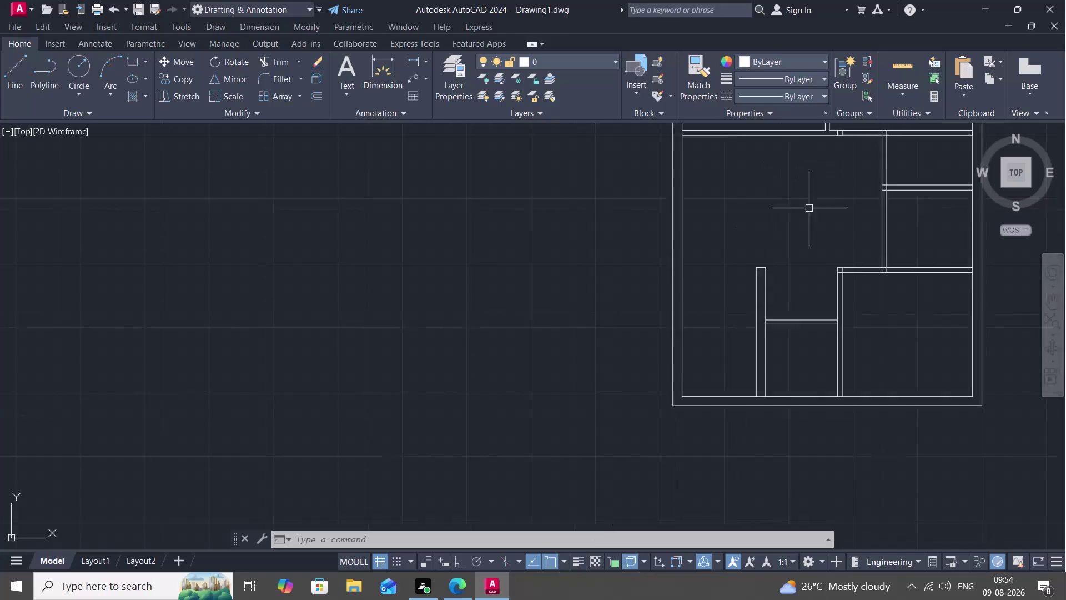
Frame the floor plan in the working view and cancel a started LINE command.
scroll(down, 3)
scroll(down, 3)
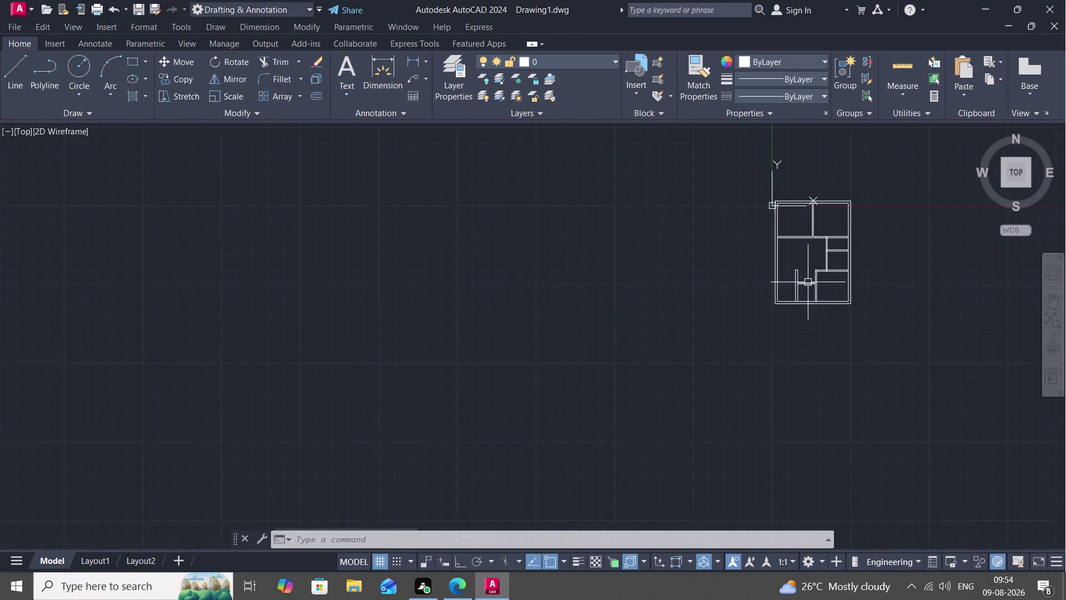
scroll(down, 3)
middle_drag(810, 279, 830, 261)
scroll(up, 3)
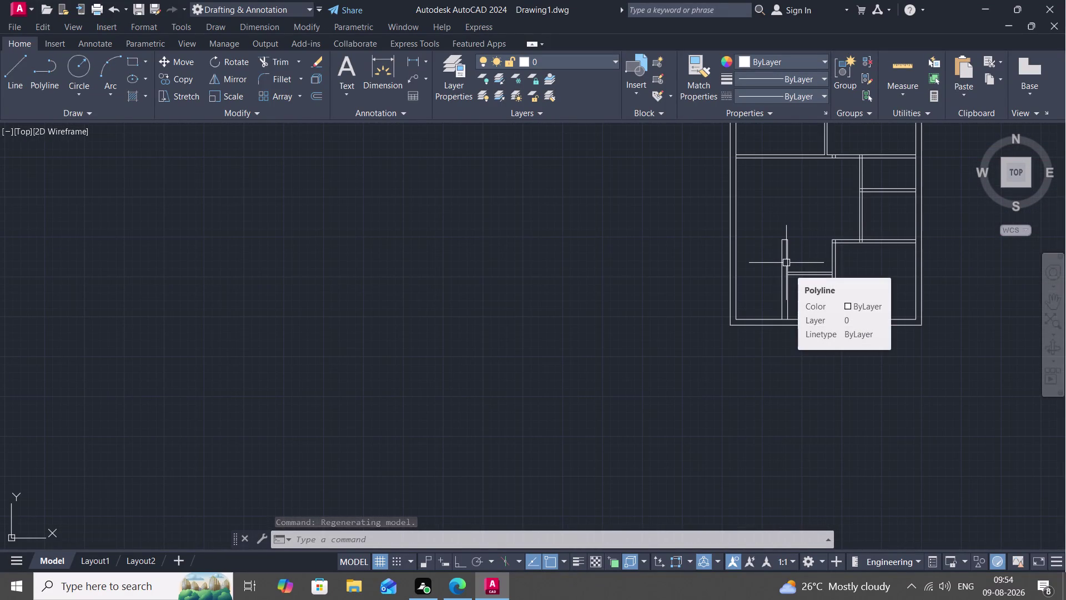
middle_drag(774, 282, 814, 304)
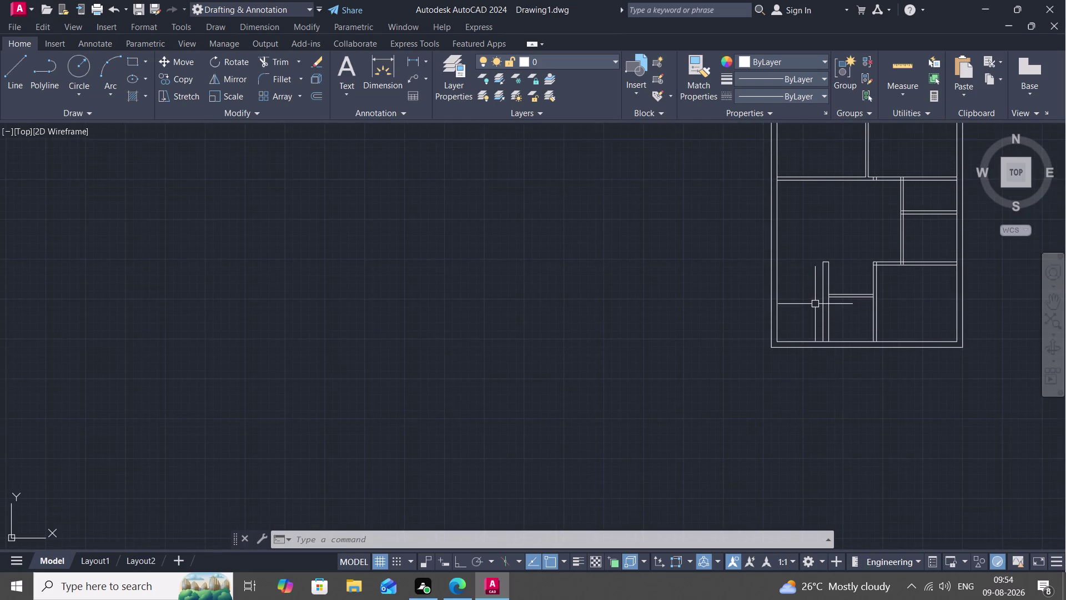
text(L)
key(space)
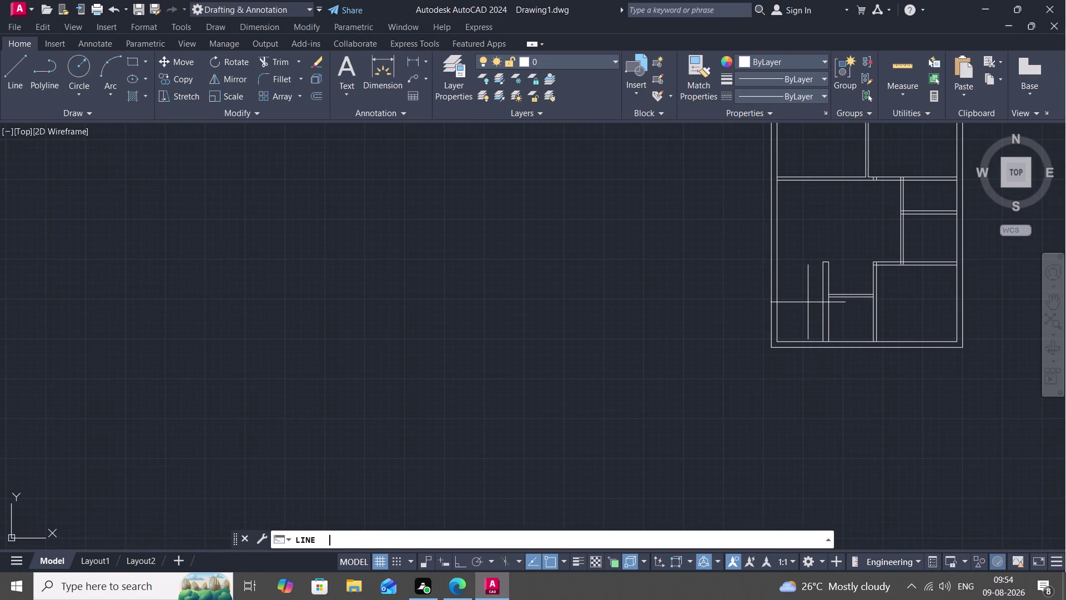
key(Escape)
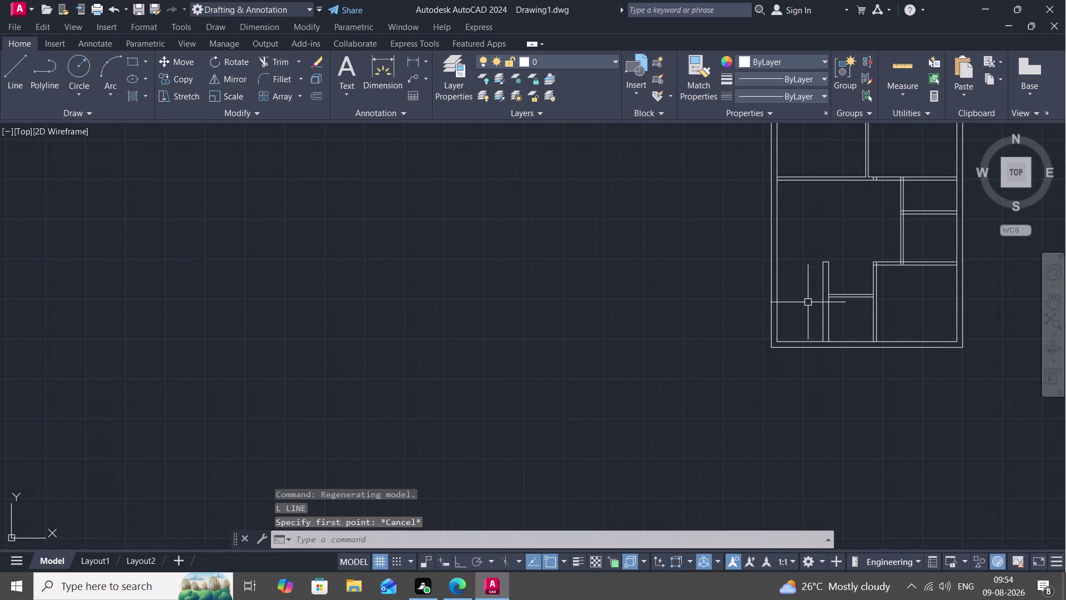
Clear a false BR start, then choose BREAKATPOINT from the BR command suggestions.
text(BR)
key(space)
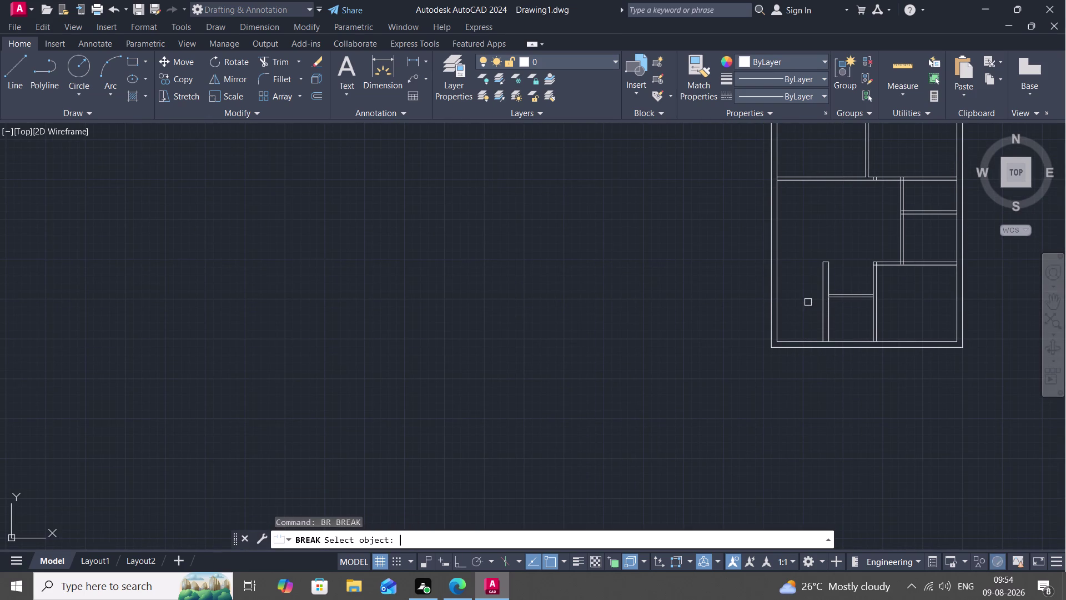
key(BackSpace)
key(BackSpace)
key(BackSpace)
key(BackSpace)
key(BackSpace)
key(BackSpace)
key(Escape)
text(BR)
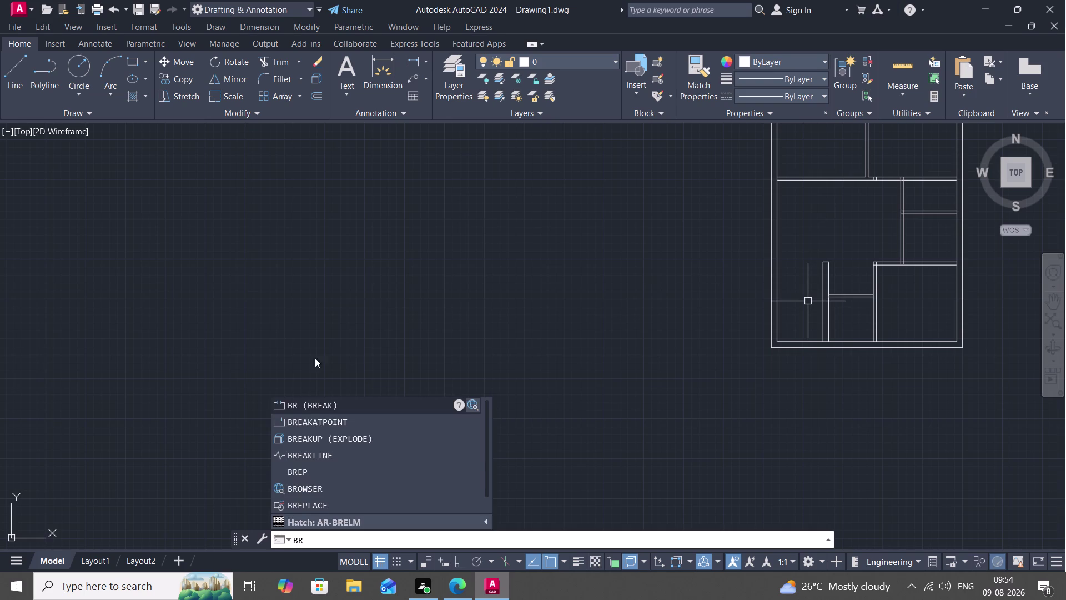
click(341, 423)
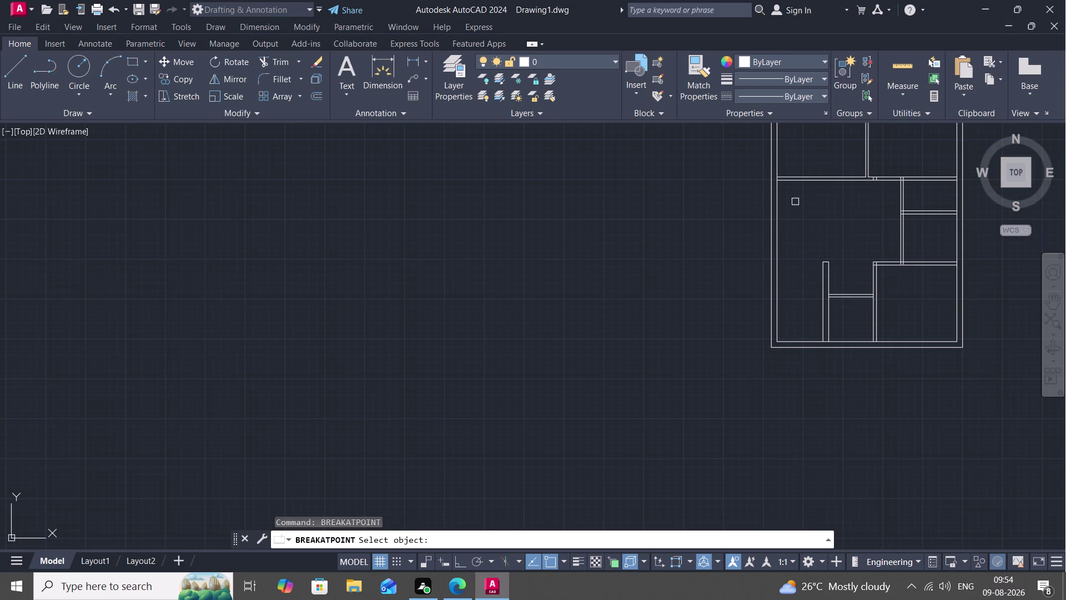
Split the inner bottom wall line at a point just left of the interior wall.
middle_drag(800, 315, 776, 308)
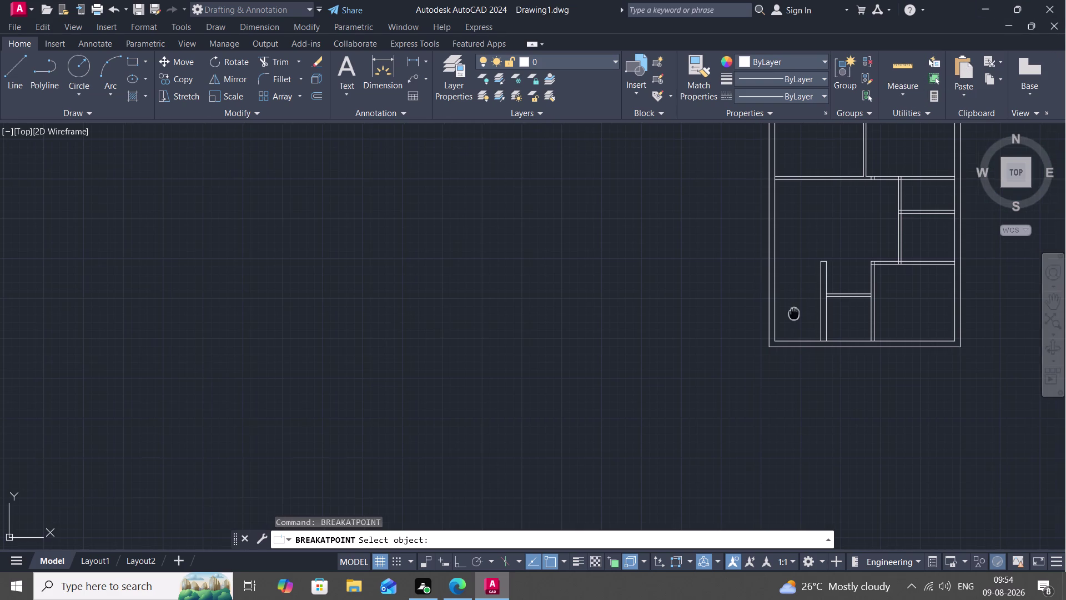
middle_drag(776, 308, 745, 292)
scroll(up, 3)
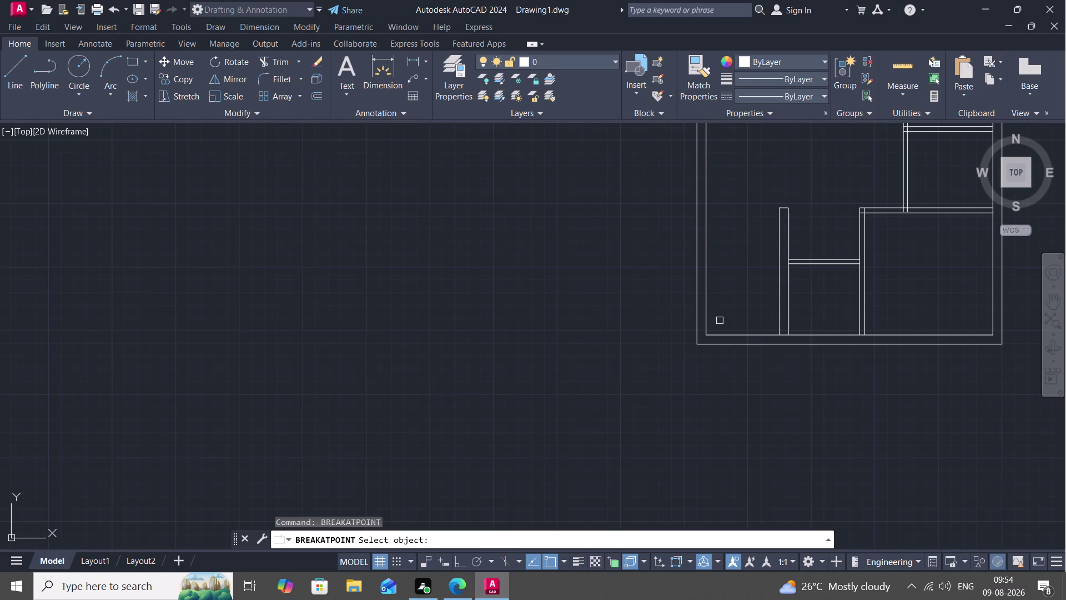
click(725, 334)
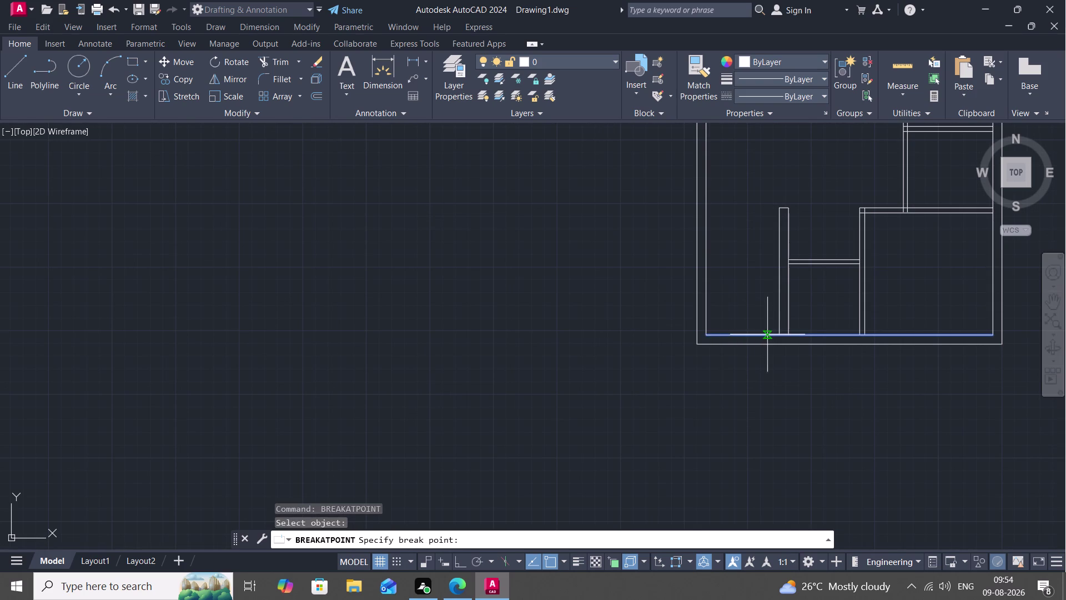
click(777, 335)
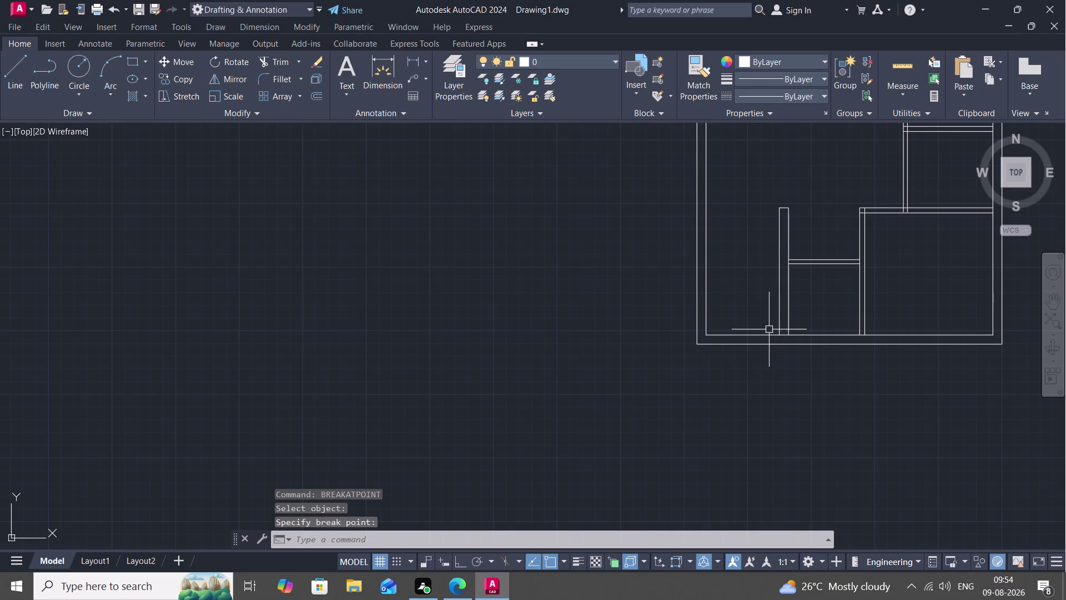
key(Escape)
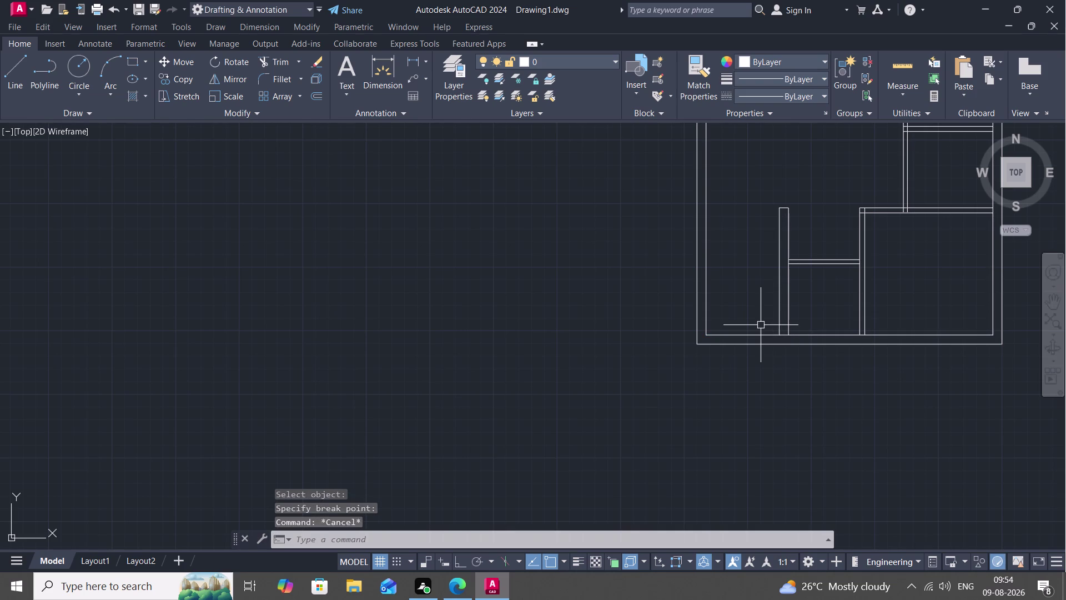
text(O)
key(space)
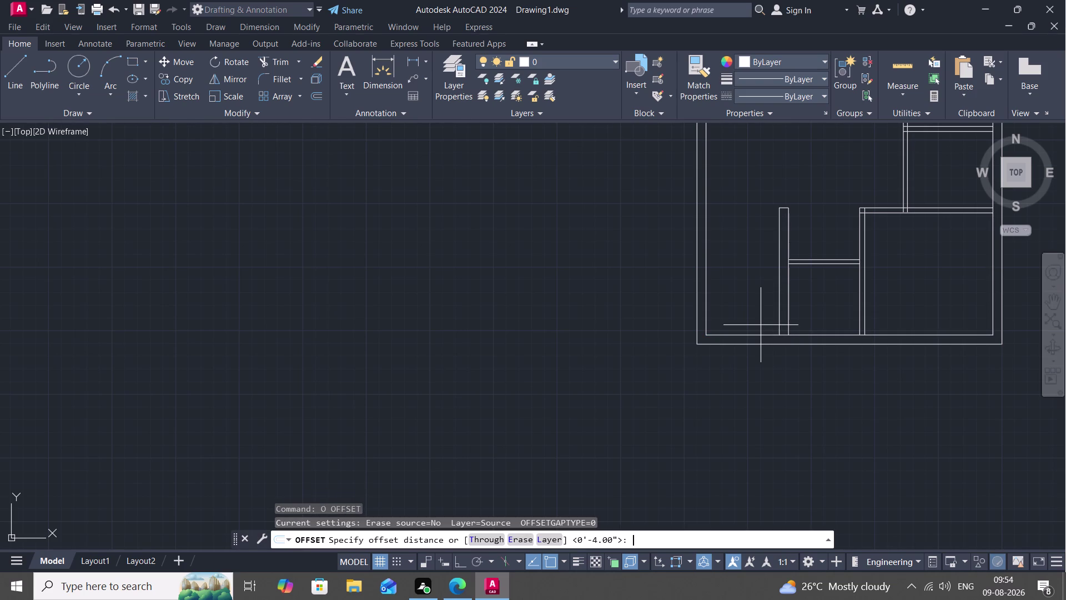
Offset the left bottom wall piece 3' upward as the first tread line.
text(3)
text(')
key(space)
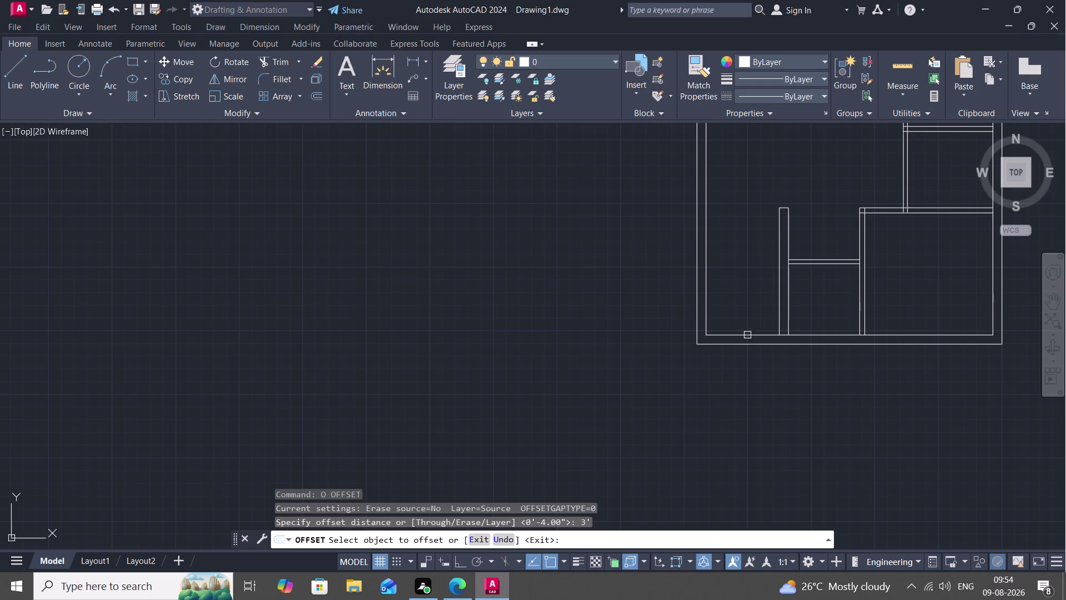
click(746, 334)
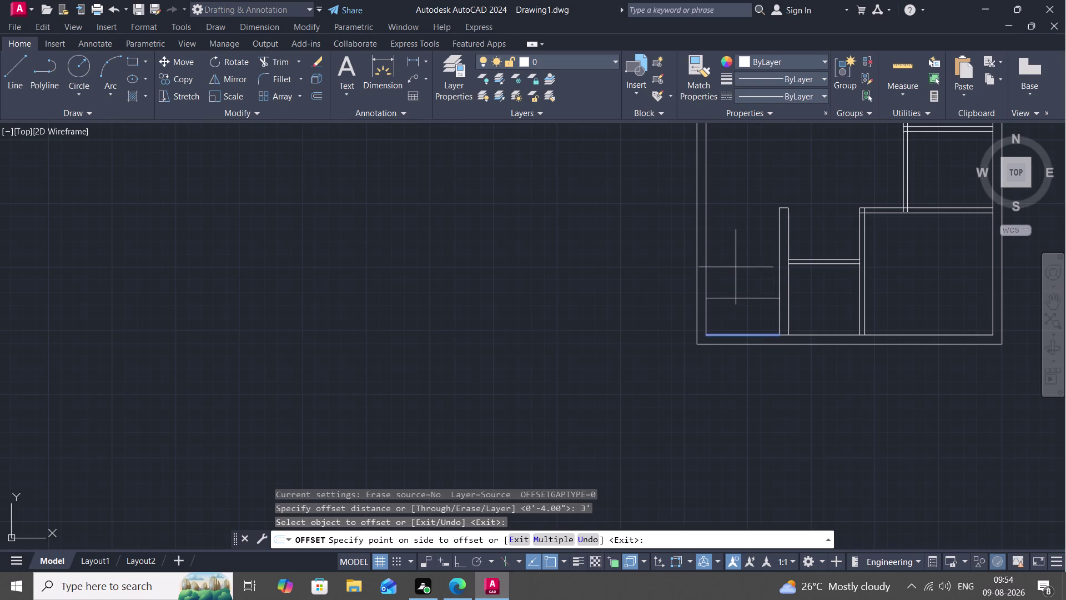
click(736, 267)
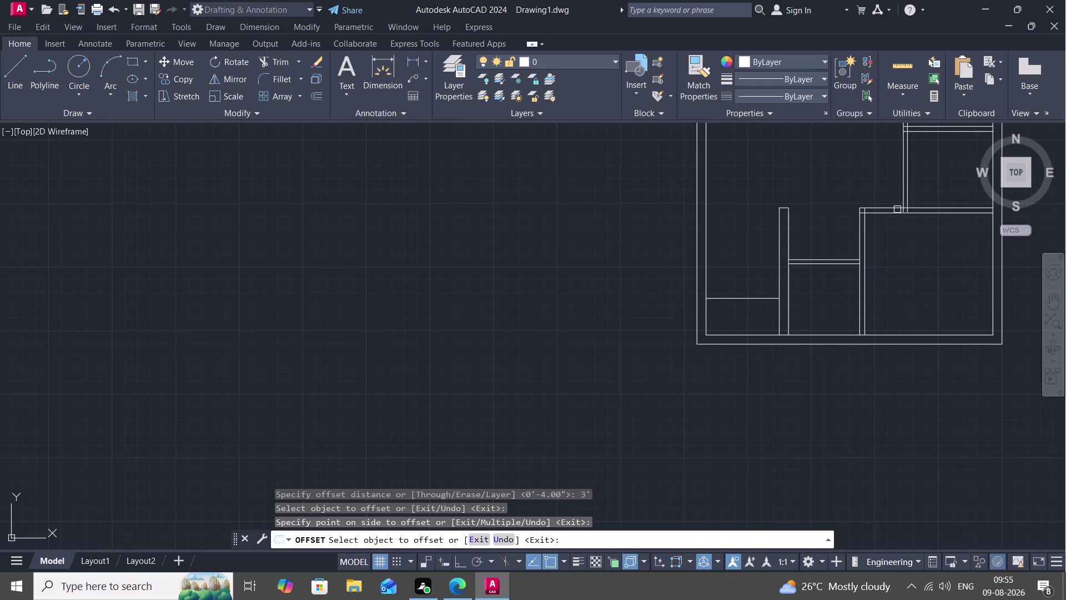
Switch the offset distance to 9" and add the first three treads upward.
text(O)
key(space)
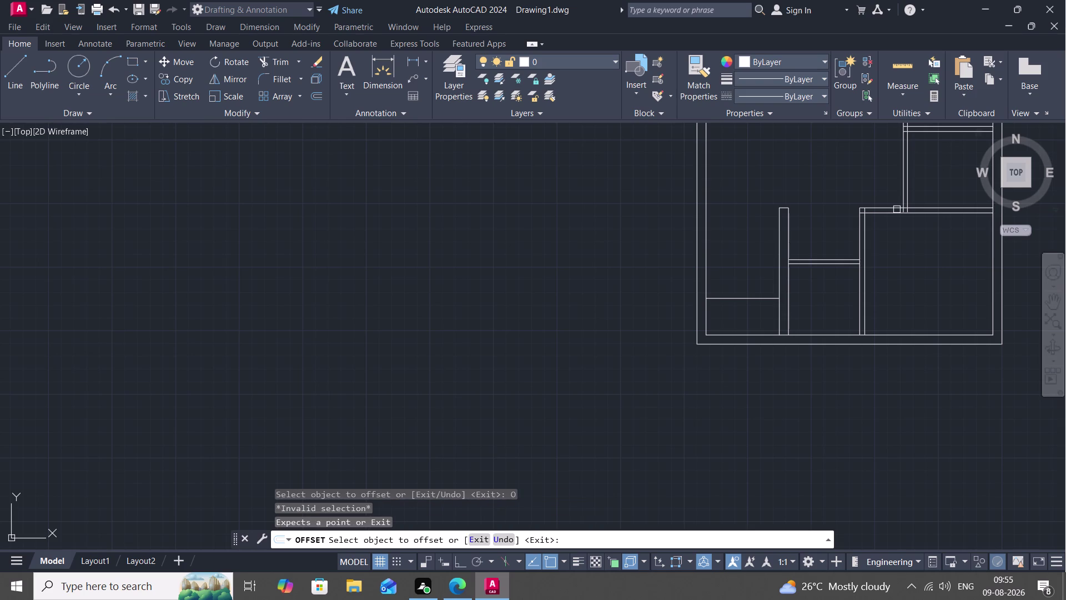
key(space)
key(space)
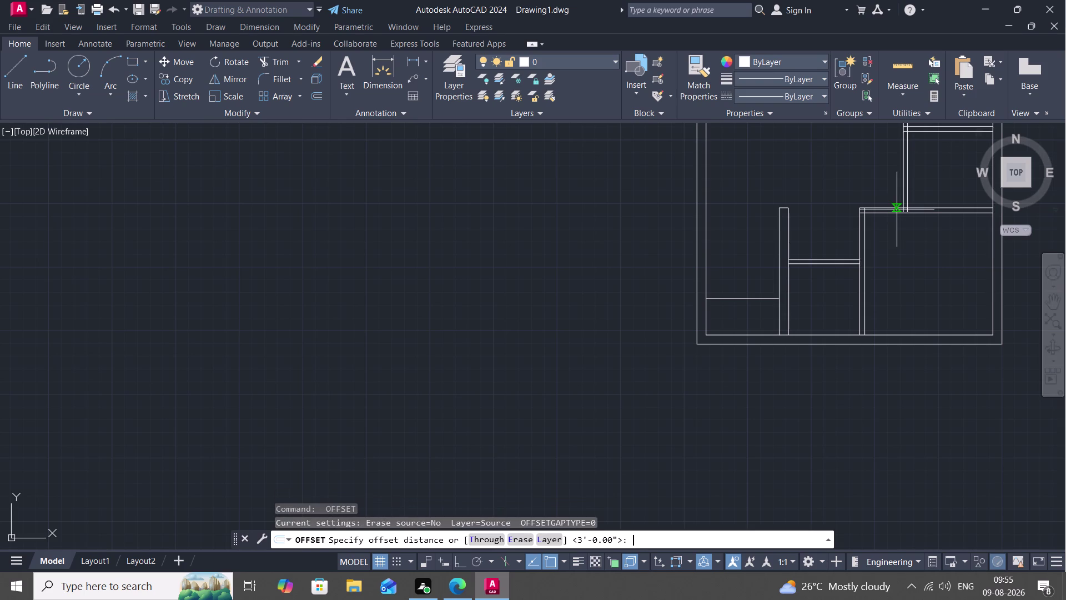
key(9)
text(")
key(space)
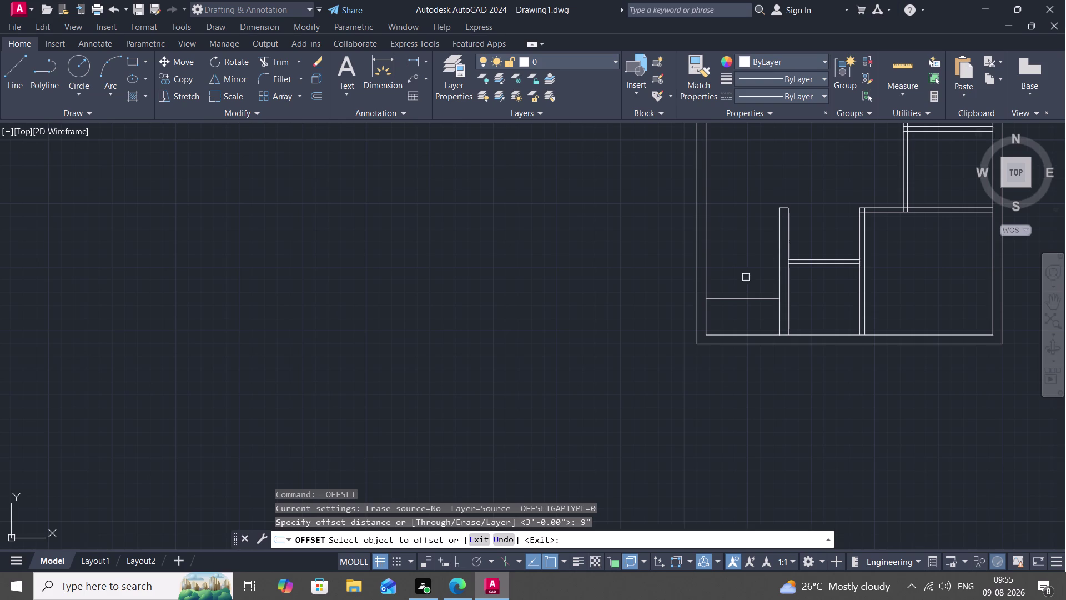
click(752, 297)
click(744, 273)
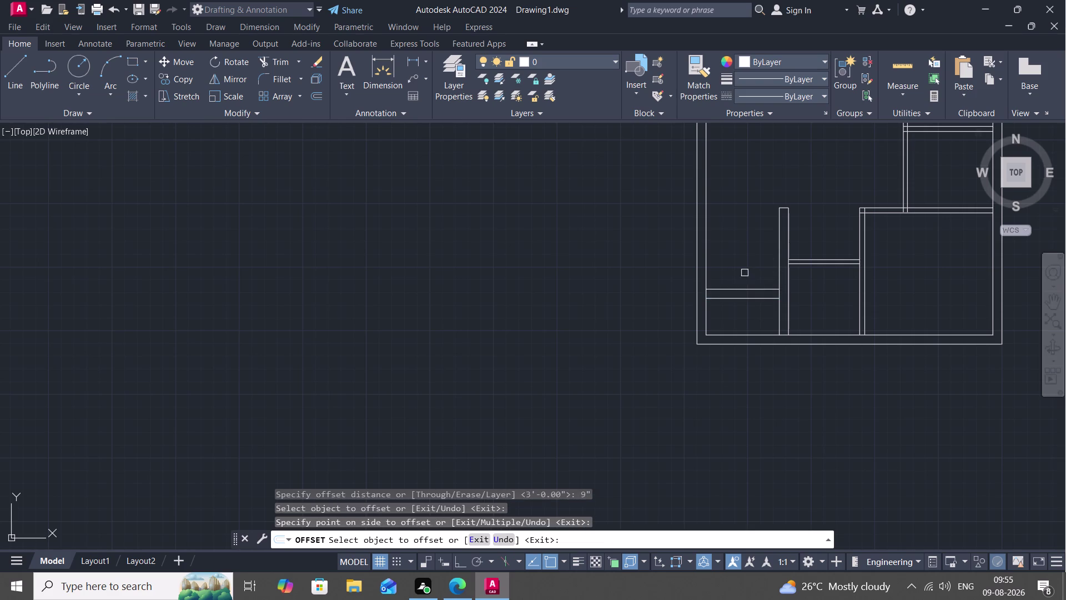
click(743, 286)
click(740, 259)
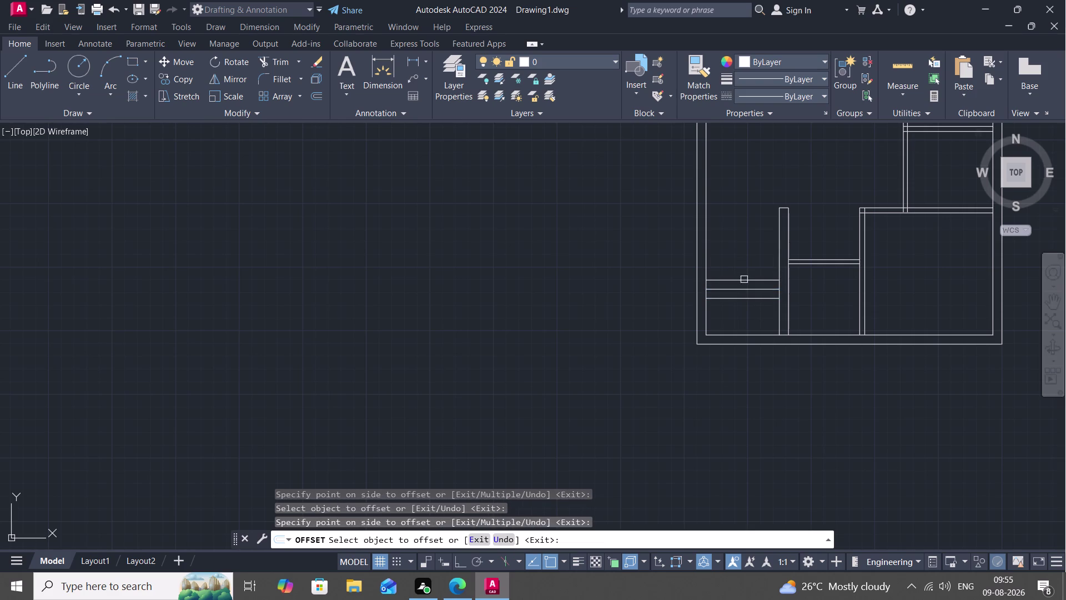
click(745, 278)
click(743, 270)
Keep offsetting 9" tread lines upward up to the topmost tread.
click(745, 271)
click(746, 252)
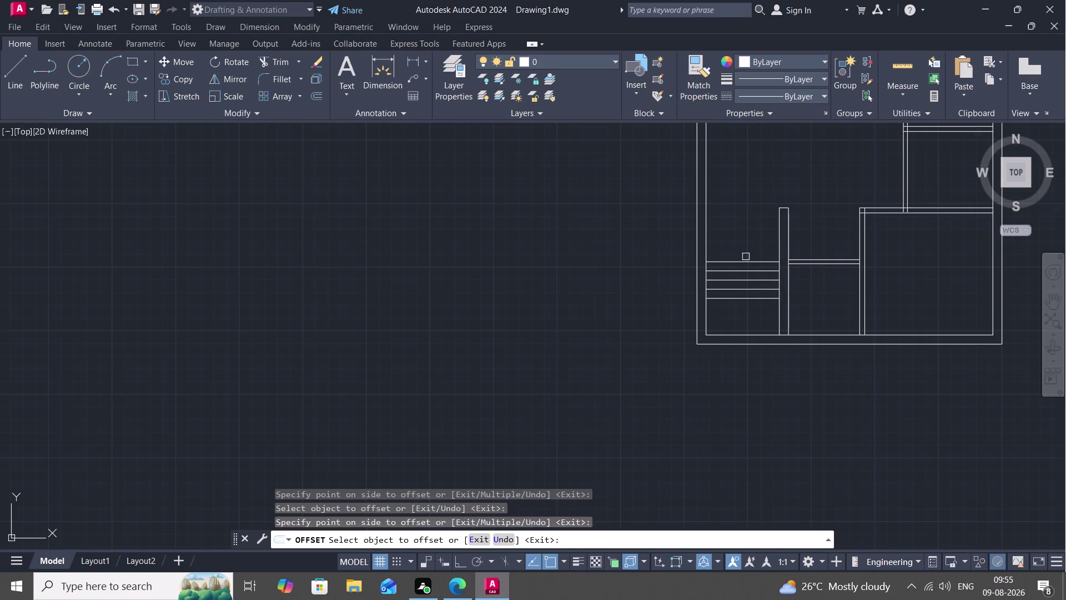
click(751, 259)
click(751, 243)
click(752, 251)
click(751, 226)
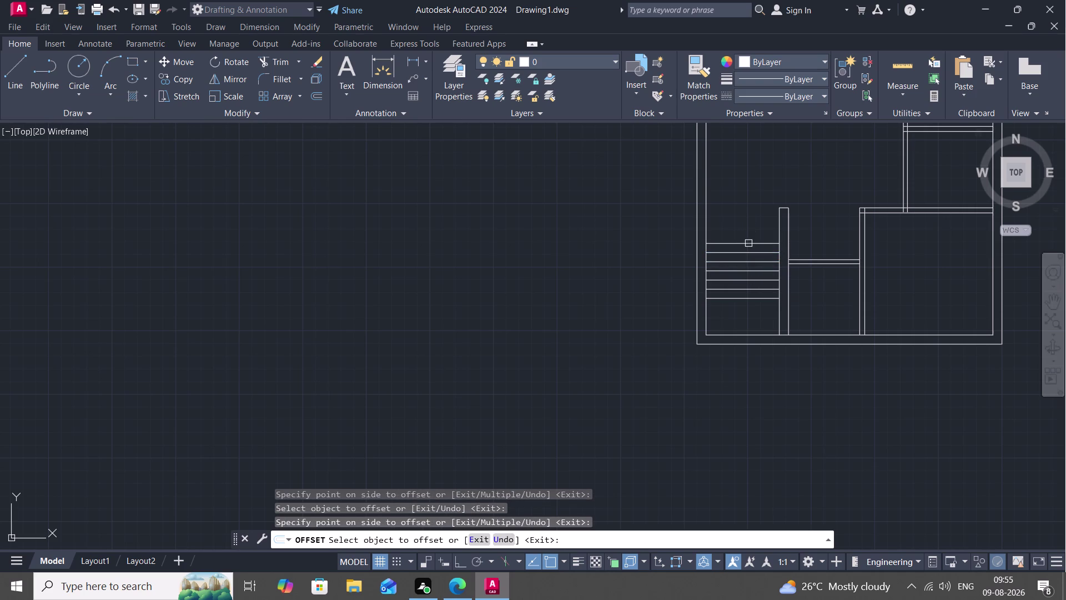
click(748, 242)
click(746, 225)
click(749, 236)
click(748, 216)
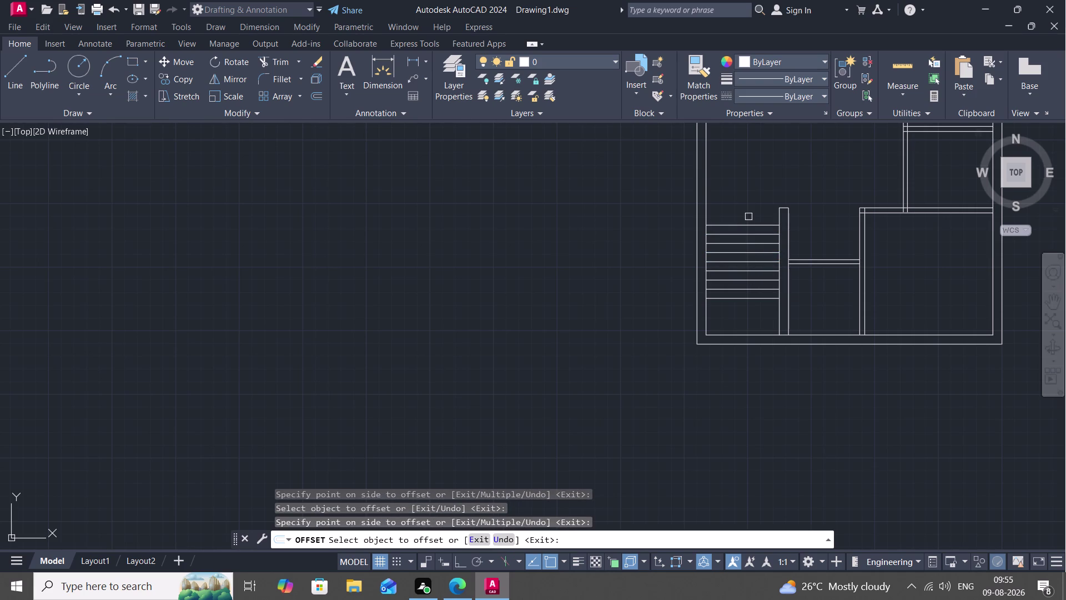
click(755, 227)
click(750, 212)
click(15, 74)
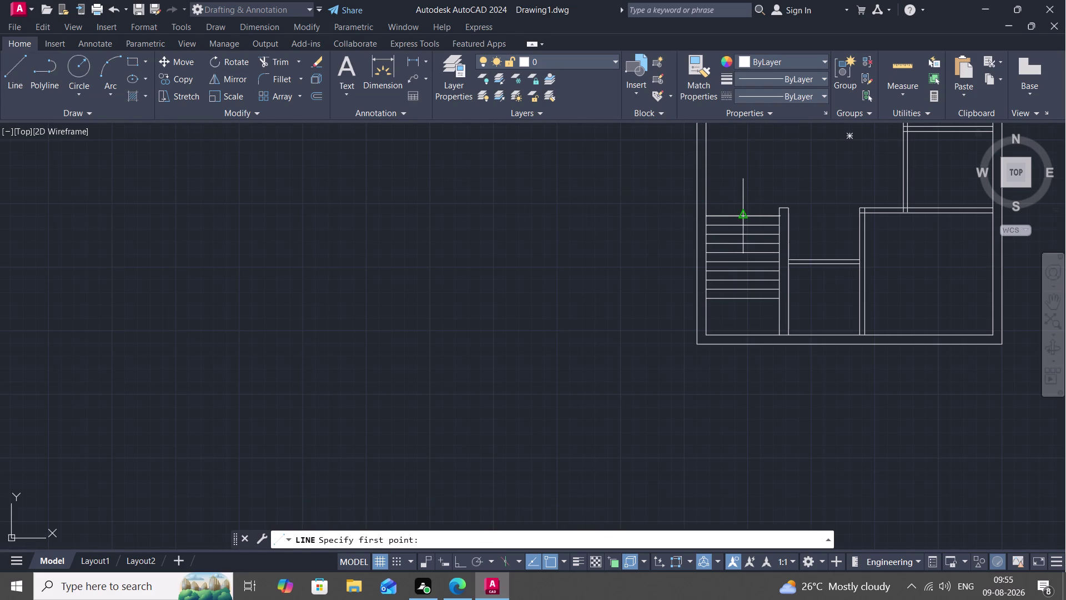
Draw a vertical line from the top tread's midpoint down to the bottom inner wall.
click(740, 211)
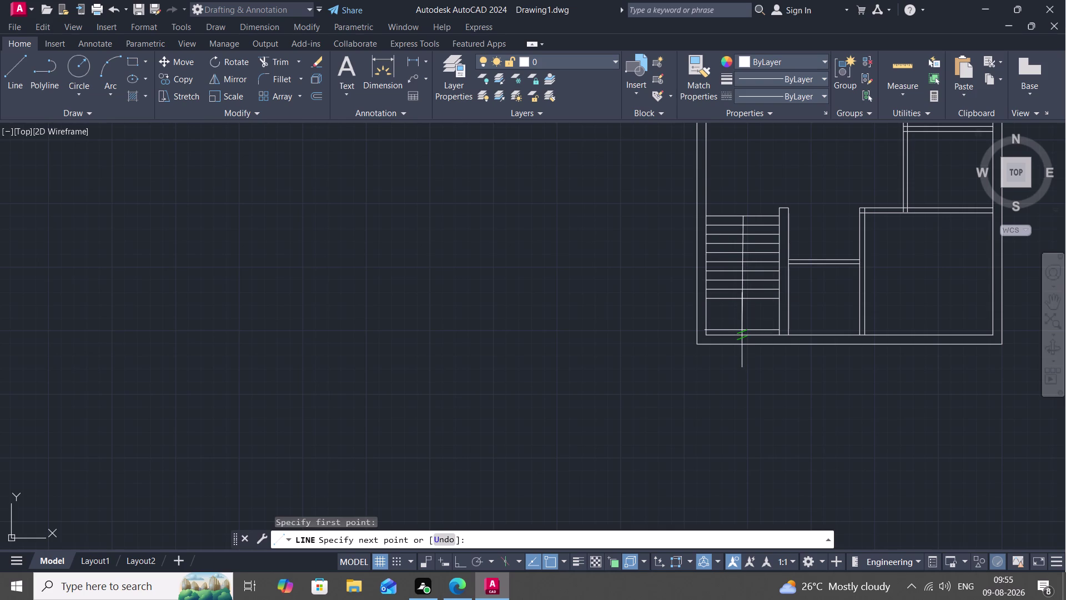
middle_drag(739, 329, 676, 248)
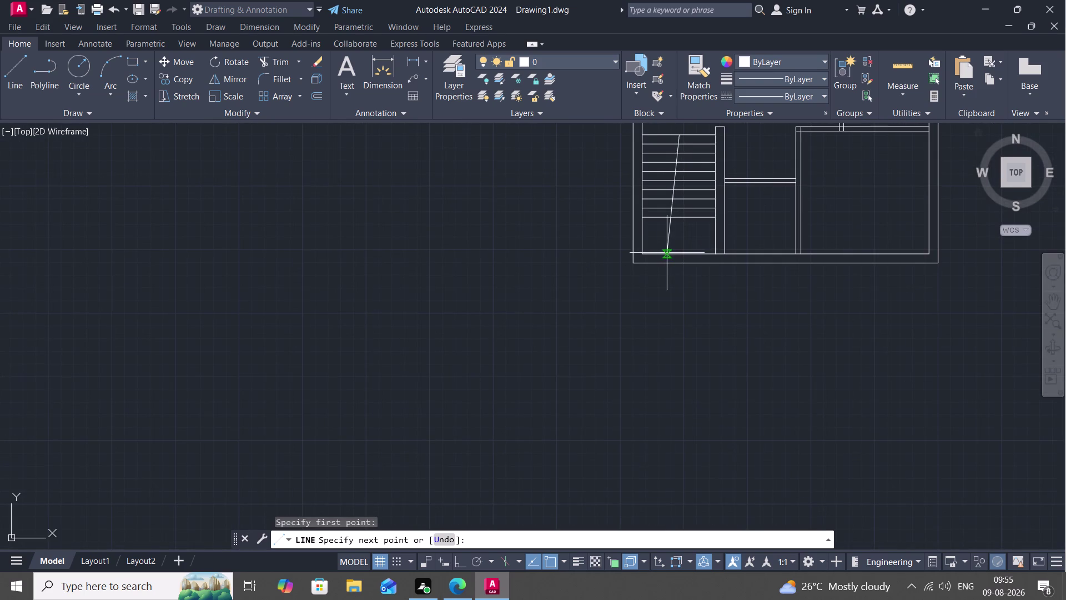
click(678, 255)
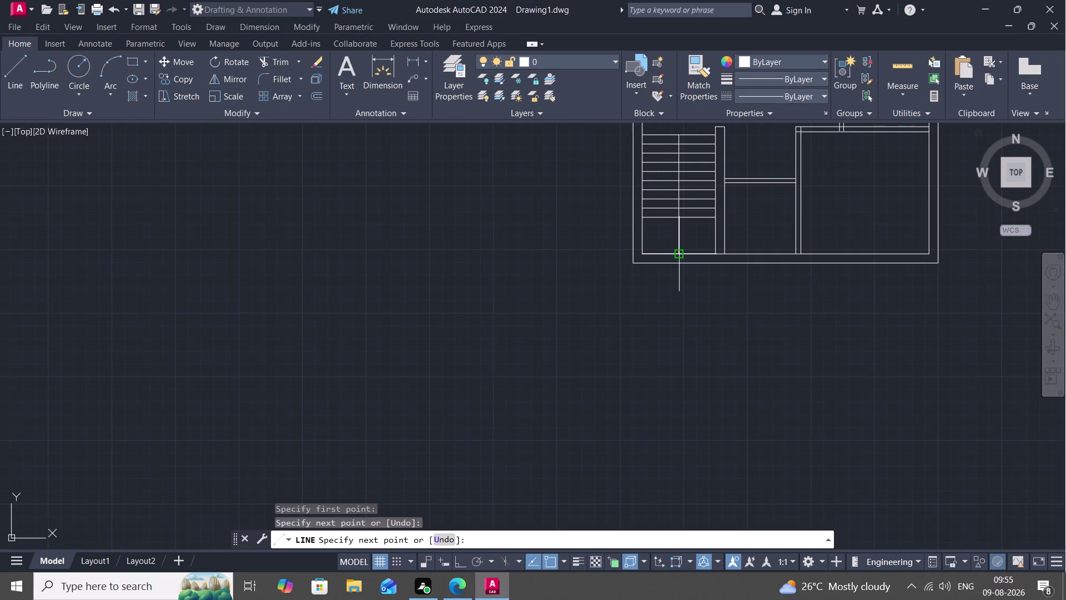
key(Escape)
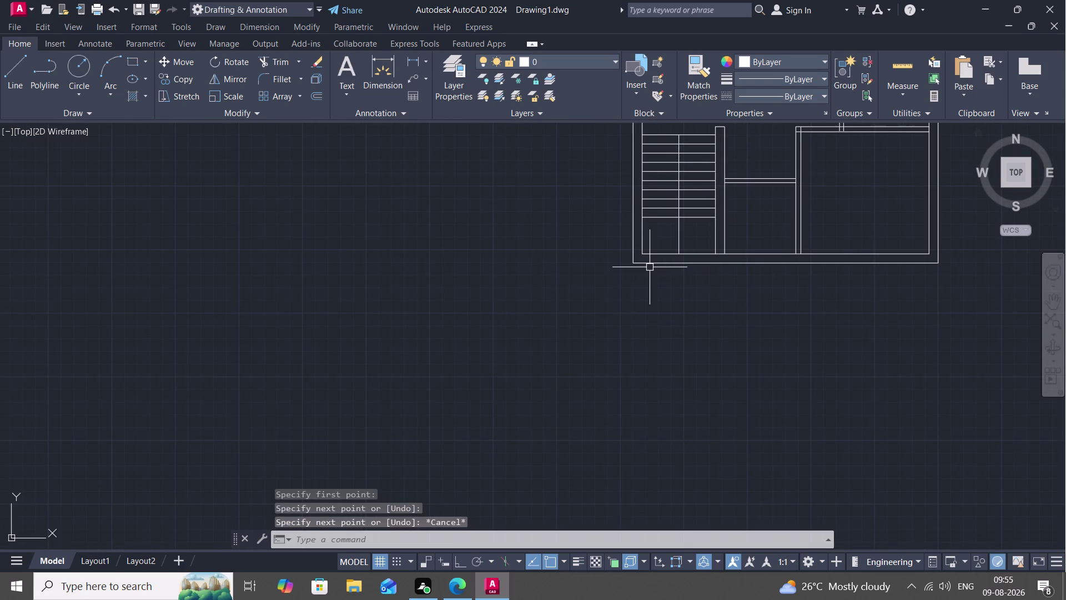
Draw the second diagonal from the landing peak to the landing's lower right corner.
text(L)
key(space)
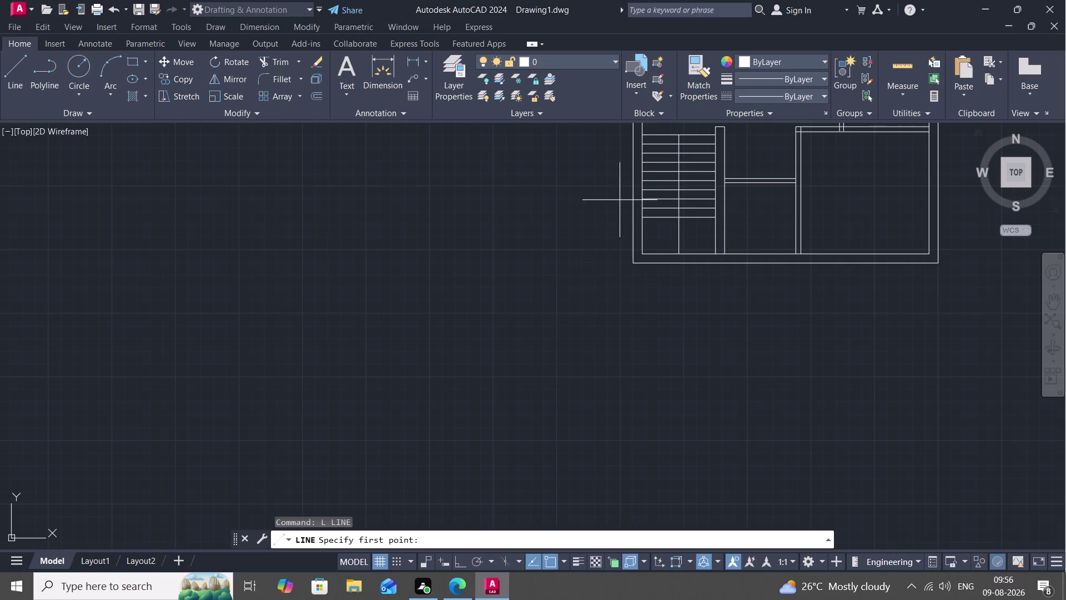
click(644, 252)
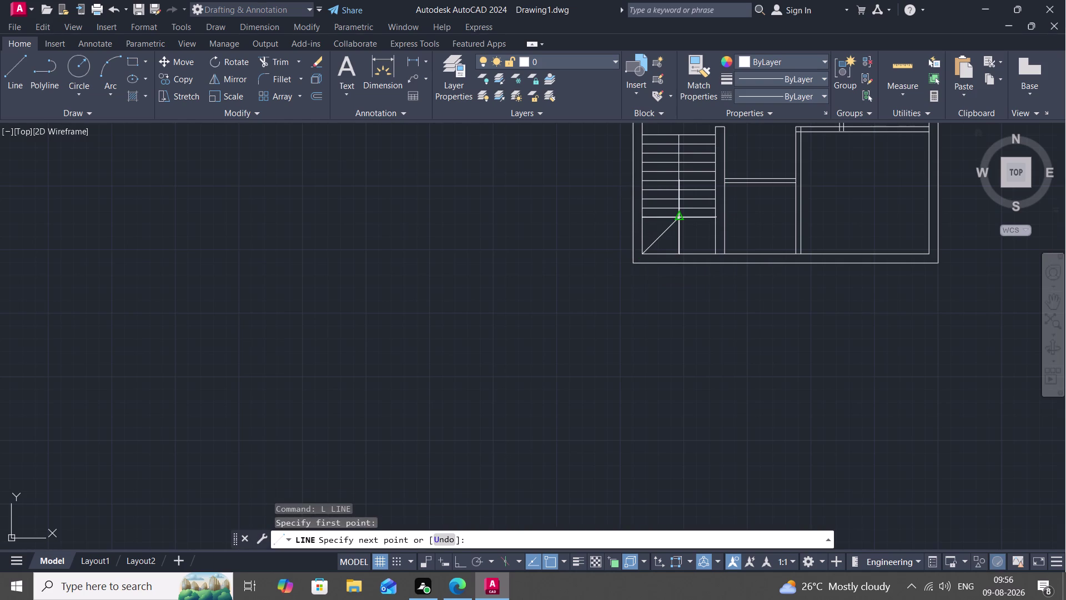
click(678, 217)
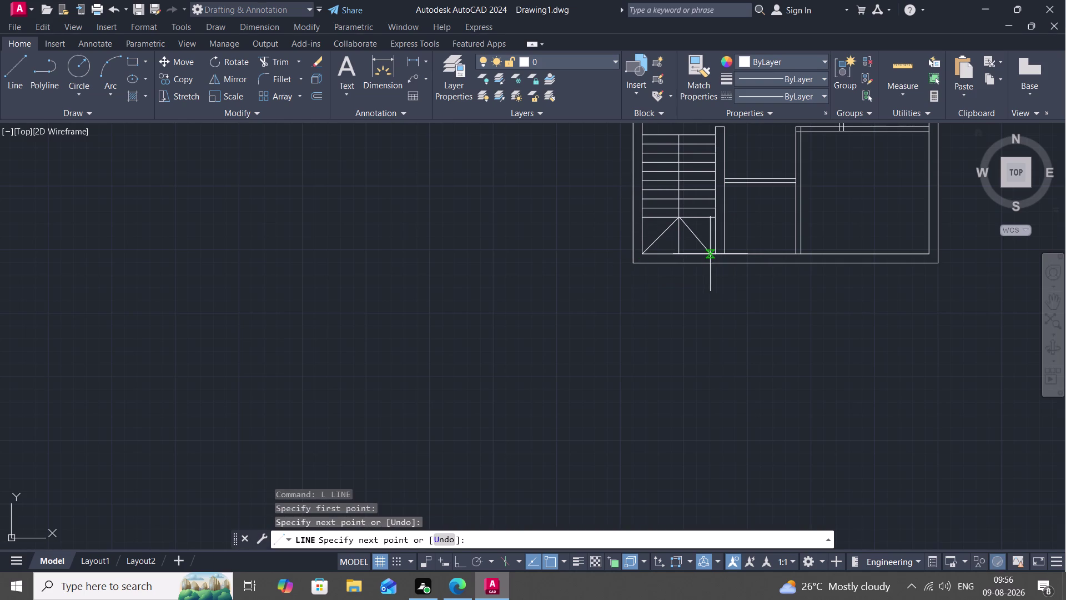
click(713, 255)
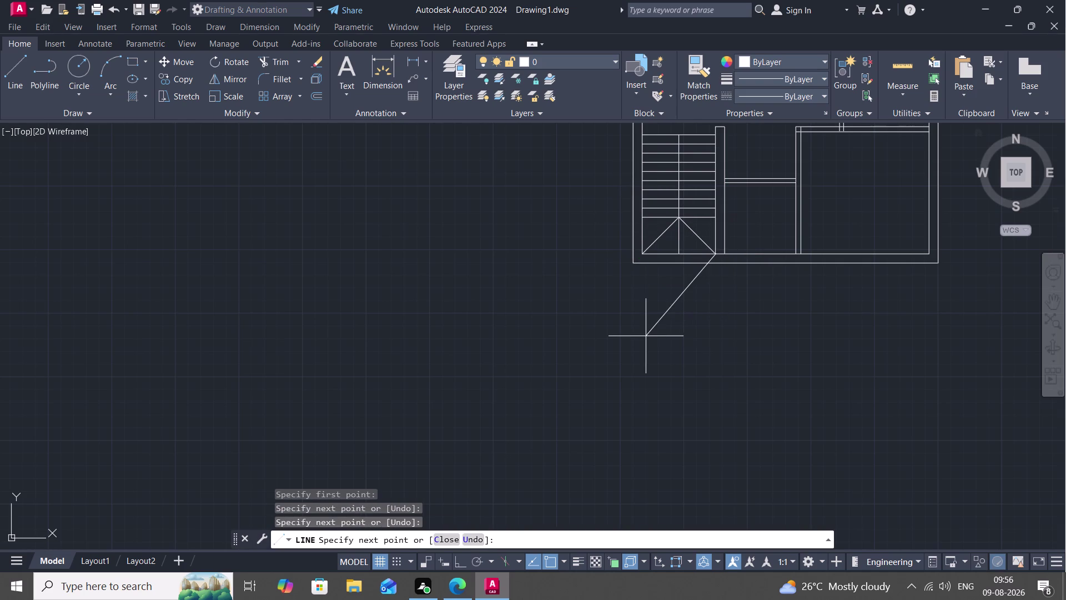
key(Escape)
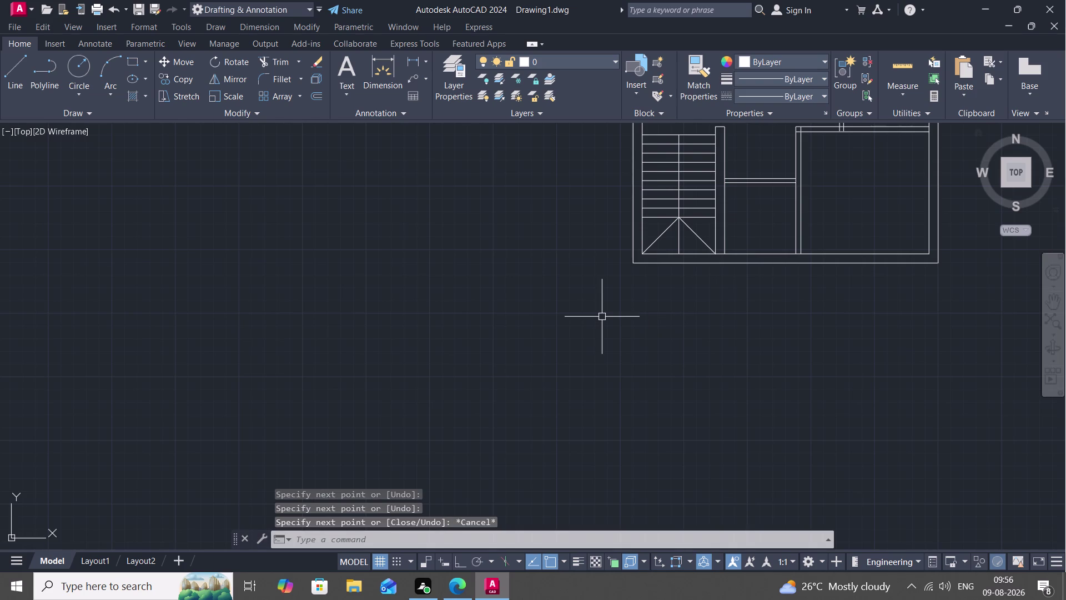
scroll(down, 3)
middle_drag(670, 167, 708, 277)
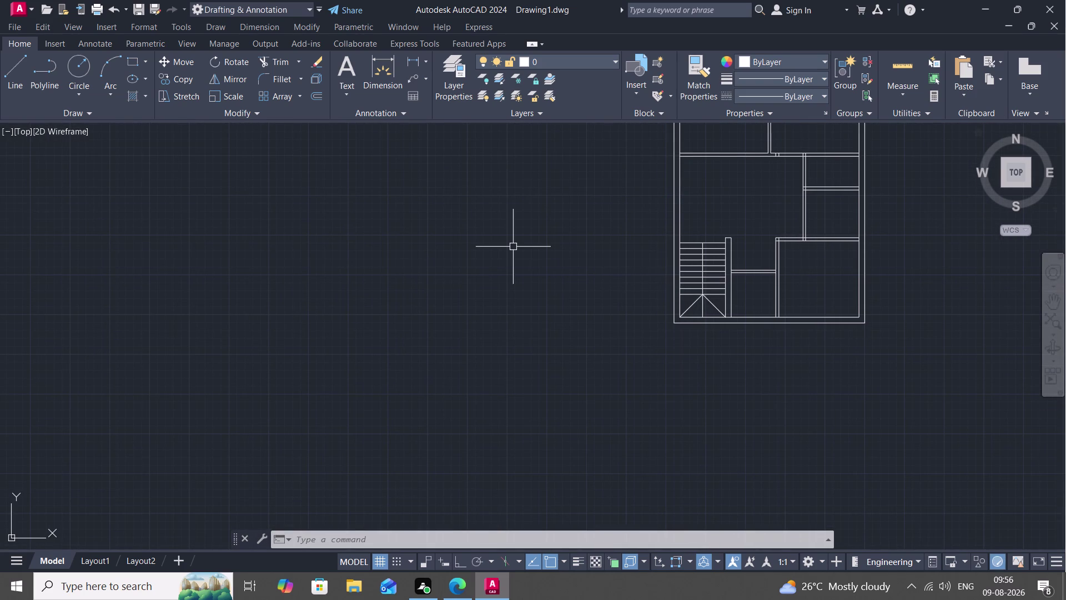
Draw an Ortho-locked vertical line from above the stair down to near the landing.
text(L)
key(space)
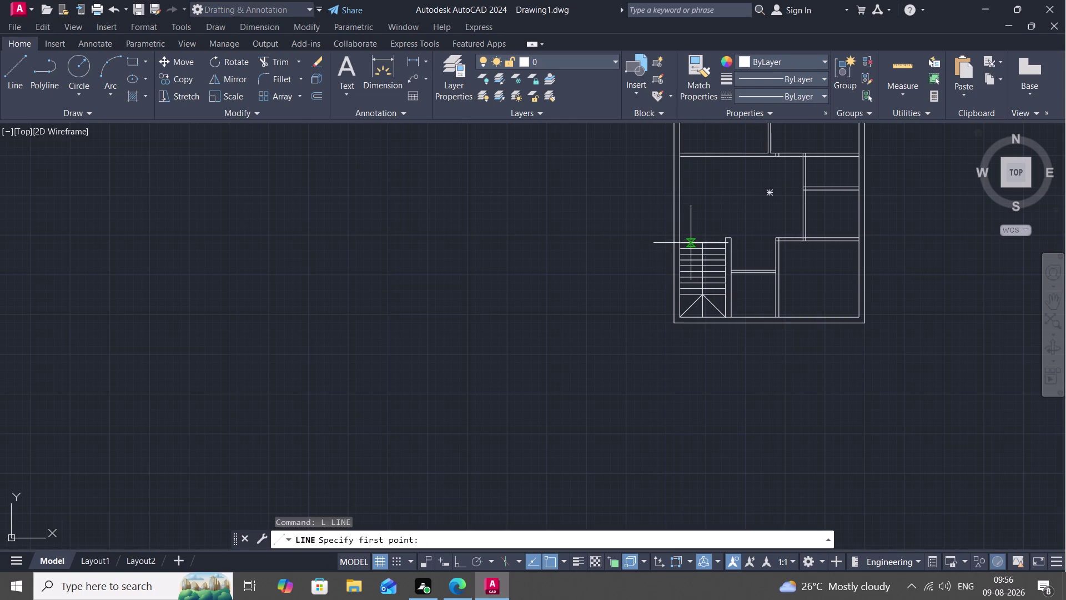
scroll(up, 3)
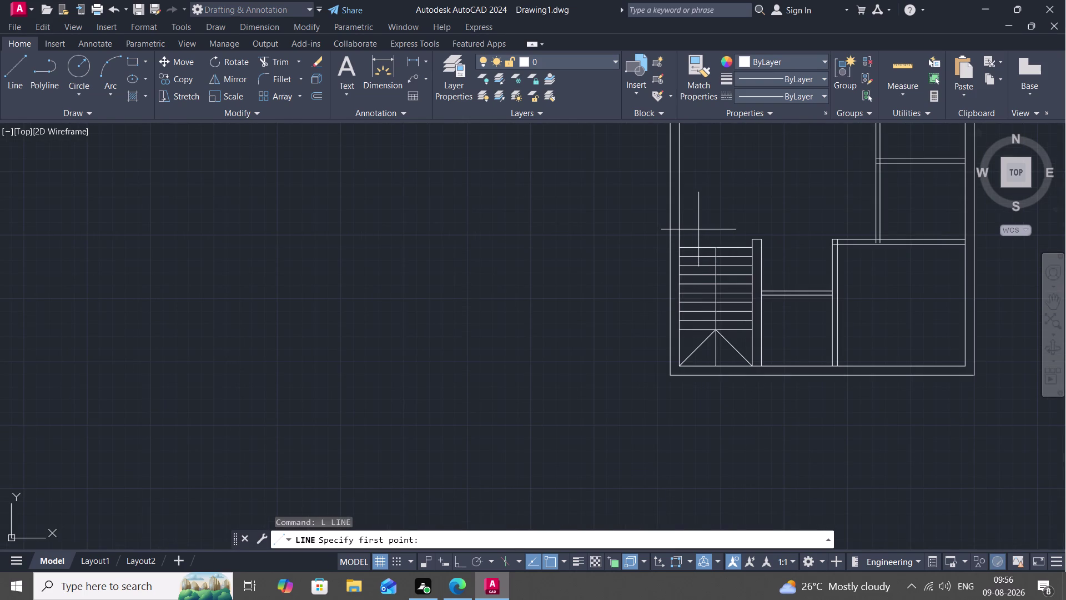
click(695, 234)
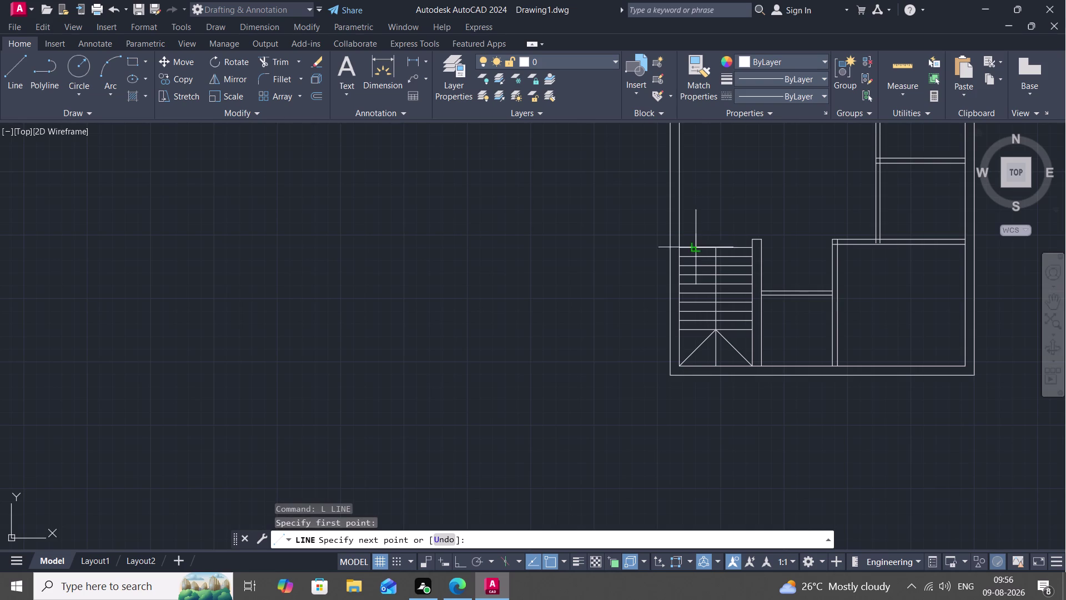
scroll(up, 3)
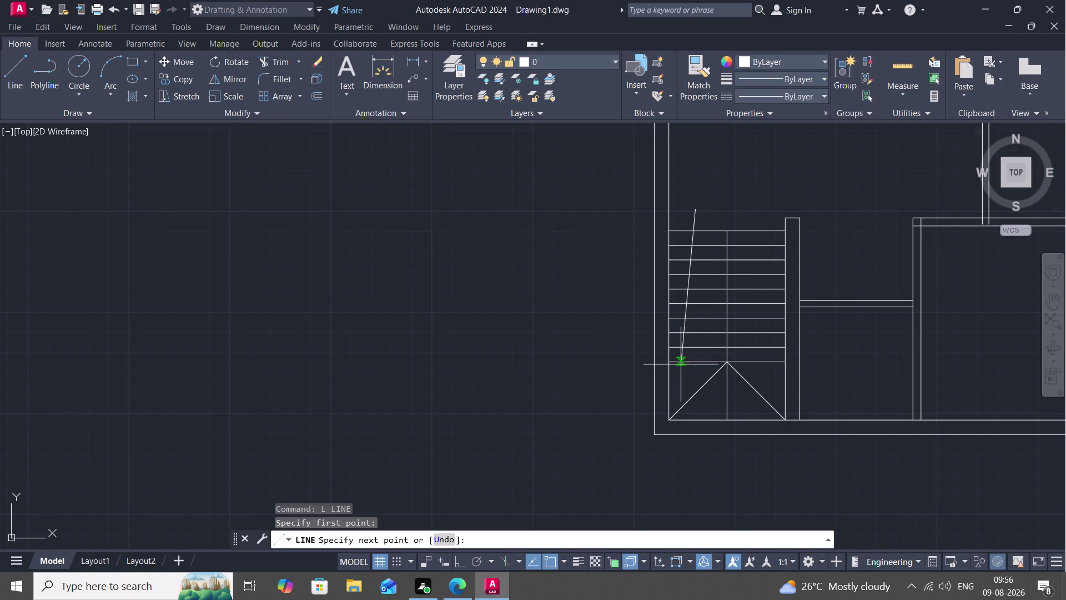
key(F8)
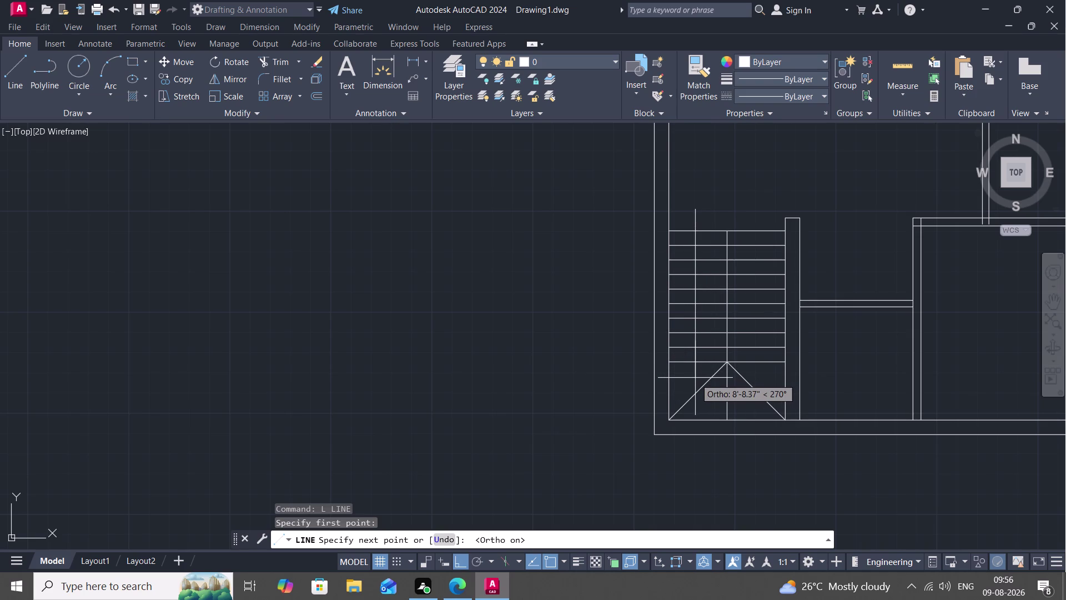
click(695, 372)
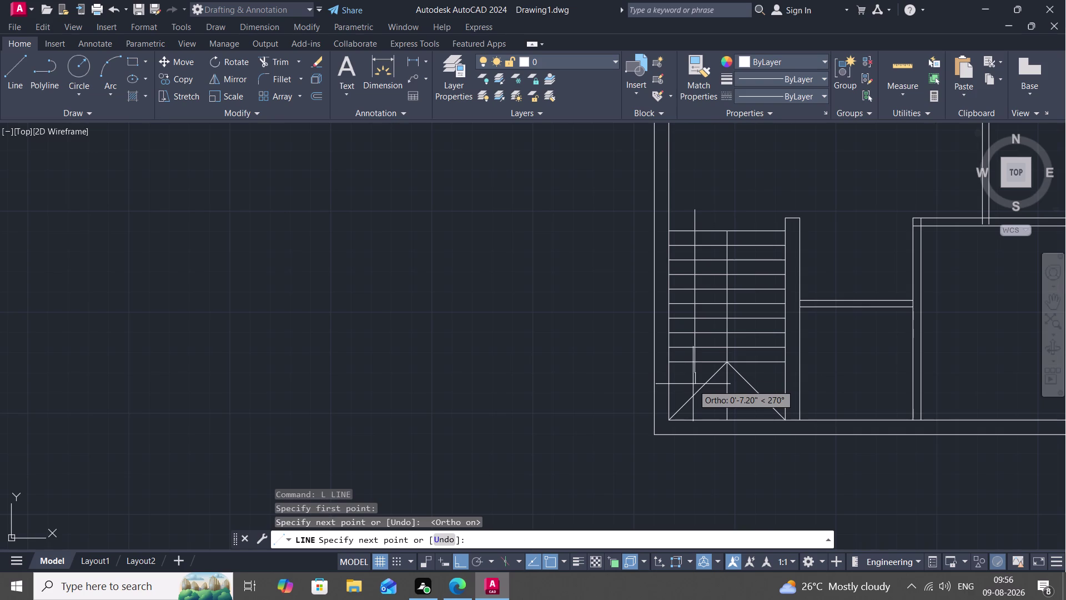
key(Escape)
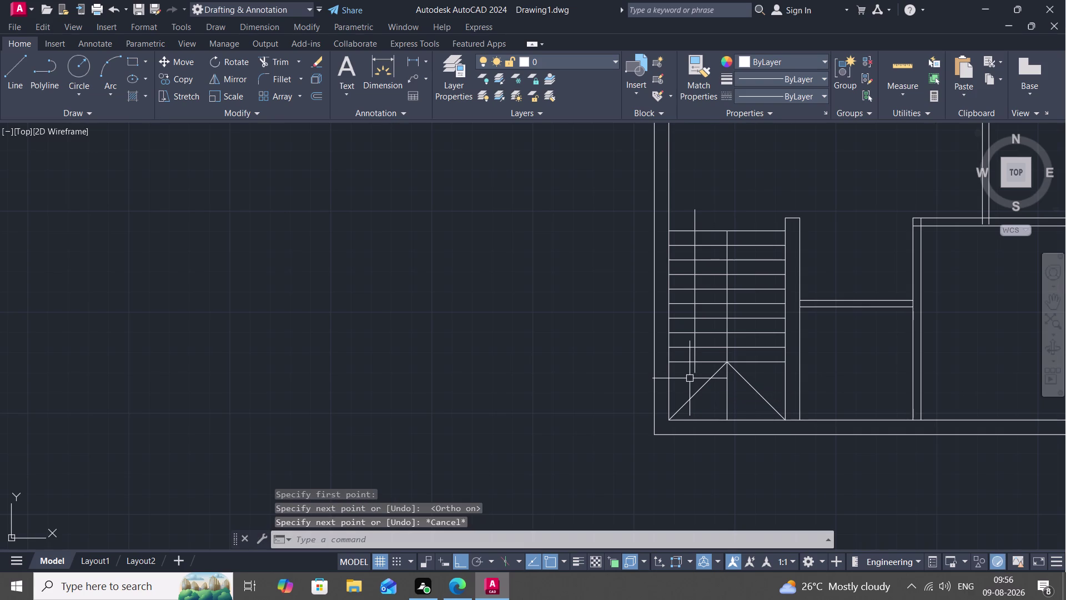
middle_drag(678, 366, 643, 289)
scroll(up, 3)
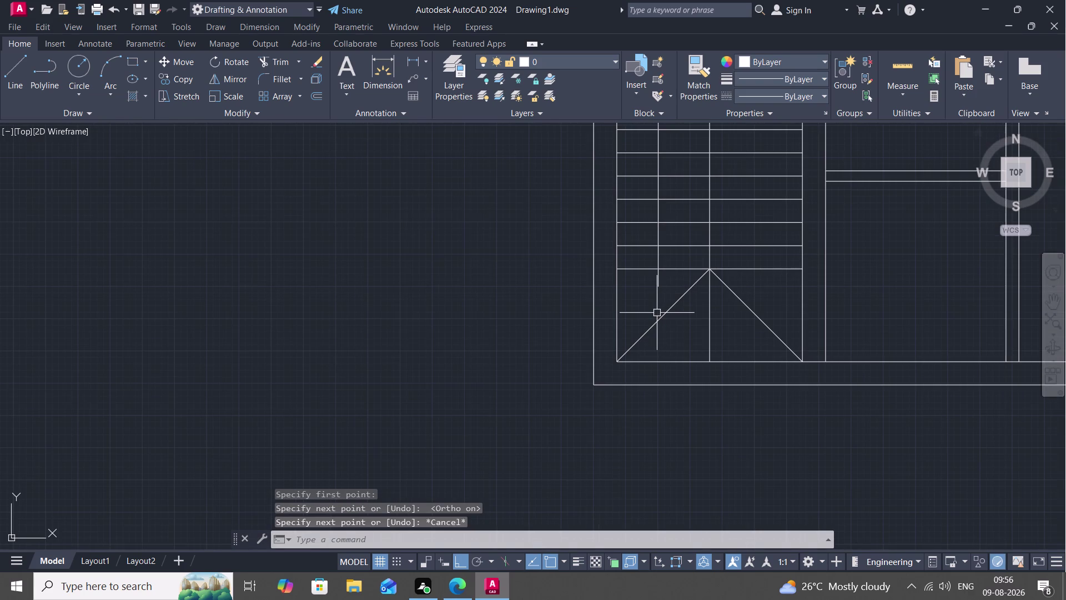
Start a new line at a point on the stair direction line.
text(L)
key(space)
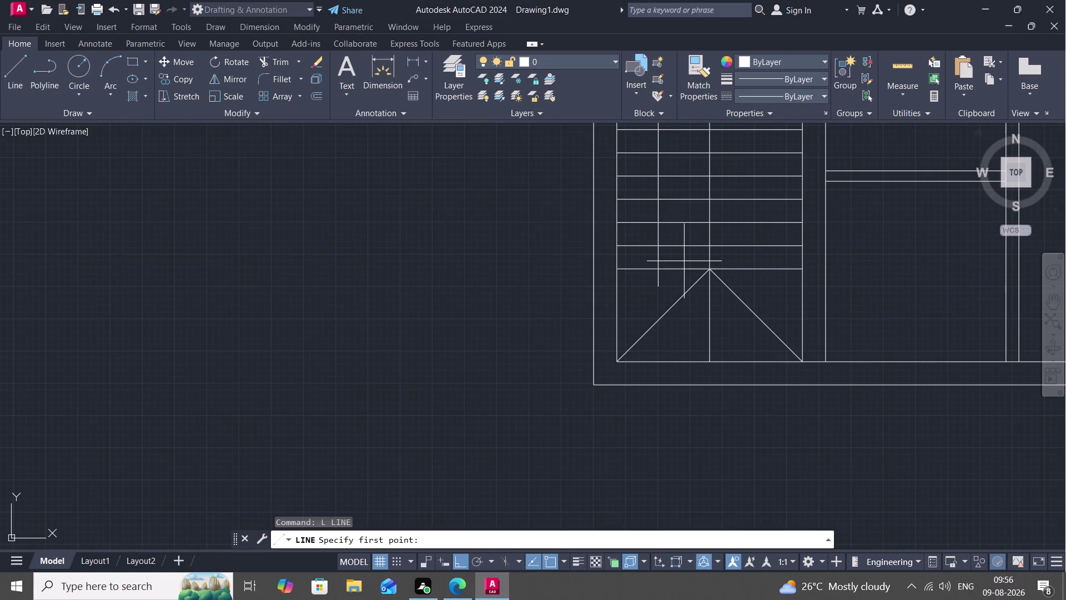
key(space)
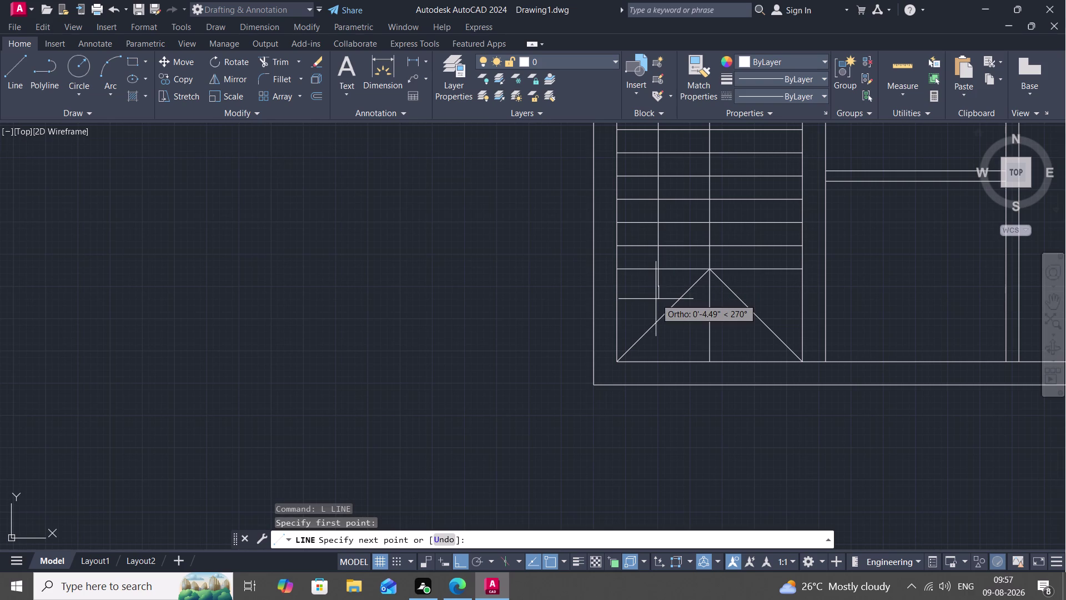
click(656, 299)
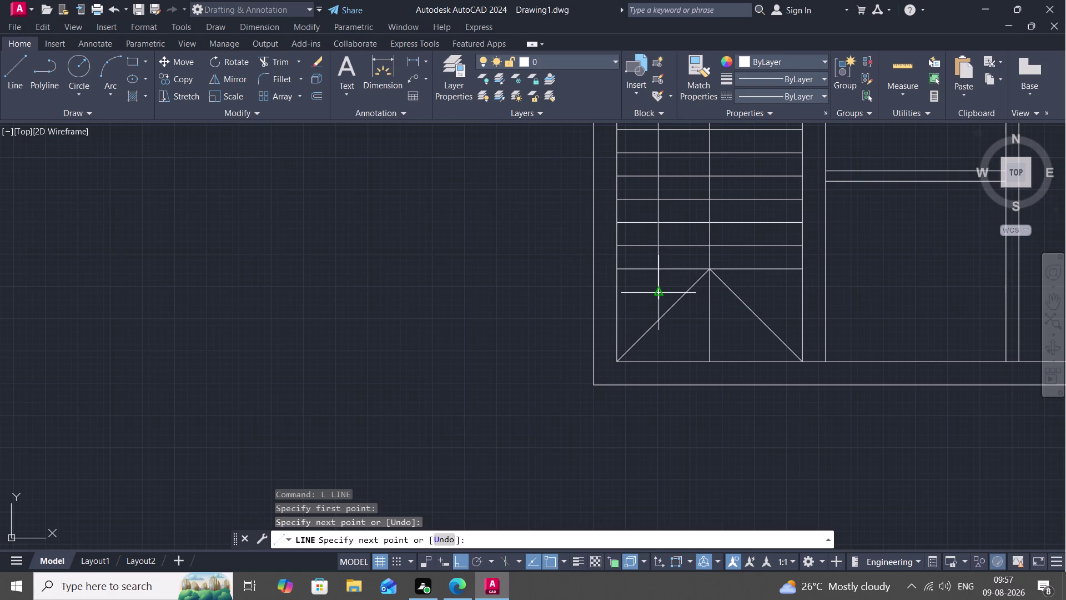
scroll(up, 3)
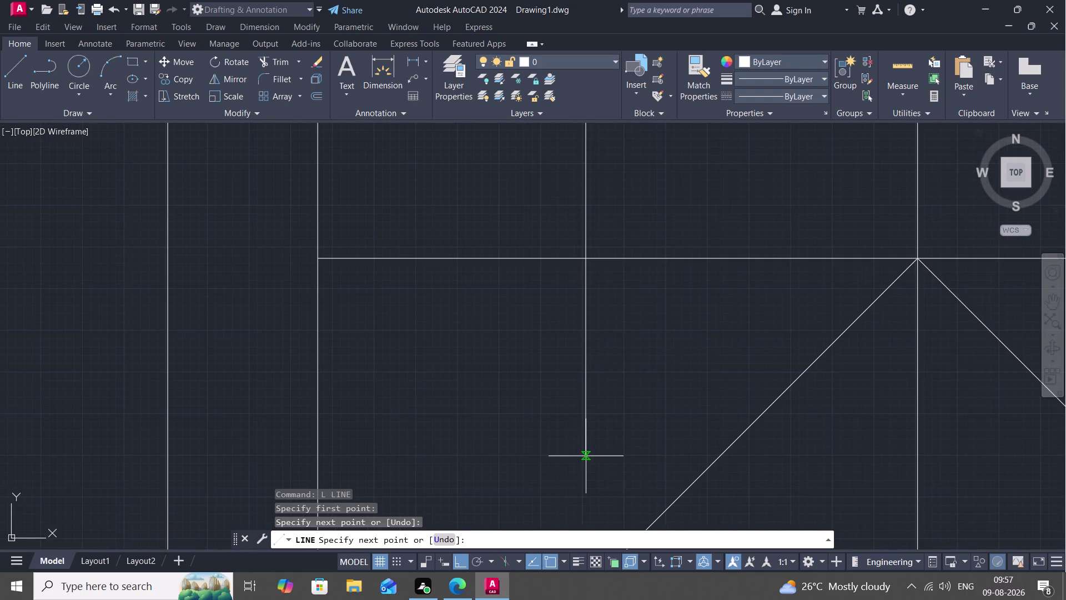
Draw a small downward-pointing triangle at the direction line's lower end.
click(585, 456)
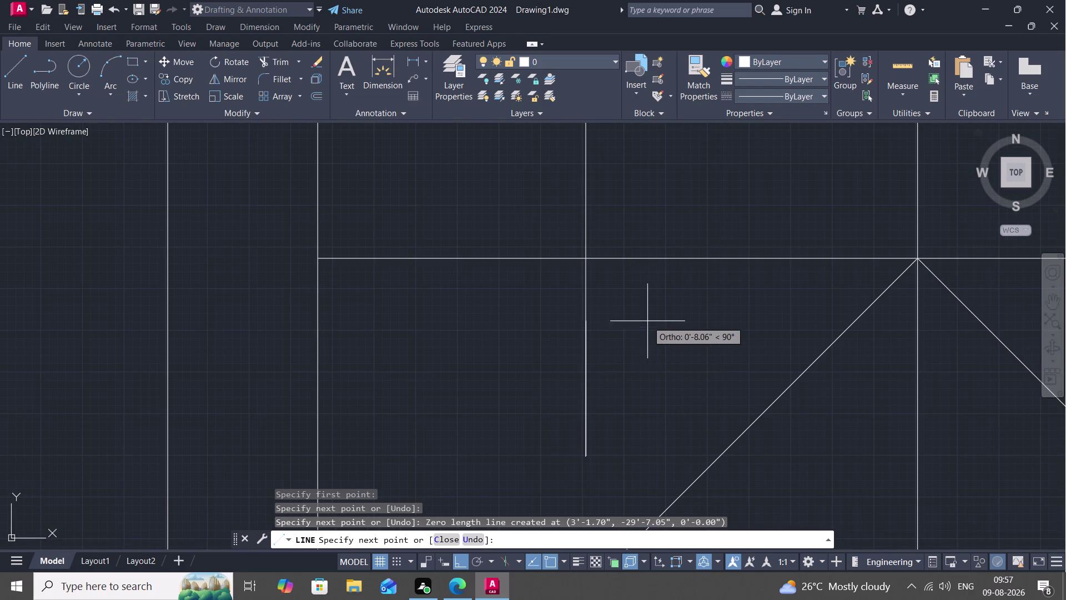
click(687, 300)
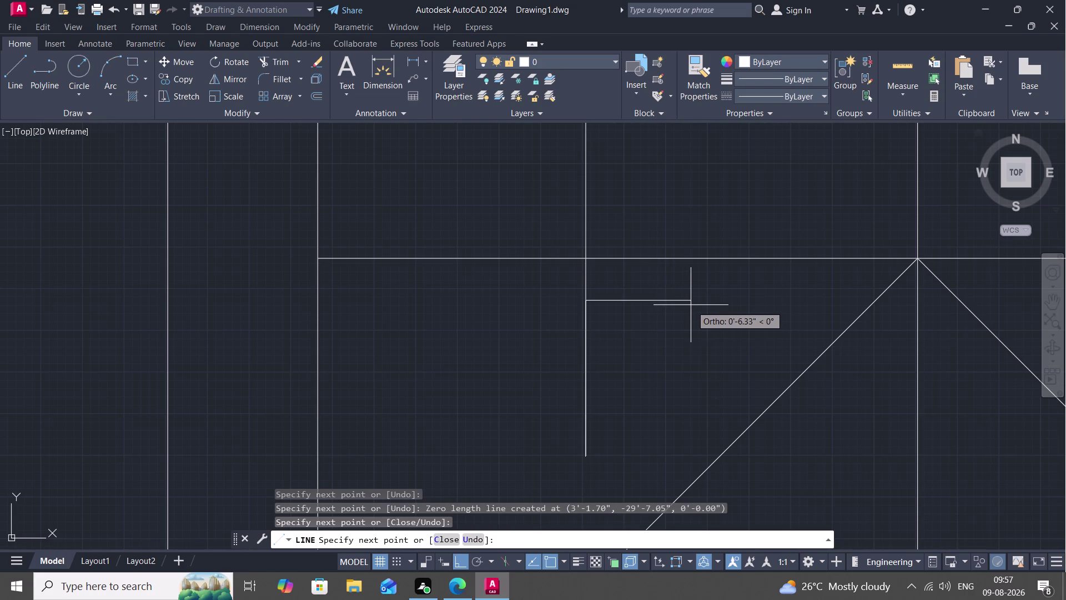
click(691, 305)
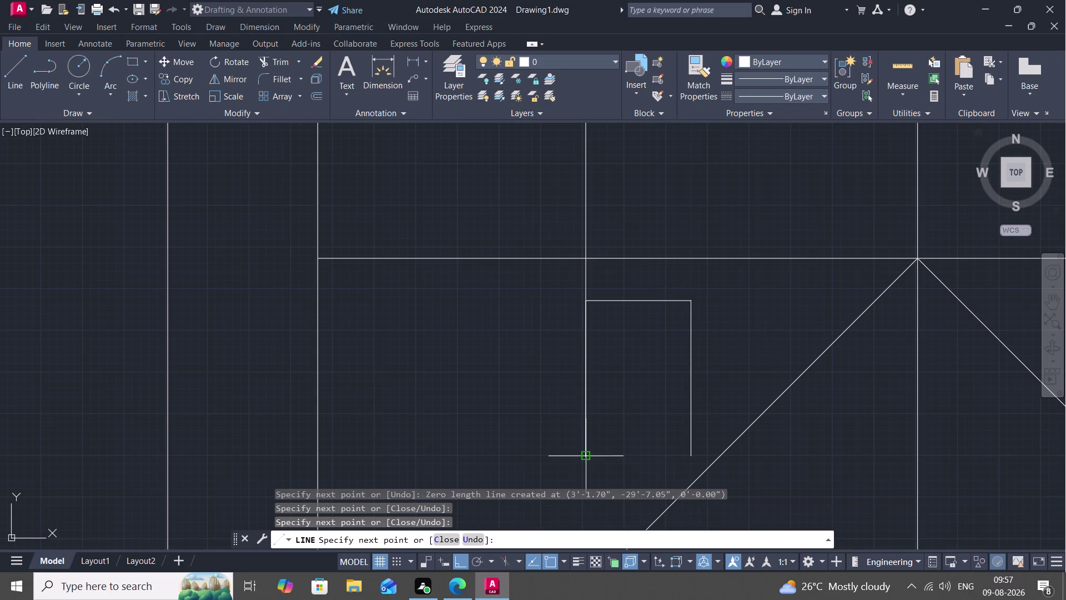
click(588, 454)
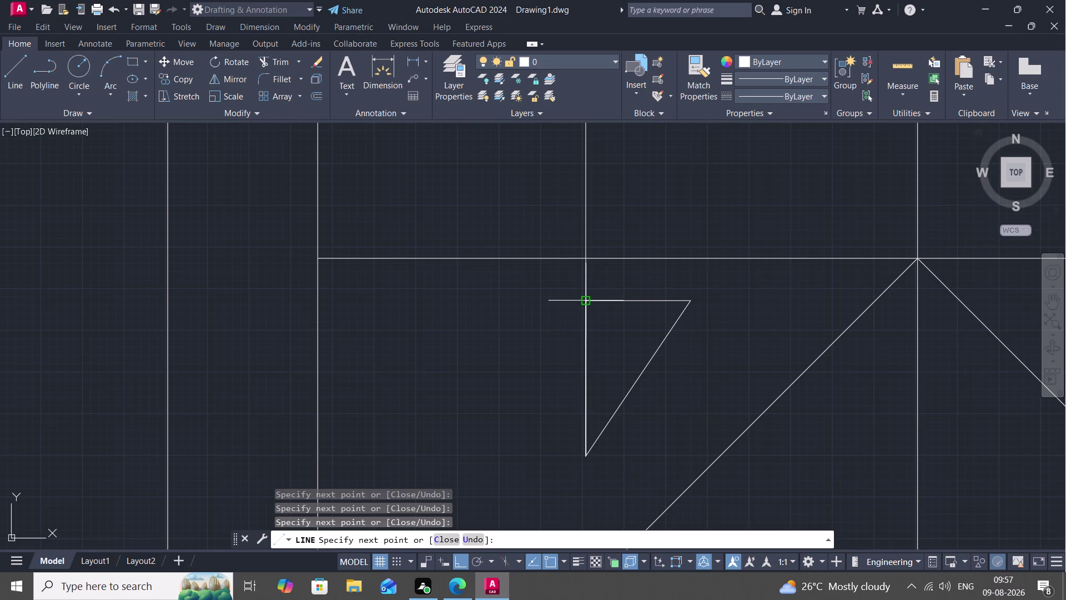
click(587, 302)
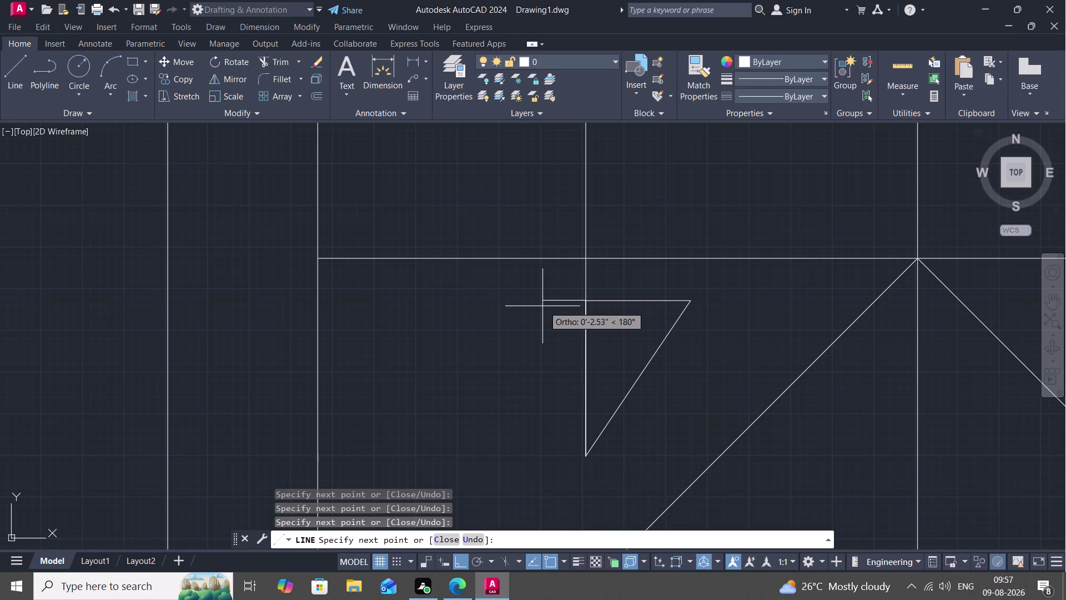
click(486, 310)
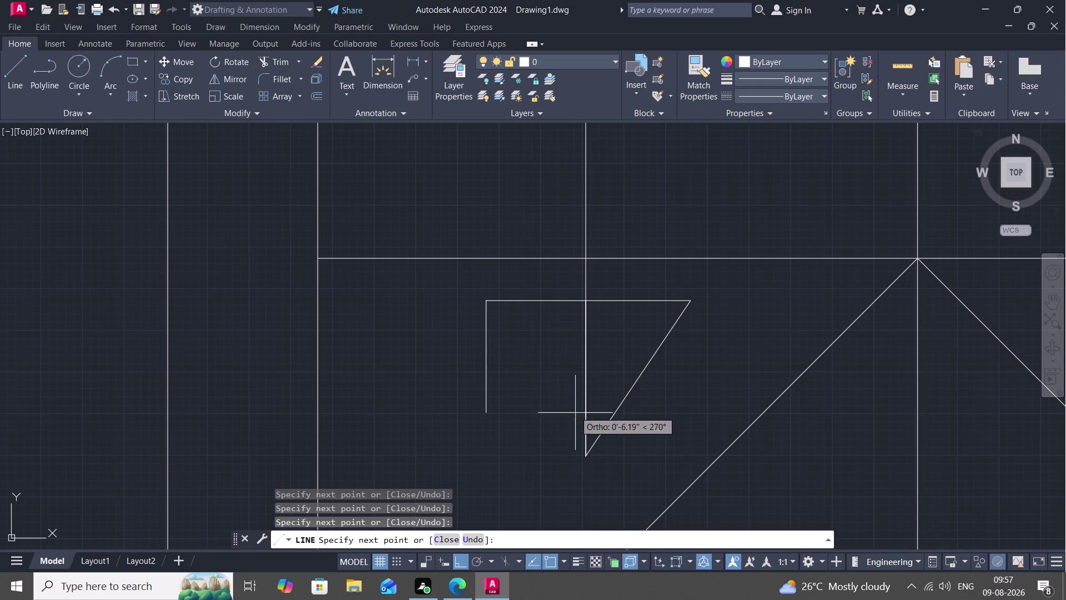
click(584, 454)
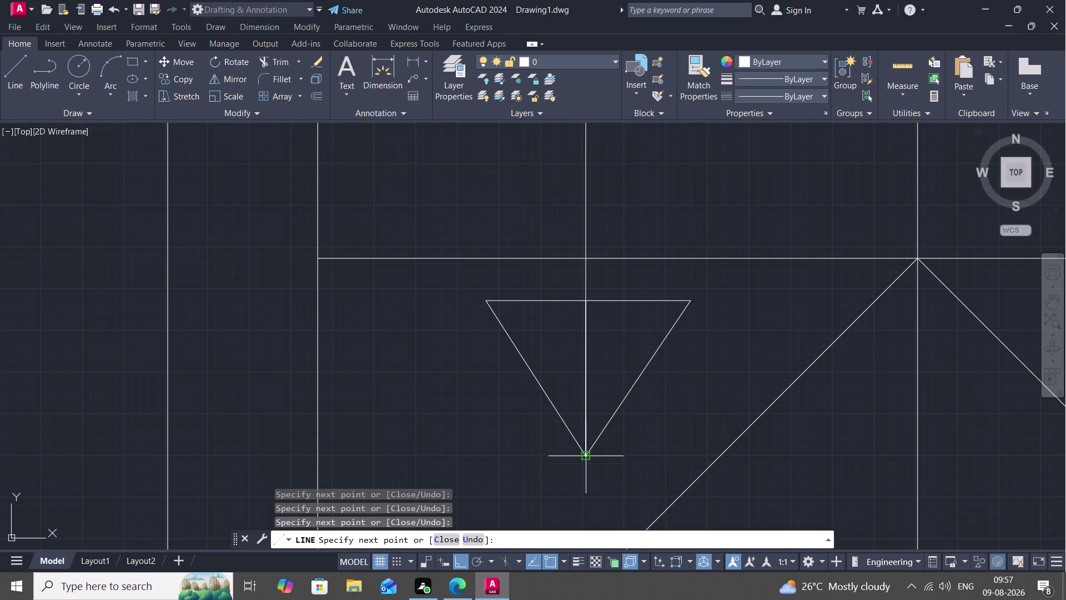
key(Escape)
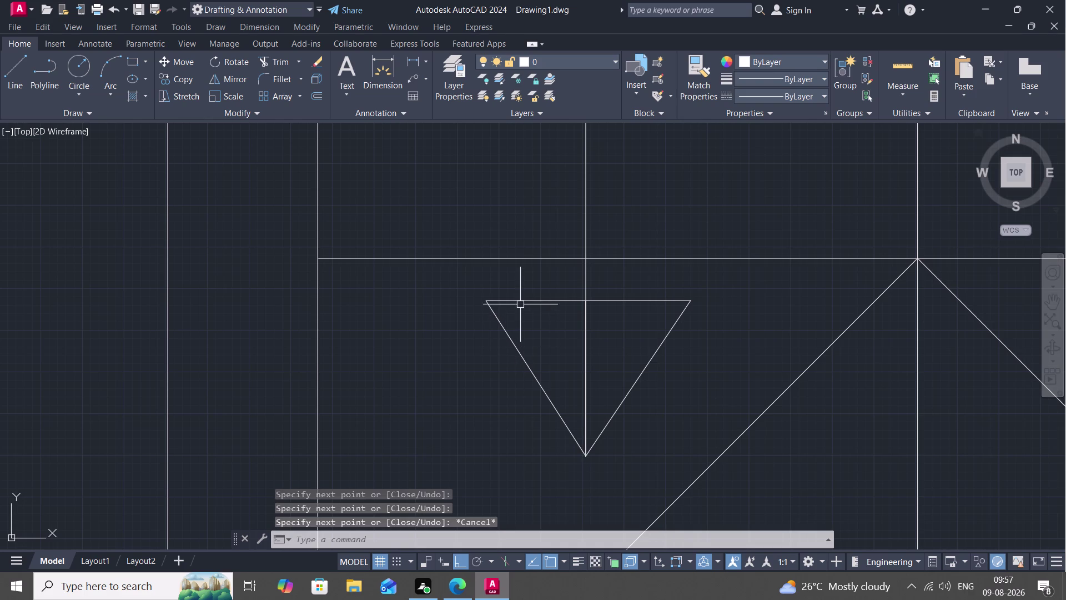
Reframe the view on the stair landing and start another line.
scroll(down, 3)
scroll(down, 3)
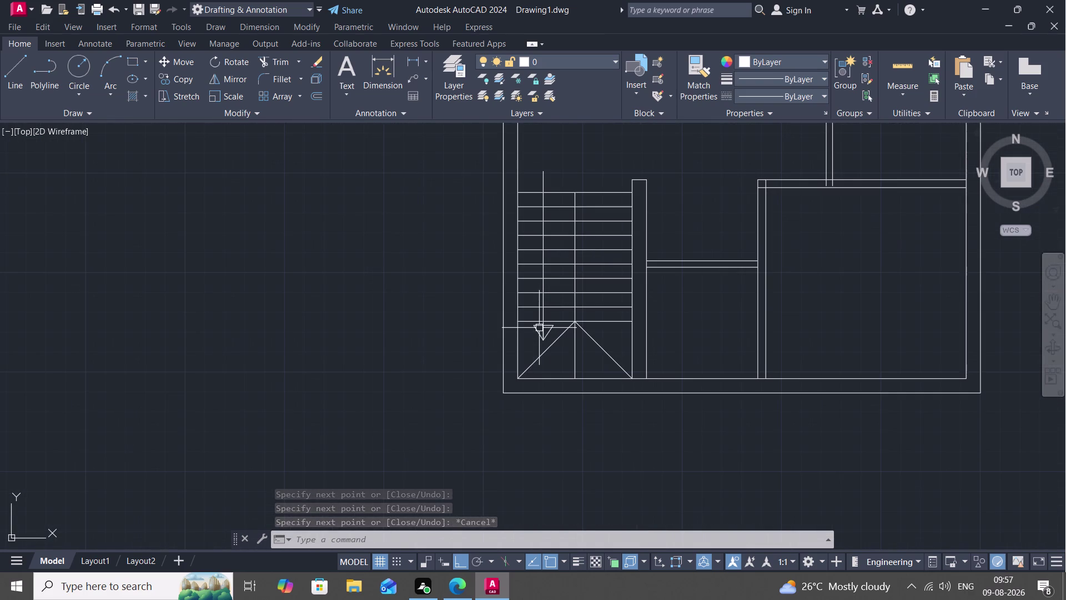
scroll(up, 3)
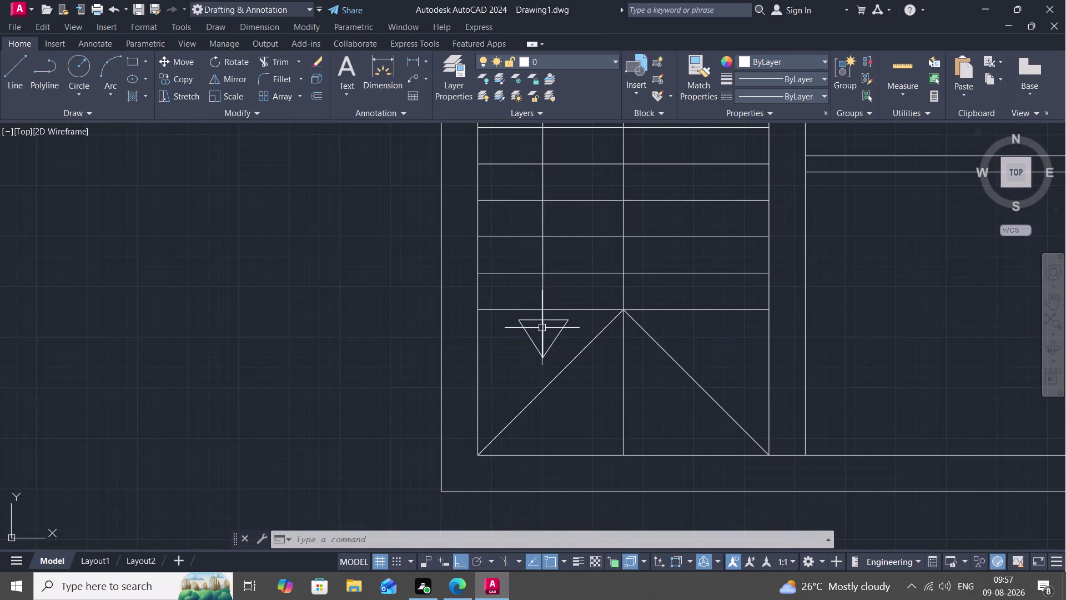
middle_drag(554, 304, 553, 322)
scroll(down, 3)
scroll(down, 3)
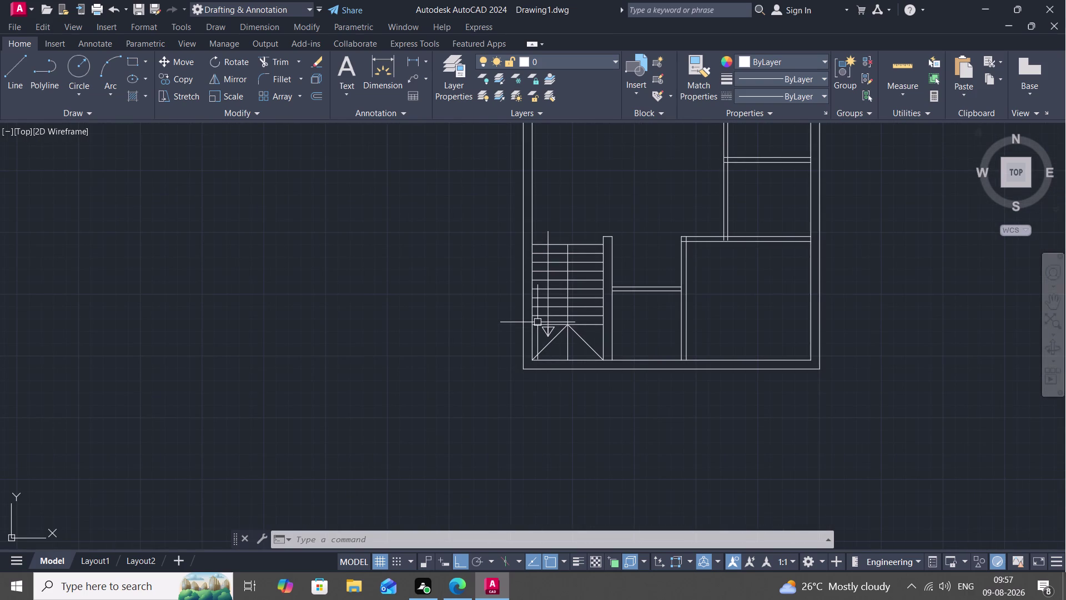
scroll(up, 3)
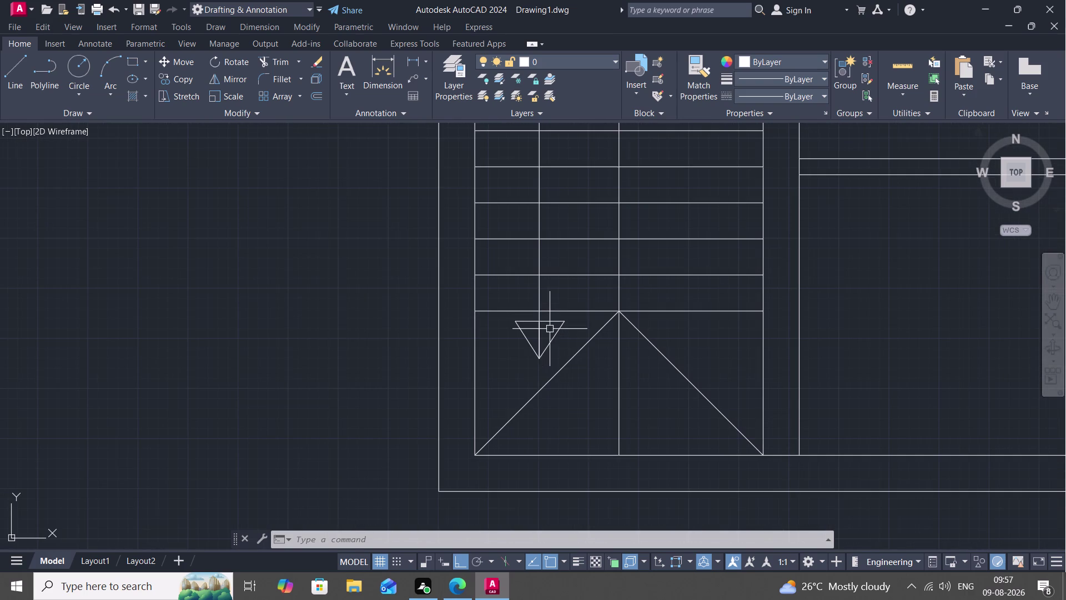
key(l)
key(space)
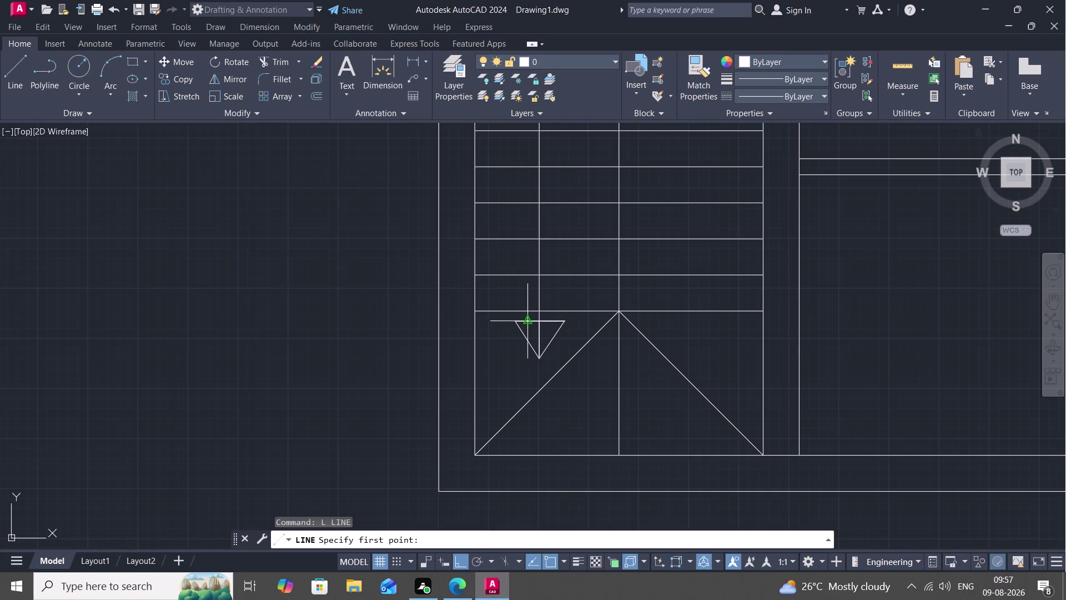
Pick a few line points inside the arrowhead, then cancel the line.
click(518, 321)
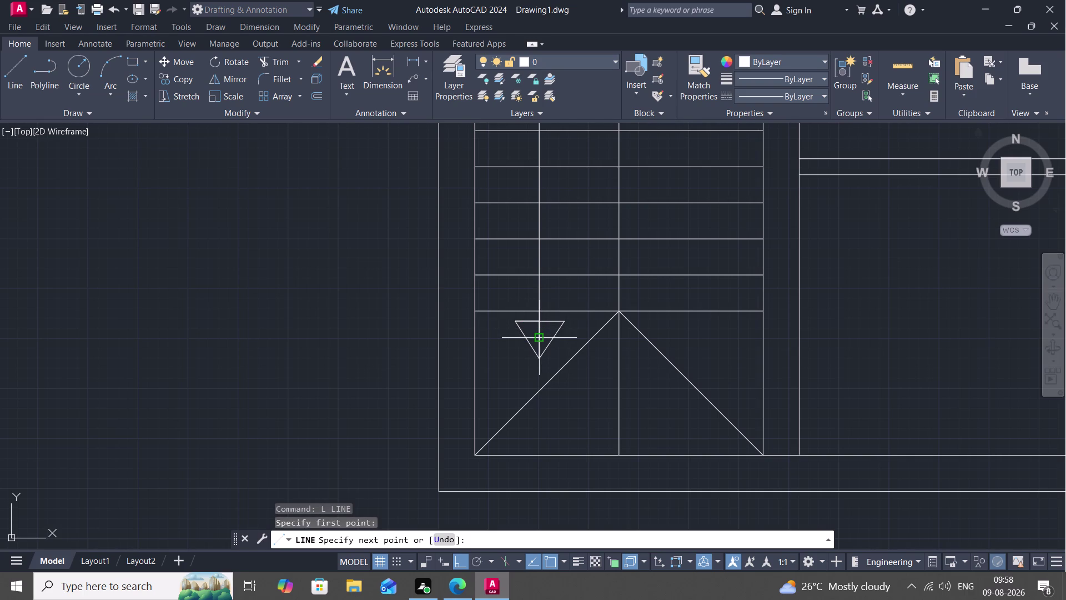
click(536, 334)
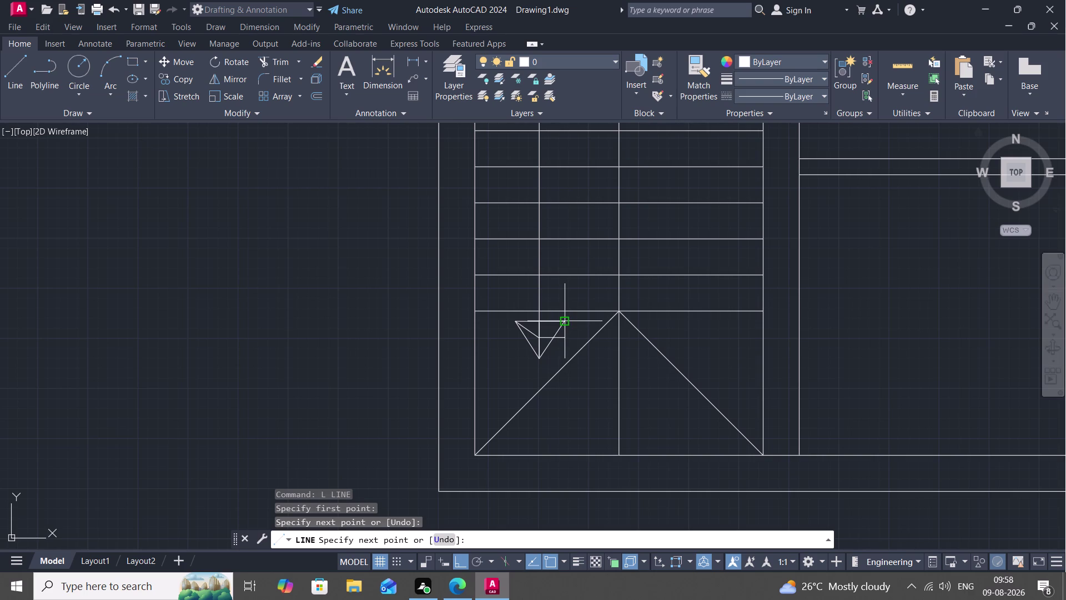
click(562, 321)
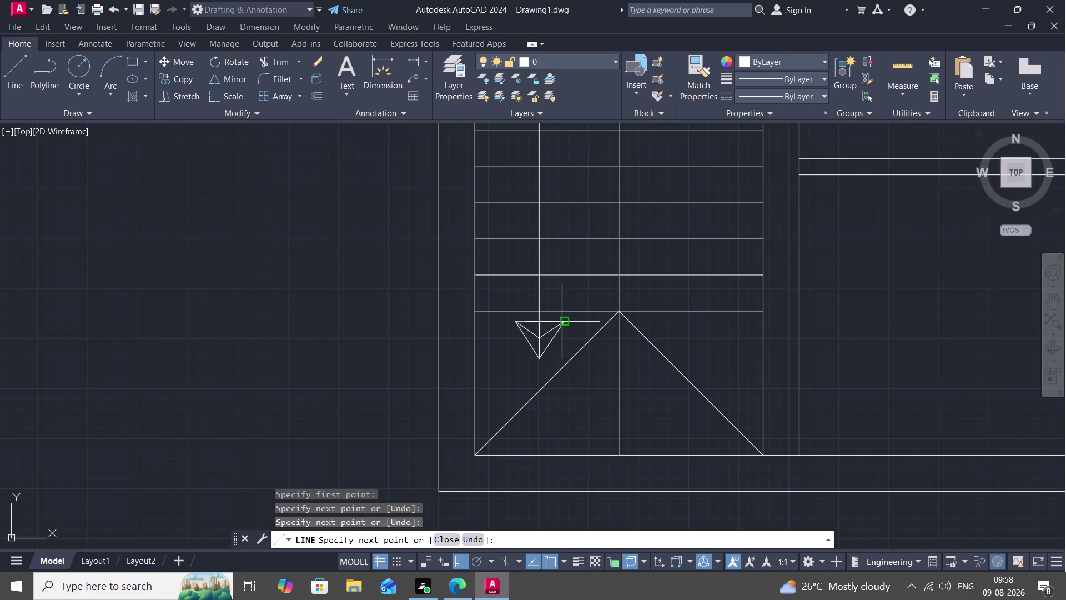
key(Escape)
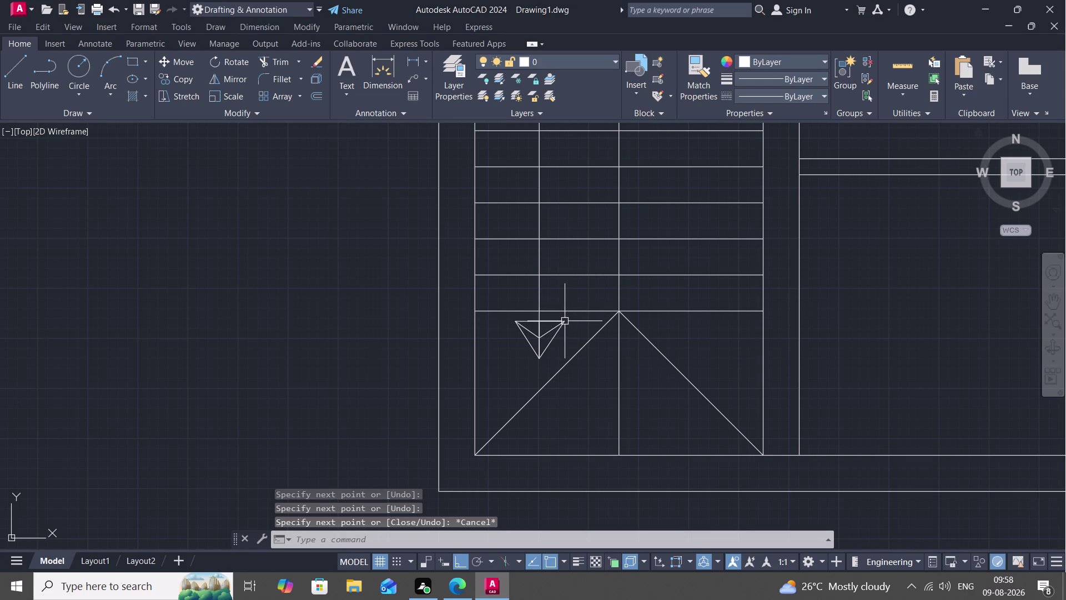
Trim both top-edge segments off the arrowhead, leaving an open chevron.
text(TR)
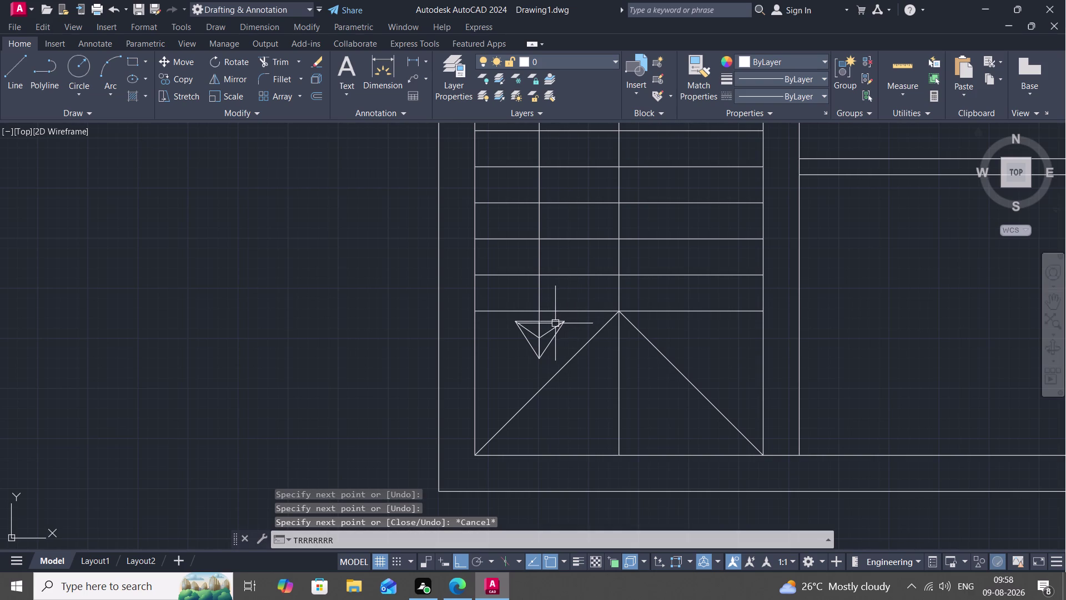
key(BackSpace)
key(BackSpace)
key(BackSpace)
key(BackSpace)
key(BackSpace)
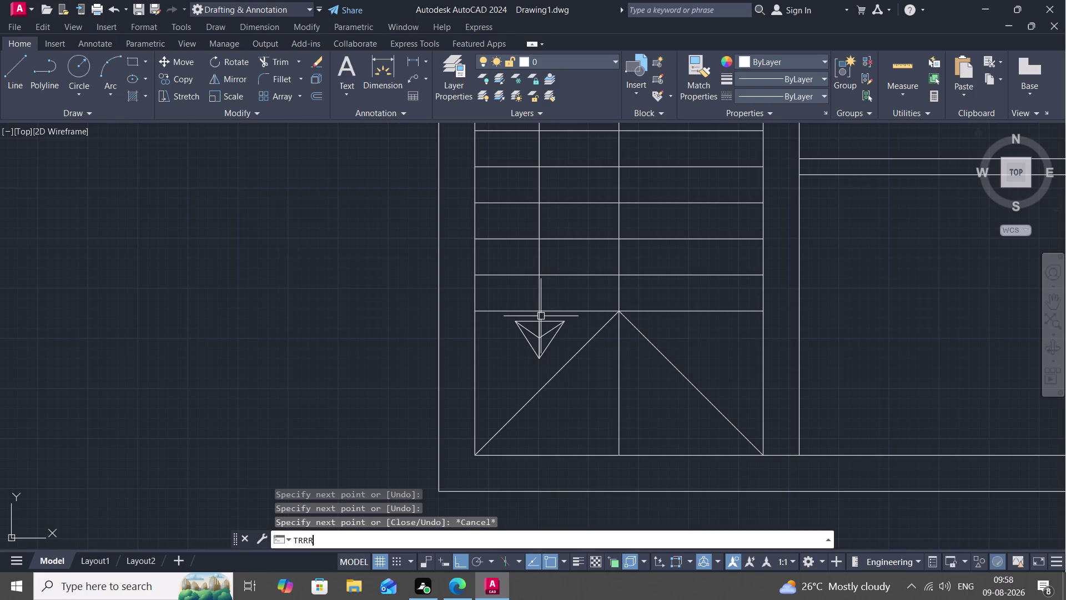
key(BackSpace)
key(space)
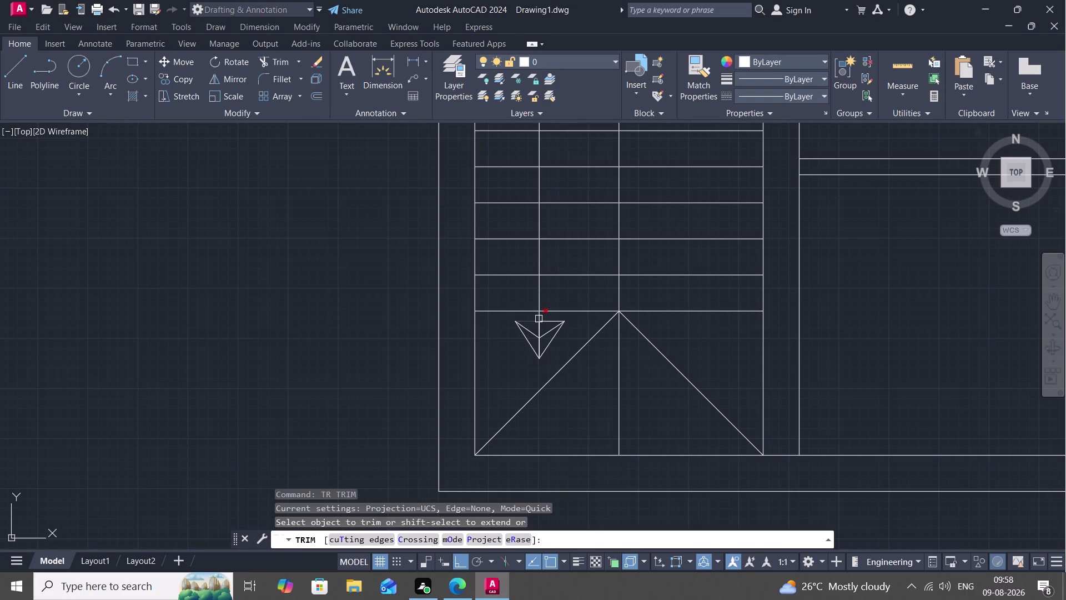
click(531, 322)
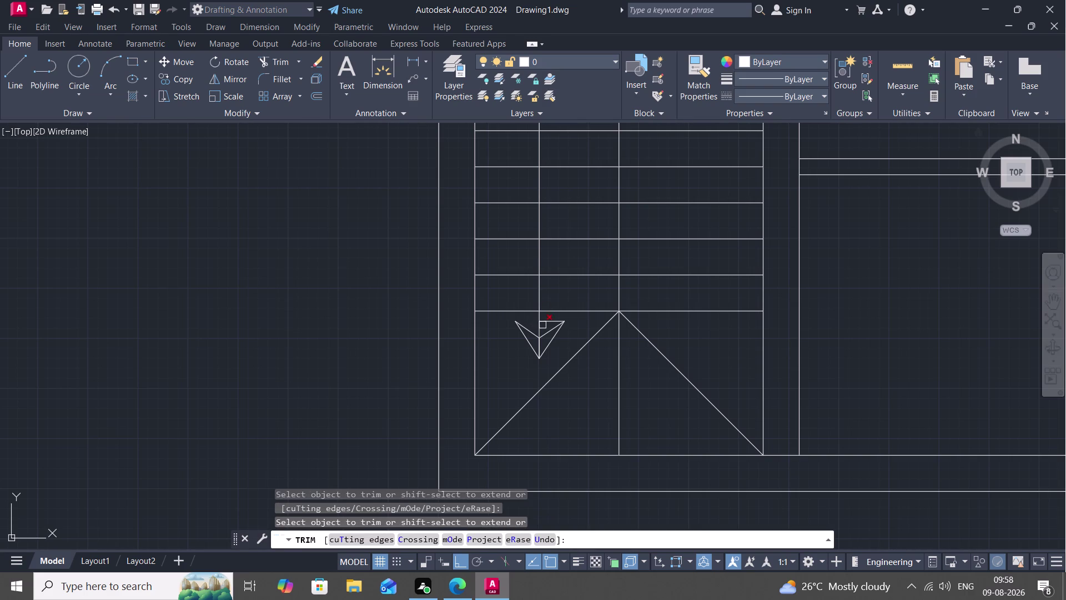
click(550, 321)
key(Escape)
scroll(down, 3)
scroll(down, 3)
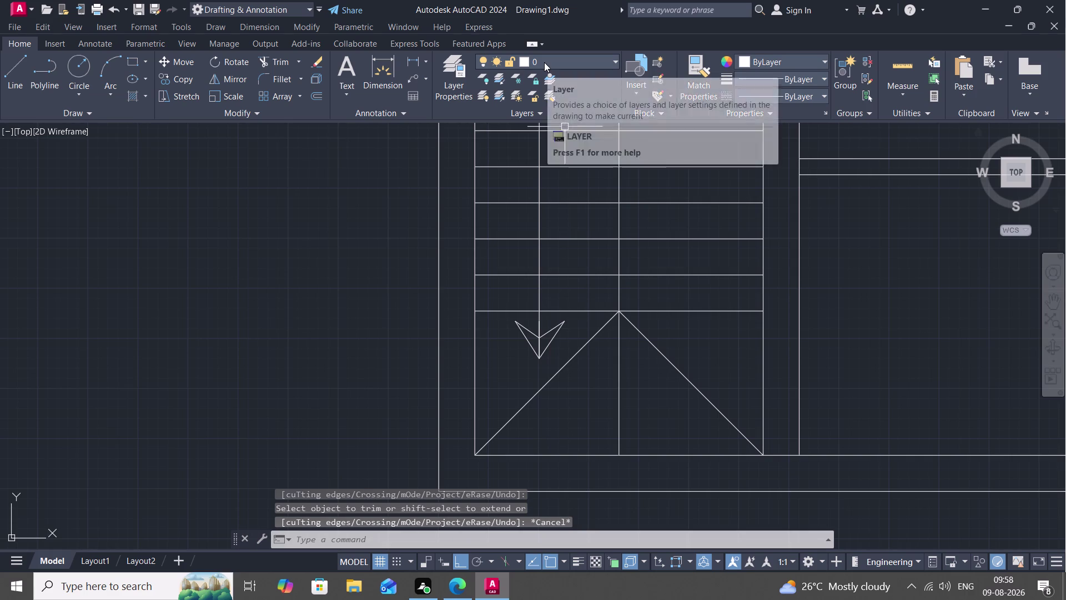
Make black (0,0,0) the current drawing colour, then begin and cancel a hatch.
click(806, 61)
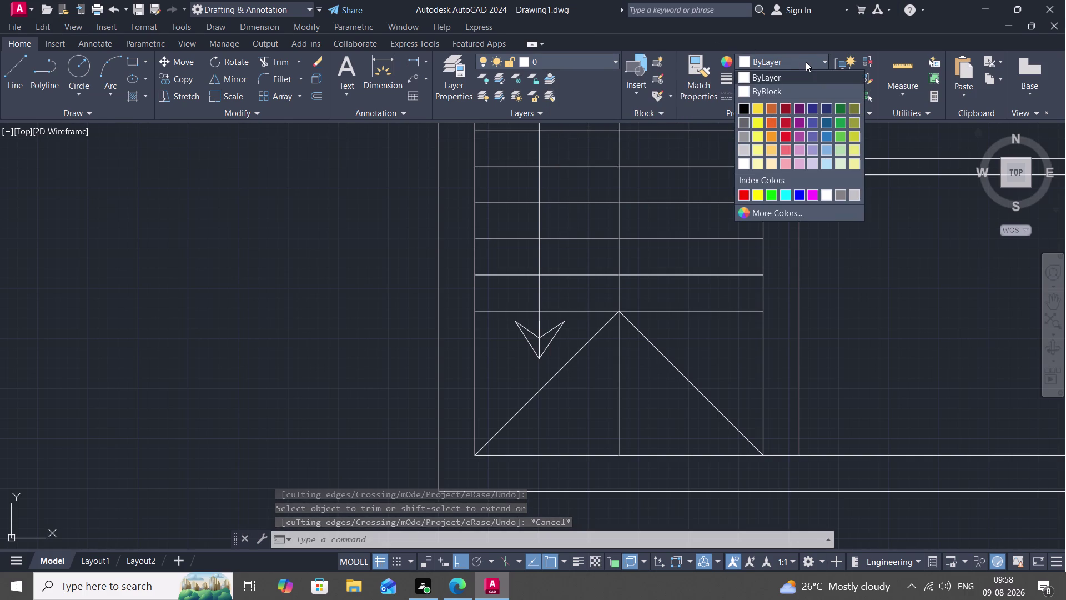
click(746, 108)
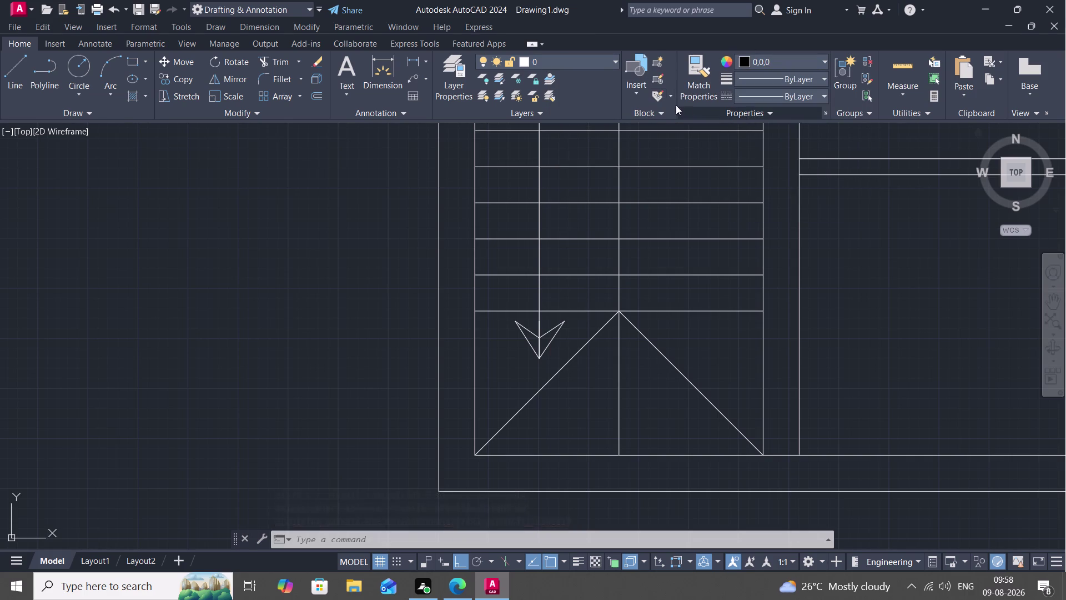
text(H)
key(space)
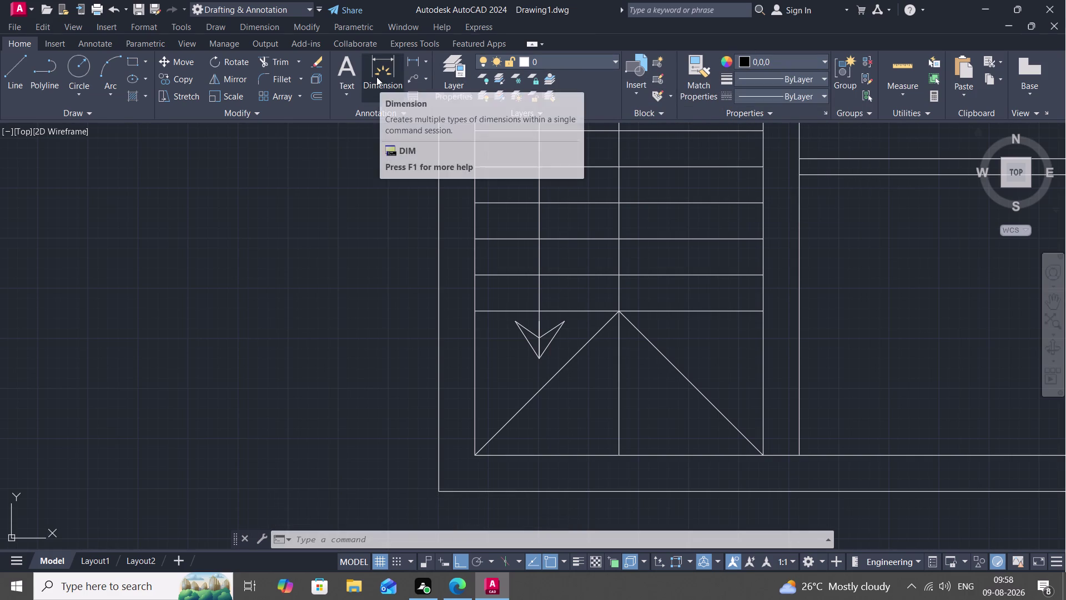
key(h)
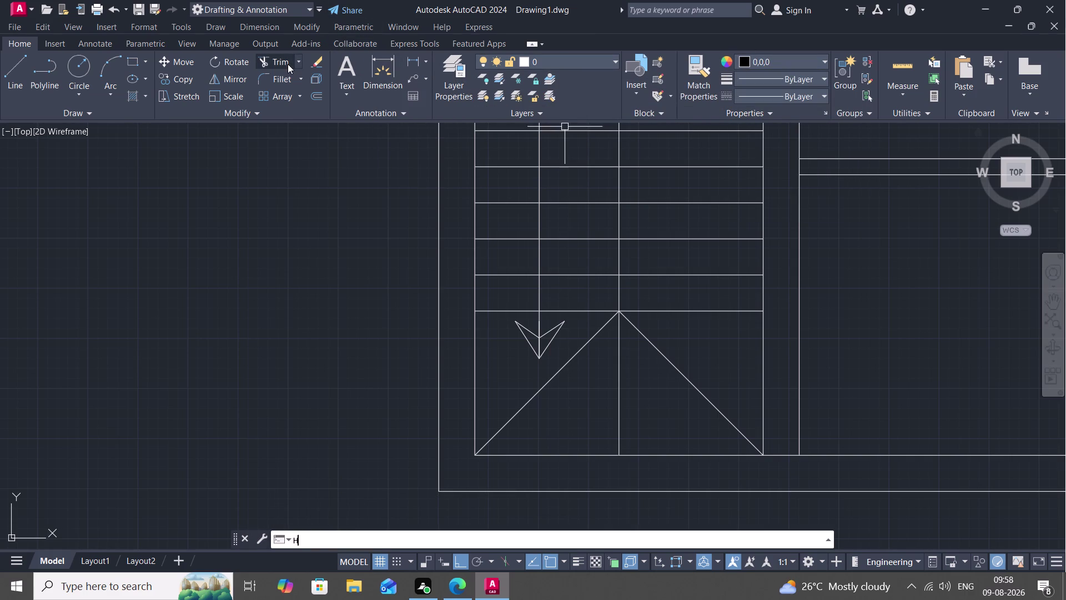
key(space)
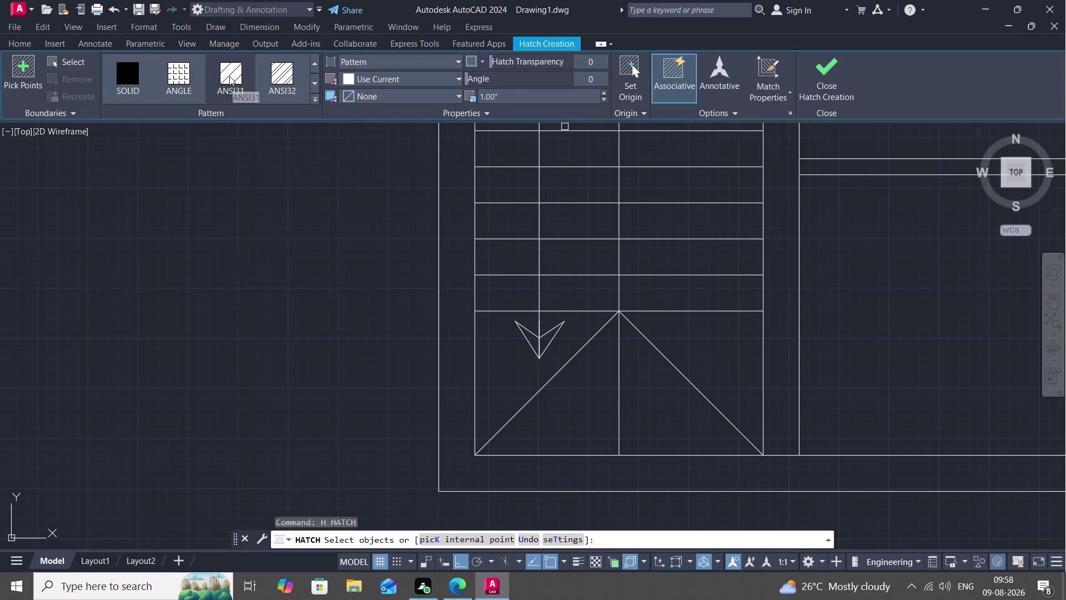
key(Escape)
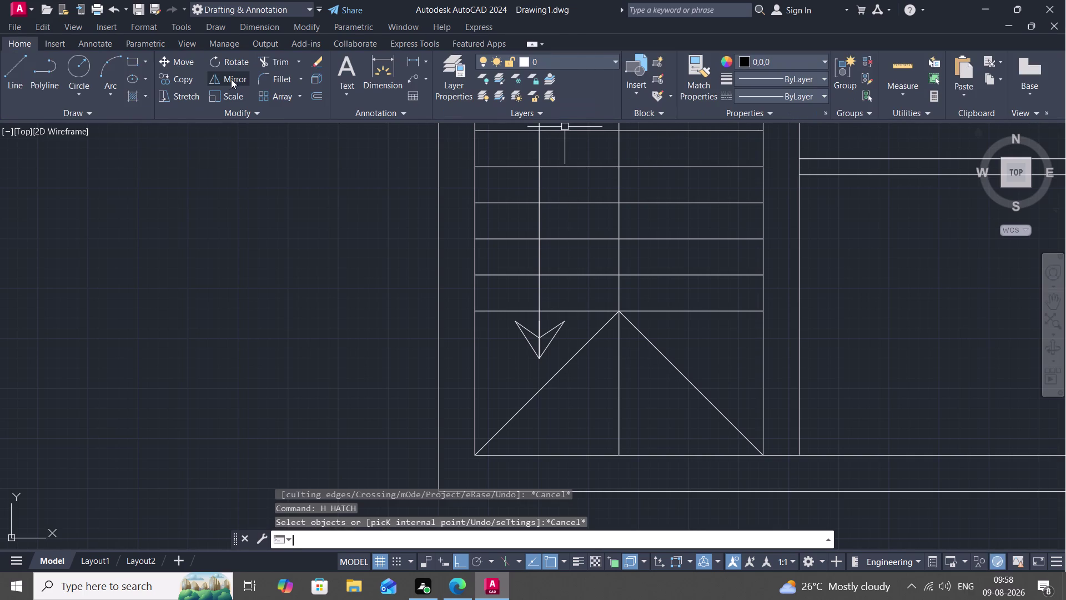
Trim away the centre line inside the stair arrowhead.
text(TR)
key(space)
scroll(up, 3)
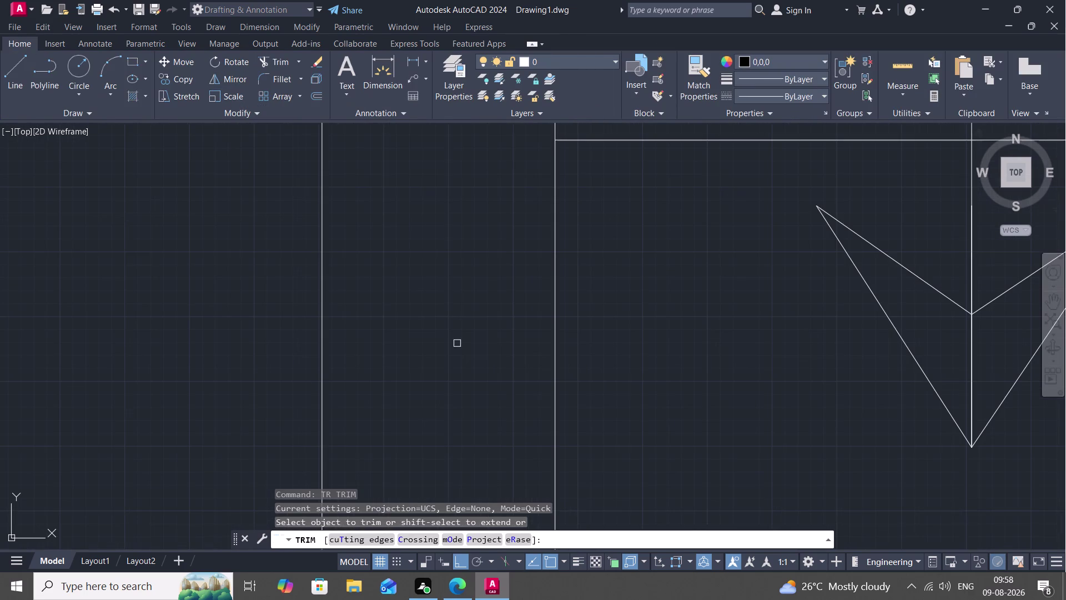
middle_drag(1057, 439, 894, 393)
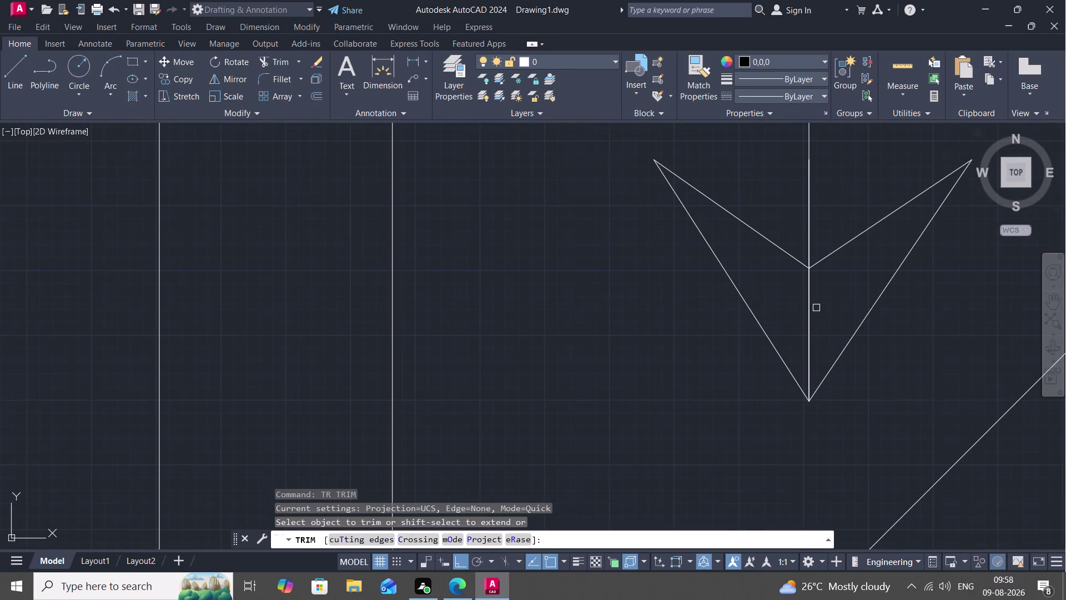
click(810, 309)
double_click(808, 312)
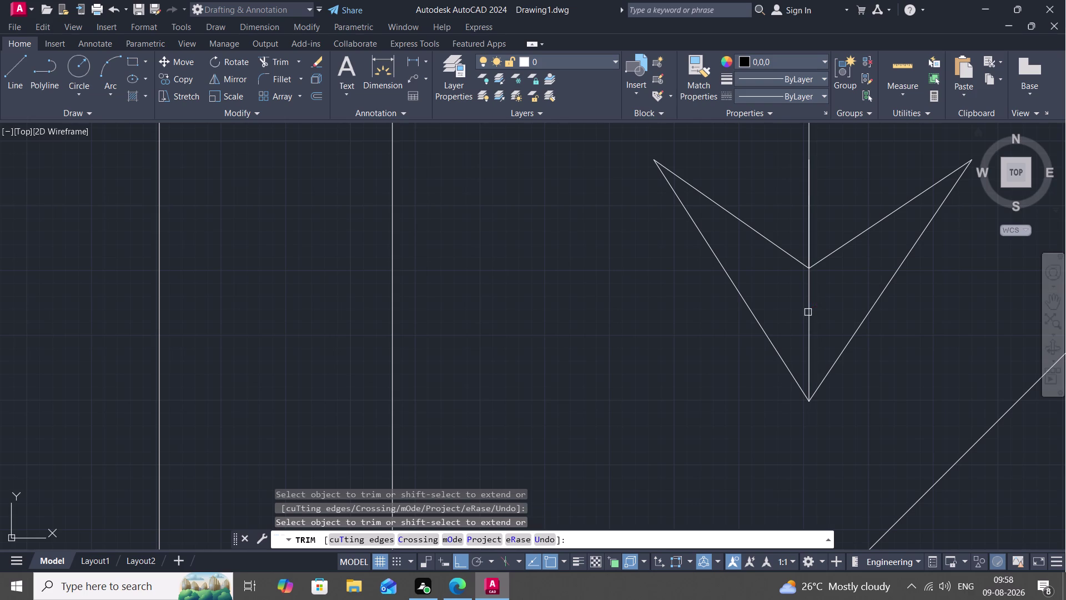
click(810, 313)
scroll(down, 3)
middle_drag(727, 345, 650, 316)
scroll(down, 3)
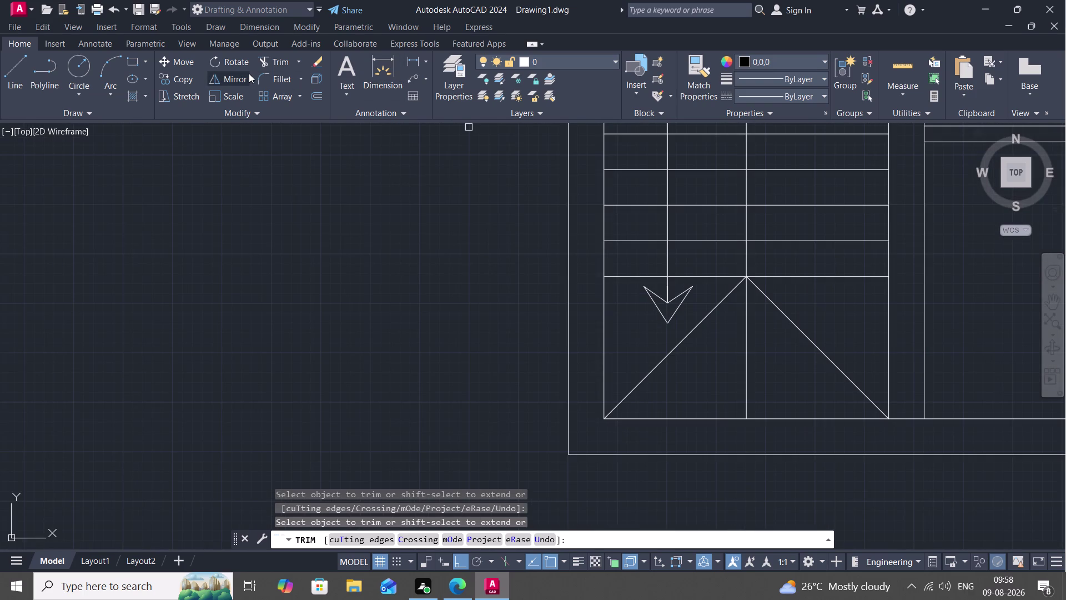
Exit trimming and start a new hatch with H.
text(H)
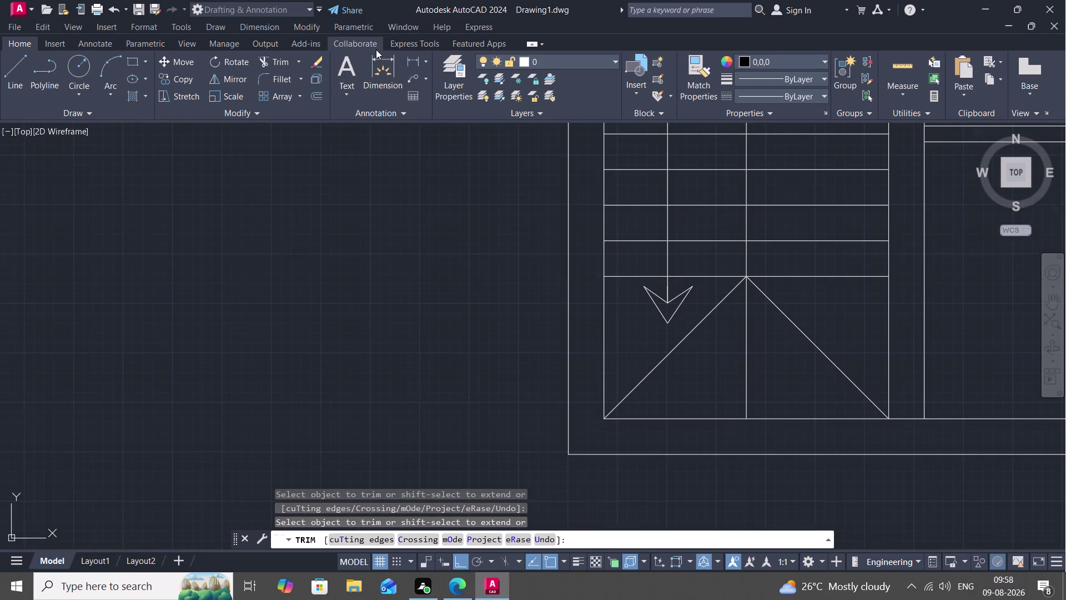
key(space)
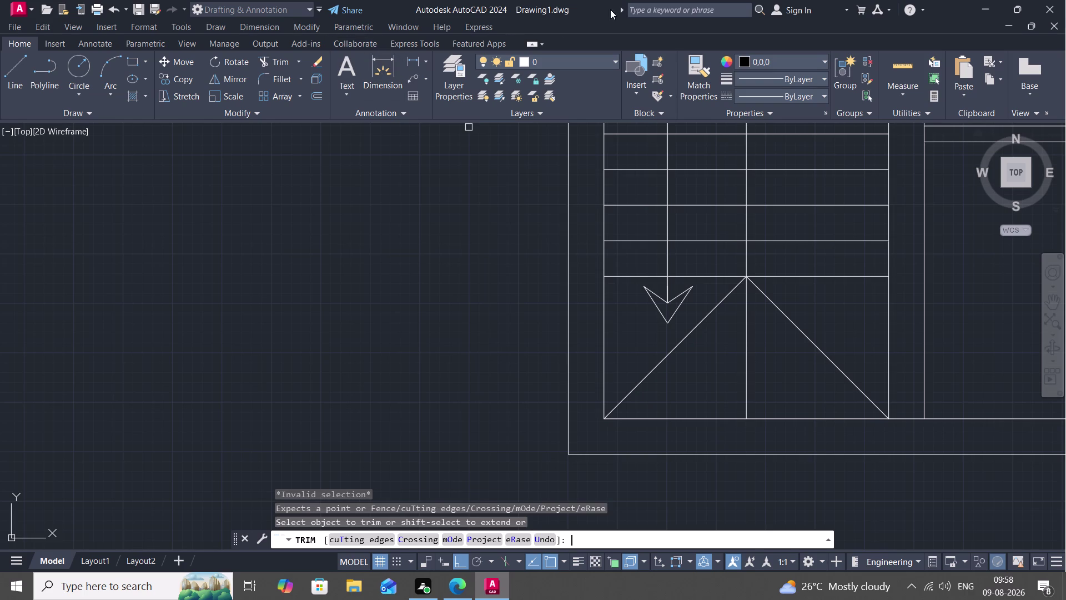
key(Escape)
key(h)
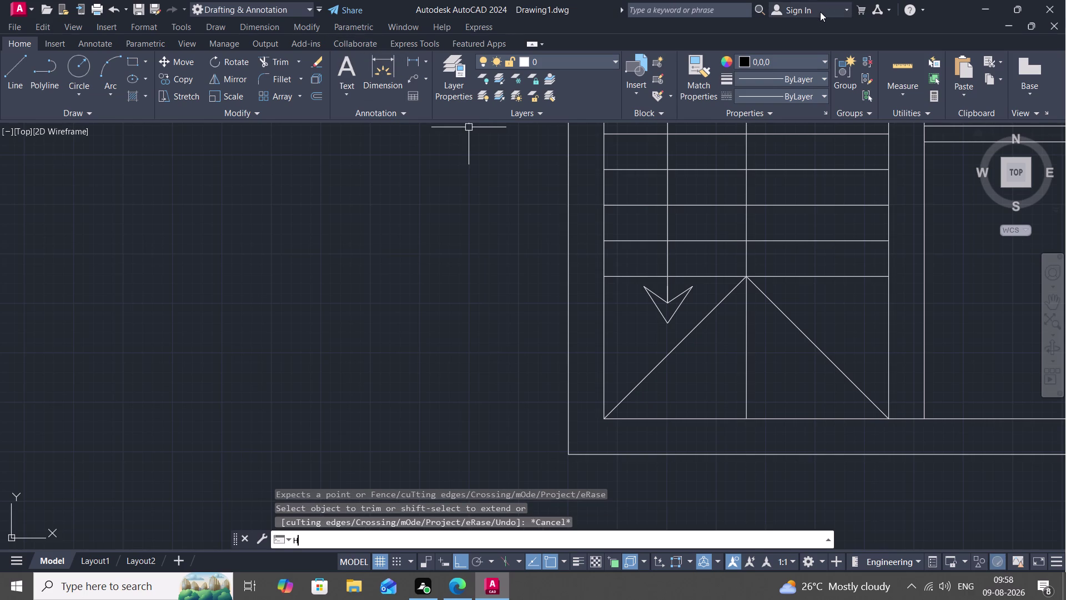
key(space)
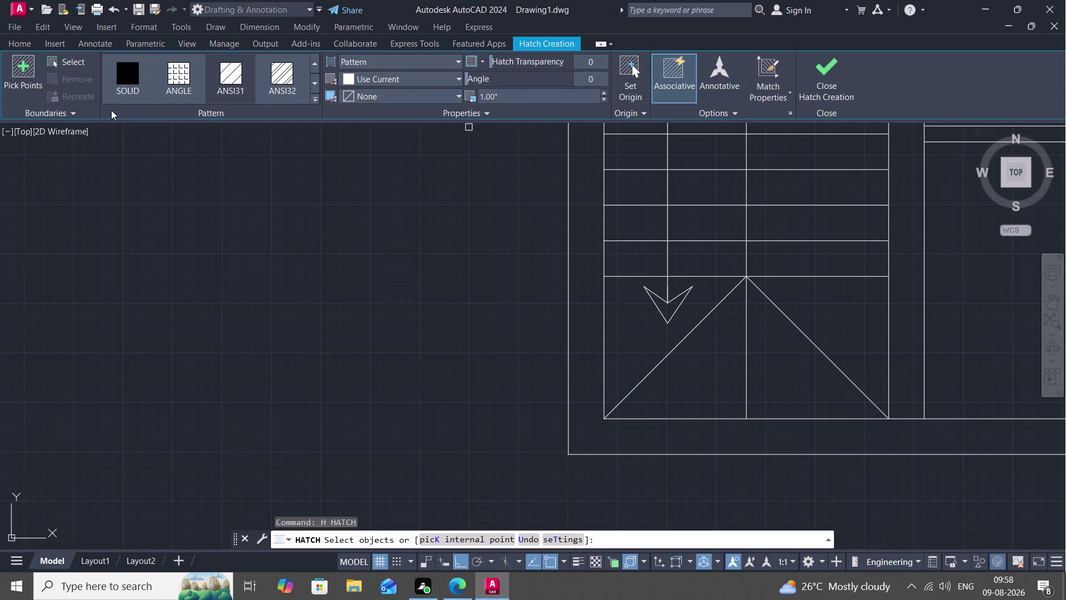
Set the hatch colour to black and pick the notched arrowhead's edges as boundary.
click(126, 75)
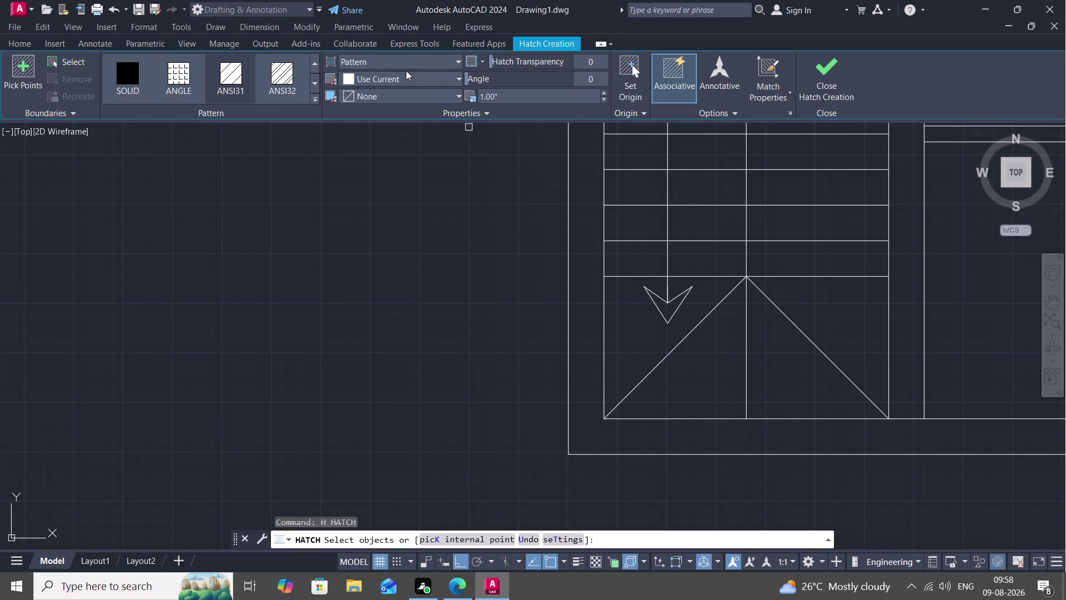
click(411, 77)
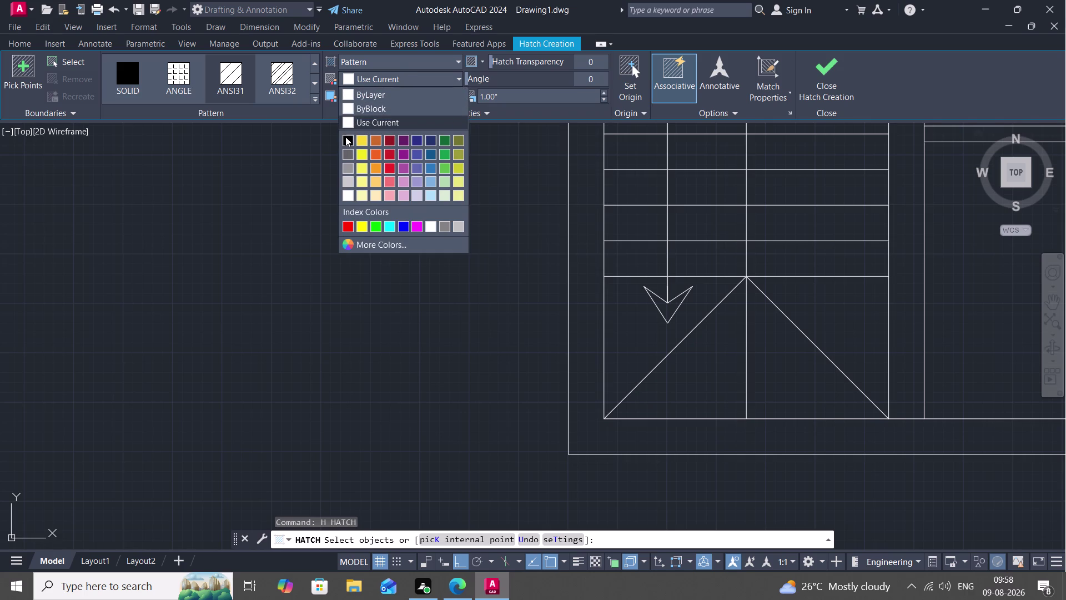
click(345, 138)
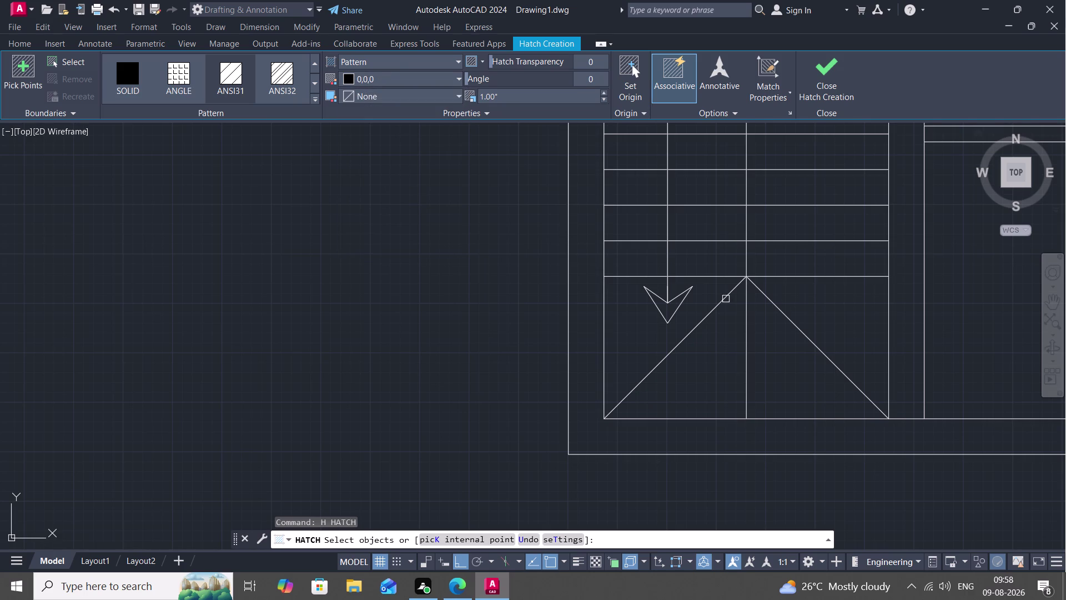
scroll(up, 3)
click(659, 311)
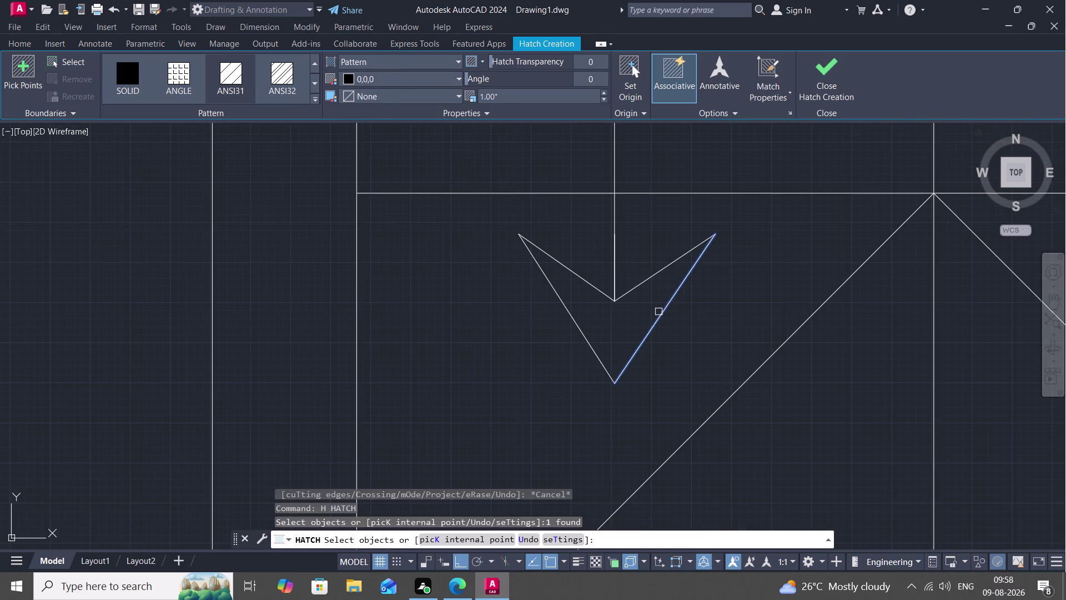
click(597, 293)
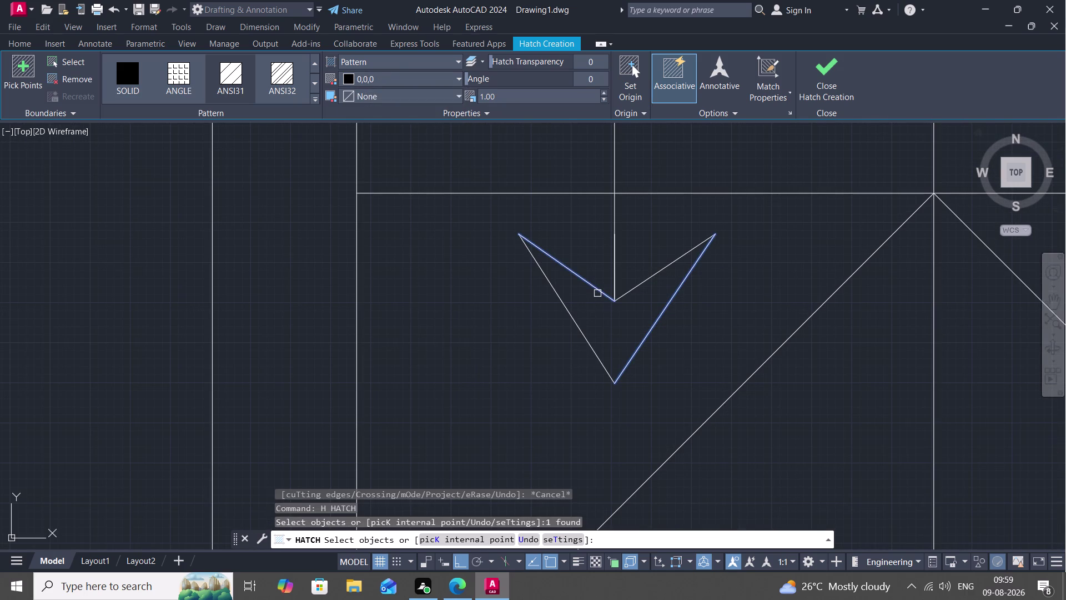
click(628, 294)
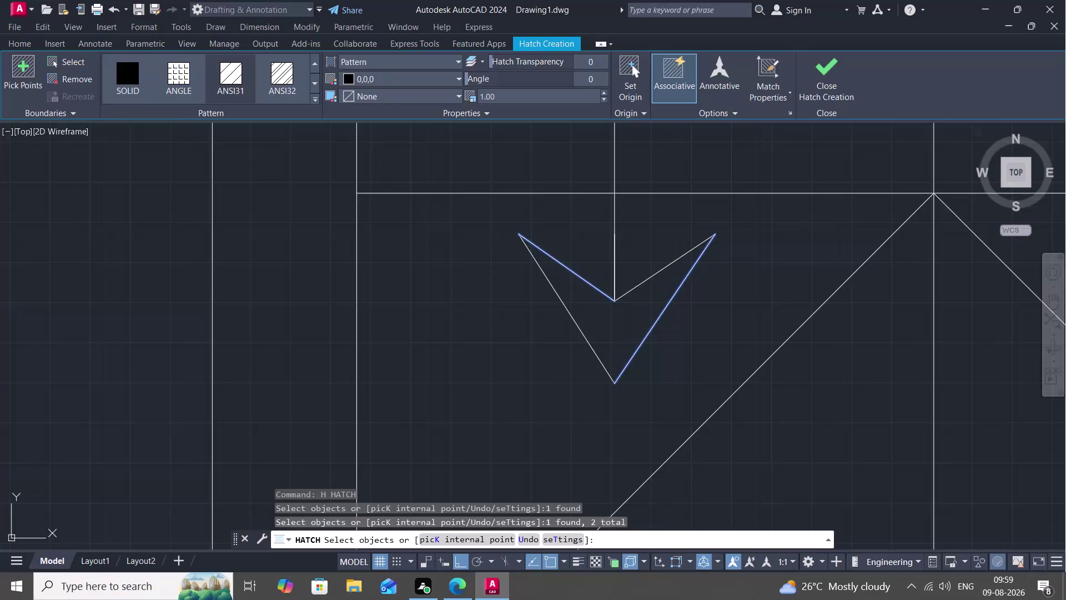
drag(582, 332, 588, 331)
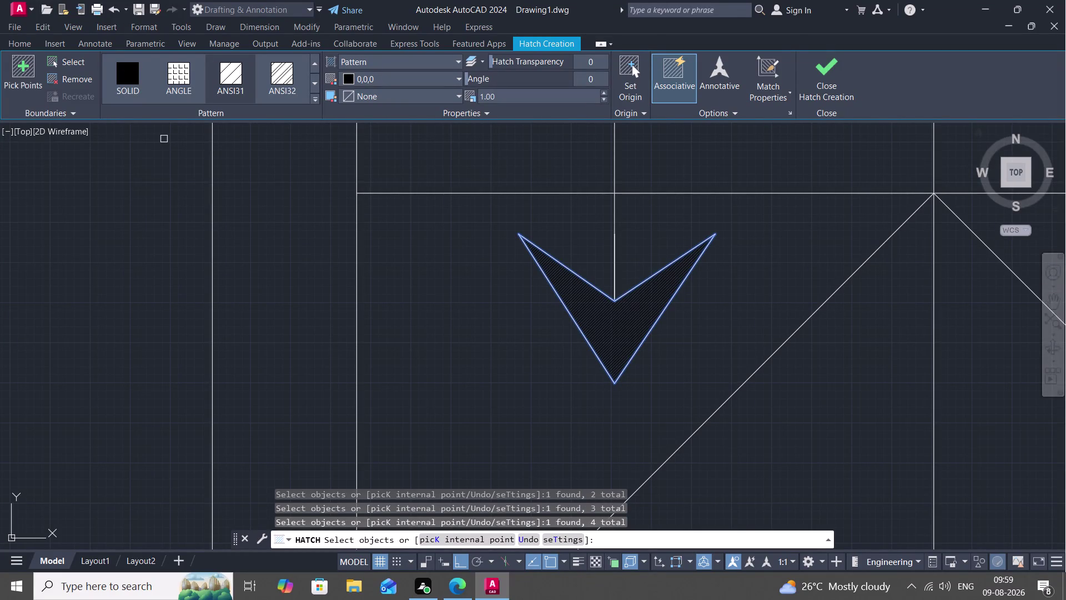
Apply the SOLID pattern to the arrowhead and finish the hatch.
click(123, 70)
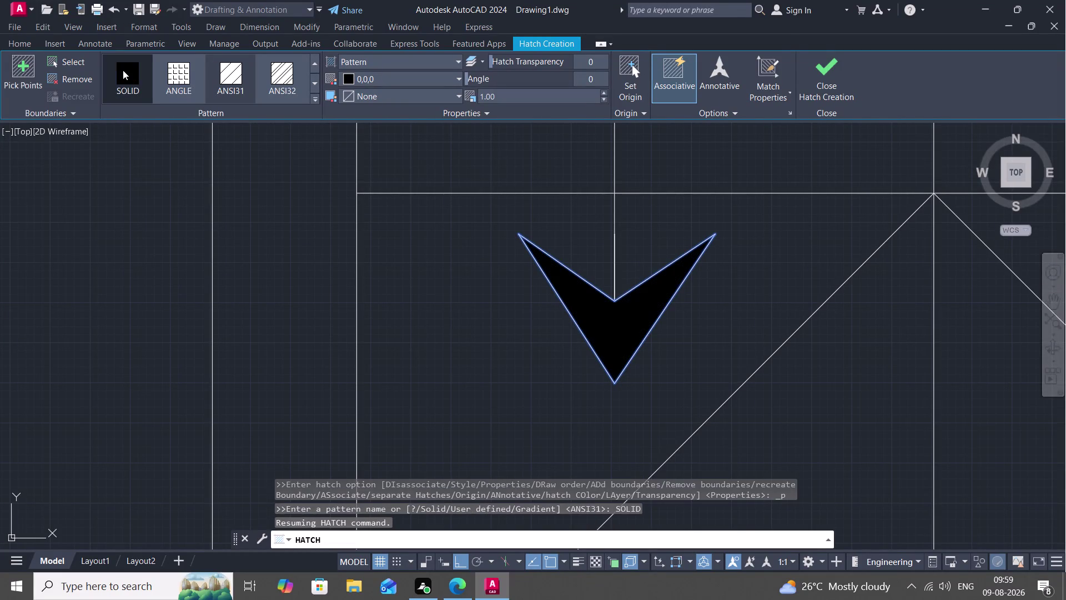
key(Escape)
scroll(down, 3)
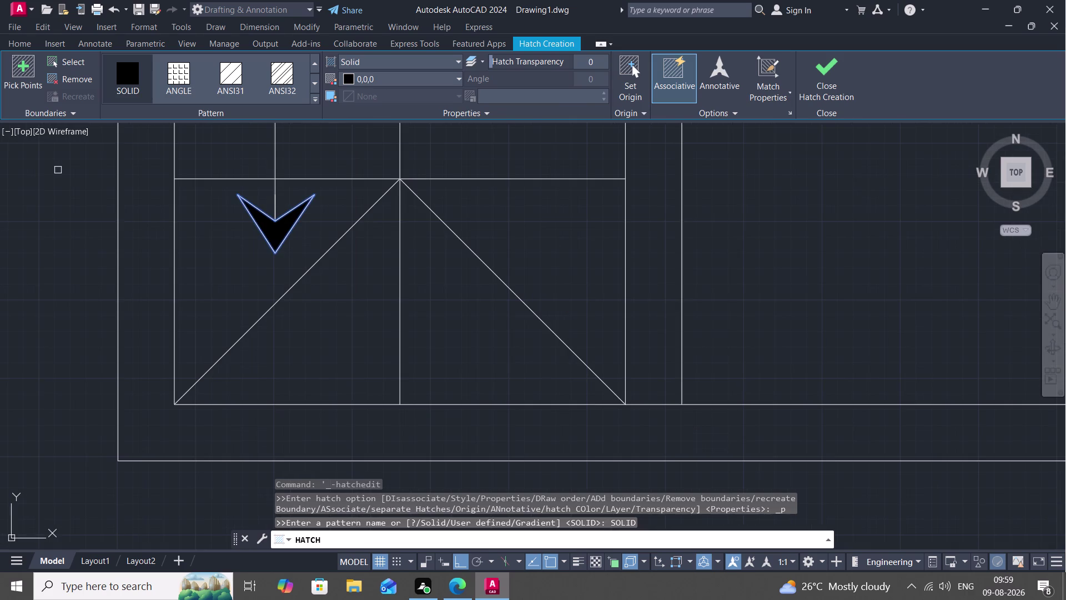
key(Escape)
scroll(down, 3)
scroll(down, 3)
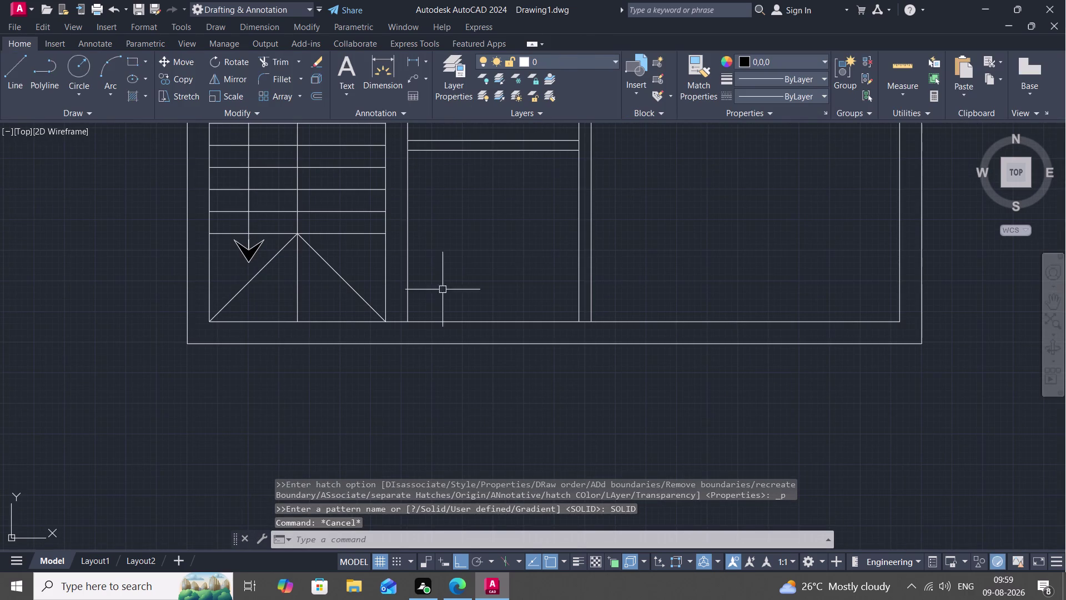
scroll(down, 3)
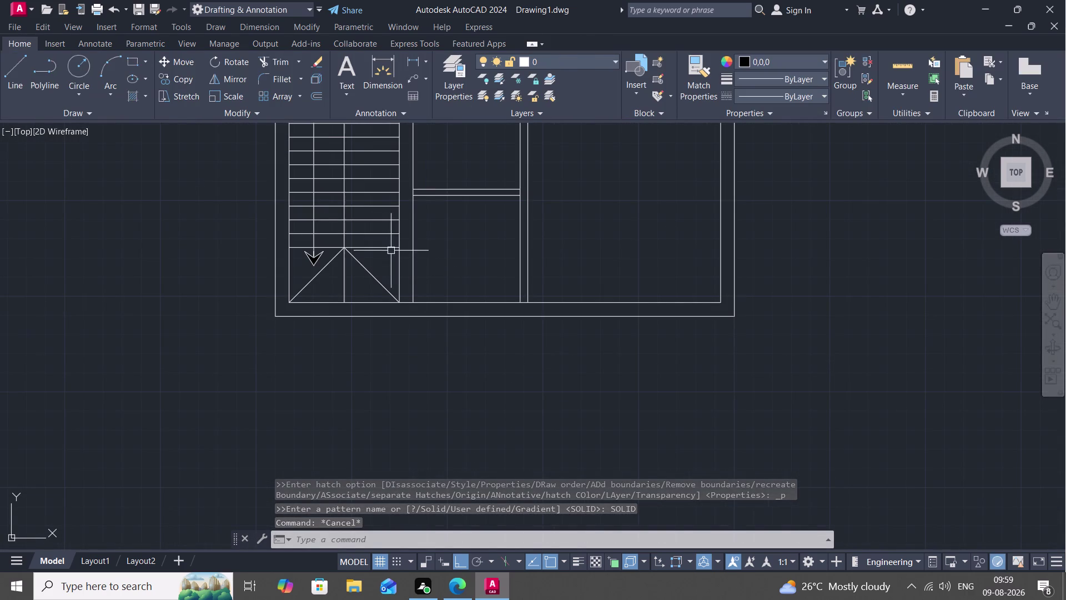
middle_drag(328, 175, 398, 265)
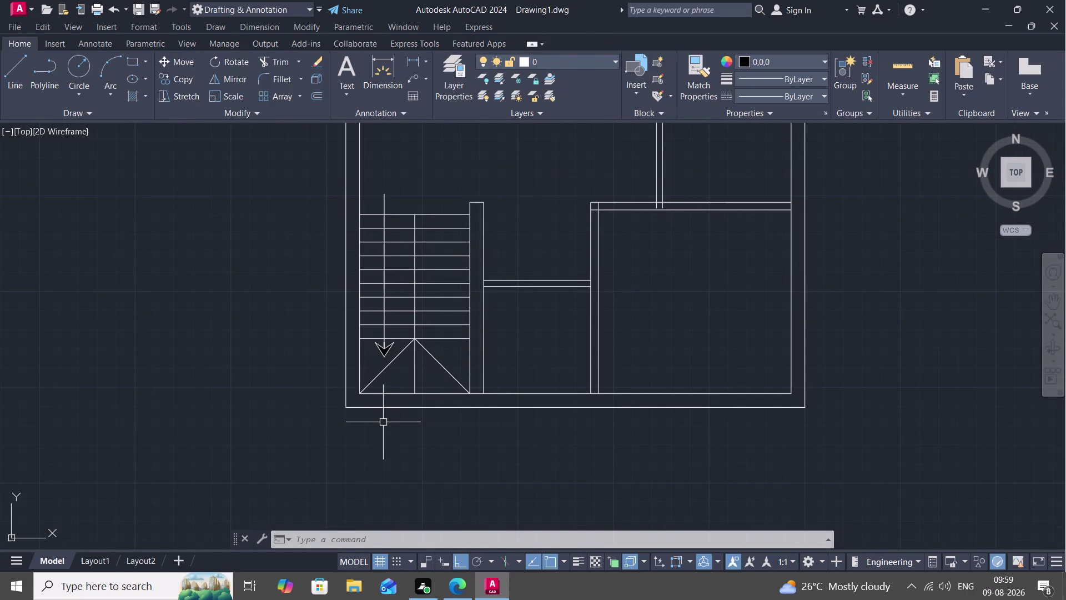
scroll(up, 3)
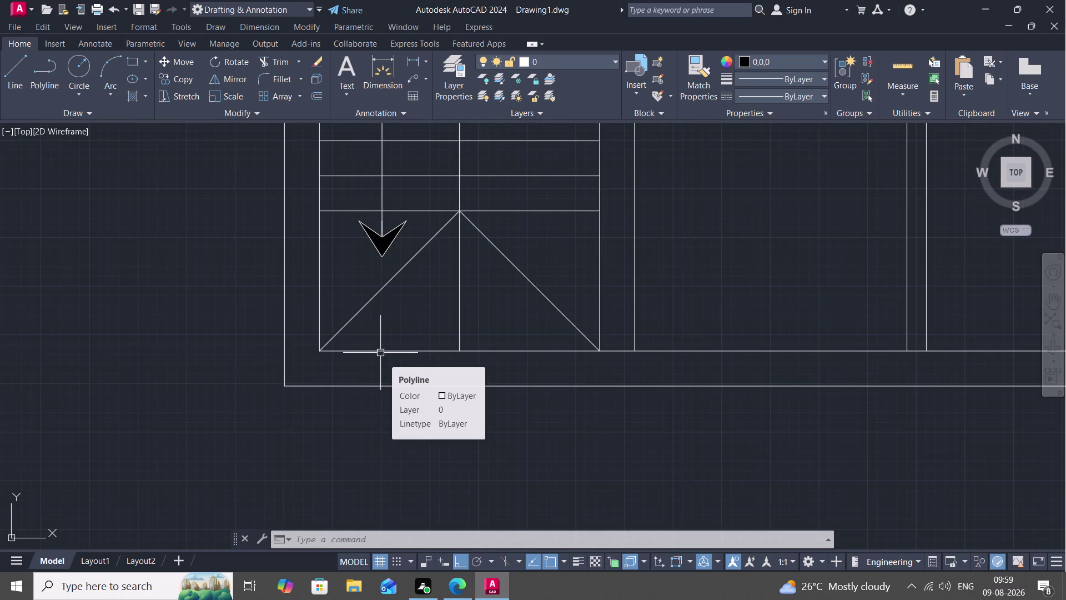
text(W)
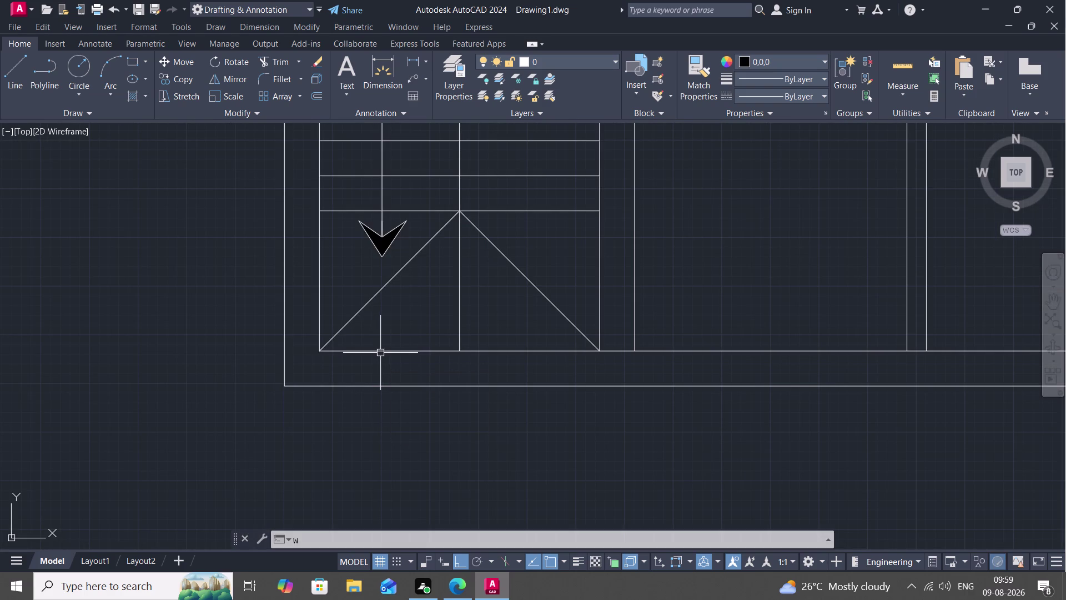
key(space)
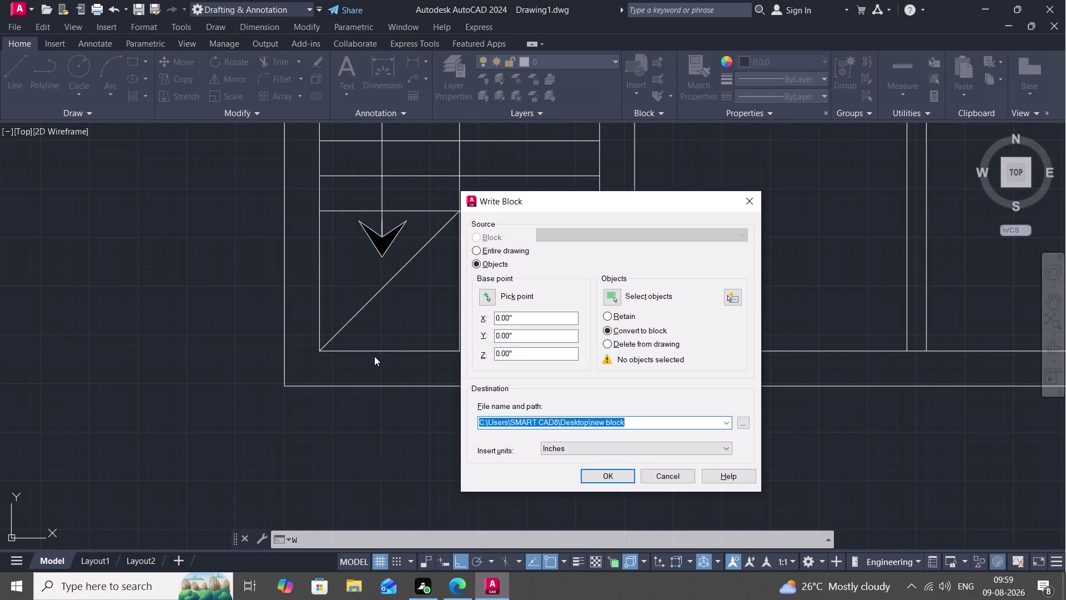
click(747, 202)
key(Escape)
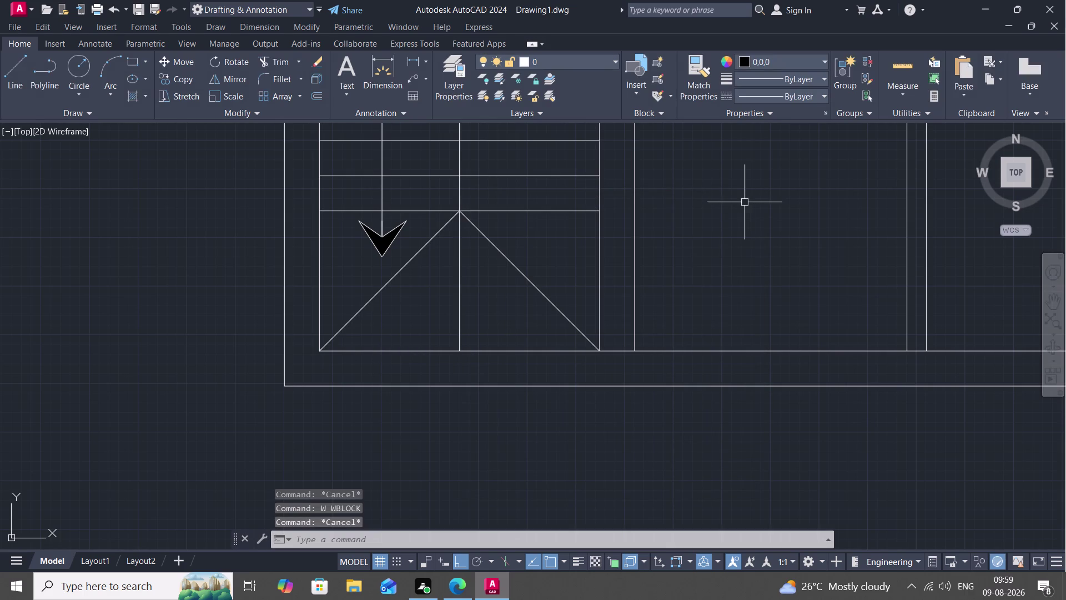
key(l)
key(space)
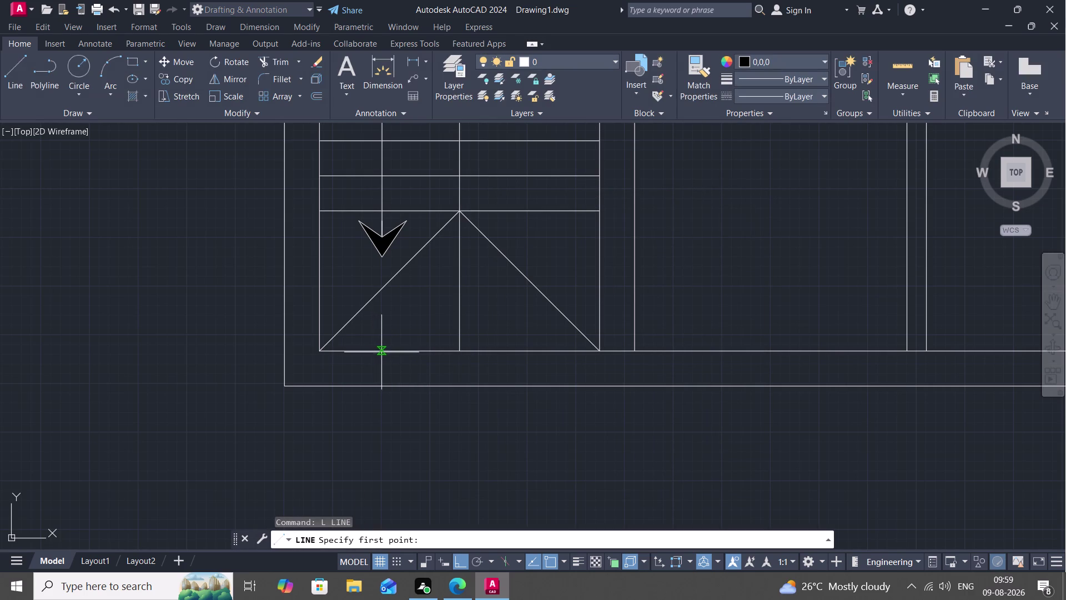
Draw a closed 3' wide rectangle across the bottom wall below the stairs.
click(382, 352)
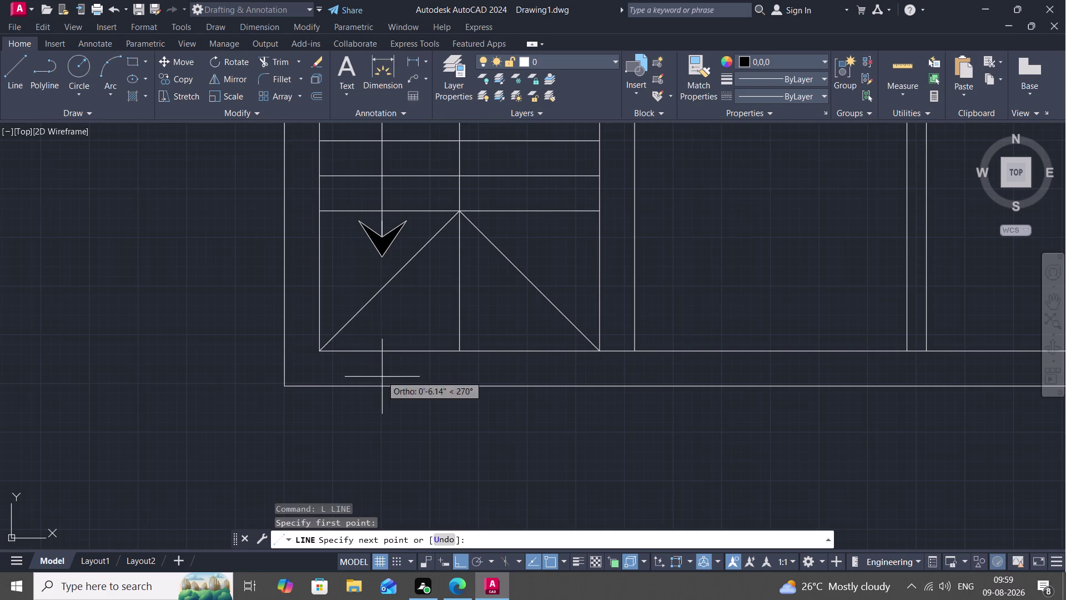
click(382, 387)
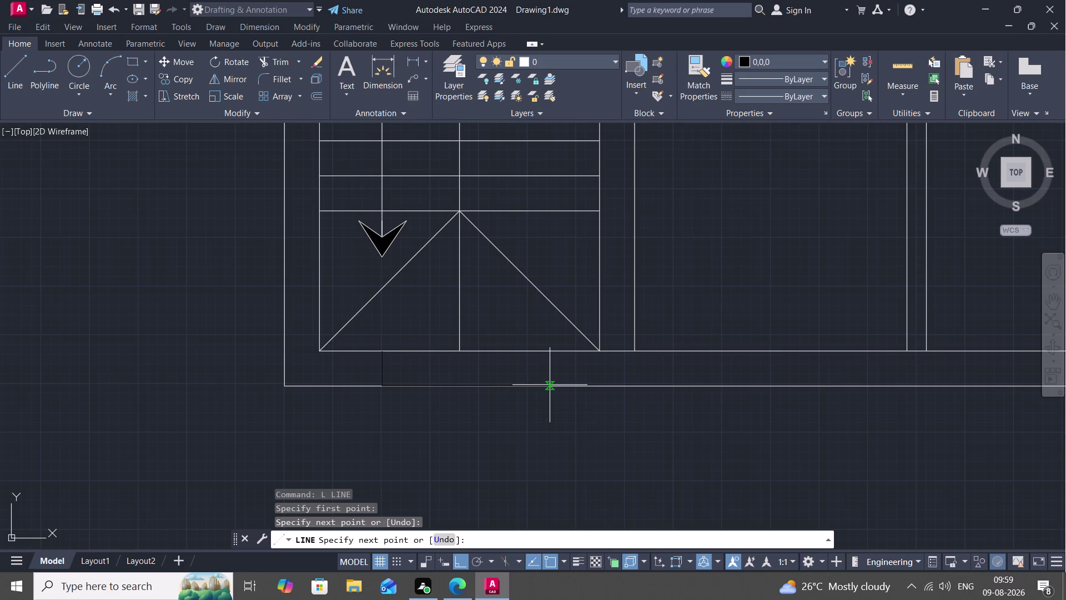
key(3)
text(')
key(space)
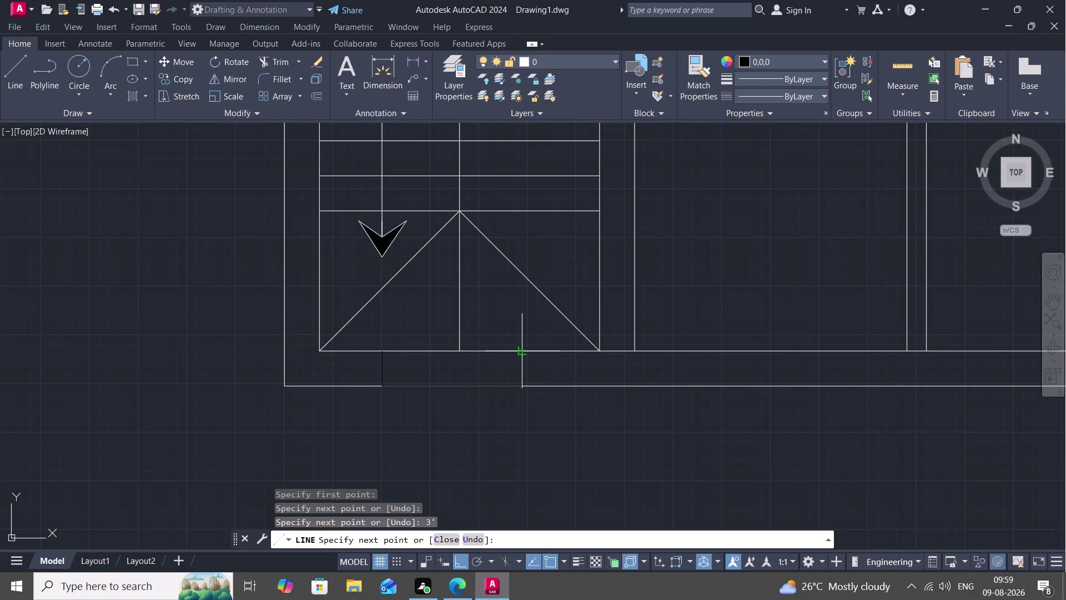
click(521, 353)
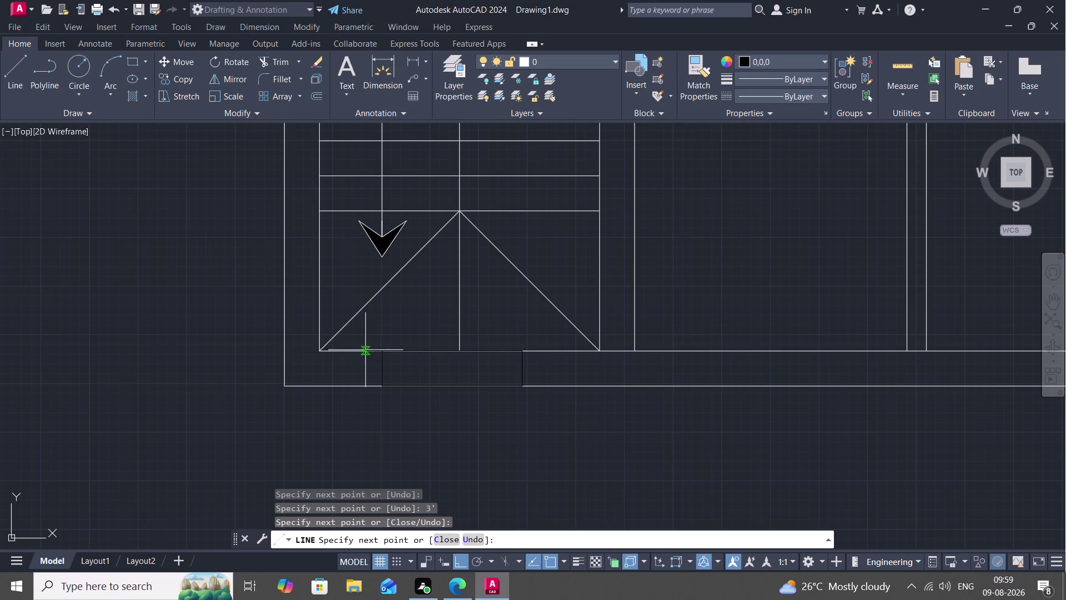
click(381, 349)
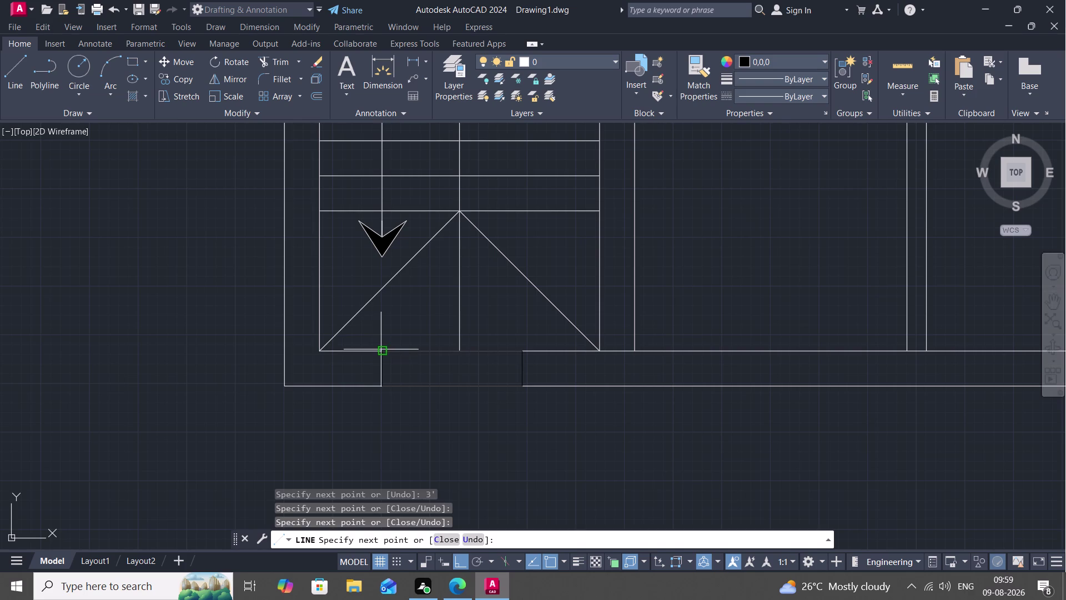
key(Escape)
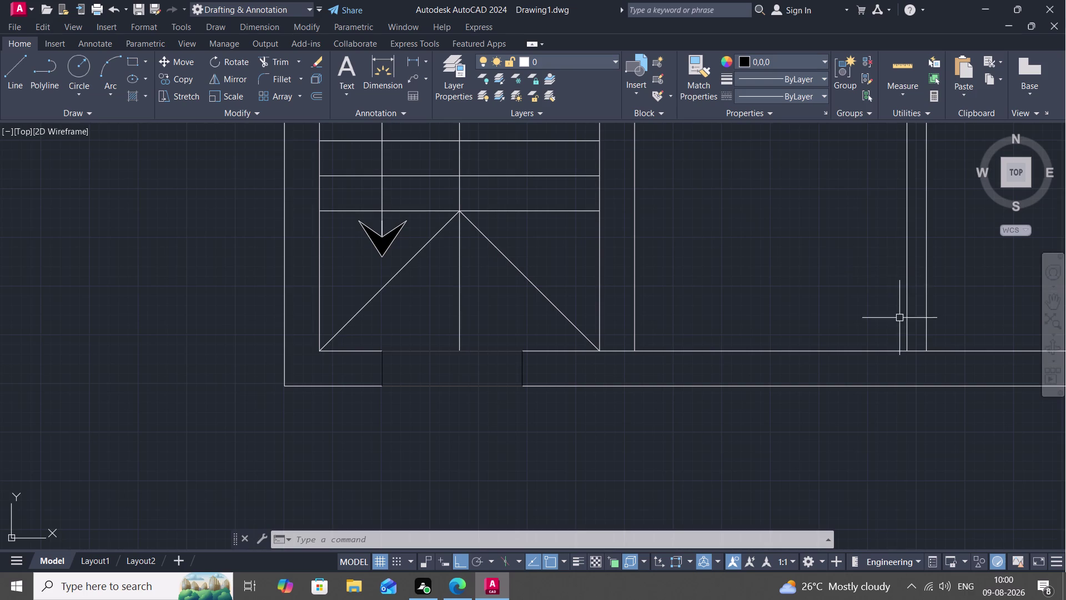
middle_drag(890, 334, 619, 268)
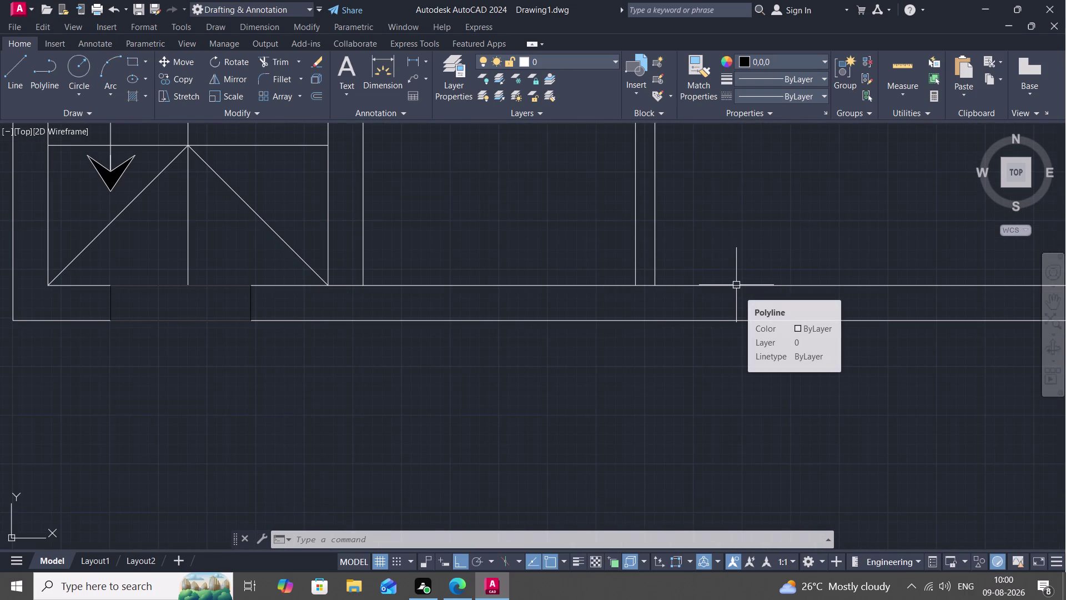
Start the LINE command with the whole floor plan in view.
key(l)
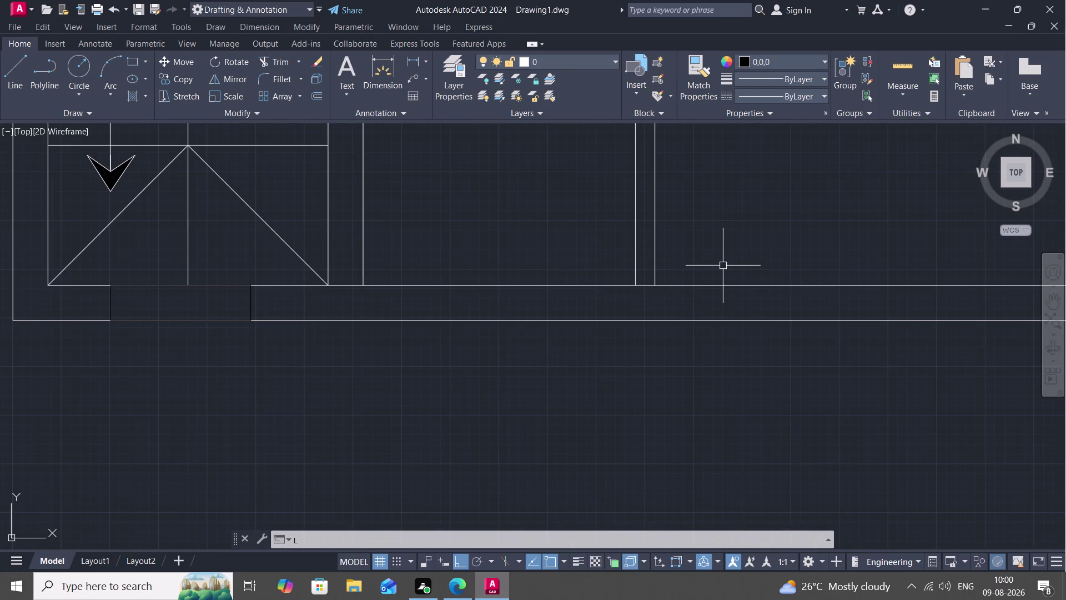
key(space)
scroll(down, 3)
middle_drag(733, 264, 651, 233)
scroll(down, 3)
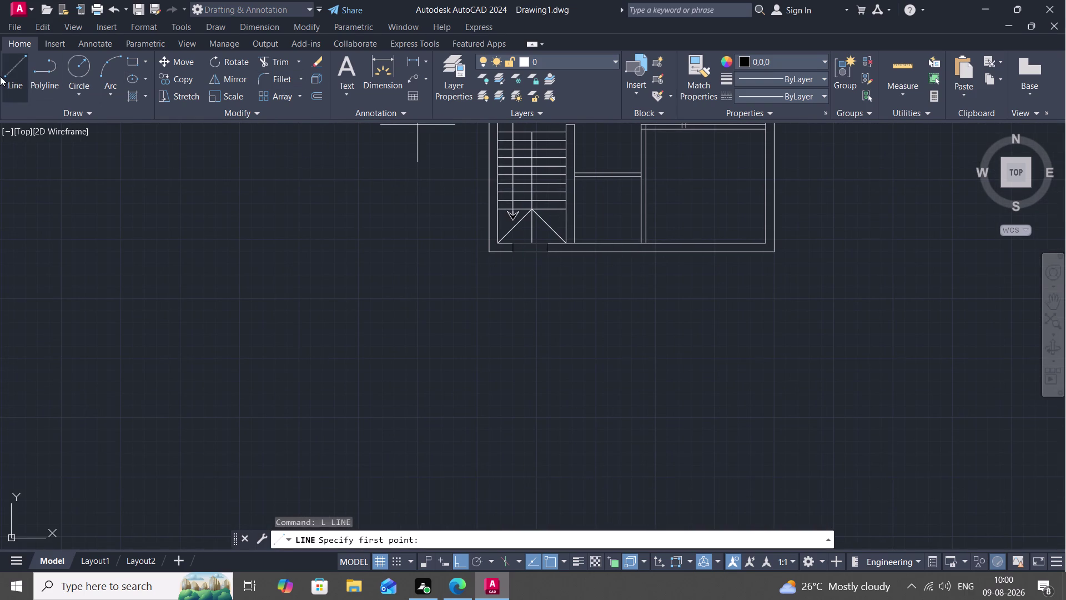
click(13, 79)
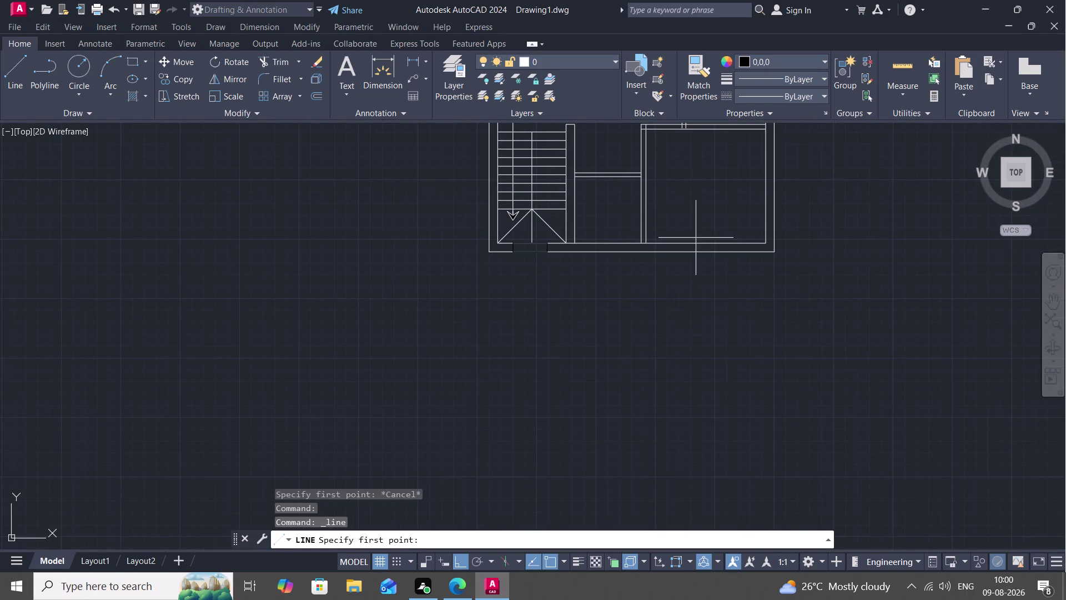
scroll(up, 3)
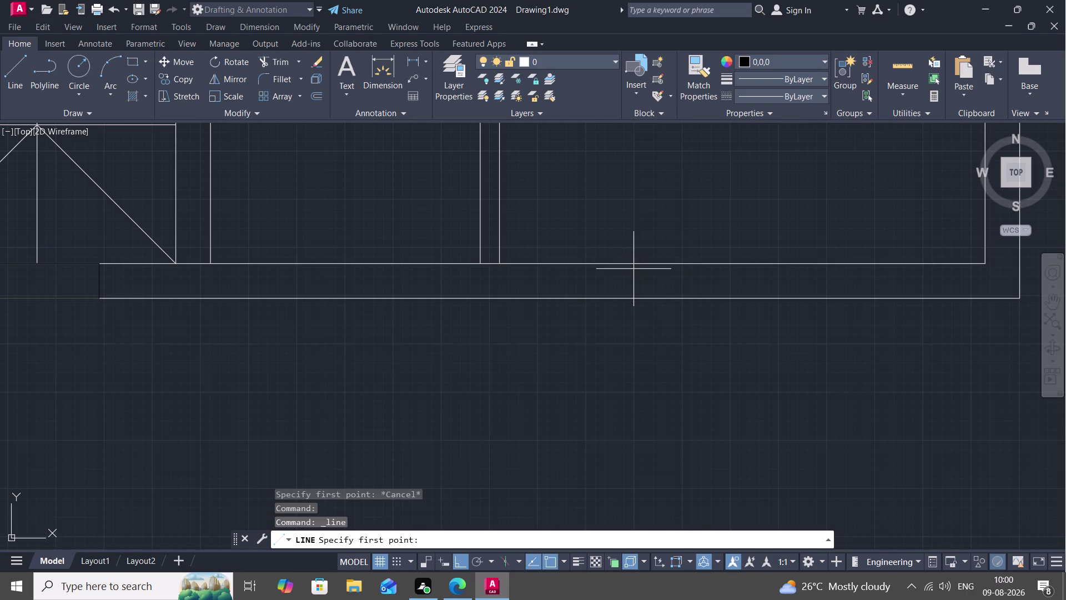
Draw a closed 4' wide rectangle across the right-hand room's bottom wall.
click(635, 263)
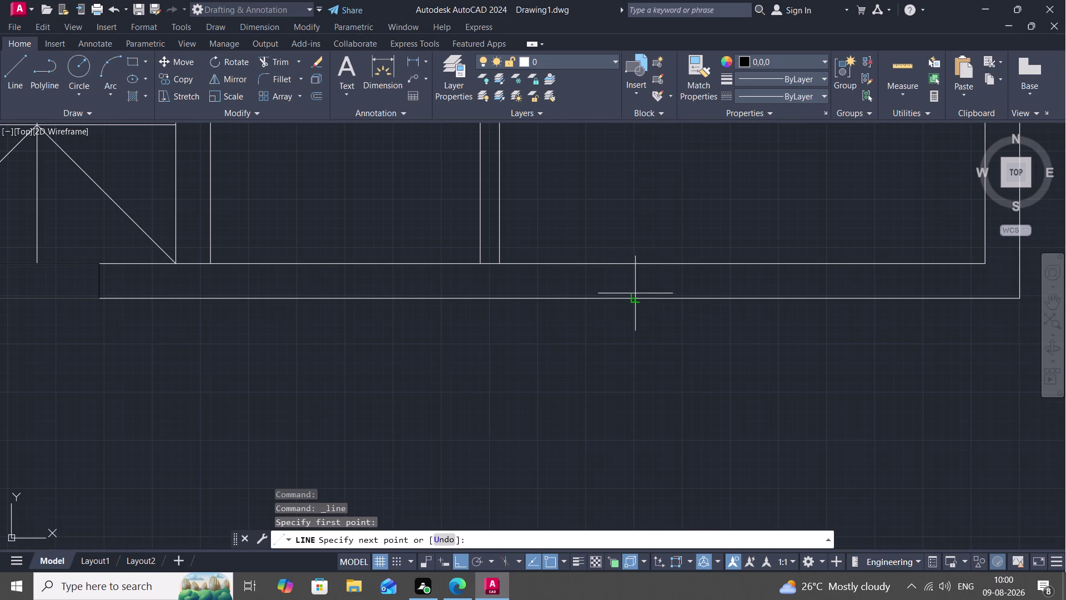
click(635, 296)
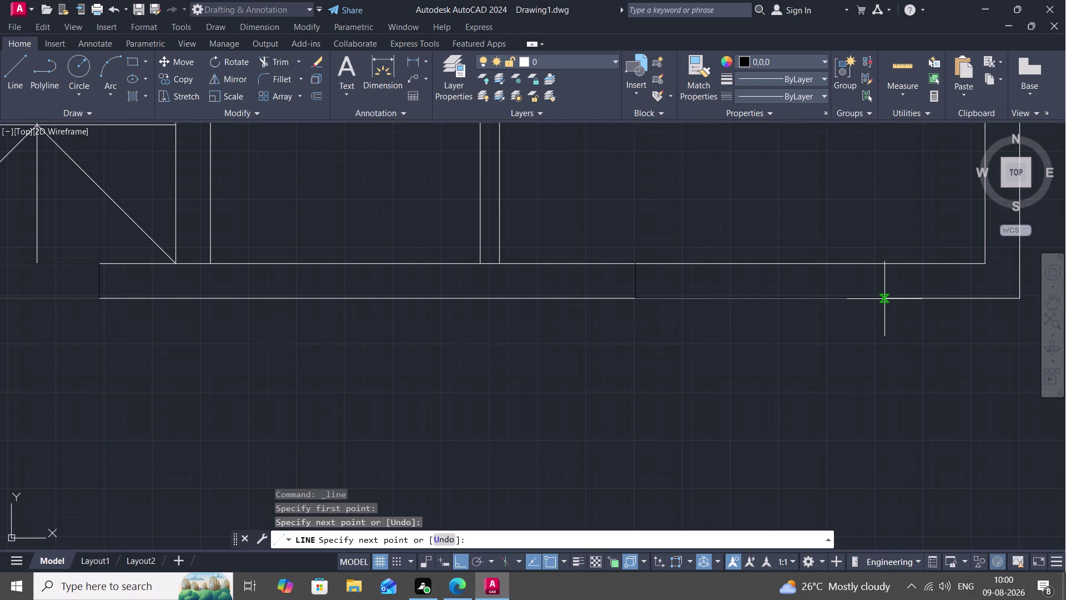
text(4')
key(space)
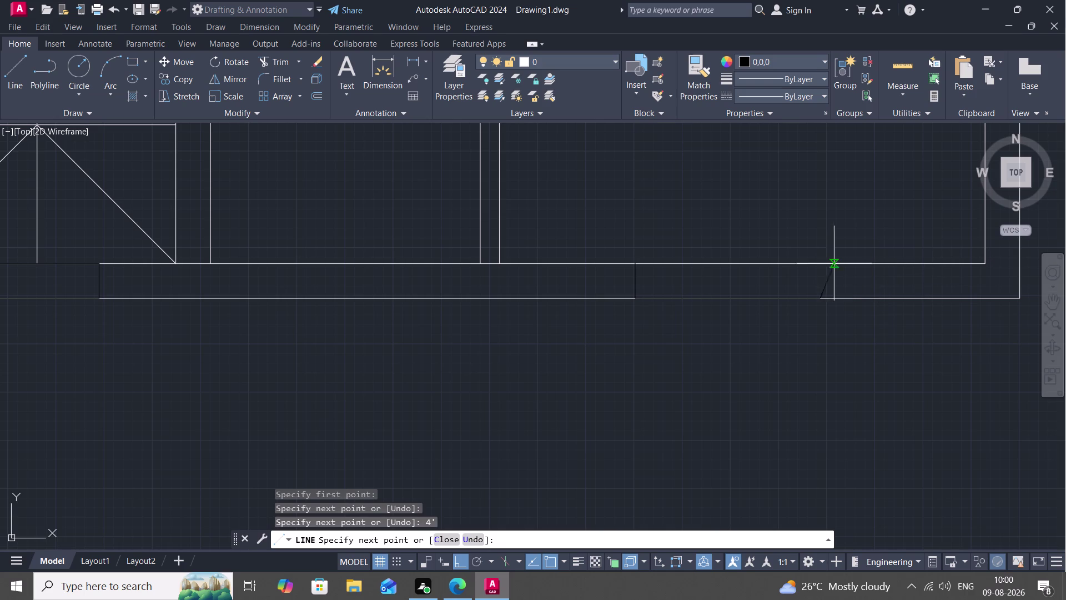
click(821, 265)
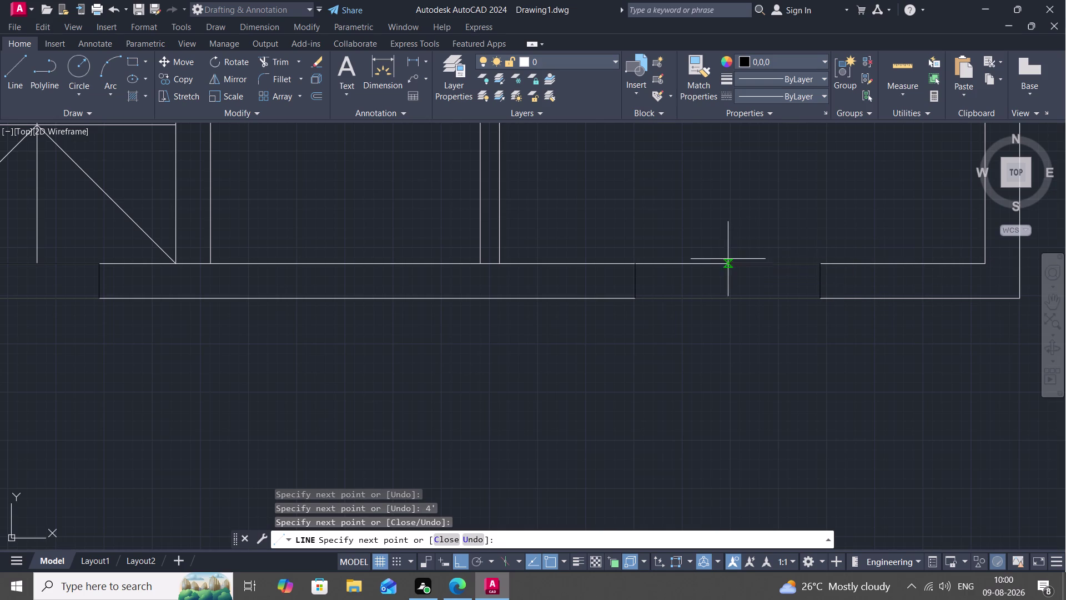
click(635, 263)
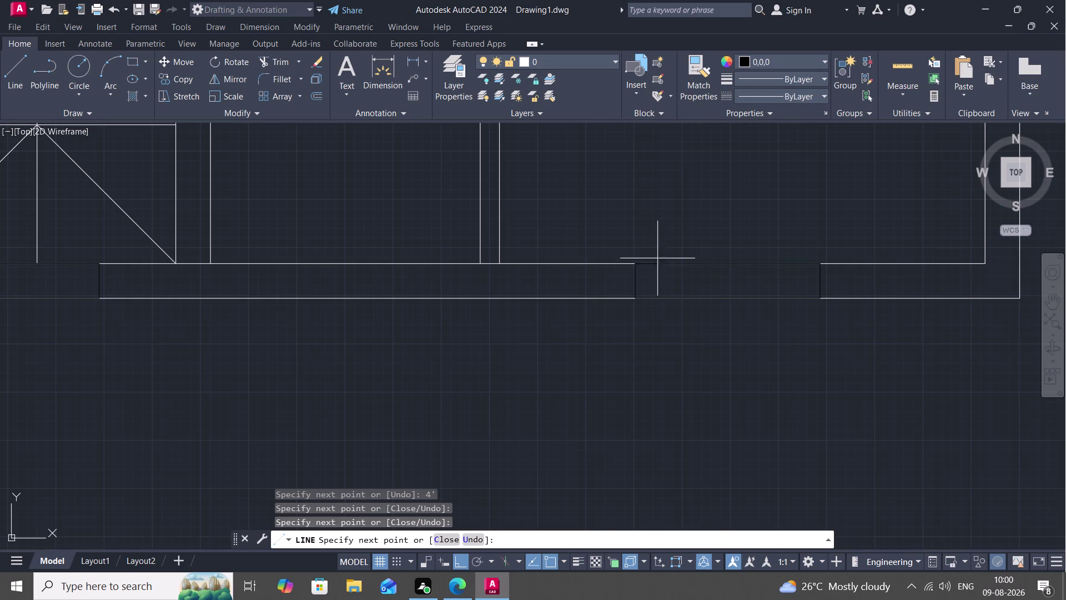
key(Escape)
scroll(down, 3)
middle_drag(676, 194, 619, 302)
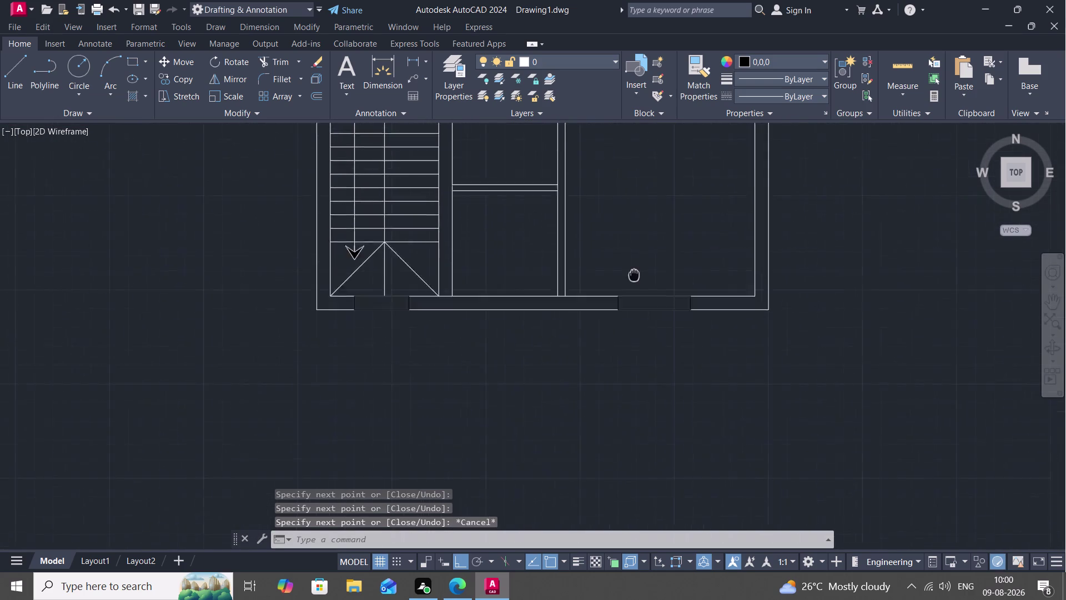
middle_drag(620, 303, 460, 506)
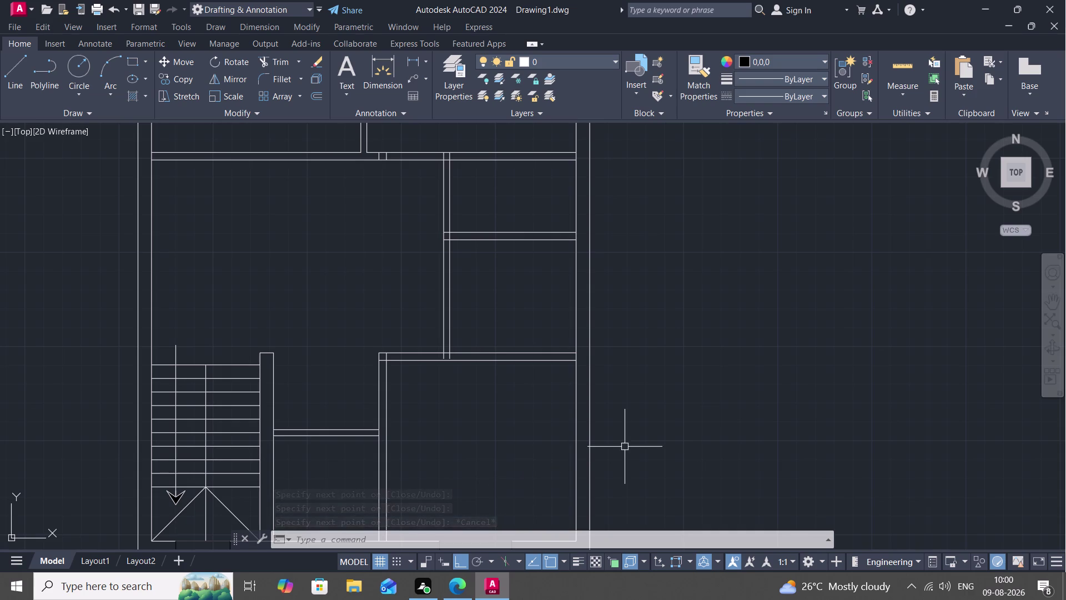
Draw a closed 3' opening upward across the right outer wall beside the middle room.
key(space)
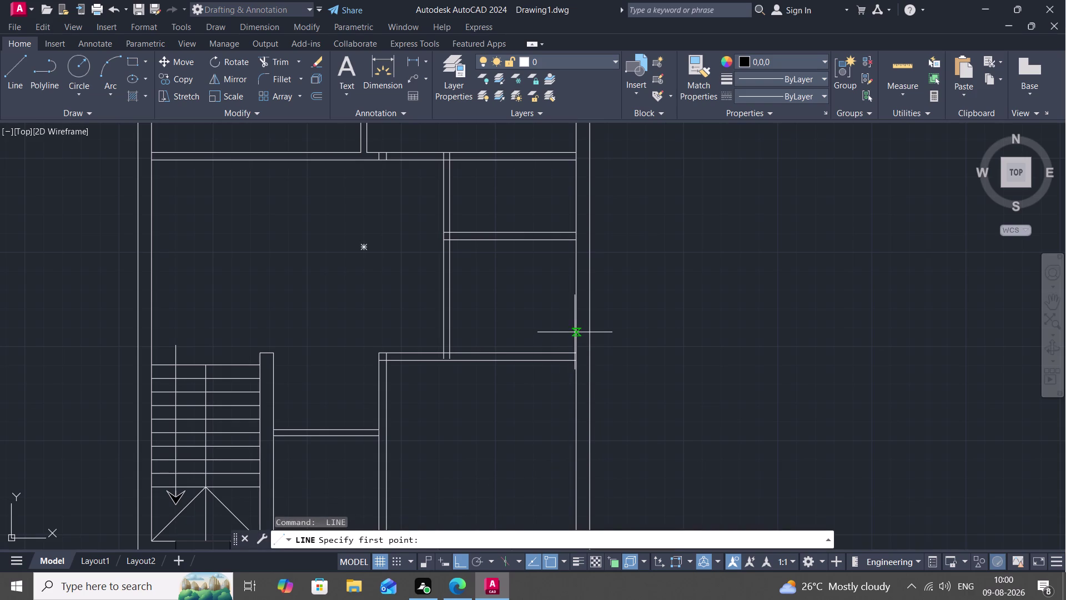
click(575, 332)
click(592, 332)
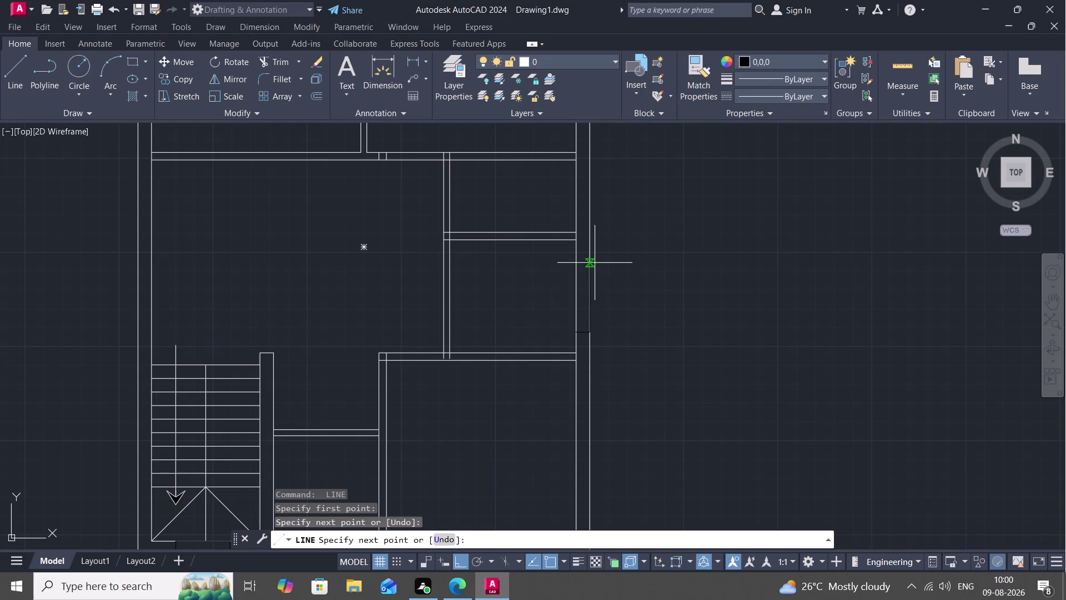
key(3)
text(')
key(space)
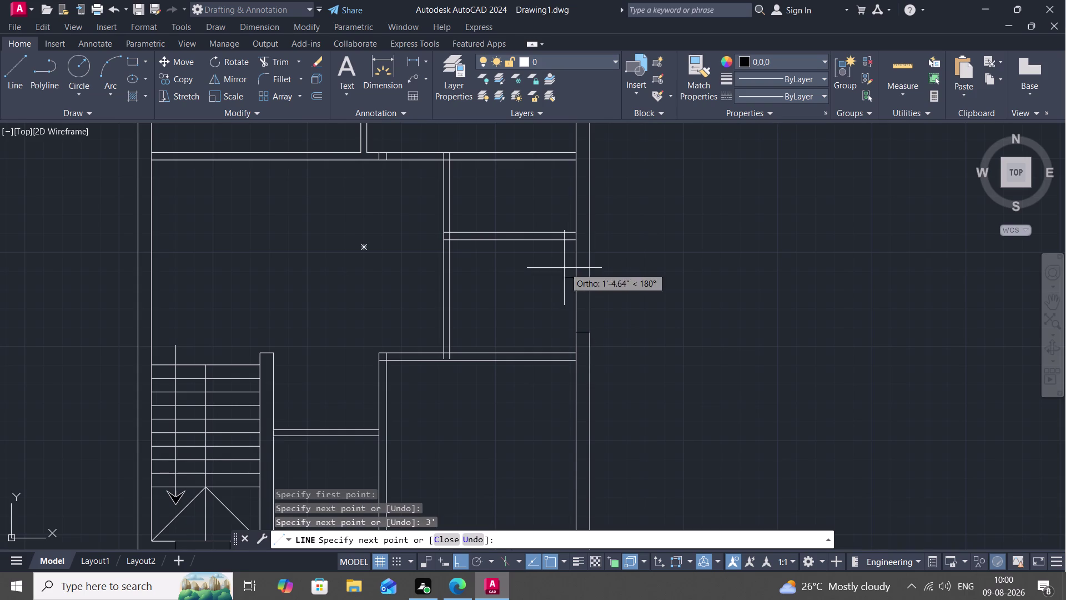
click(577, 276)
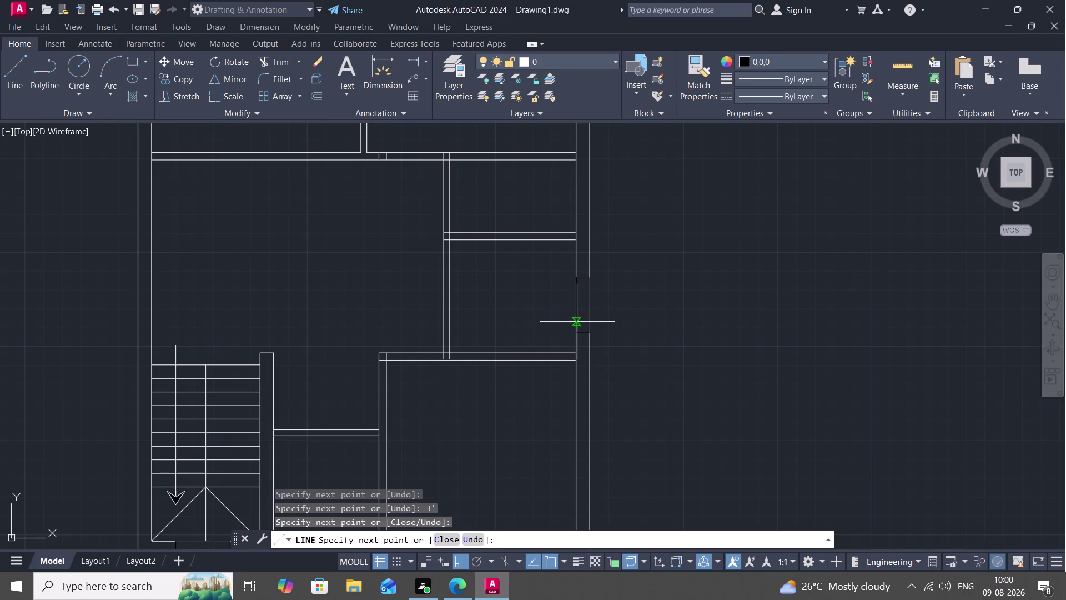
click(576, 332)
key(space)
scroll(down, 3)
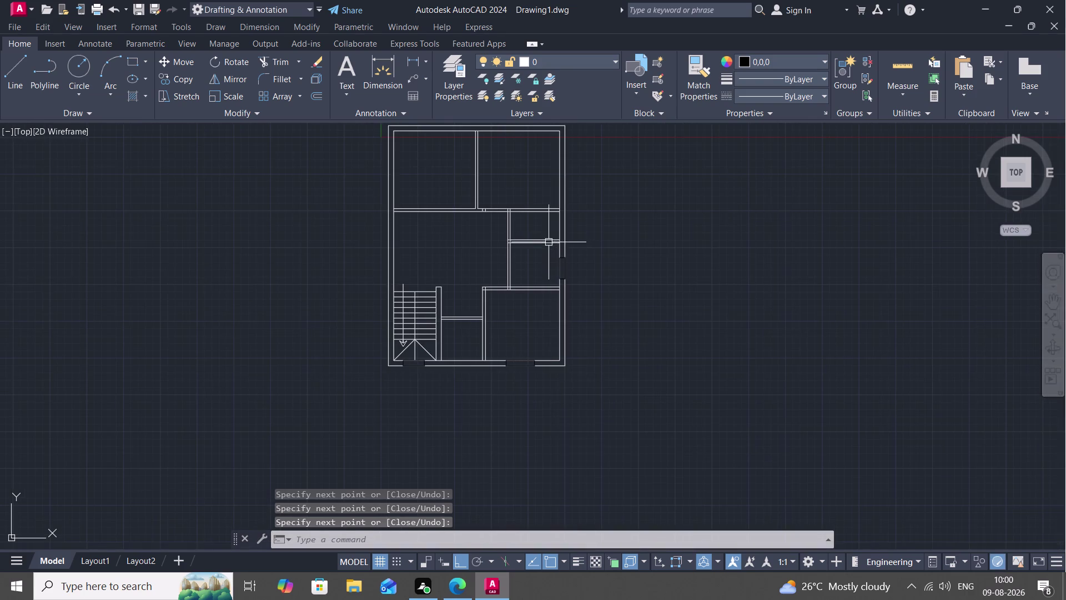
middle_drag(549, 242, 557, 436)
scroll(up, 3)
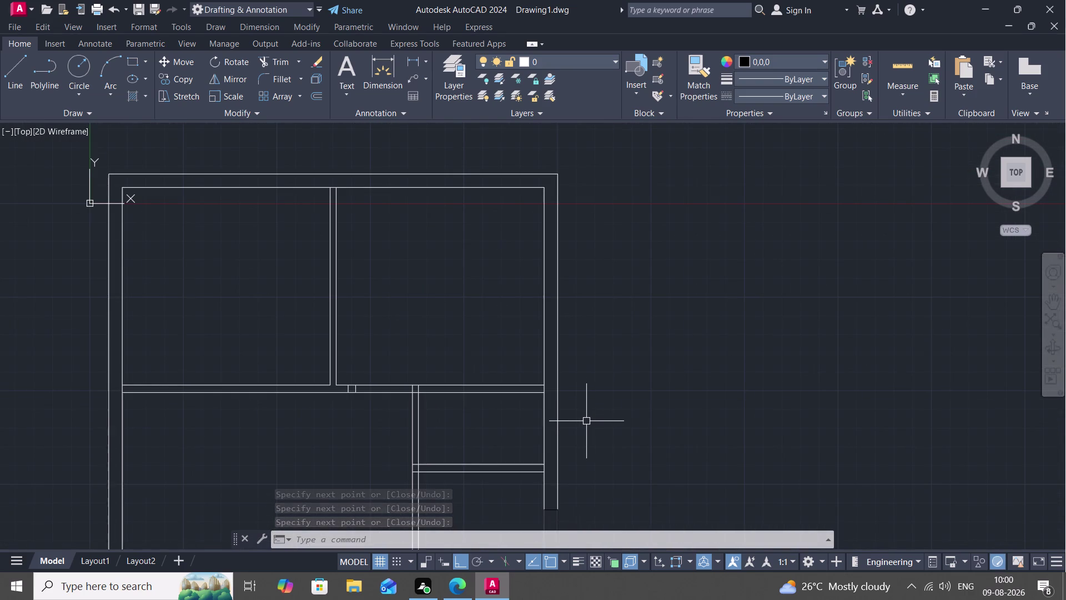
Draw a 2'6" window opening across the right outer wall.
key(l)
key(space)
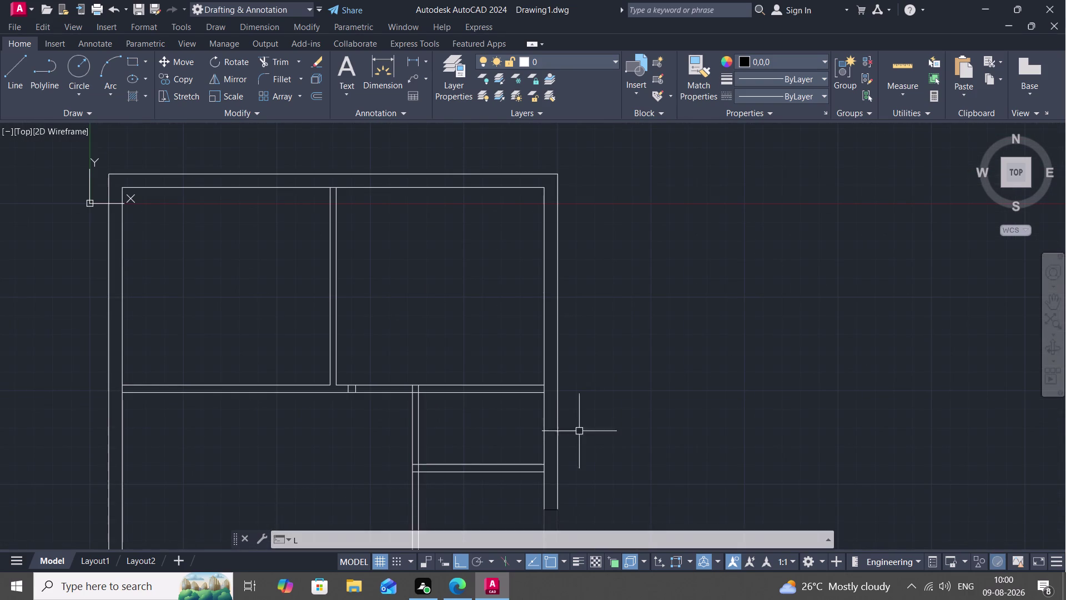
click(545, 444)
click(561, 448)
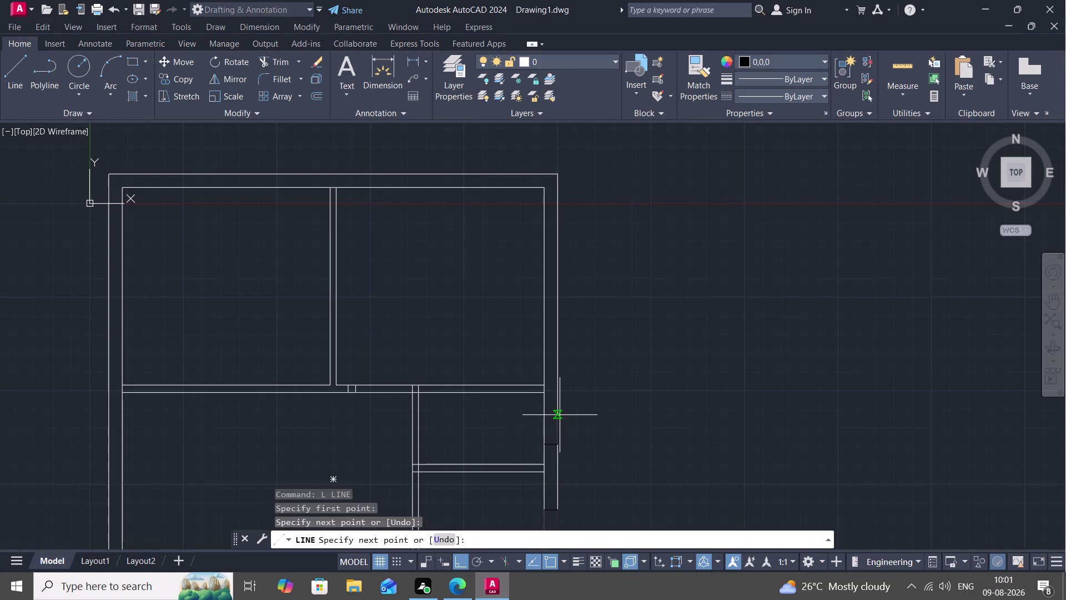
text(2'6)
text(")
key(space)
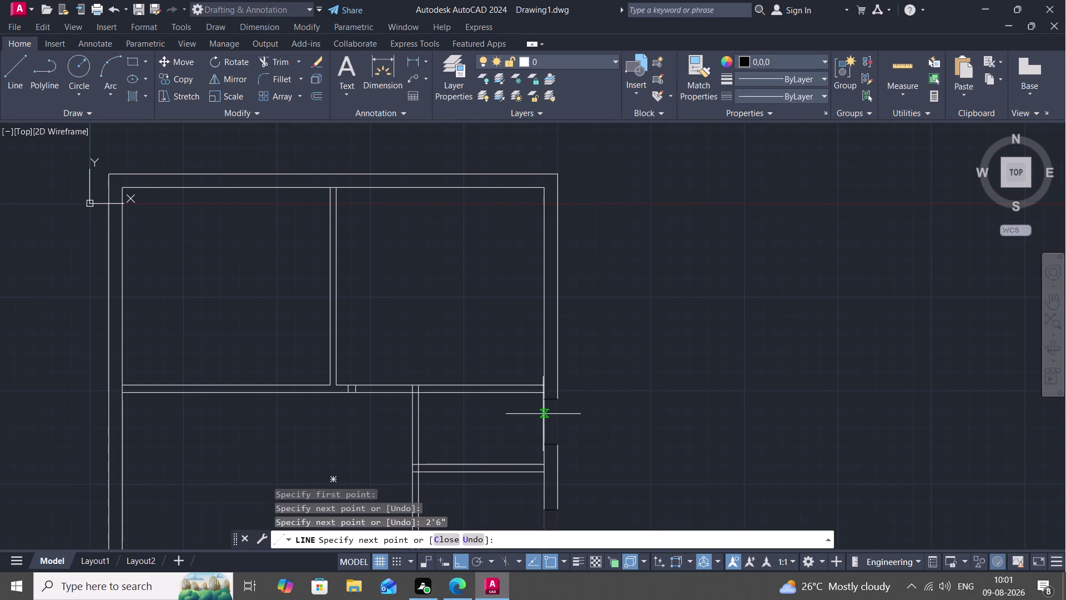
click(544, 402)
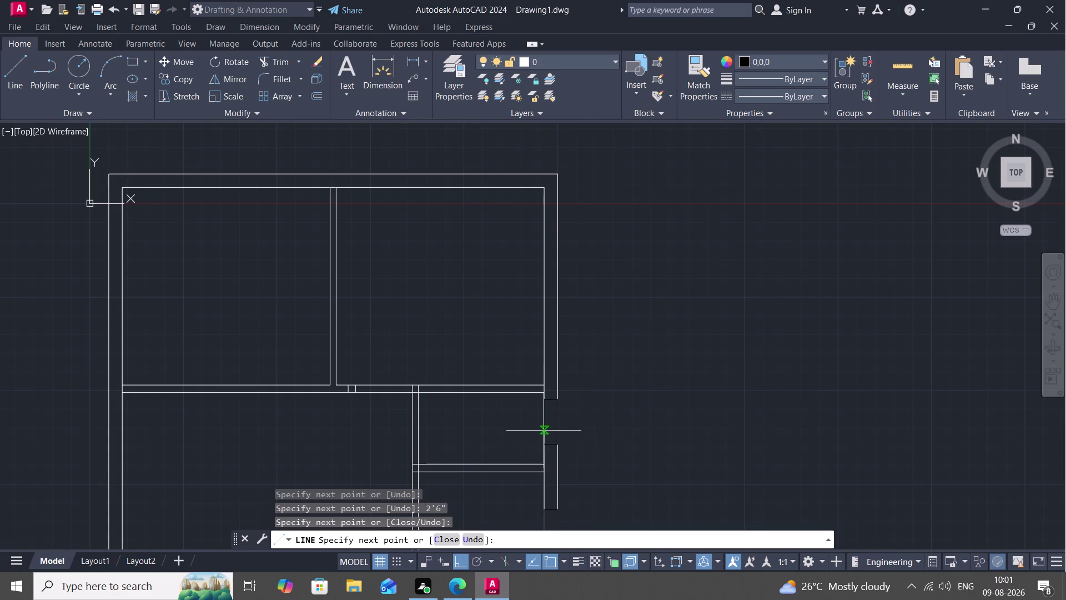
click(544, 446)
key(space)
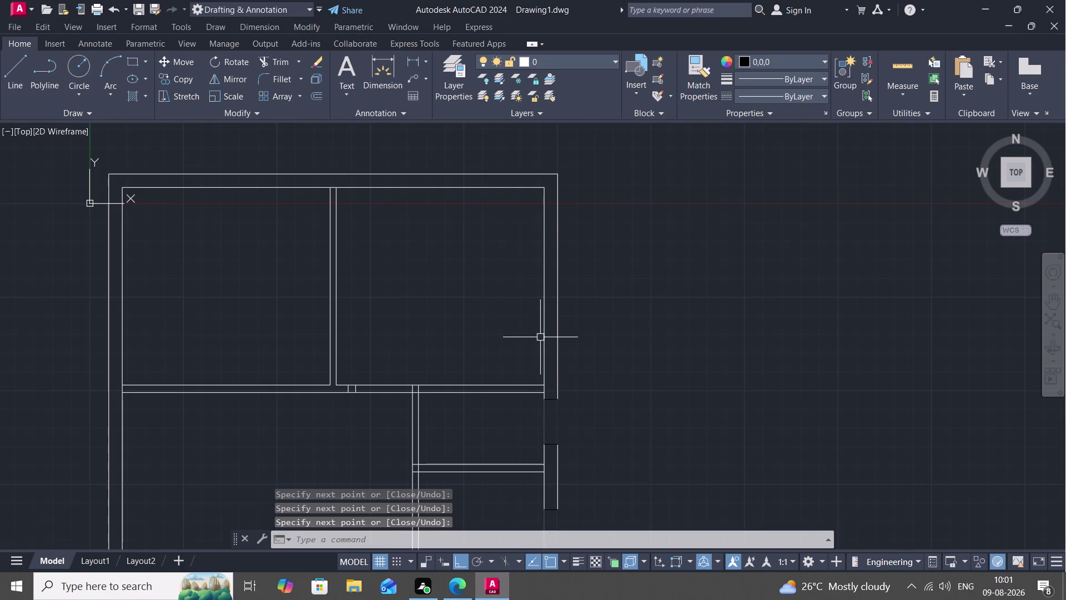
middle_drag(559, 334, 566, 379)
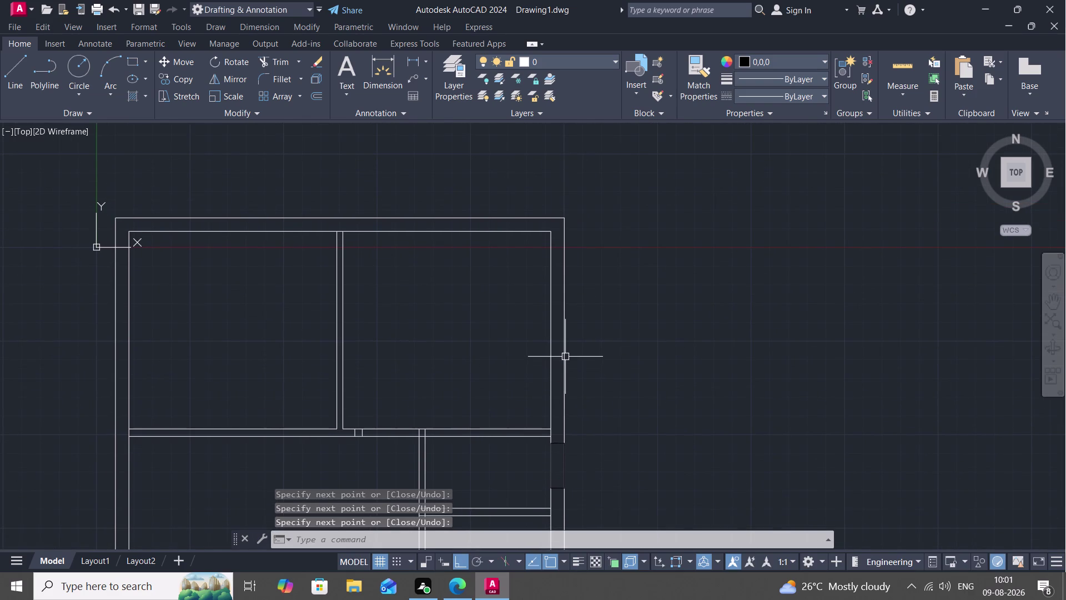
Draw a 4' window opening across the right wall beside the top-right room.
key(space)
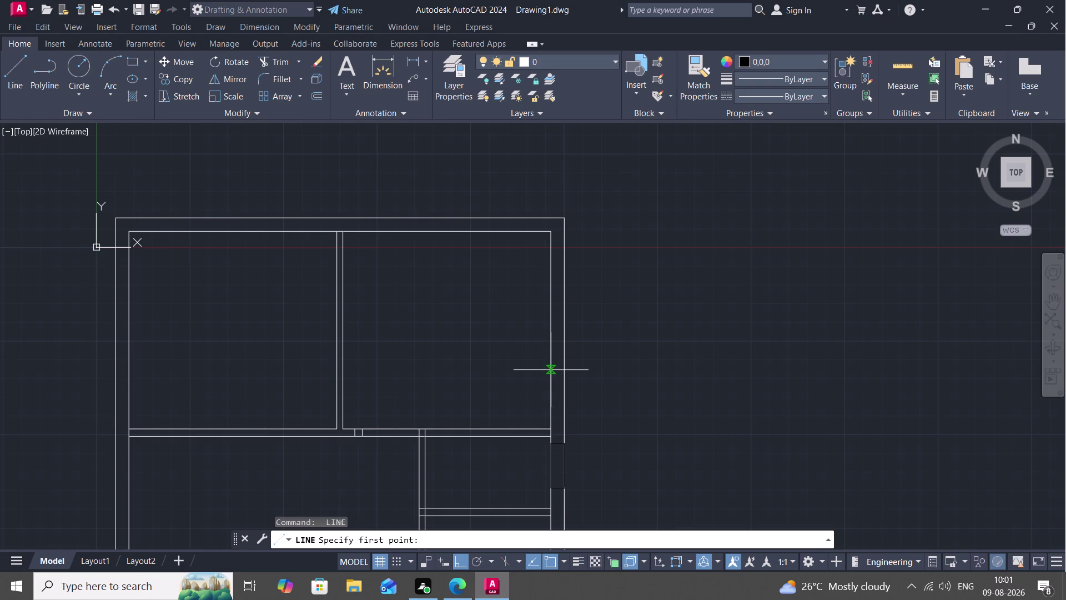
click(550, 370)
click(565, 367)
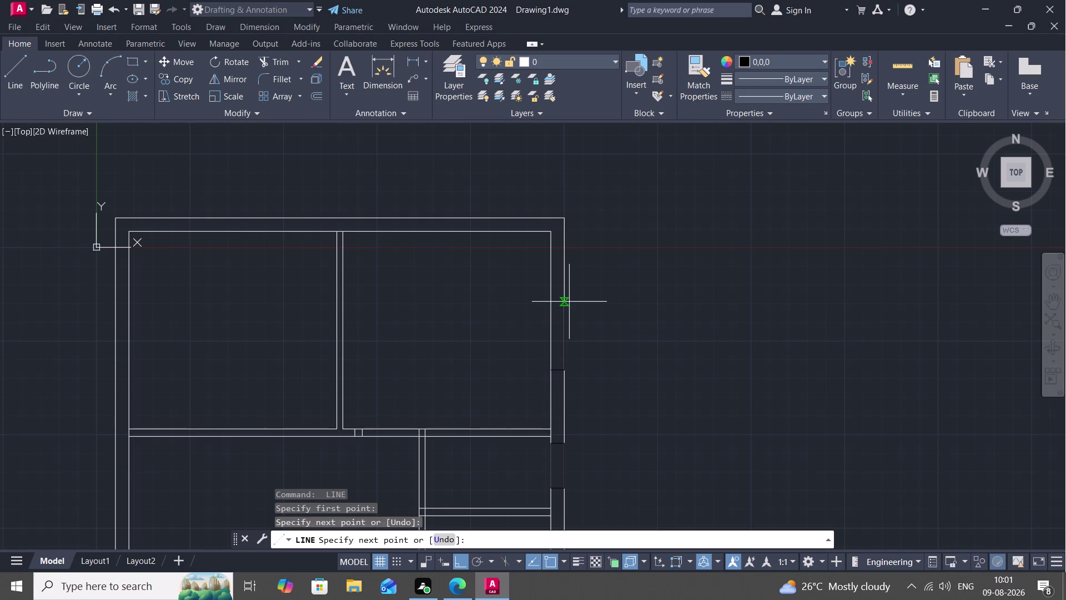
text(4')
key(space)
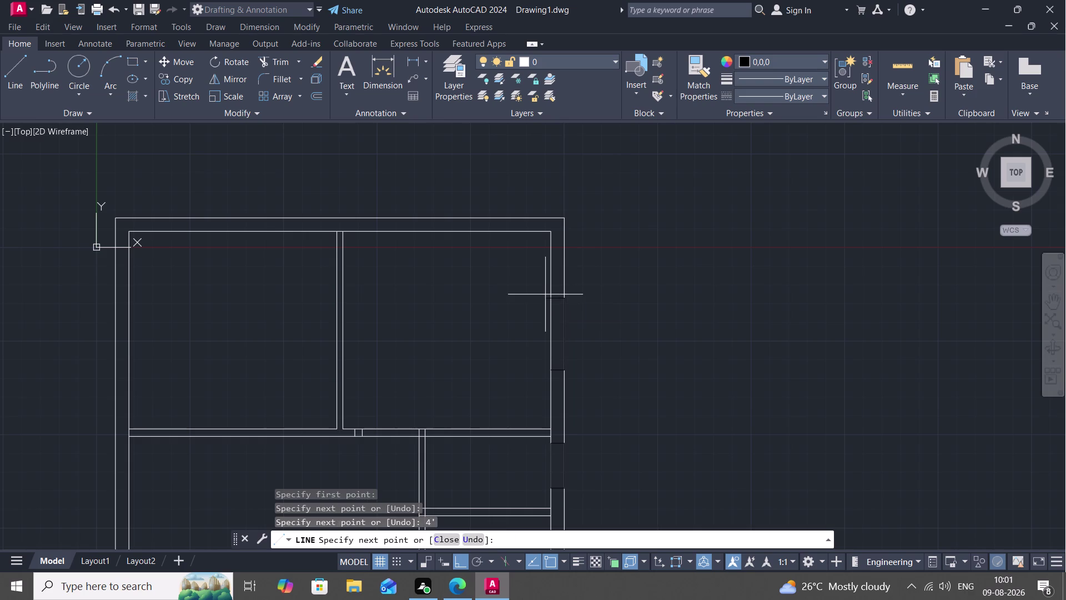
click(553, 299)
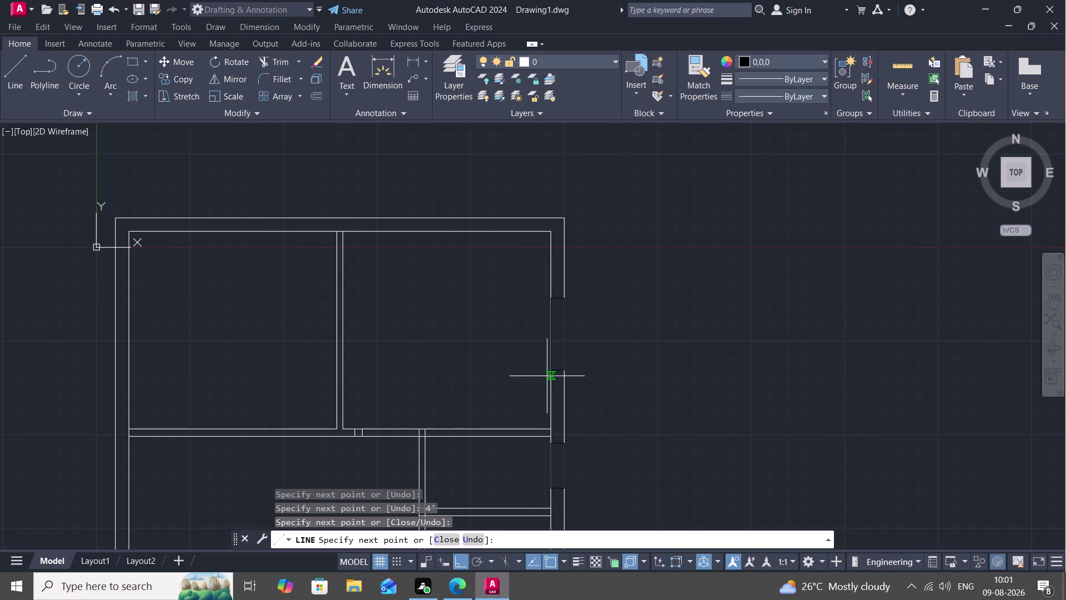
click(550, 368)
scroll(down, 3)
scroll(down, 3)
middle_drag(603, 406, 606, 402)
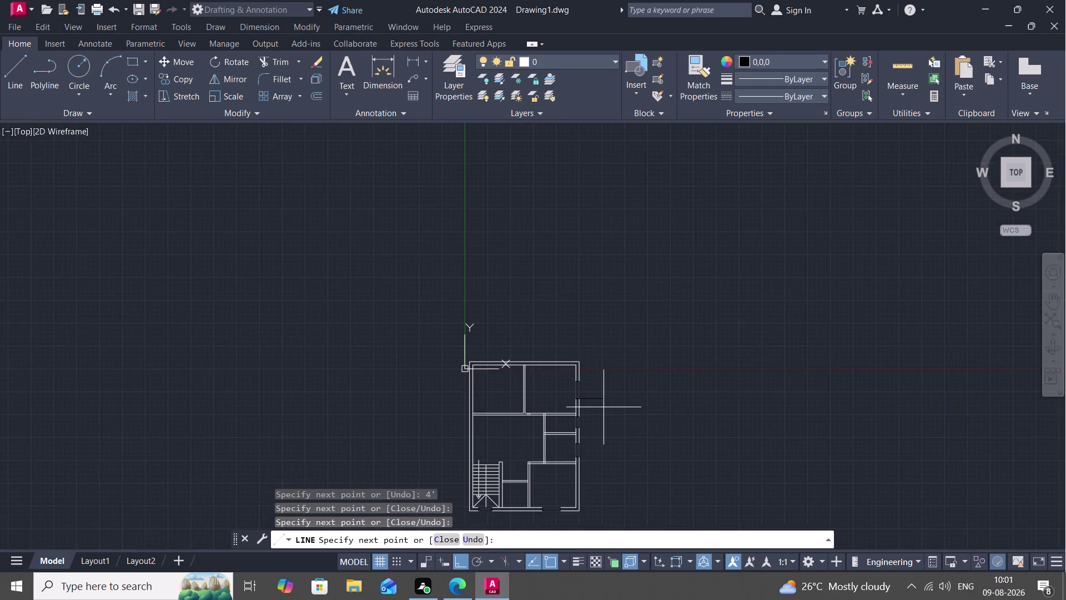
middle_drag(606, 402, 640, 378)
middle_drag(590, 353, 601, 458)
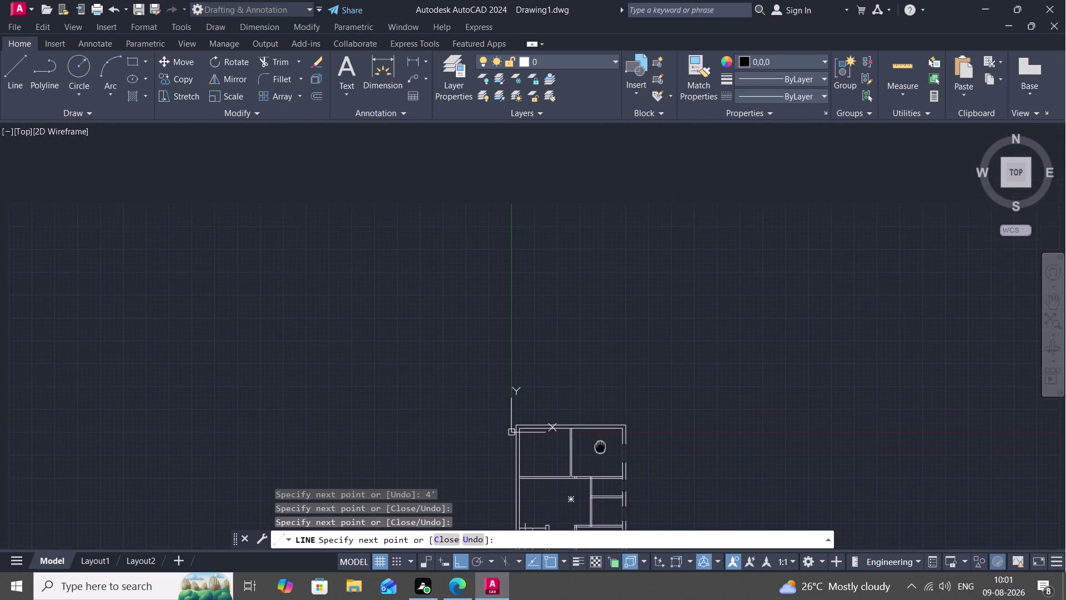
key(Escape)
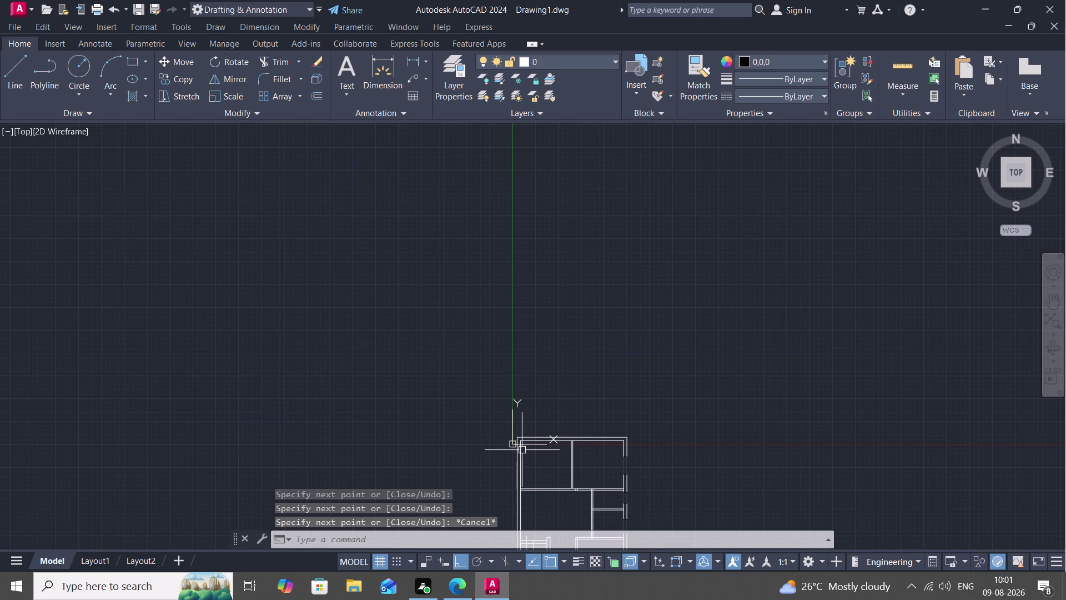
Draw a 4' window opening across the left outer wall.
middle_drag(531, 456, 678, 359)
scroll(down, 3)
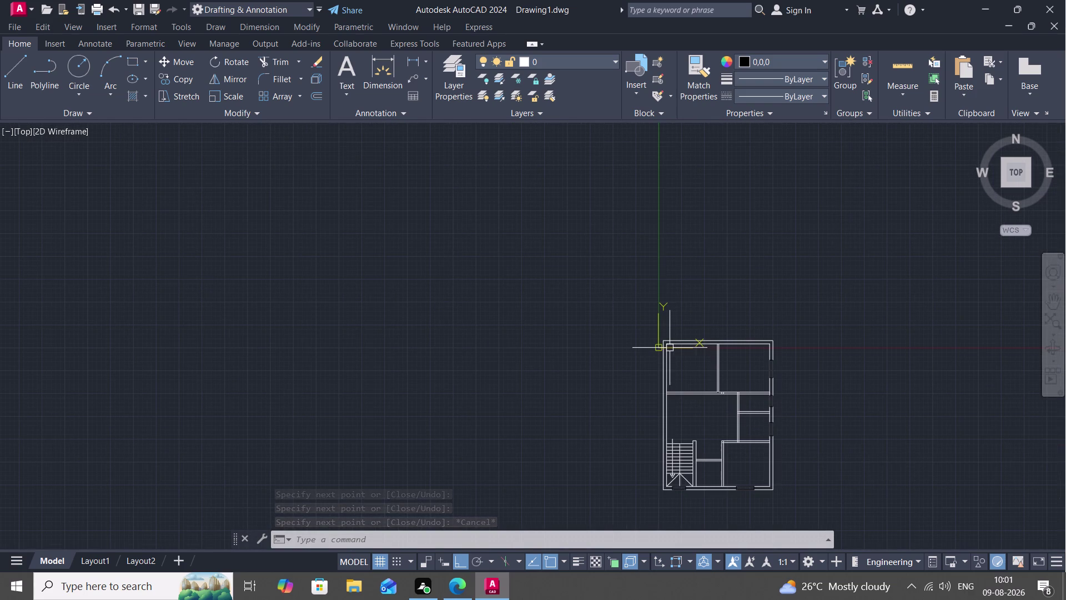
scroll(up, 3)
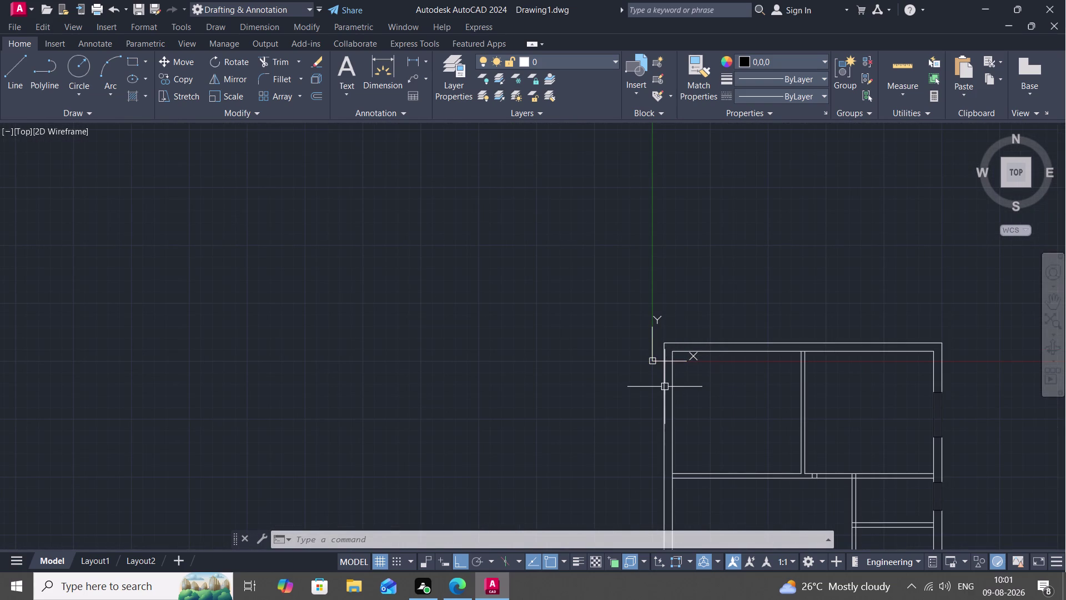
key(space)
click(663, 387)
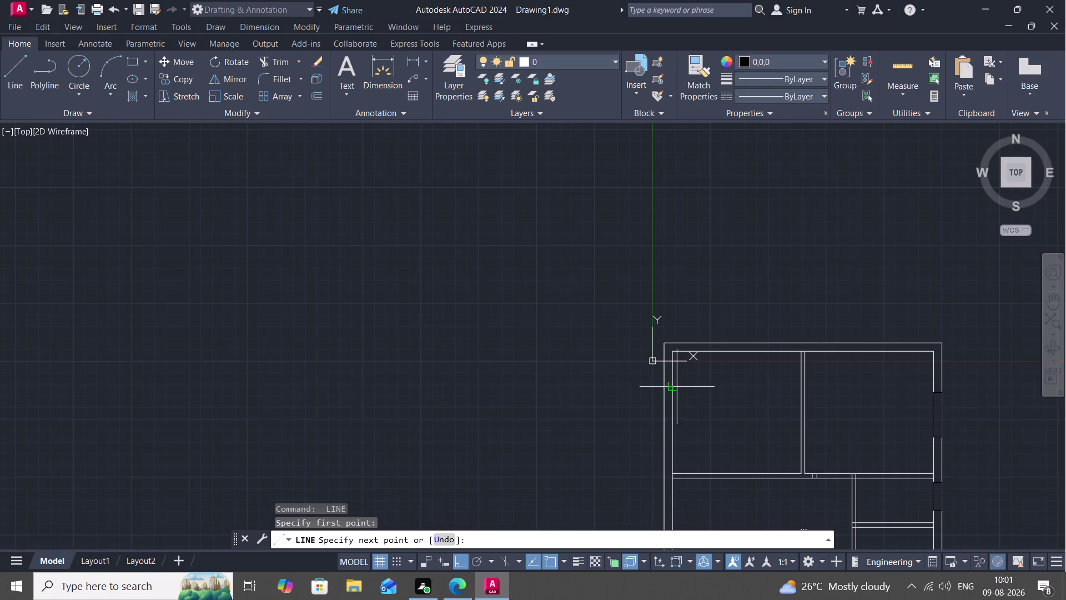
click(670, 386)
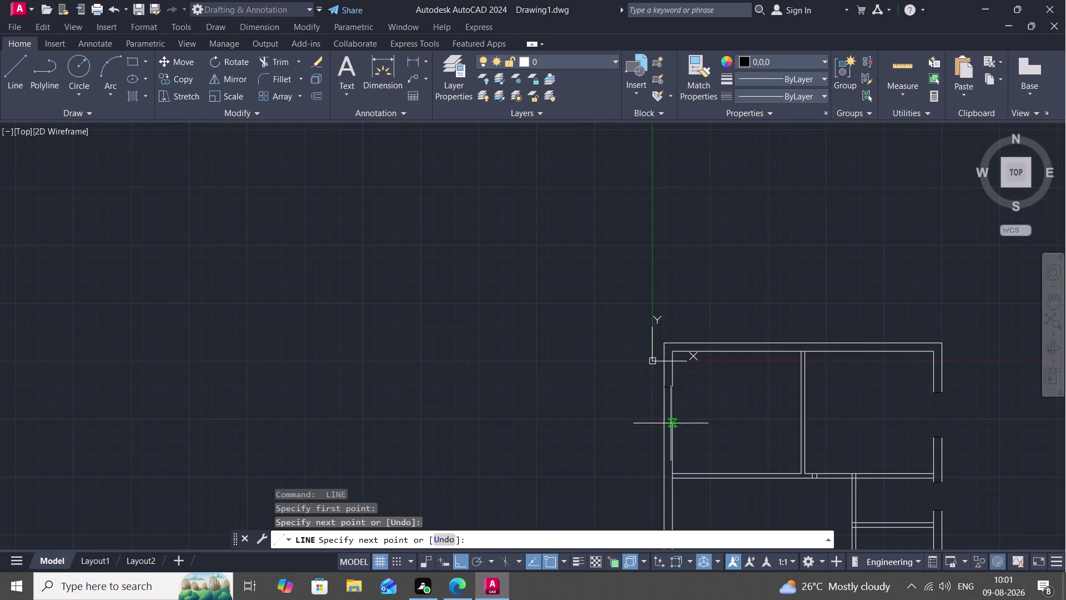
key(4)
key(apostrophe)
key(space)
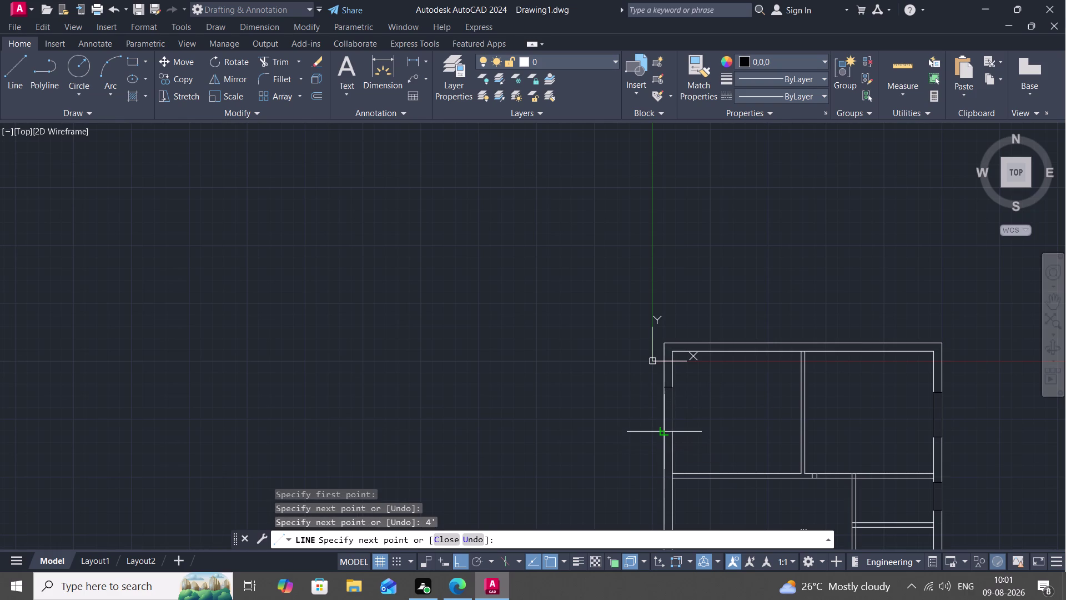
scroll(up, 3)
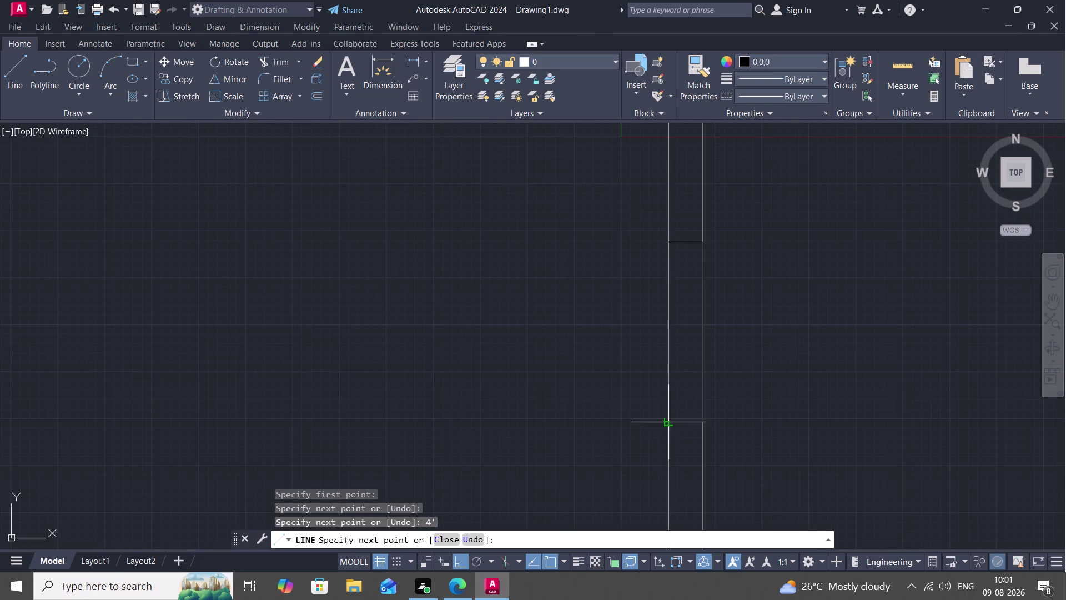
click(666, 425)
click(672, 240)
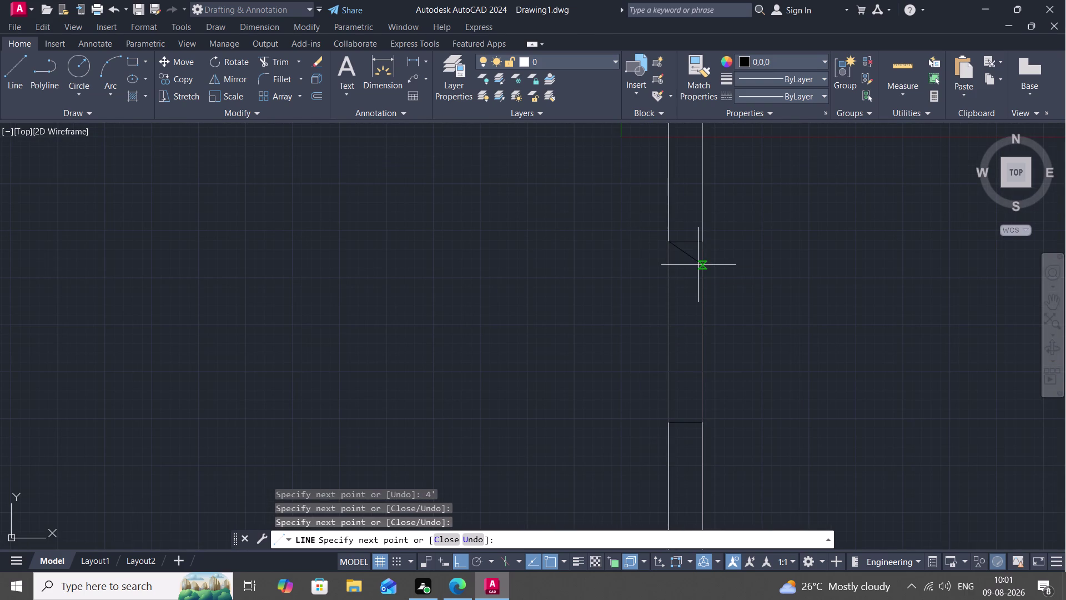
key(space)
Draw a 3'6" window opening across the left wall just above the staircase.
scroll(down, 3)
middle_drag(695, 267, 635, 58)
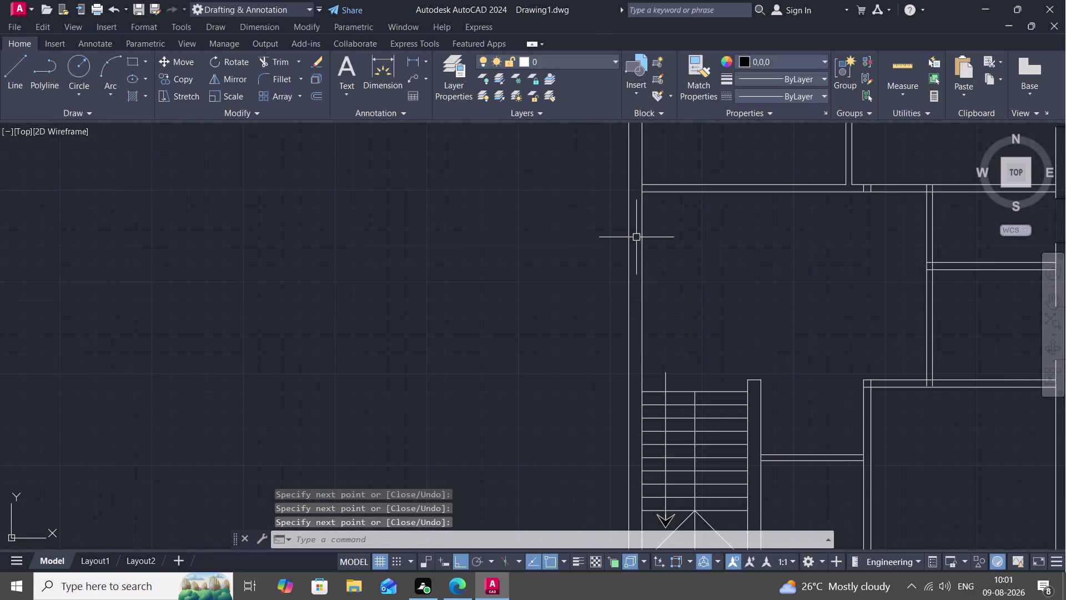
key(space)
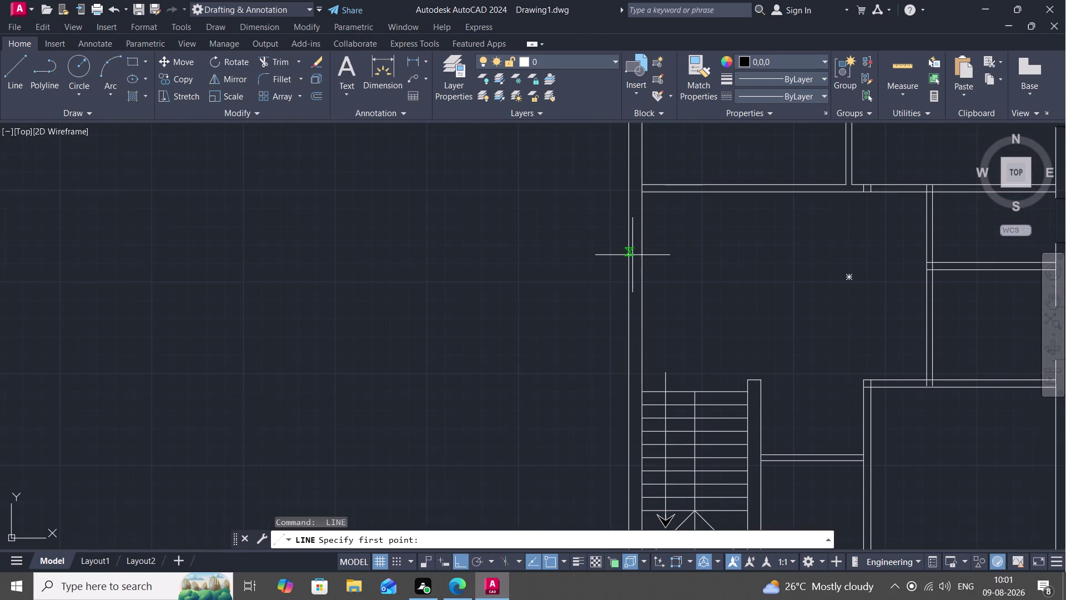
click(629, 324)
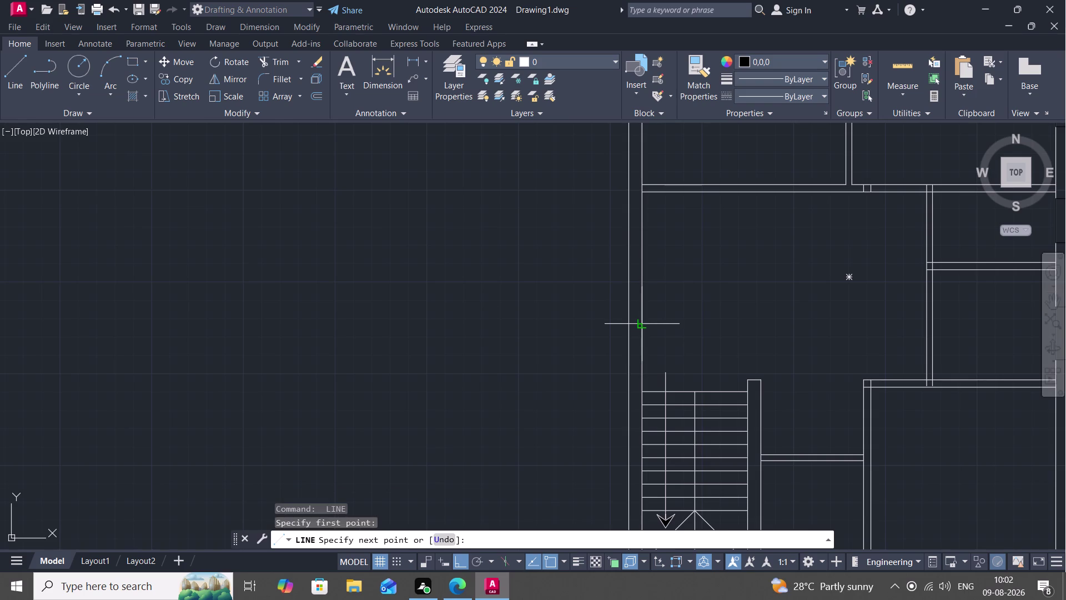
click(644, 323)
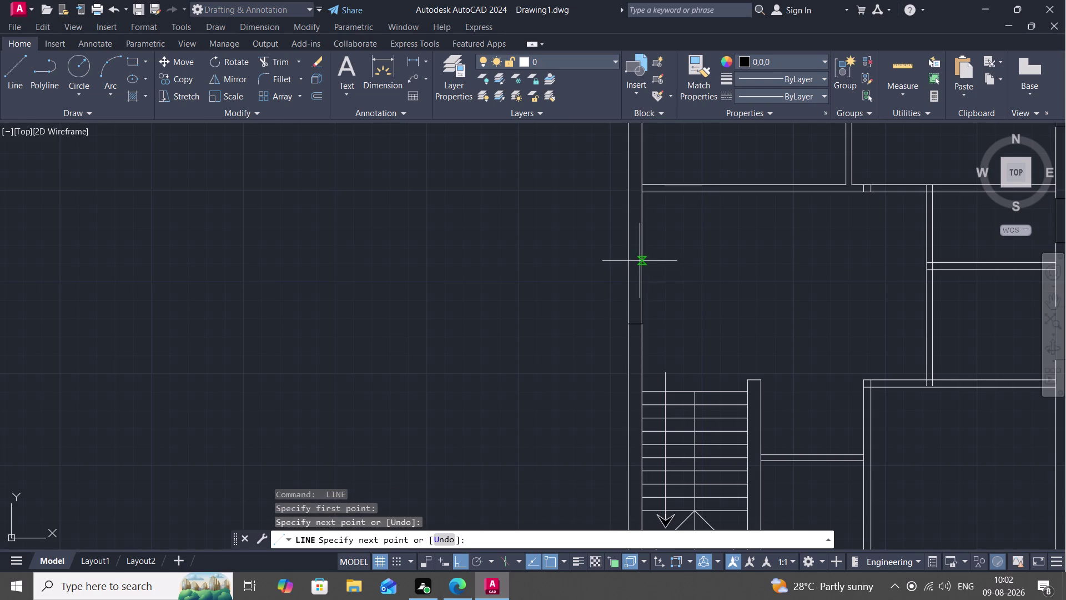
text(3')
key(6)
key(shift+quotedbl)
key(space)
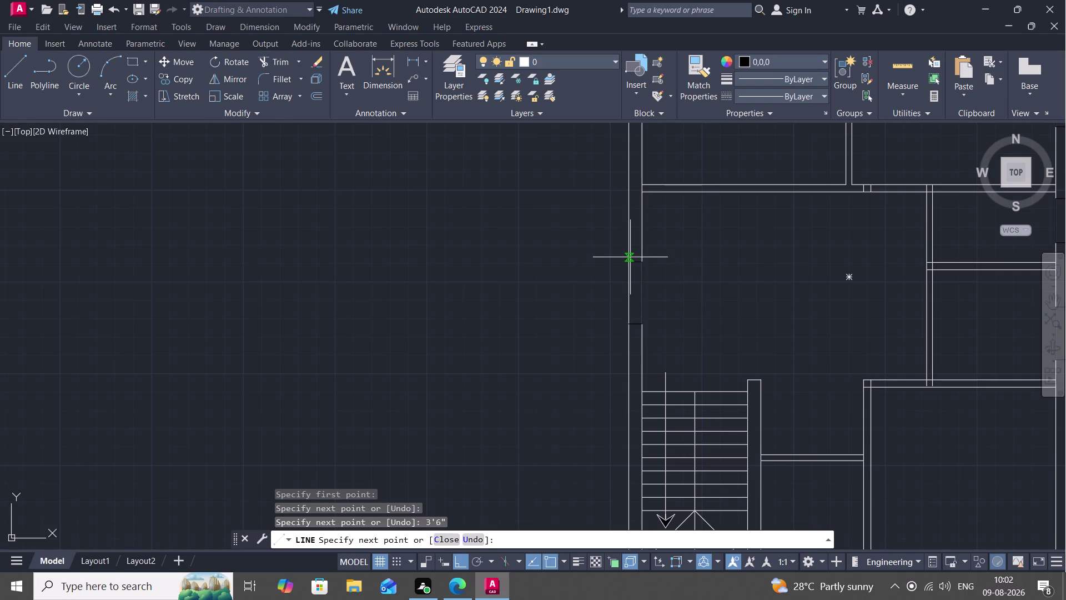
click(631, 265)
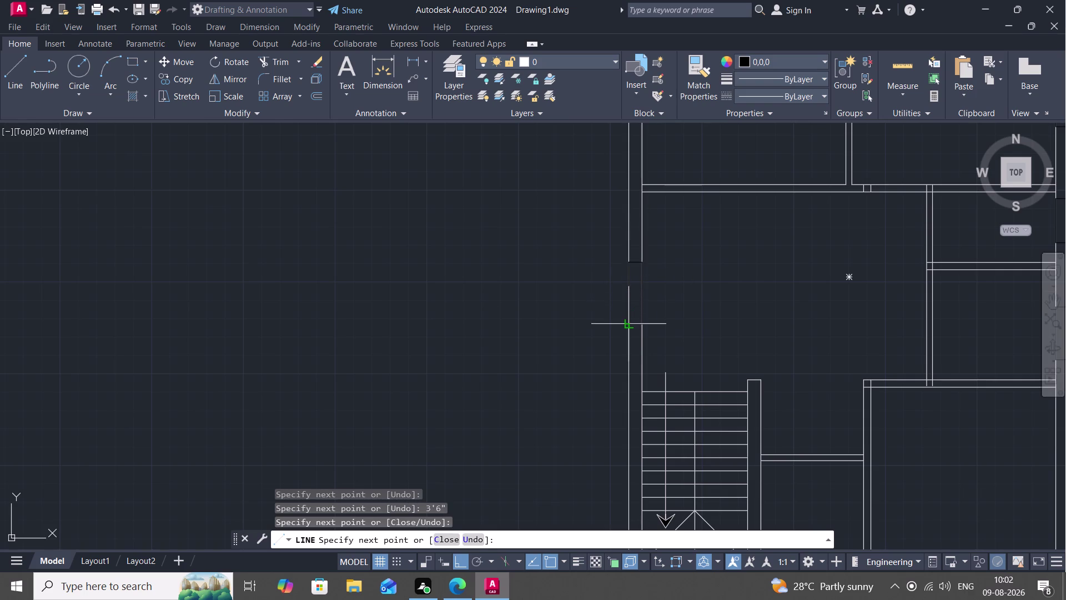
click(628, 323)
key(Escape)
scroll(down, 3)
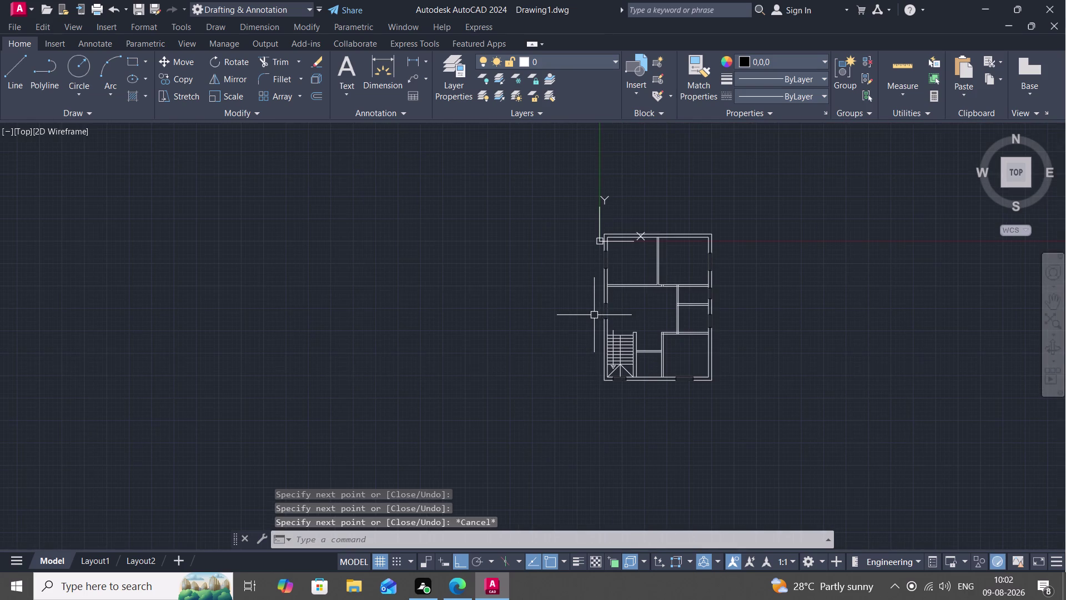
Start OFFSET and enter a 3.5" offset distance.
scroll(up, 3)
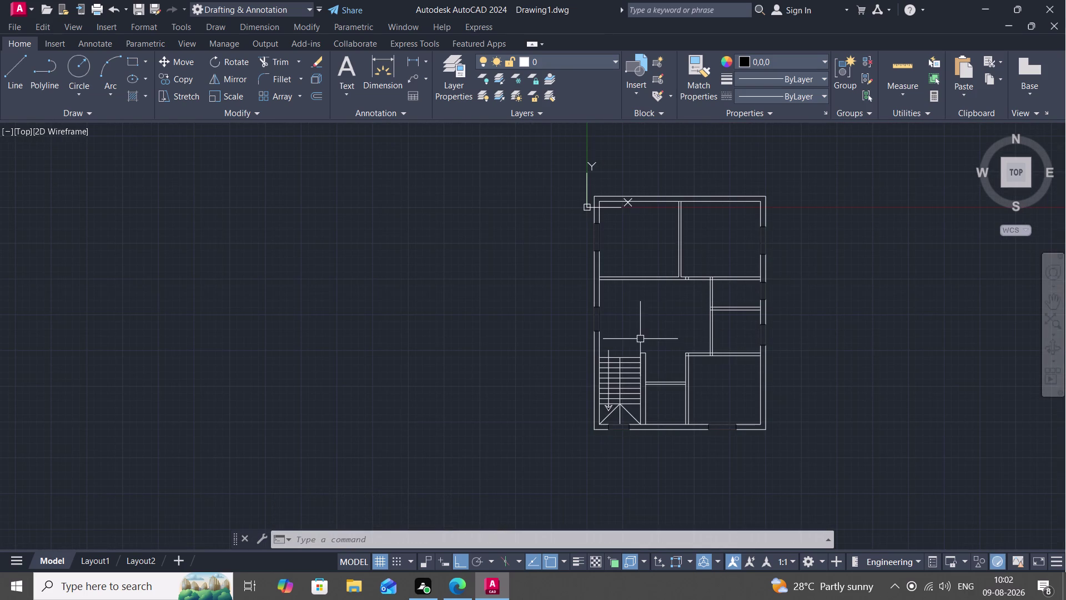
key(o)
key(space)
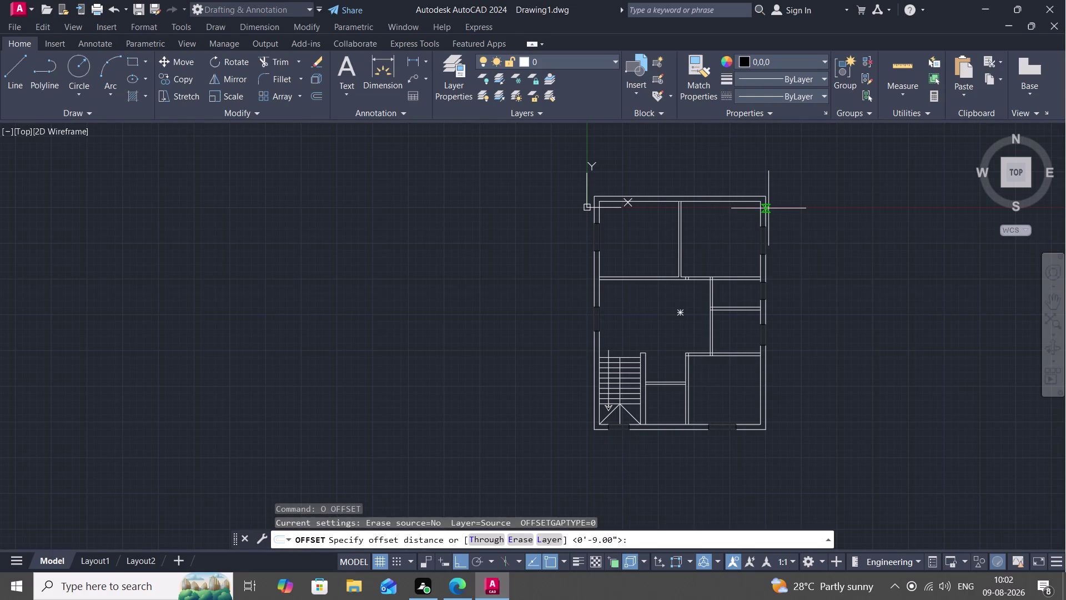
key(4)
key(BackSpace)
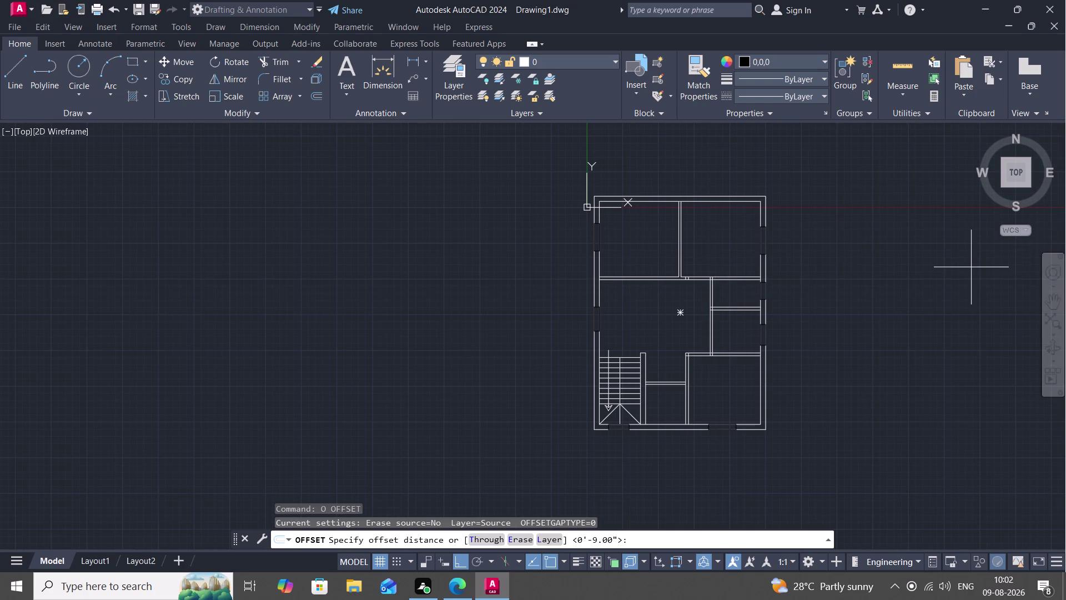
key(o)
key(space)
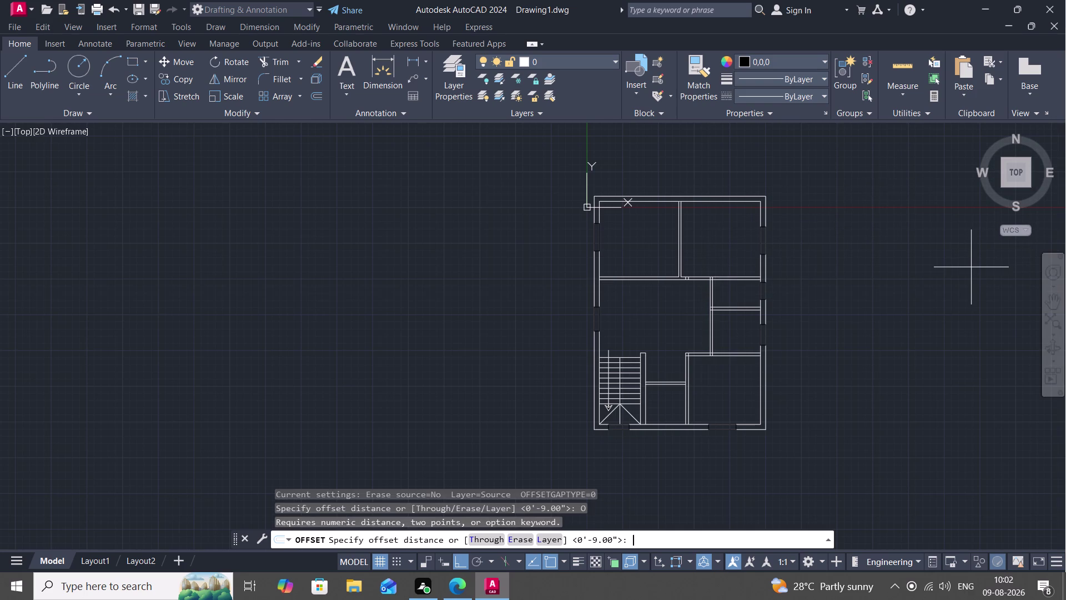
key(3)
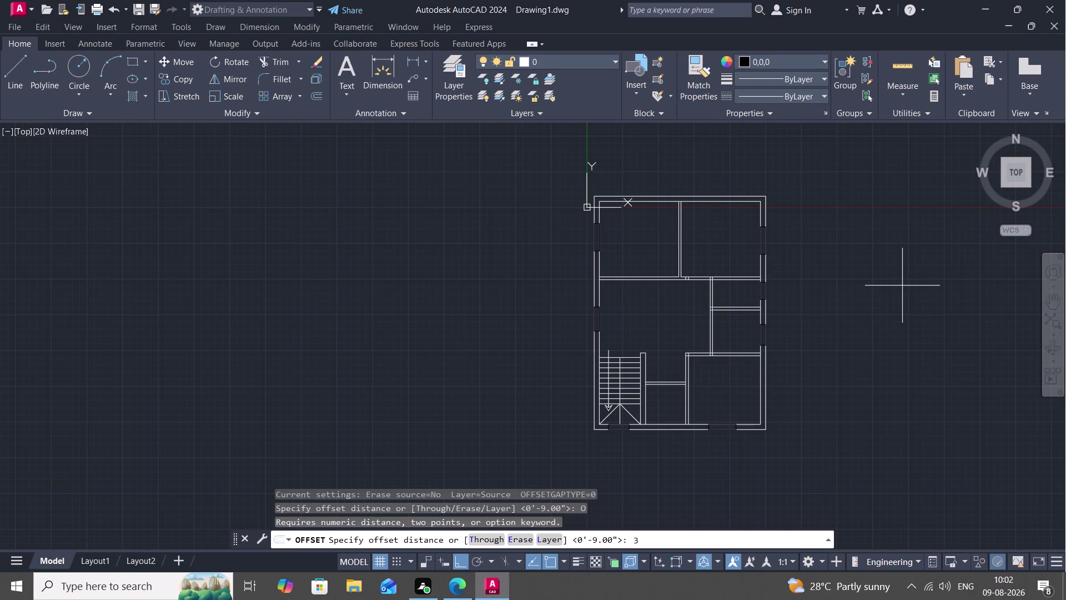
key(period)
key(5)
key(shift+quotedbl)
key(space)
scroll(up, 3)
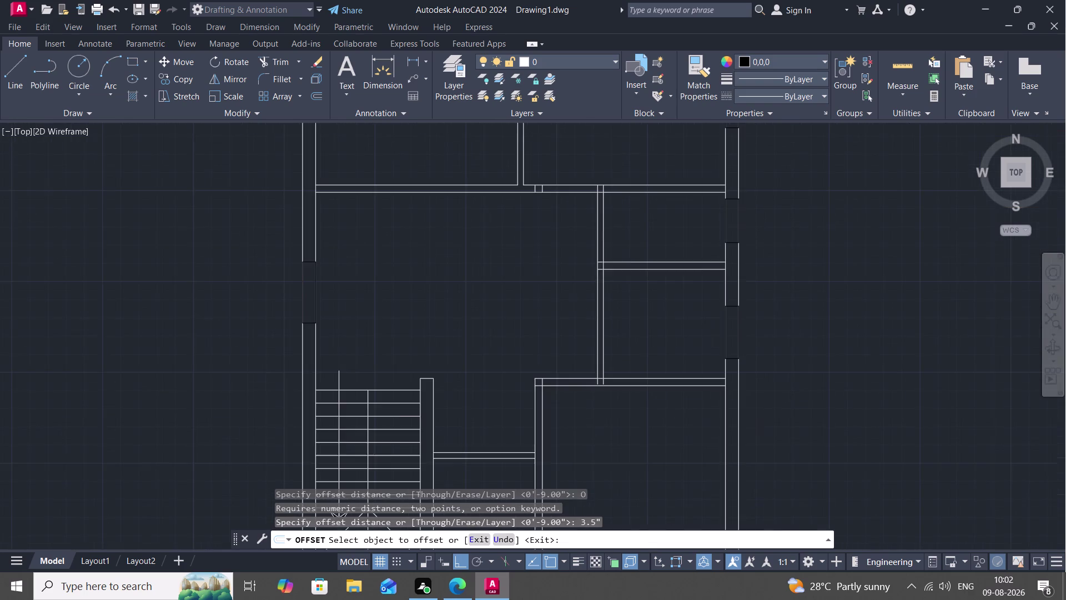
Restart OFFSET at 3.50 and offset the first window opening's lines inward.
key(space)
key(space)
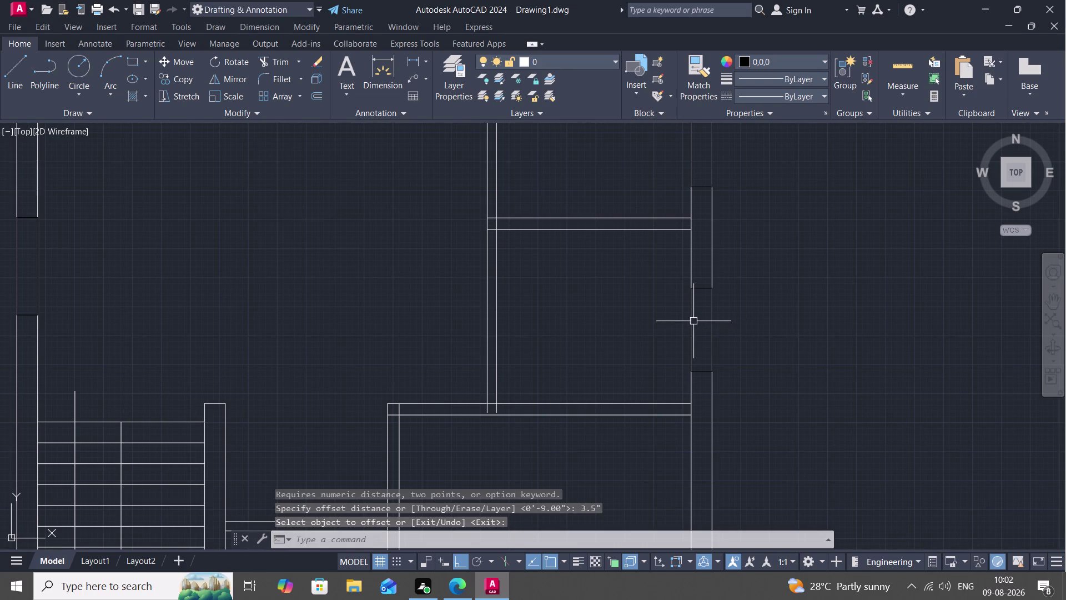
key(space)
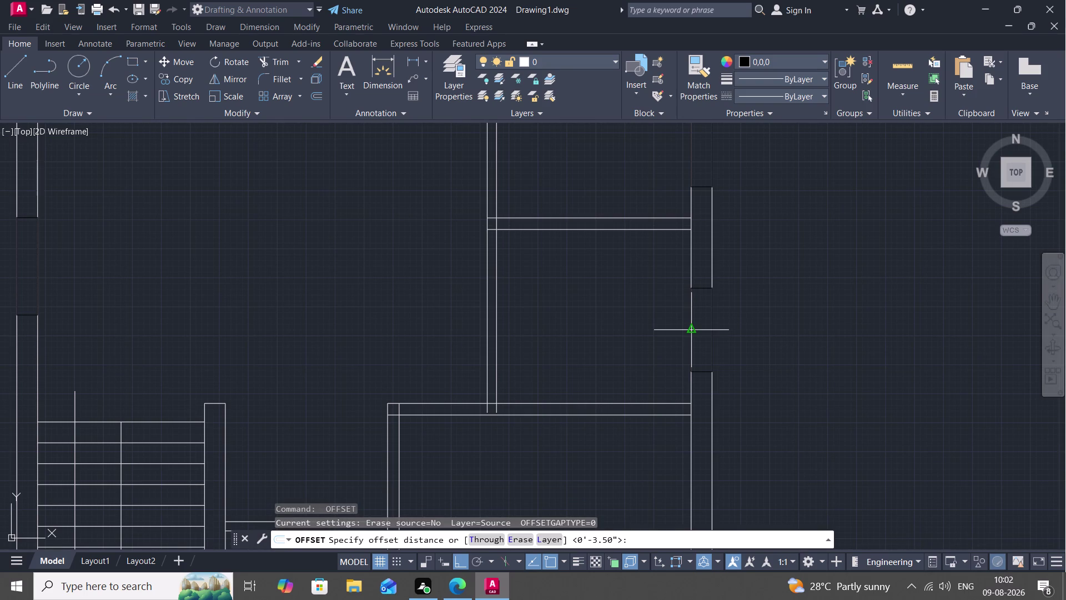
click(694, 326)
click(705, 329)
click(713, 329)
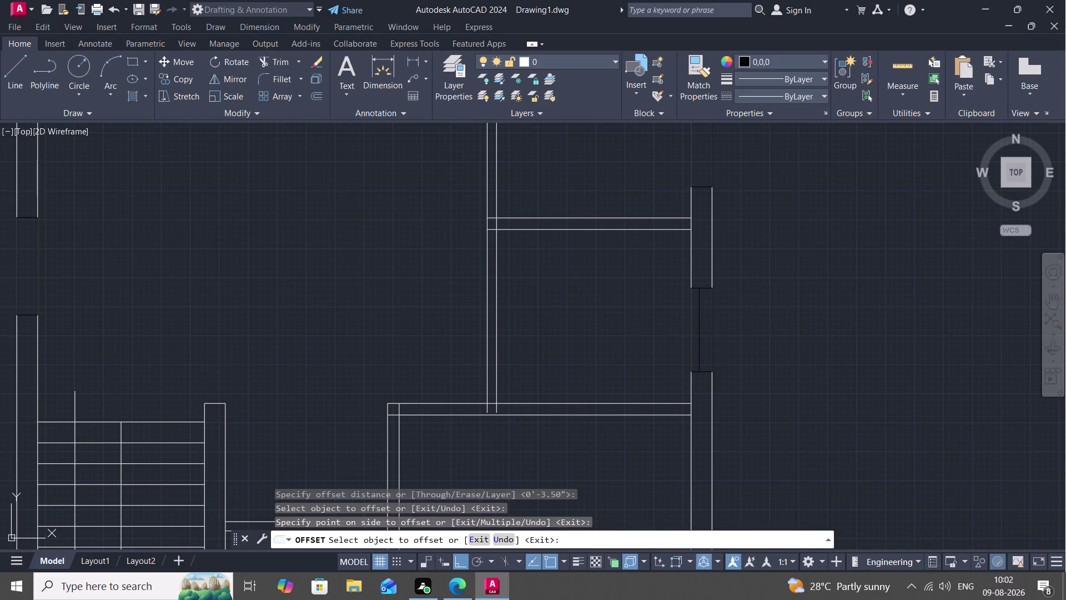
click(704, 324)
Offset 3.5-inch lines inside the right-wall window openings.
middle_drag(696, 254, 725, 369)
click(722, 259)
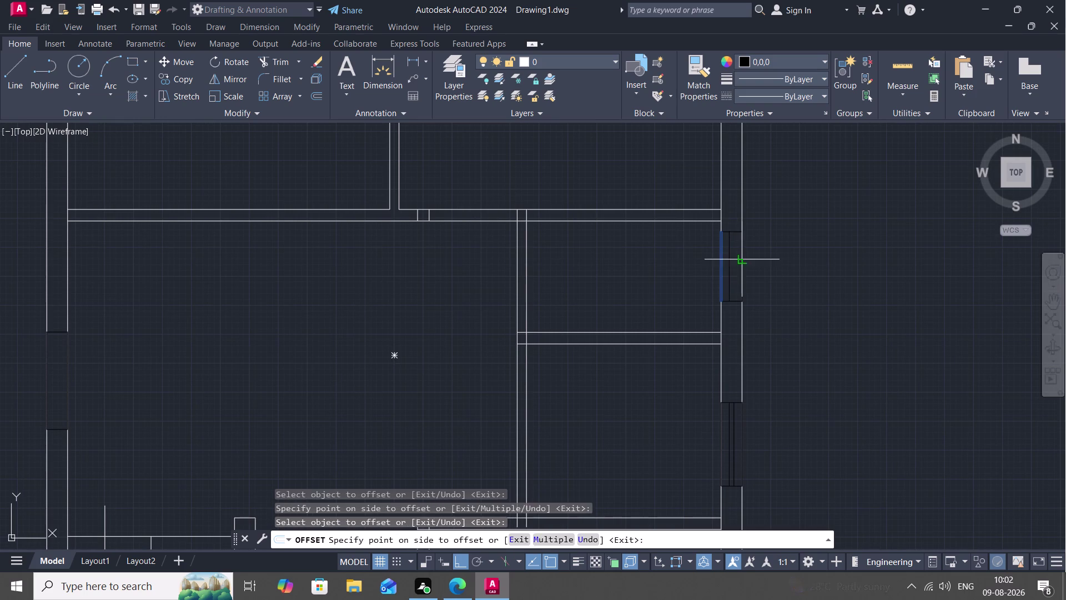
click(739, 255)
click(743, 256)
click(736, 256)
scroll(down, 3)
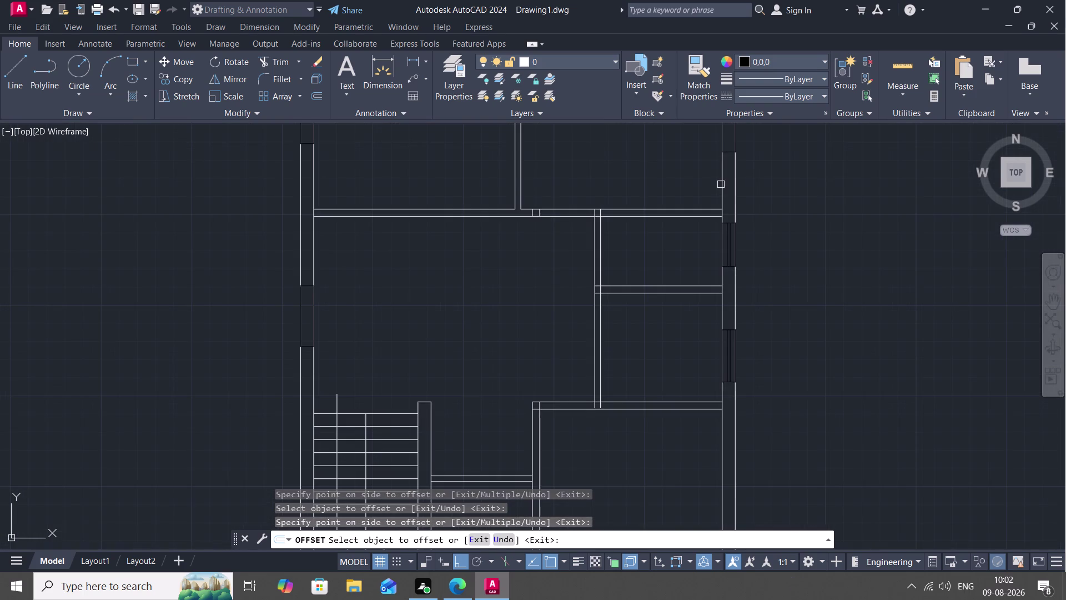
Offset 3.5-inch lines inside the upper-right window openings.
middle_drag(725, 185, 732, 287)
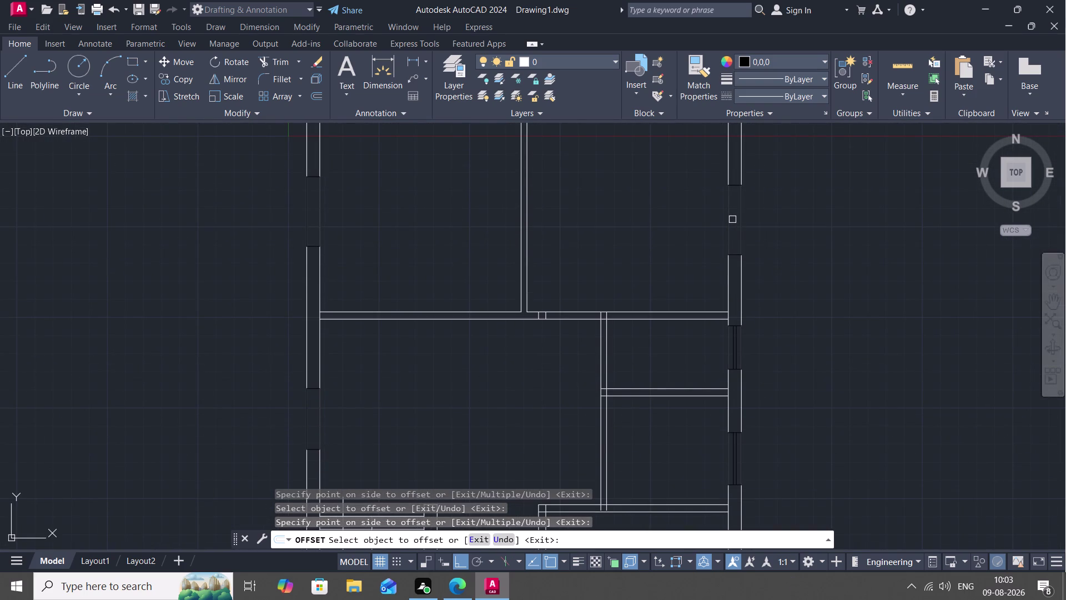
click(730, 218)
click(738, 217)
click(742, 217)
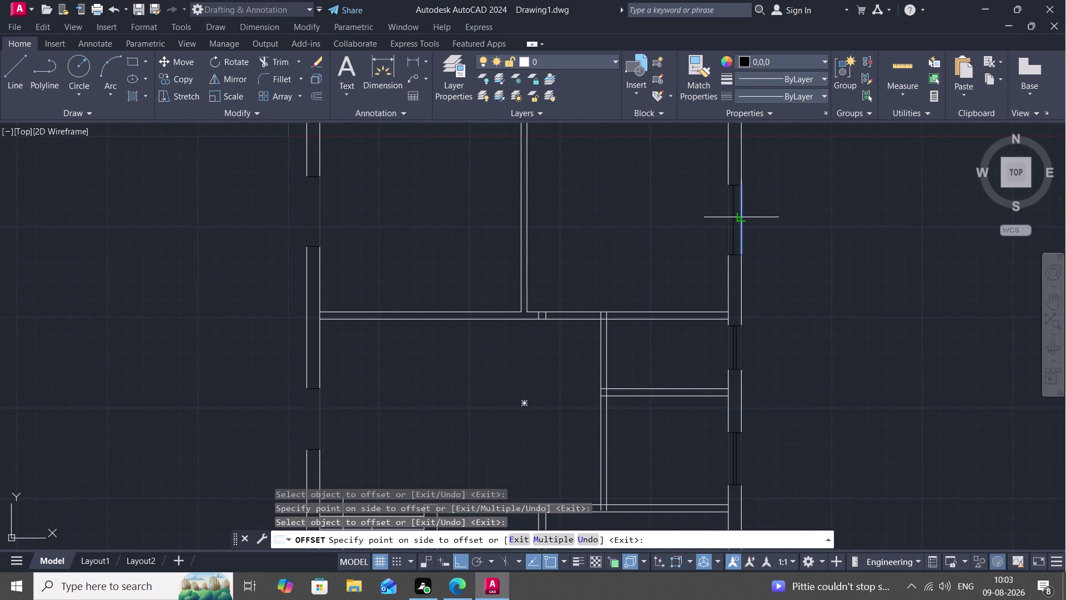
click(733, 214)
scroll(down, 3)
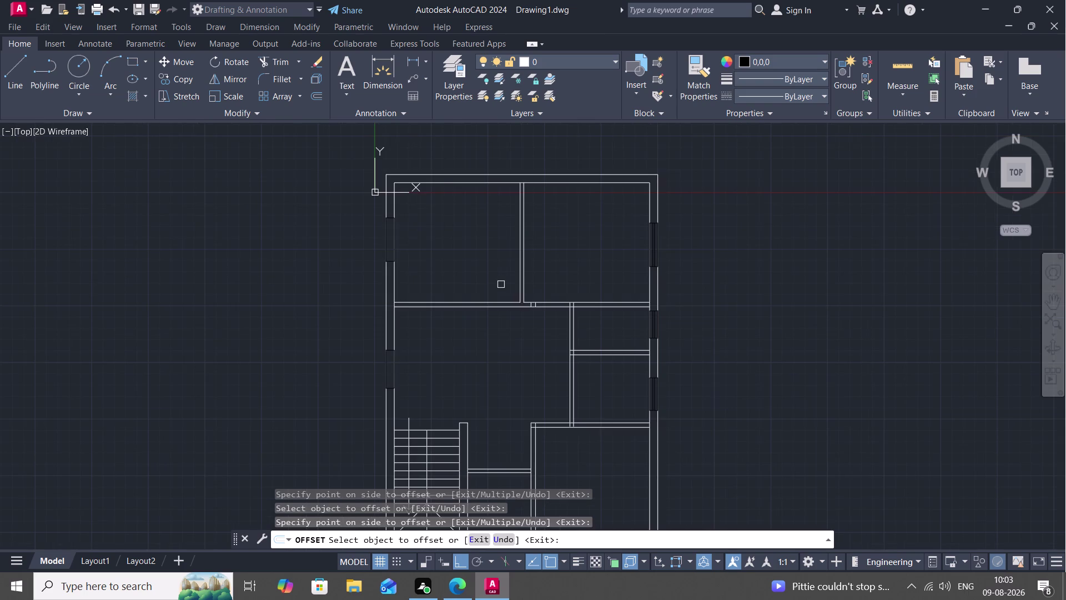
Offset 3.5-inch lines inside the left-wall window openings.
middle_drag(541, 246, 632, 267)
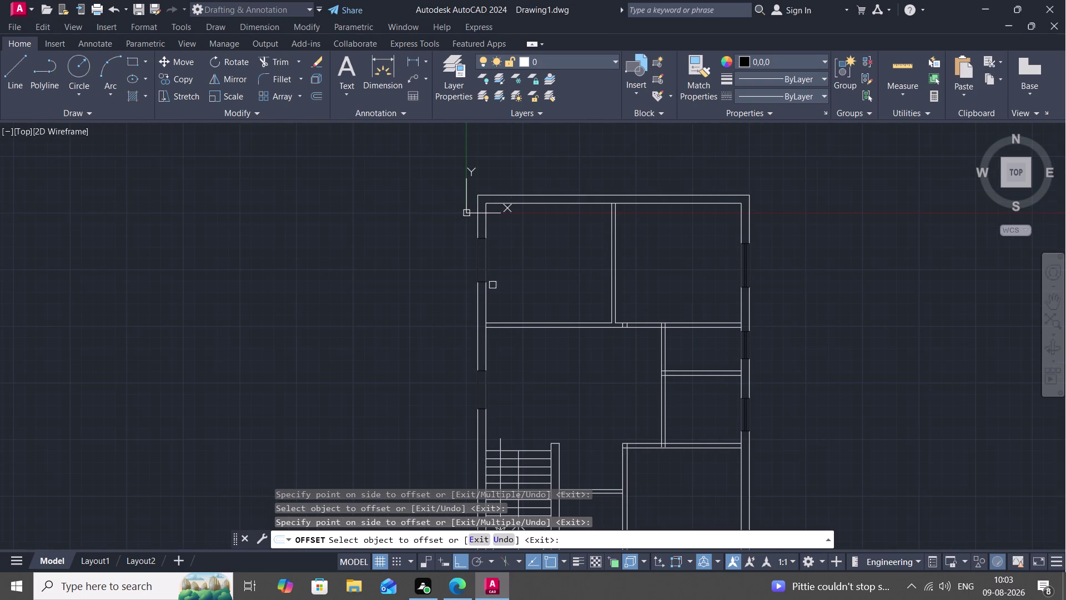
click(476, 263)
click(483, 263)
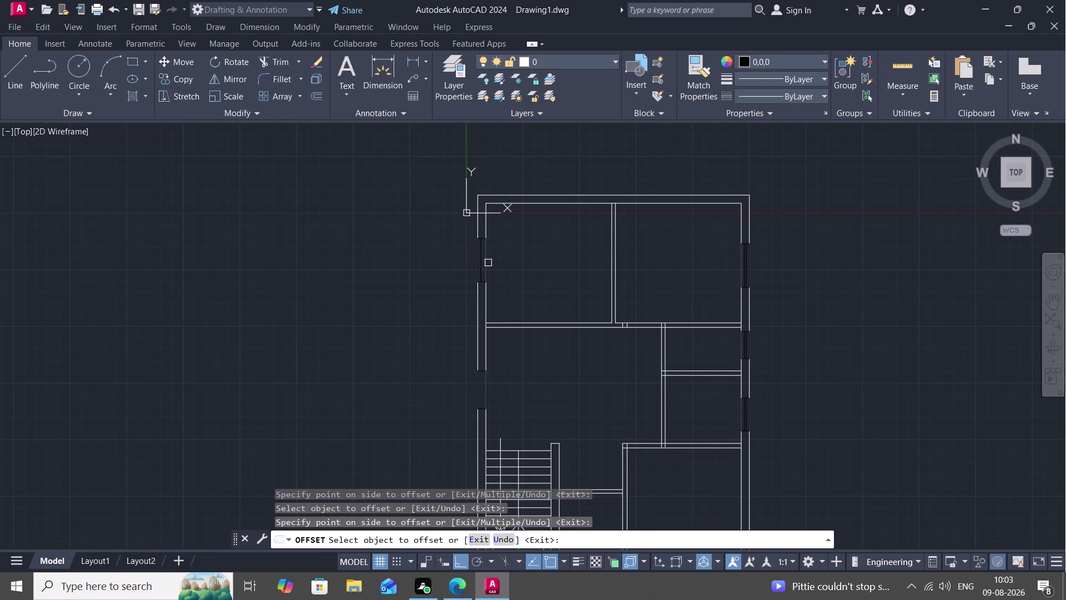
click(488, 262)
click(479, 257)
Offset 3.5-inch lines into the left-side opening near the staircase.
middle_drag(492, 355, 635, 265)
drag(618, 292, 621, 293)
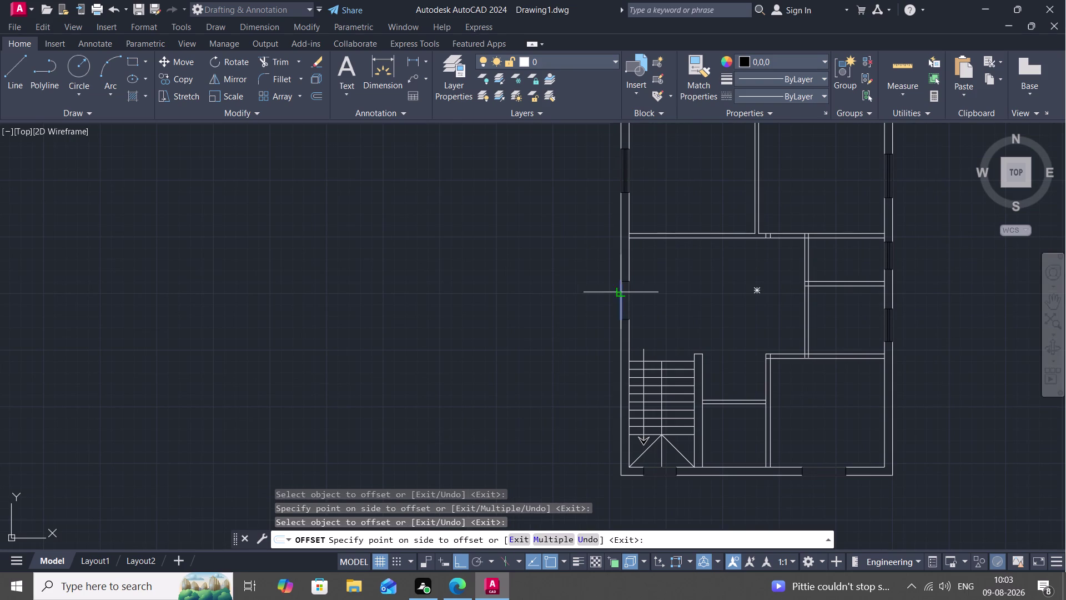
drag(621, 293, 624, 293)
double_click(631, 297)
click(630, 298)
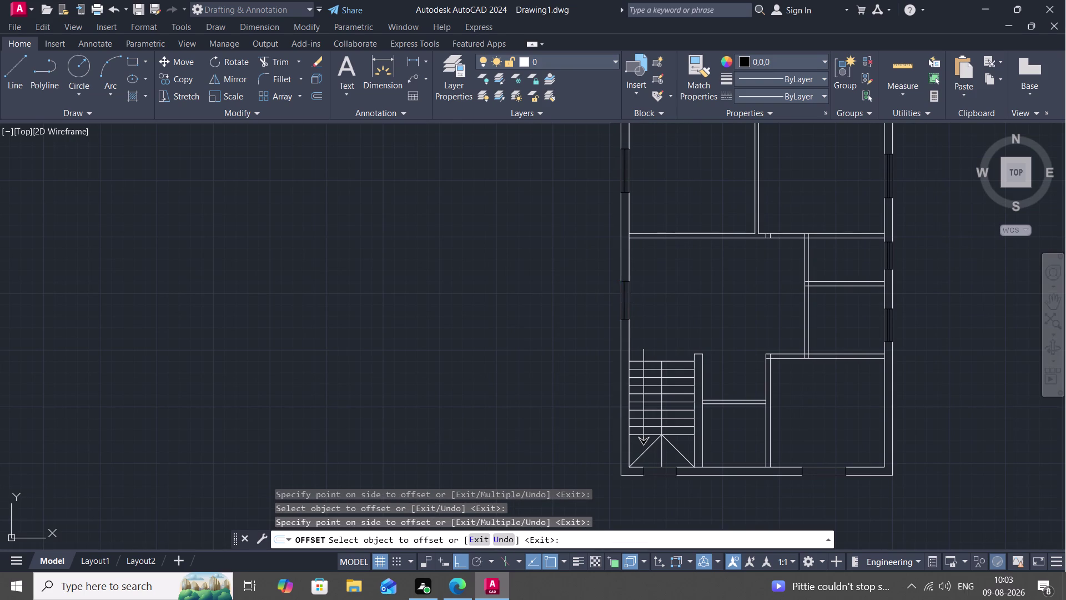
click(624, 298)
Offset 3.5-inch lines inside the bottom-wall opening near the stairs.
middle_drag(635, 332, 621, 285)
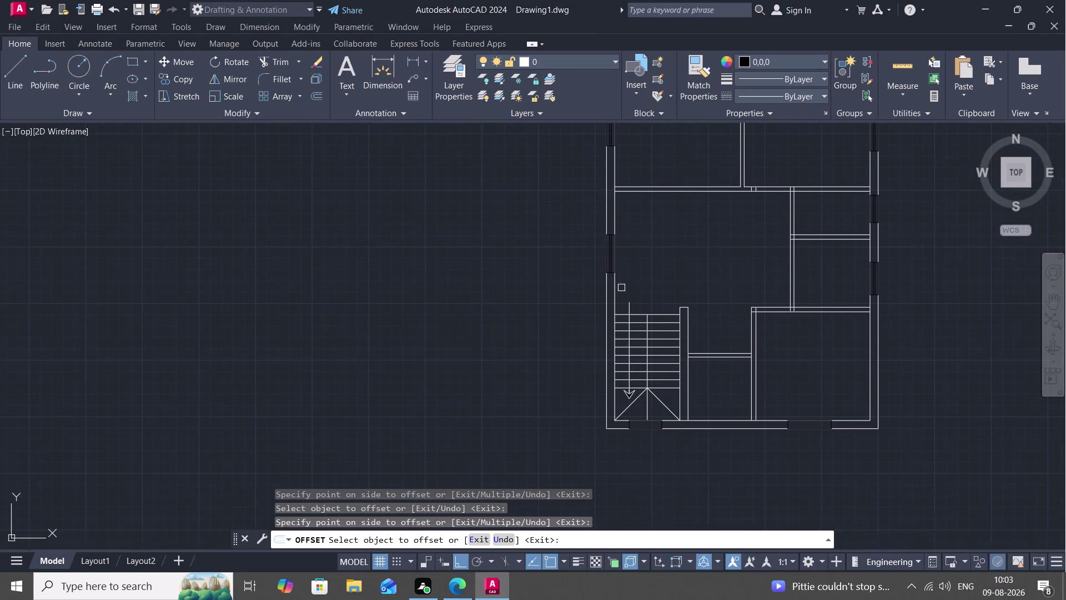
scroll(up, 3)
click(637, 408)
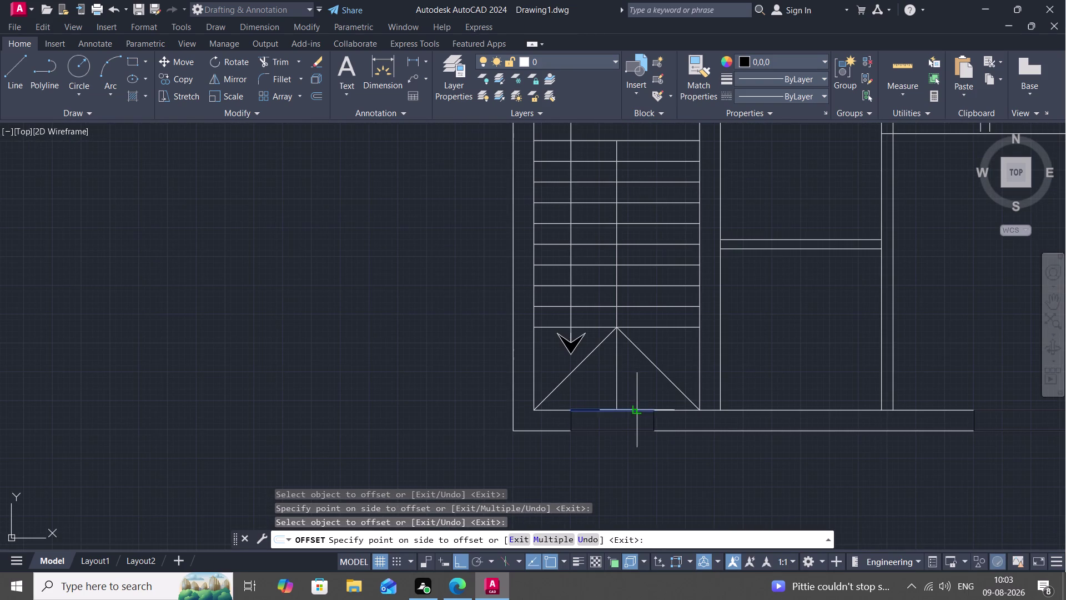
click(639, 416)
click(639, 428)
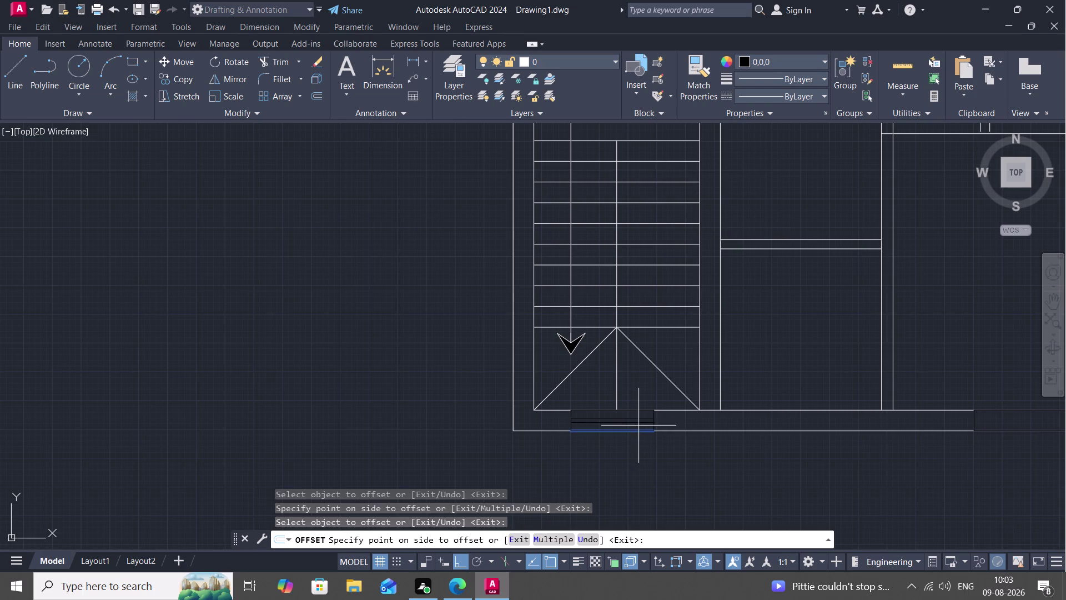
click(638, 425)
Offset 3.5-inch lines inside the bottom-right wall opening.
scroll(down, 3)
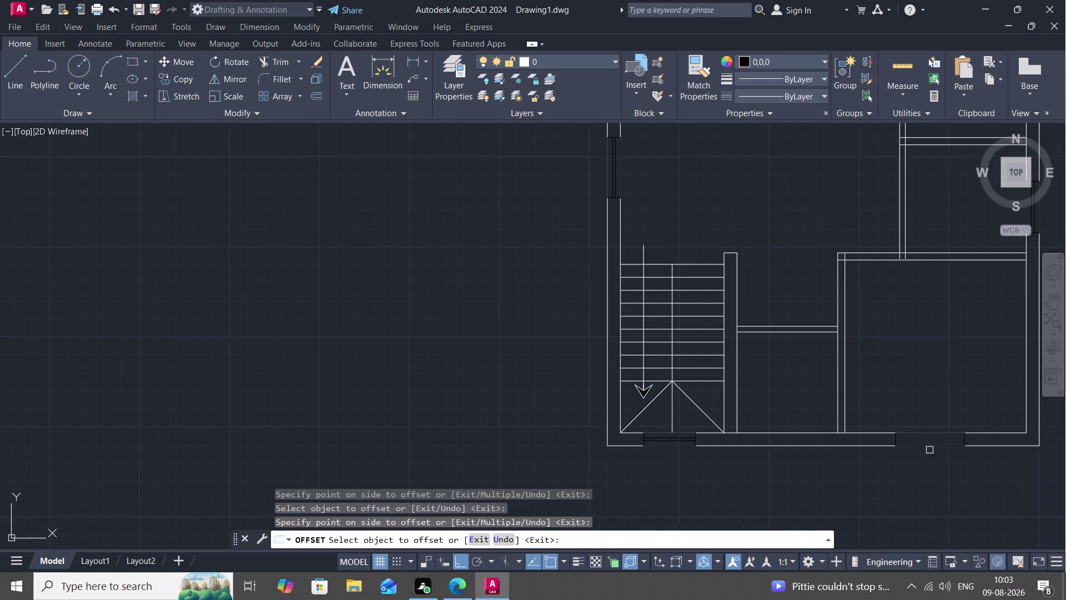
click(929, 448)
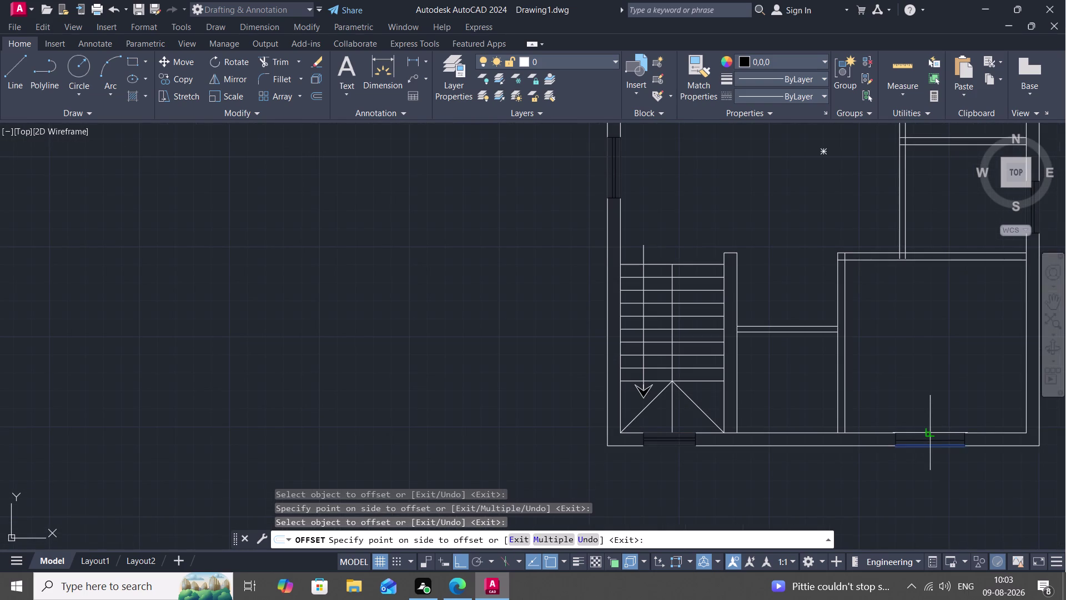
click(931, 433)
click(931, 430)
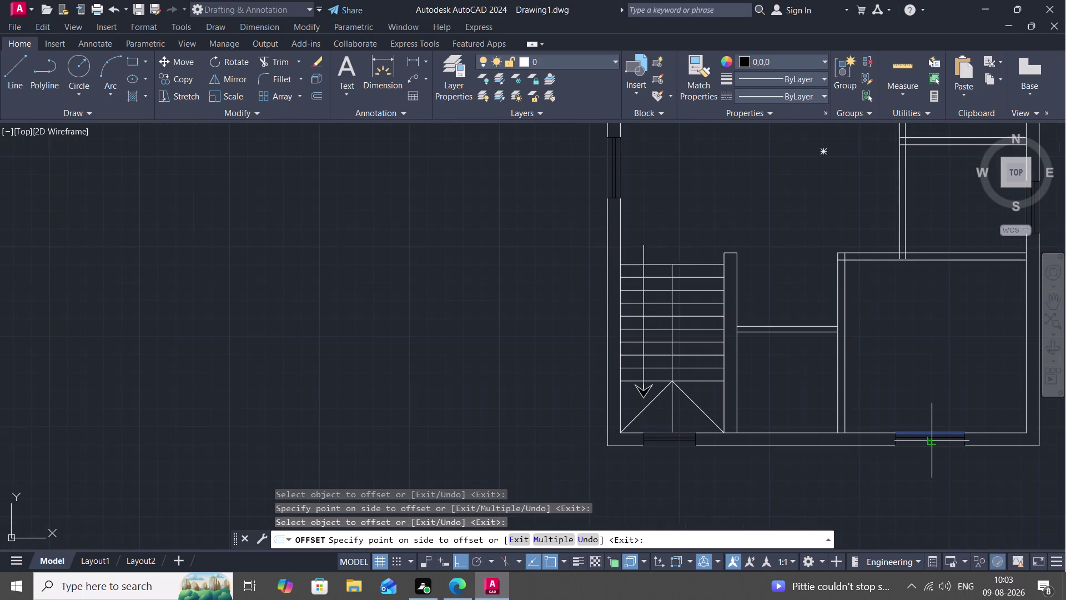
click(934, 439)
Pan and zoom across the floor plan to review the new window frames.
scroll(down, 3)
middle_drag(904, 440, 840, 435)
scroll(up, 3)
scroll(up, 3)
middle_drag(766, 380, 755, 374)
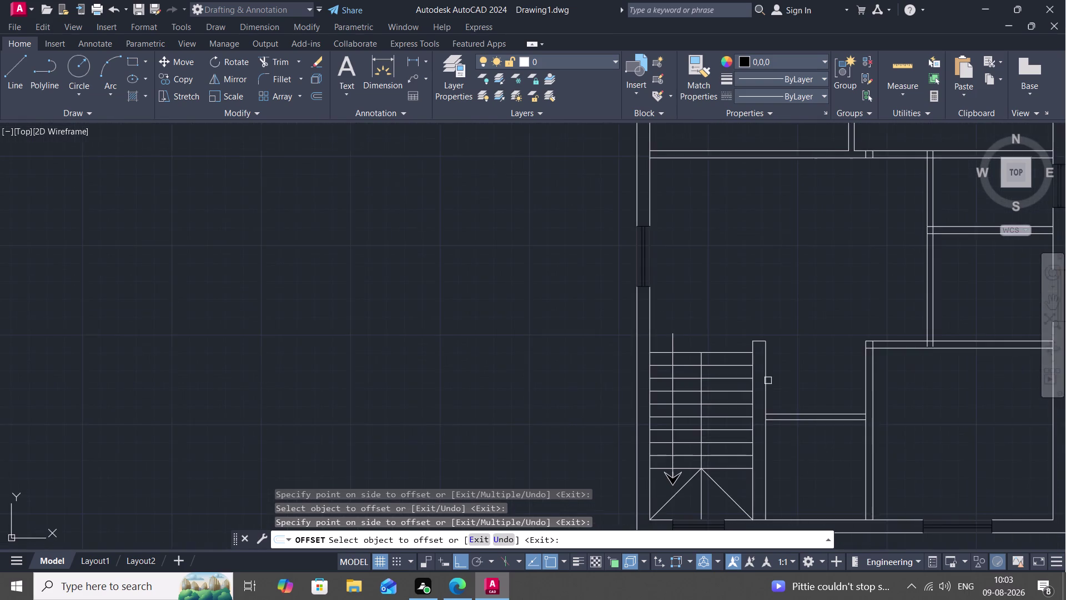
middle_drag(756, 374, 710, 359)
scroll(down, 3)
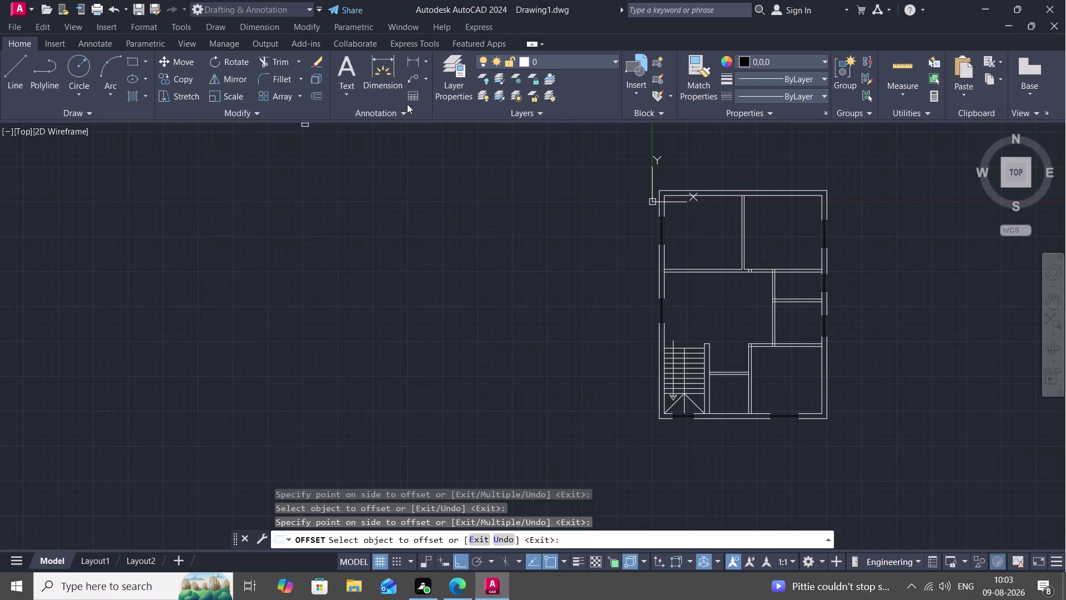
Open DesignCenter with Ctrl+2 and try inserting an Architectural - Imperial door block.
key(ctrl+2)
key(Escape)
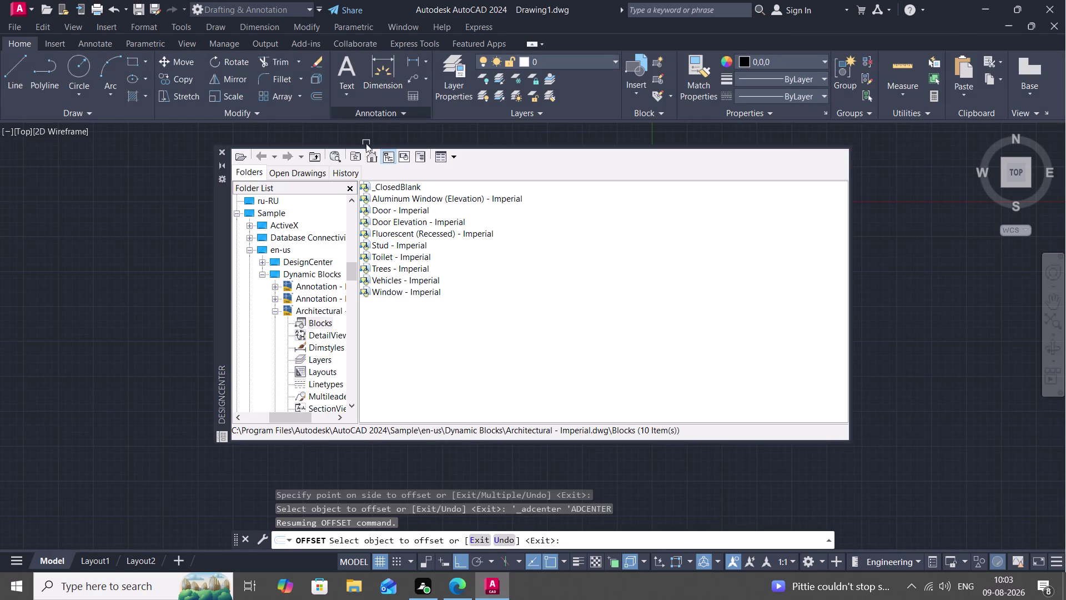
click(409, 210)
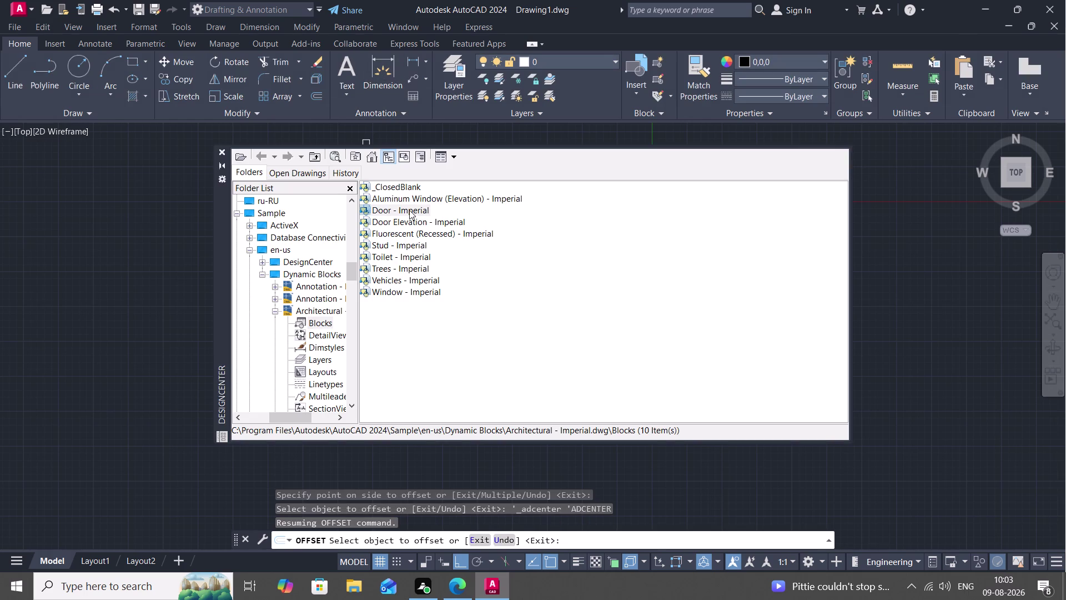
right_click(409, 210)
click(460, 214)
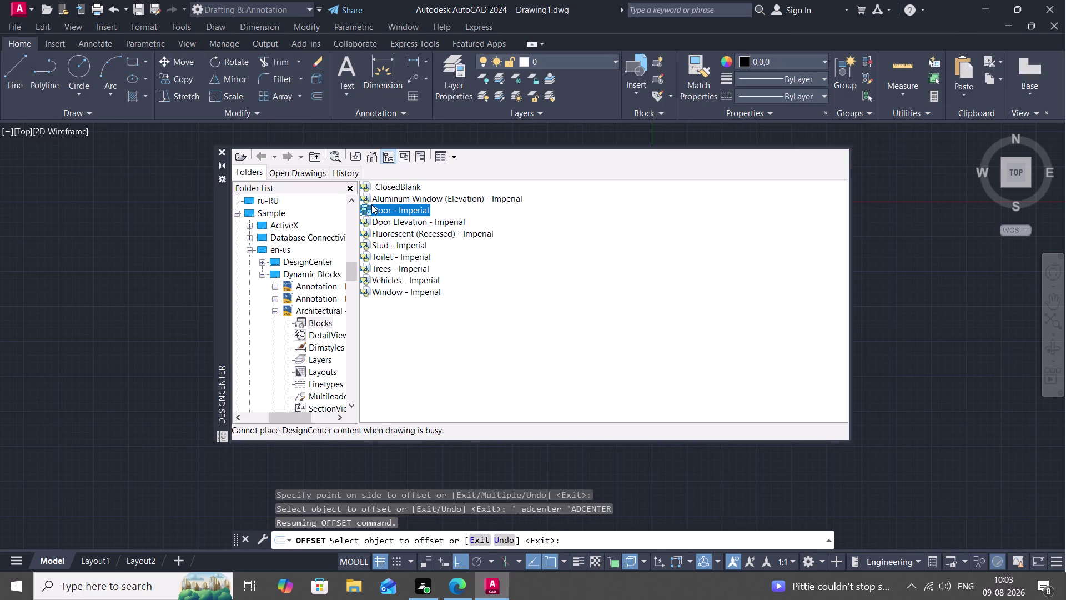
Try inserting the Door Elevation block into the drawing.
click(387, 221)
right_click(388, 221)
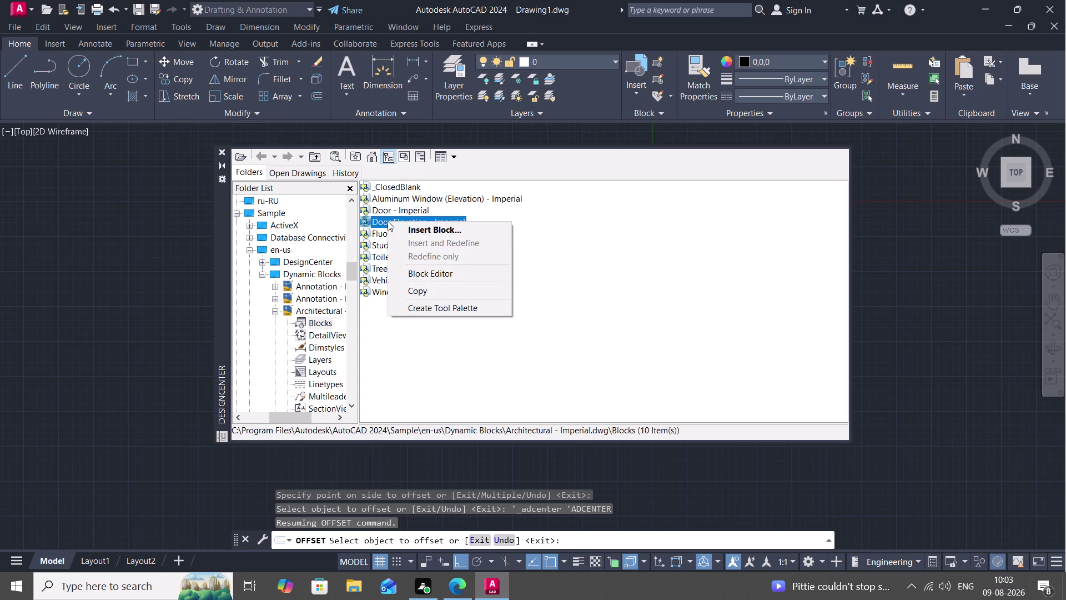
click(416, 228)
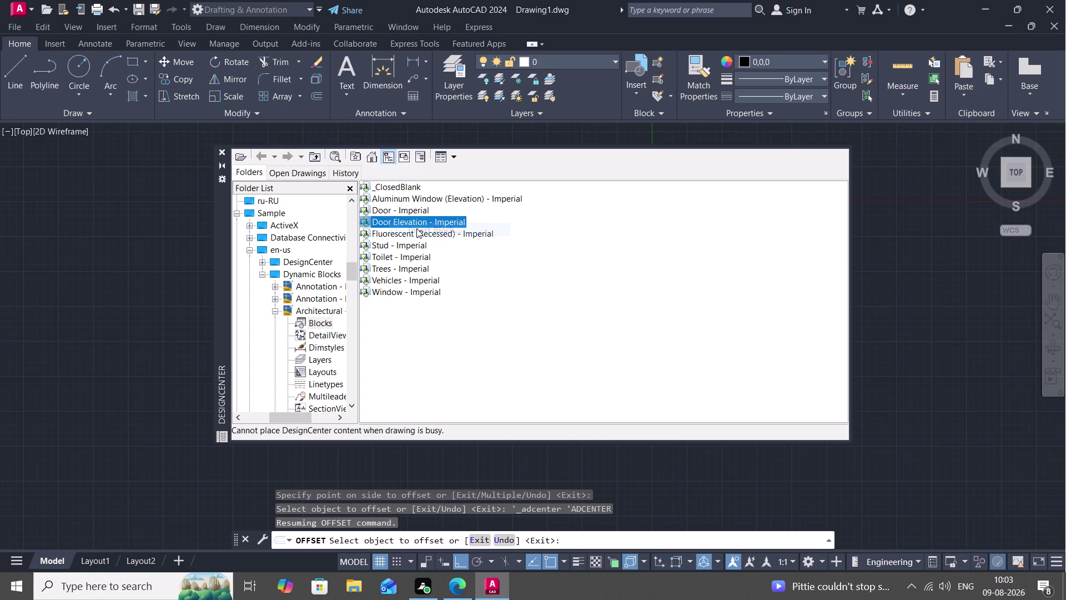
double_click(415, 230)
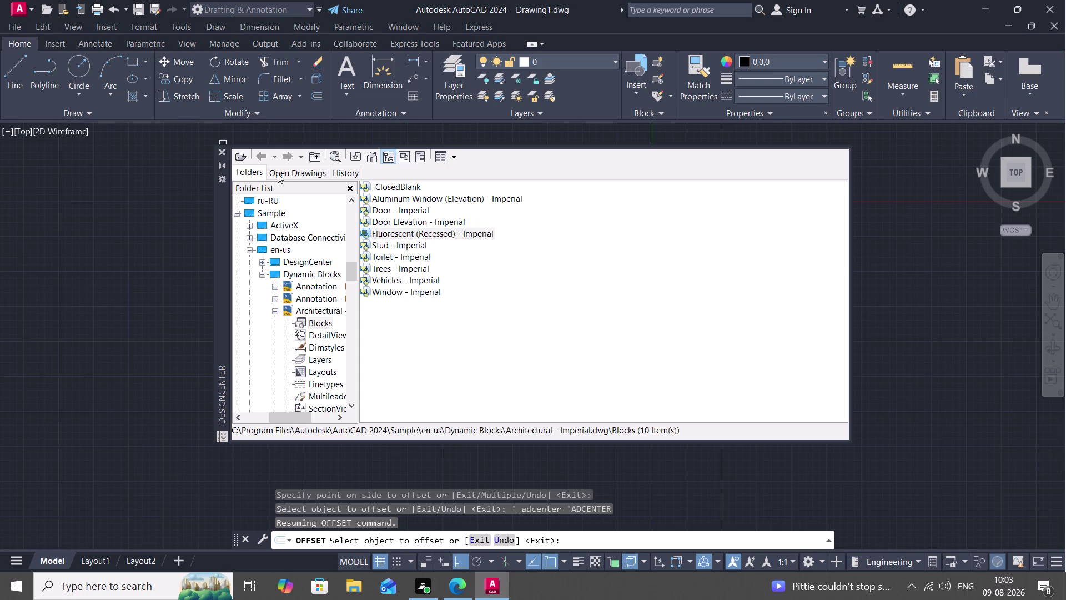
Browse the DesignCenter tree and open the Architectural - Metric block file.
scroll(down, 3)
scroll(down, 3)
scroll(up, 3)
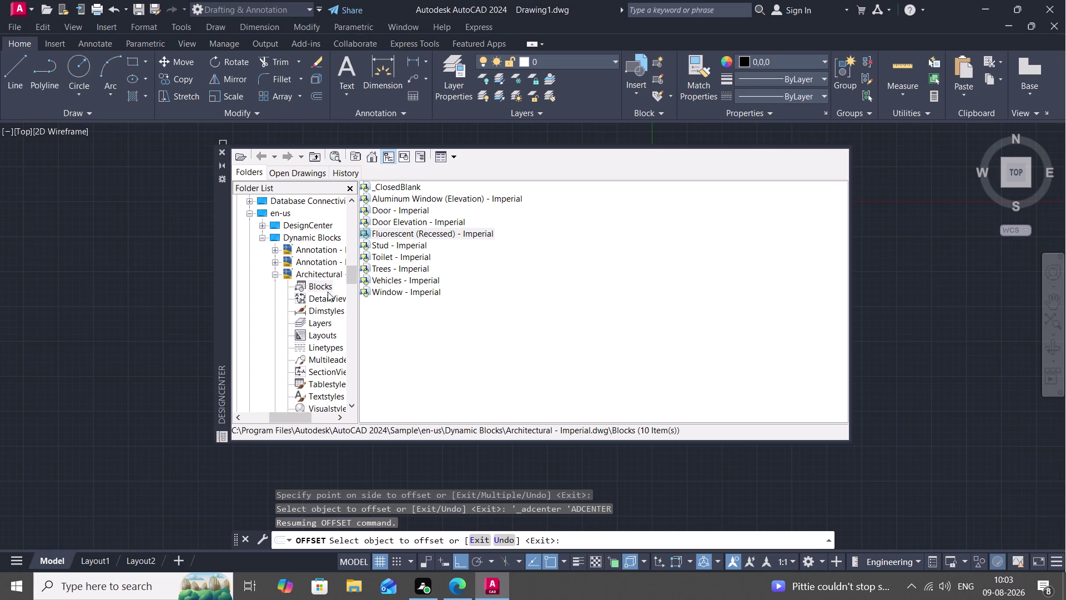
scroll(down, 3)
scroll(up, 3)
scroll(down, 3)
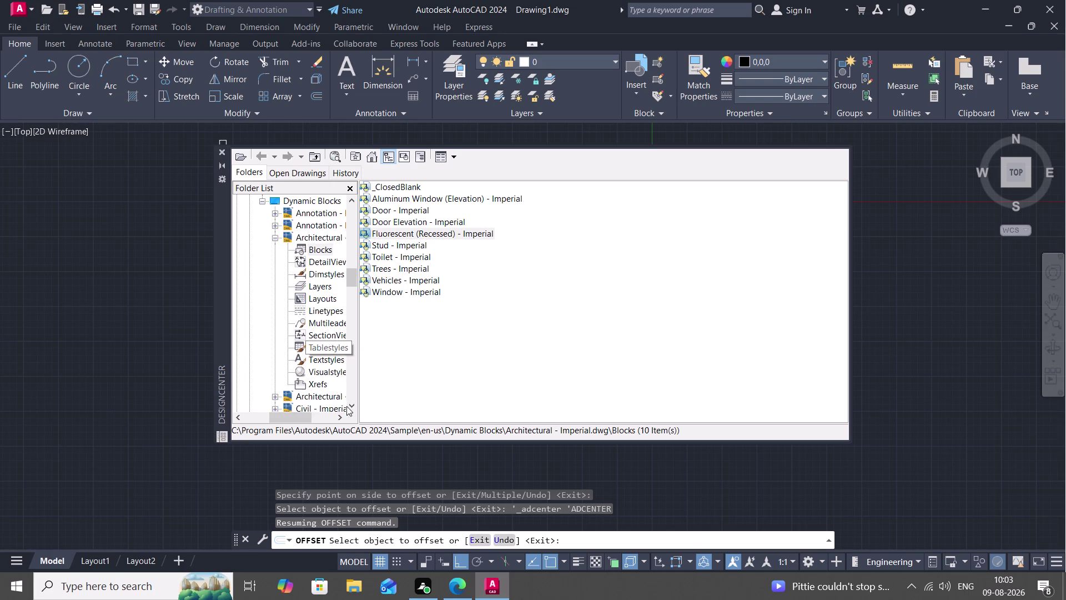
click(324, 400)
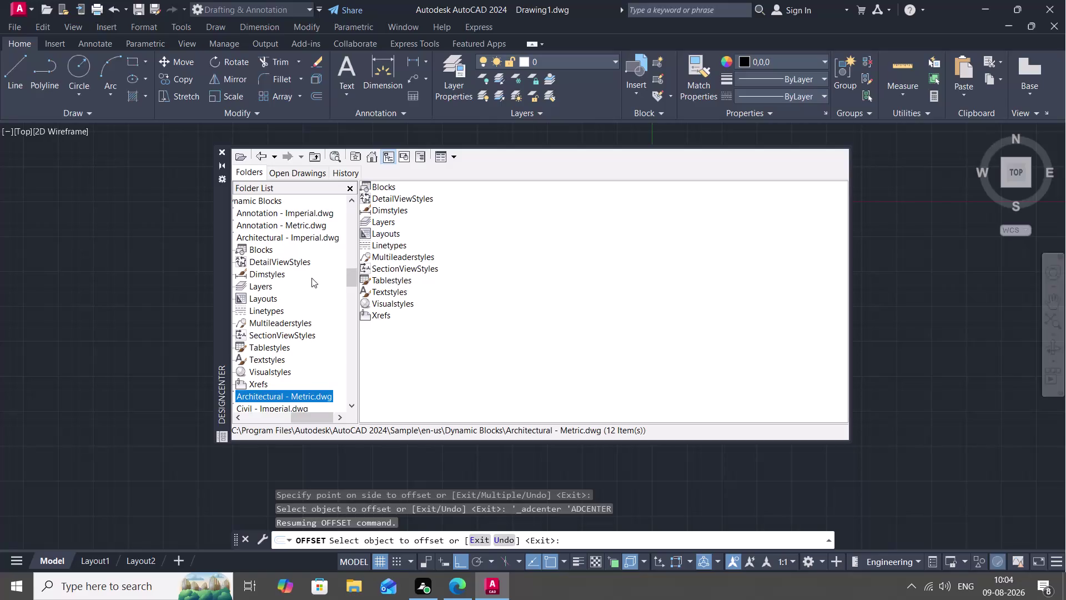
scroll(down, 3)
scroll(down, 3)
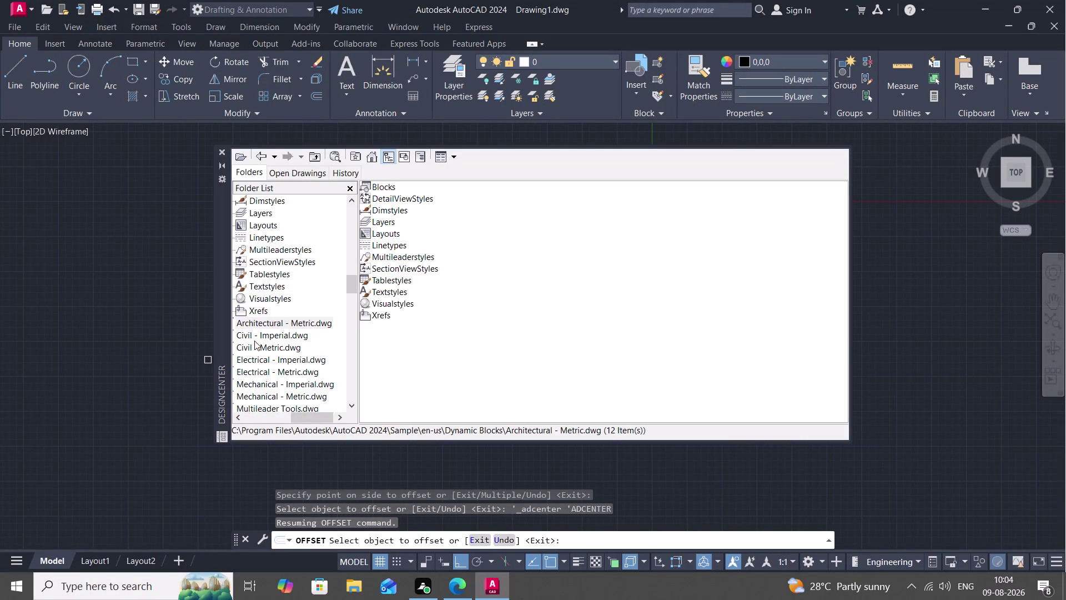
scroll(down, 3)
scroll(down, 3)
scroll(down, 3)
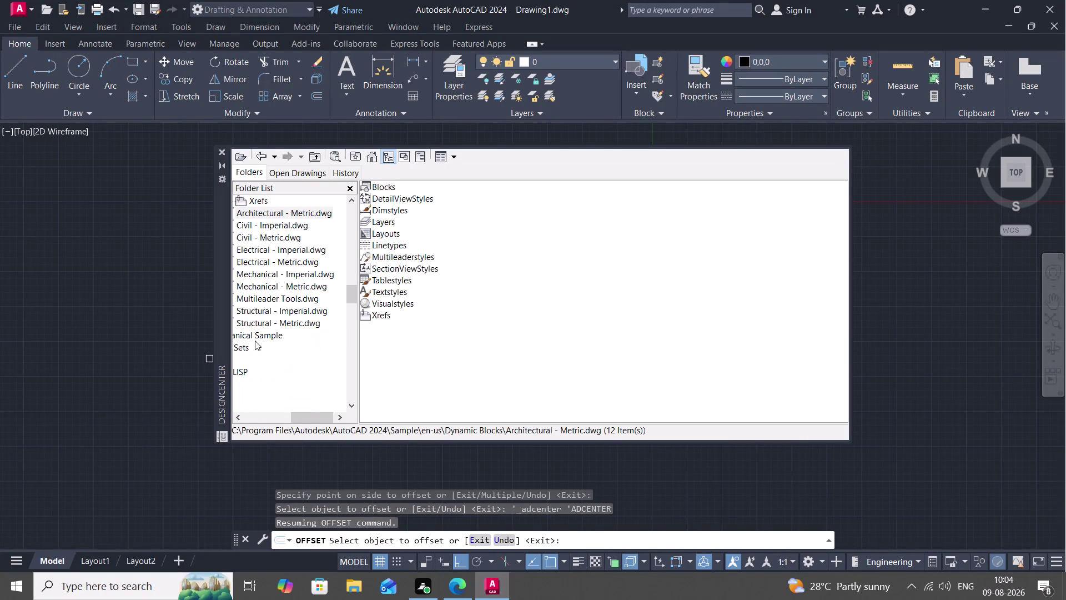
scroll(down, 3)
scroll(up, 3)
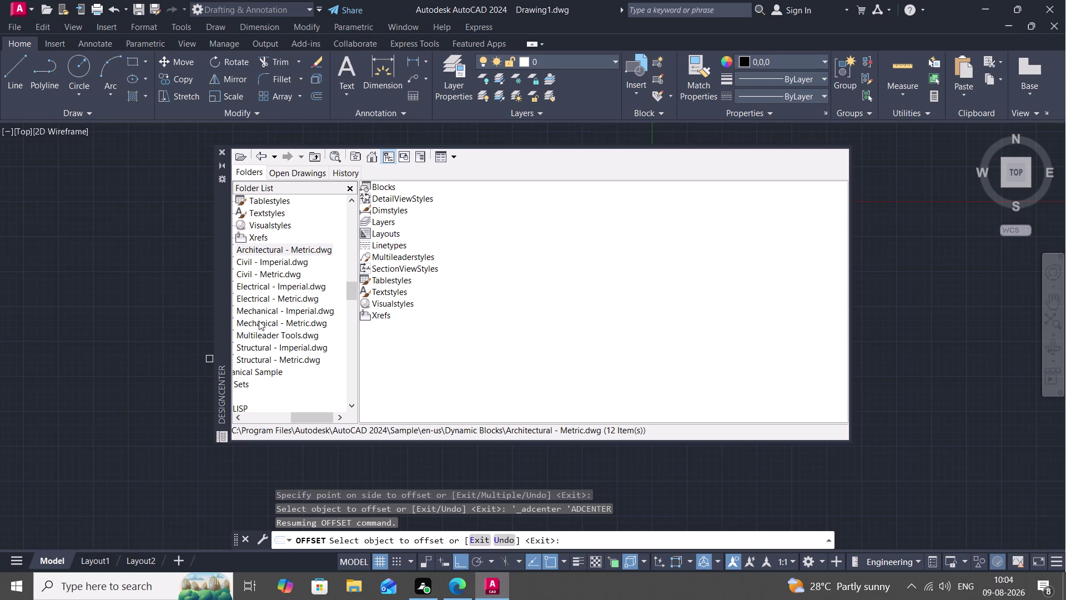
Return to the Sample folder and display the en-us folder's contents.
click(367, 153)
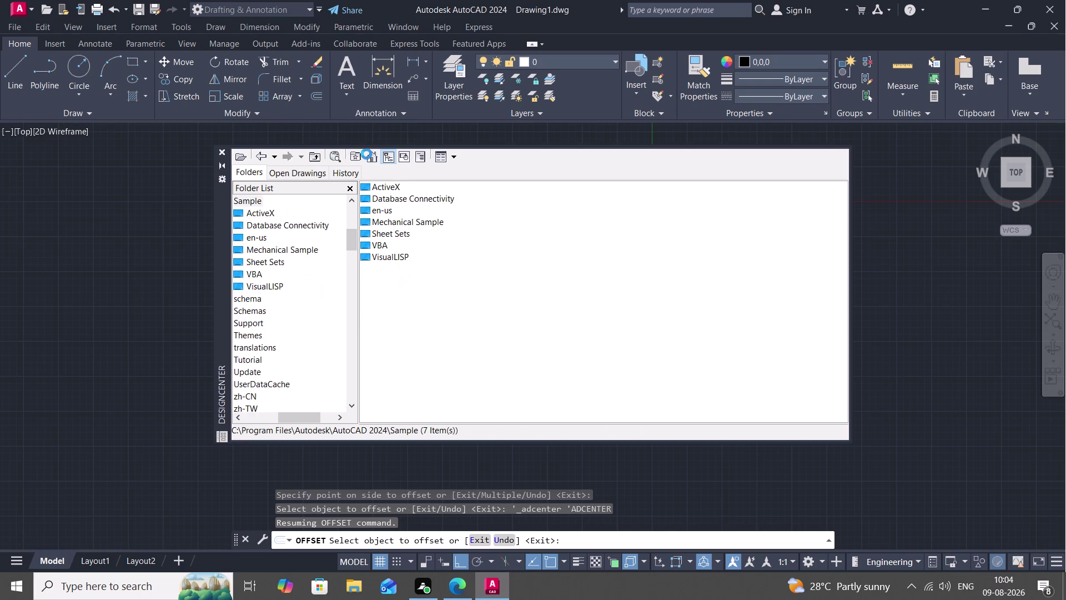
scroll(down, 3)
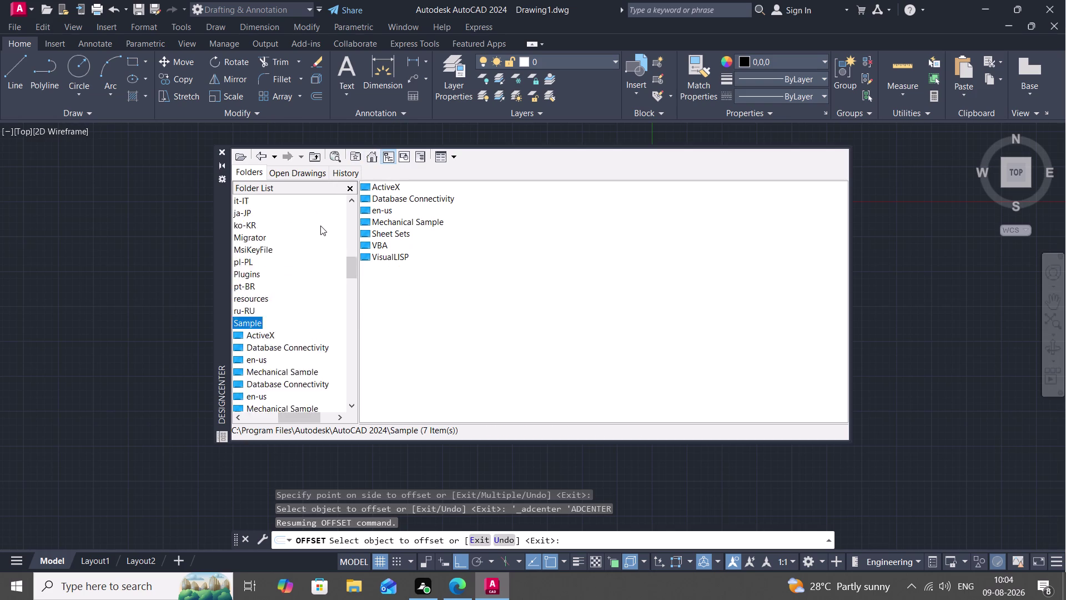
scroll(down, 3)
scroll(down, 3)
scroll(down, 3)
scroll(down, 3)
scroll(down, 3)
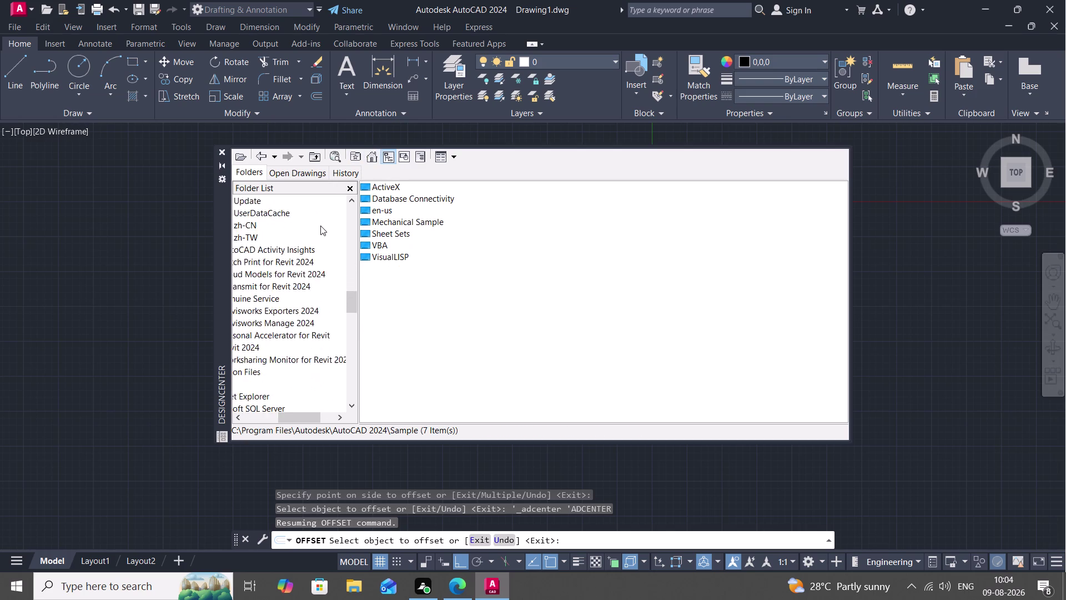
scroll(down, 3)
click(372, 153)
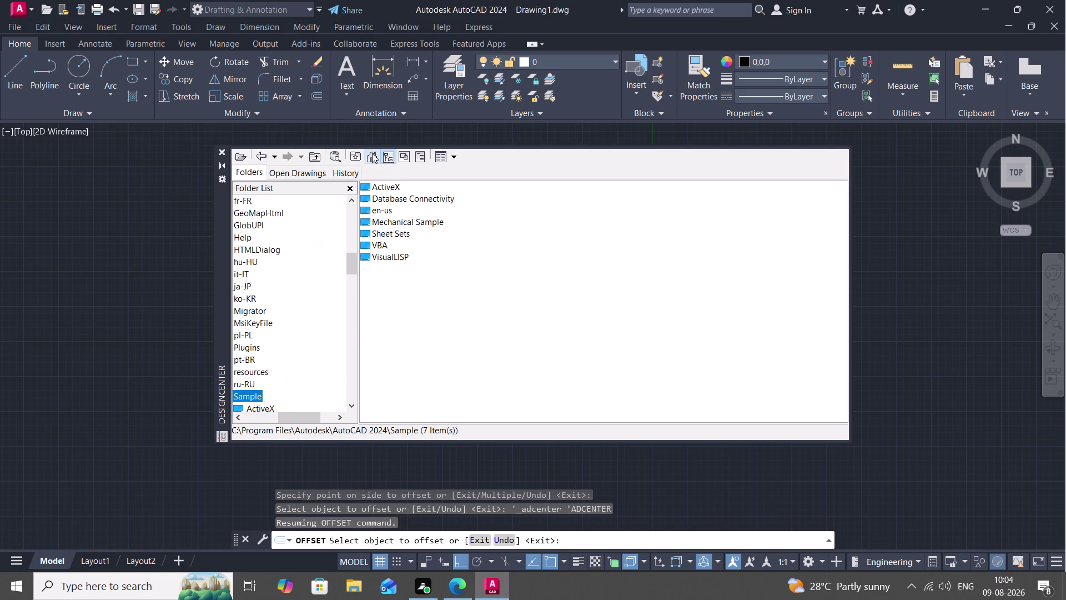
click(371, 210)
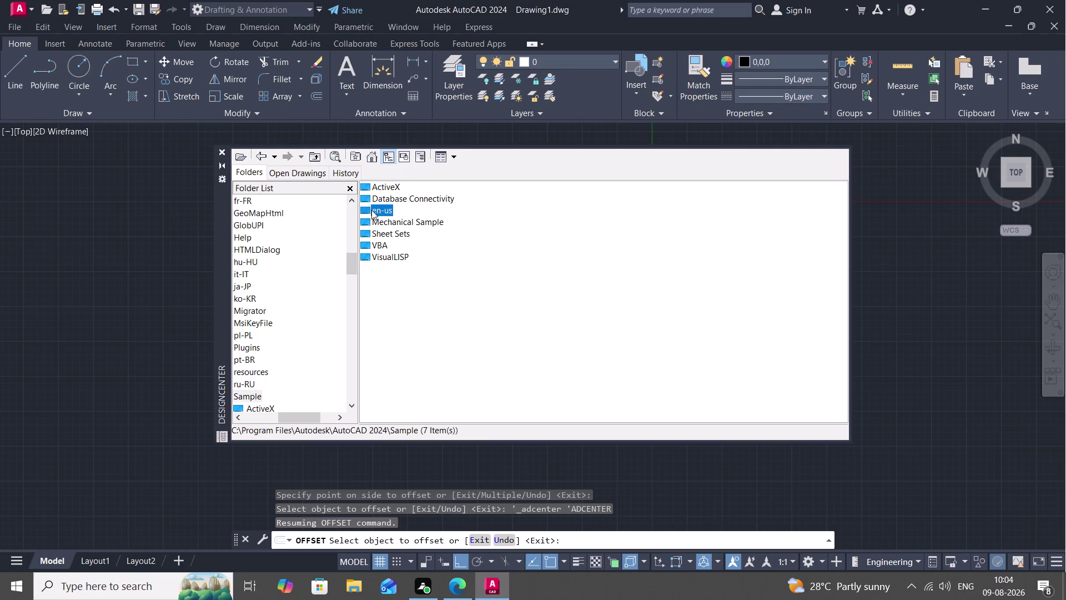
right_click(371, 209)
click(387, 214)
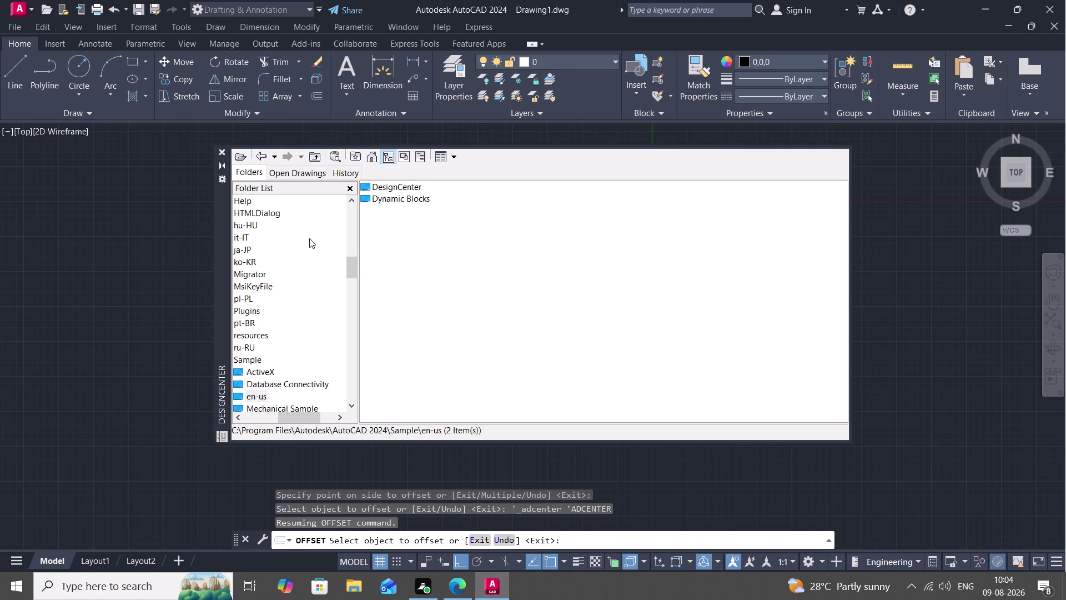
Scroll through the en-us contents, then go back to the Sample folder tree.
scroll(down, 3)
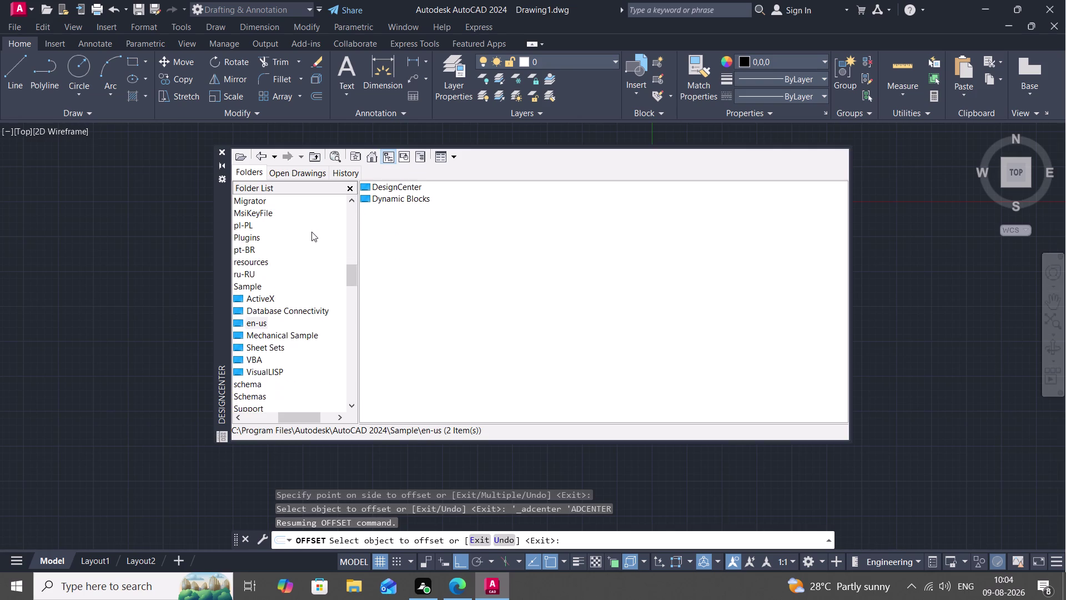
scroll(down, 3)
scroll(down, 3)
scroll(down, 3)
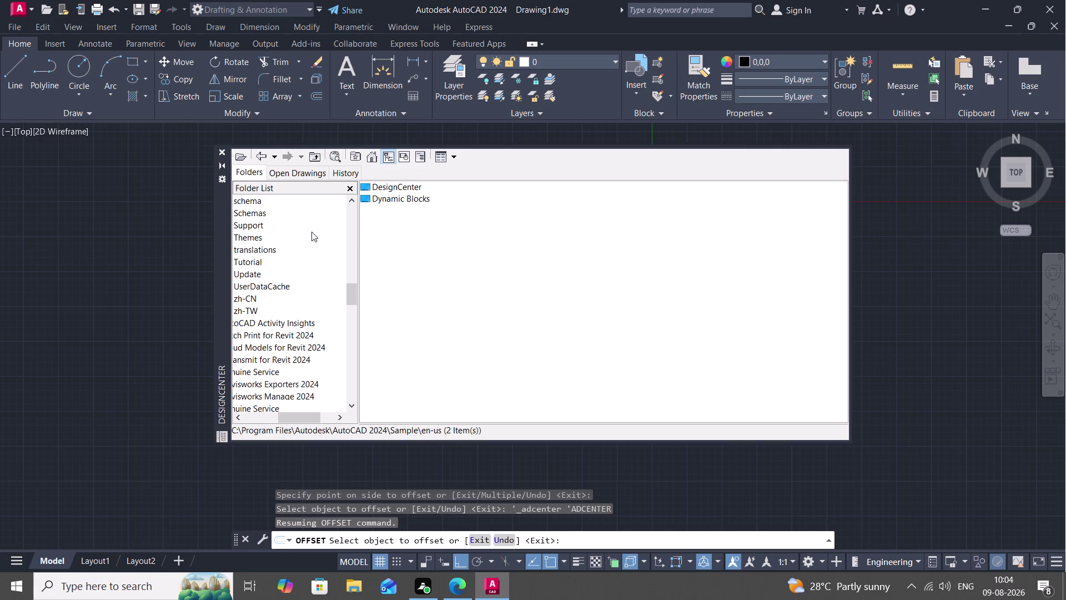
scroll(up, 3)
scroll(down, 3)
scroll(down, 3)
scroll(down, 3)
scroll(down, 3)
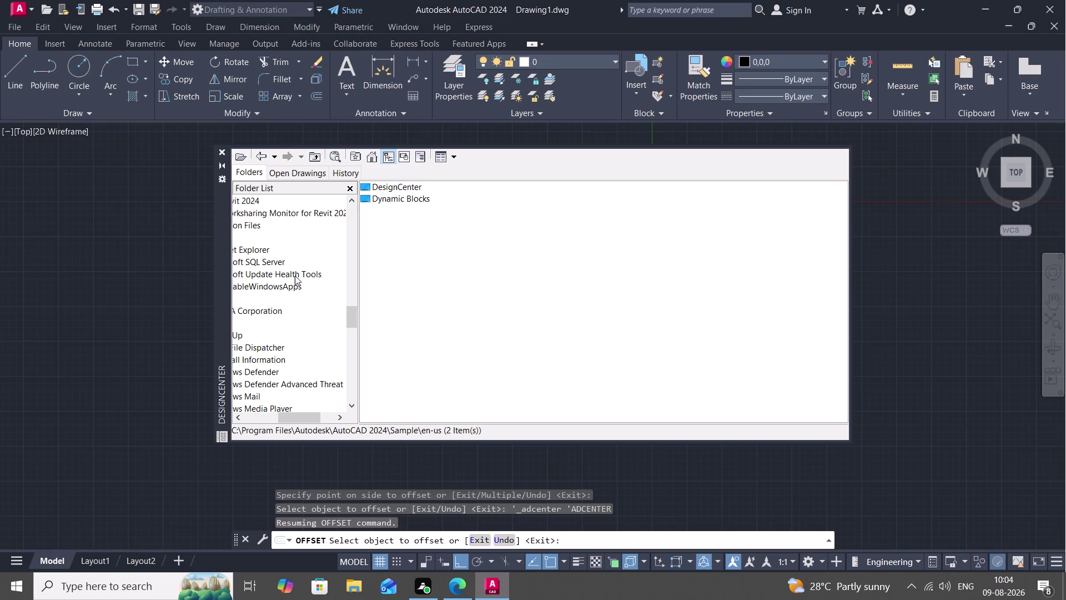
click(376, 151)
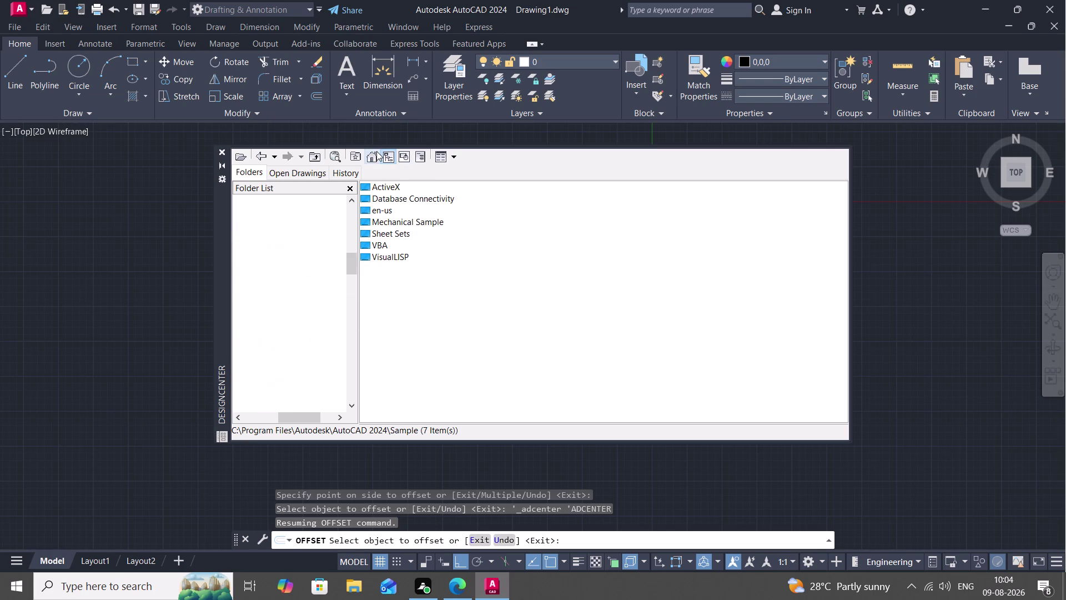
click(370, 154)
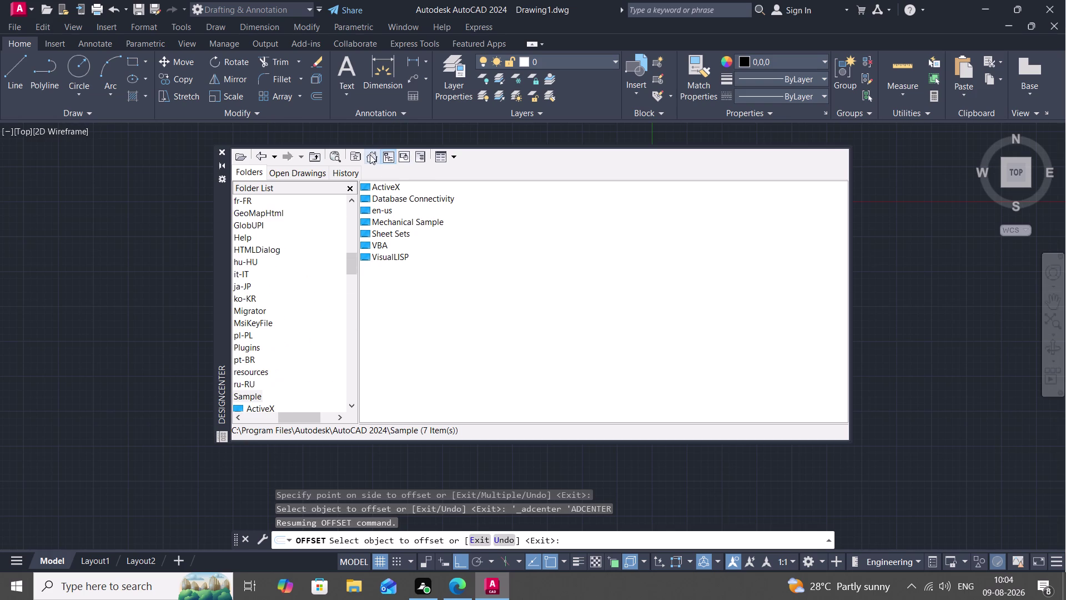
click(370, 154)
scroll(down, 3)
scroll(down, 3)
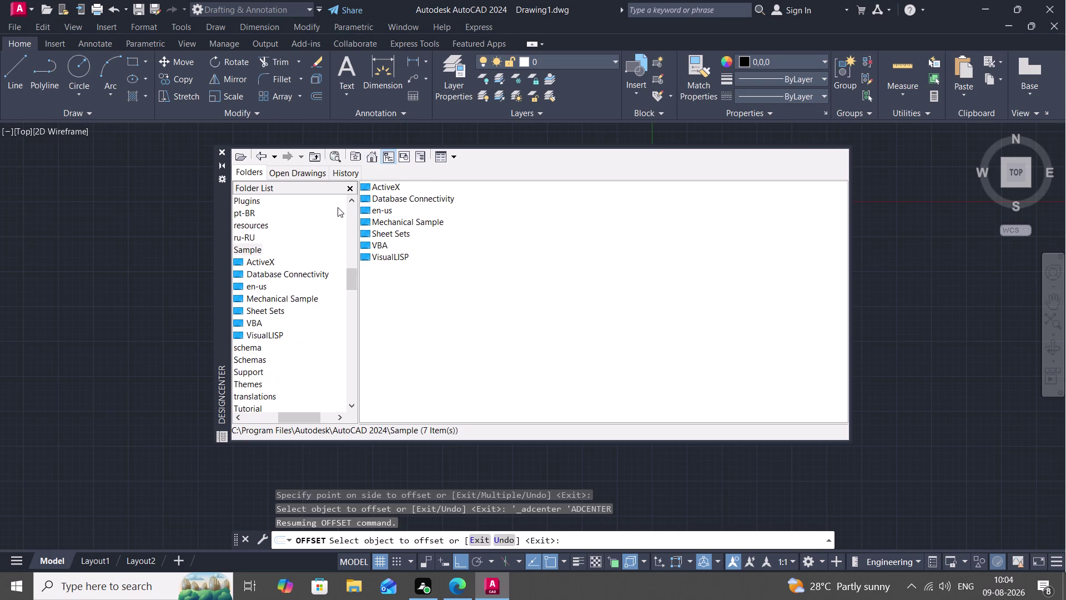
scroll(down, 3)
scroll(down, 3)
scroll(down, 3)
scroll(down, 3)
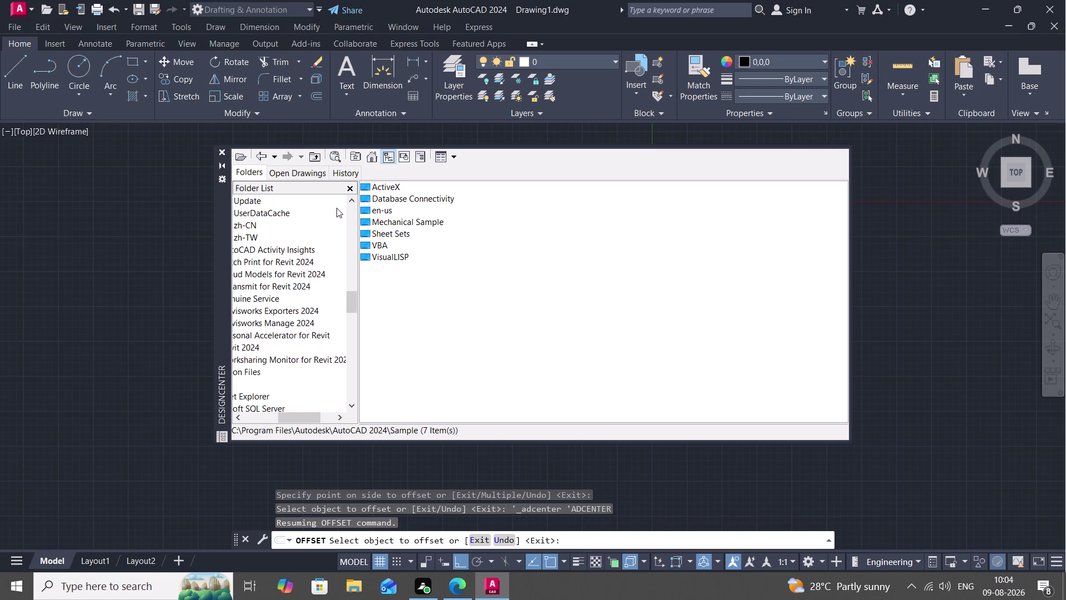
scroll(down, 3)
scroll(down, 3)
scroll(up, 3)
scroll(down, 3)
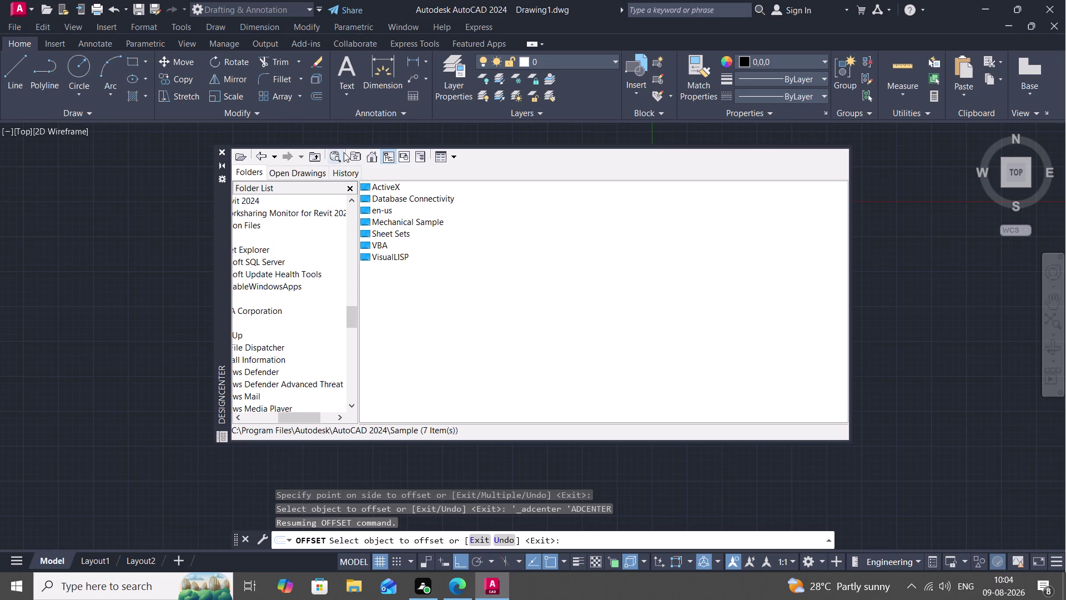
Jump to the Autodesk favorites folder, then list Drawing1.dwg's content categories.
click(354, 150)
scroll(up, 3)
scroll(down, 3)
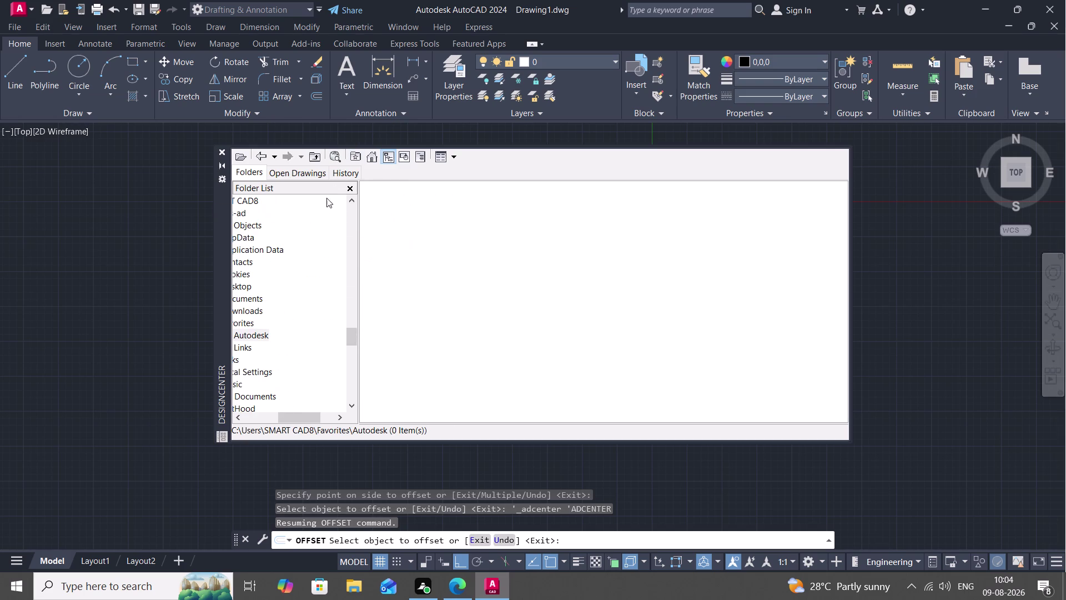
scroll(up, 3)
scroll(down, 3)
double_click(236, 418)
drag(234, 418, 228, 421)
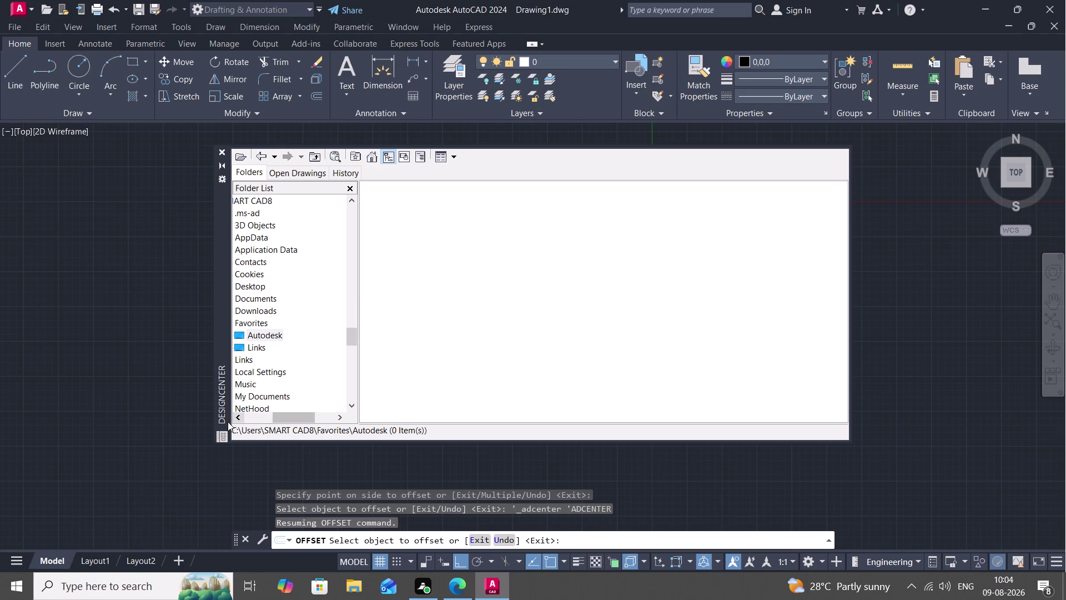
drag(228, 421, 222, 423)
scroll(down, 3)
scroll(down, 3)
scroll(down, 3)
scroll(down, 3)
scroll(down, 3)
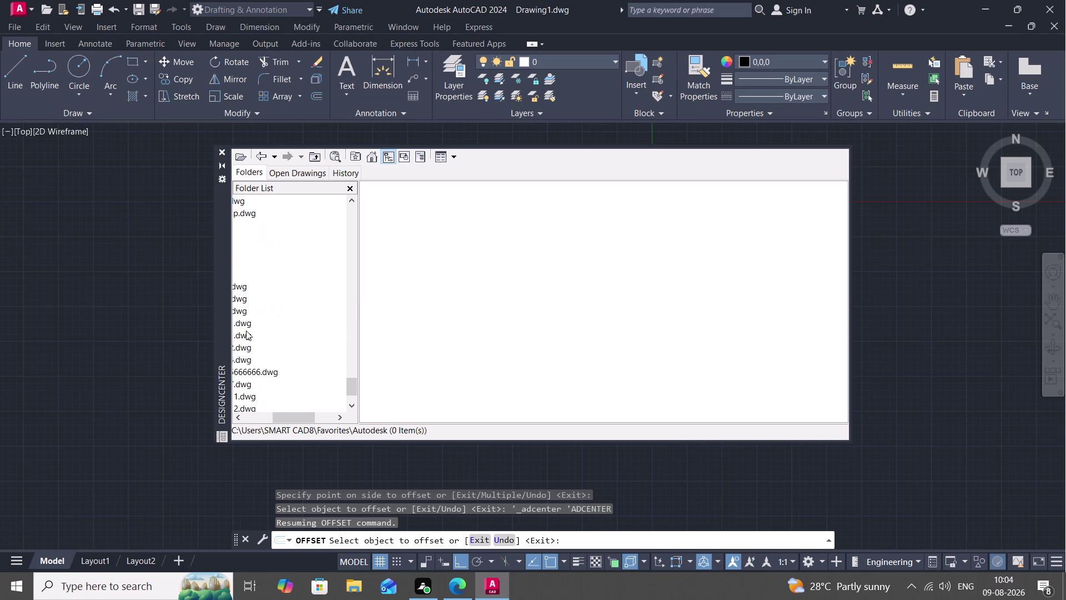
click(236, 421)
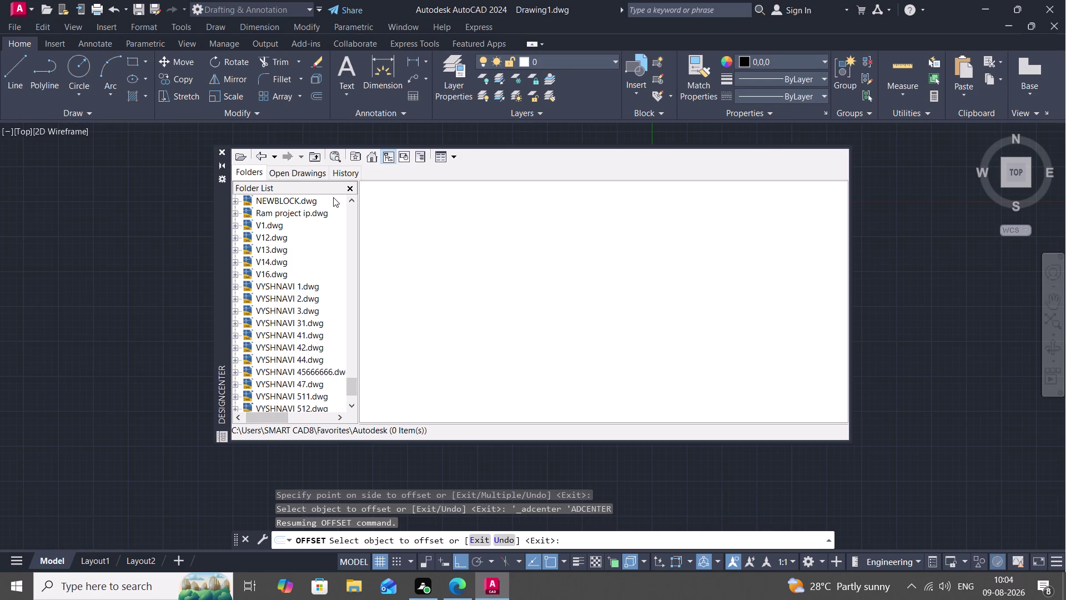
scroll(up, 3)
View Drawing1.dwg's Blocks category, then reselect Drawing1.dwg.
click(314, 173)
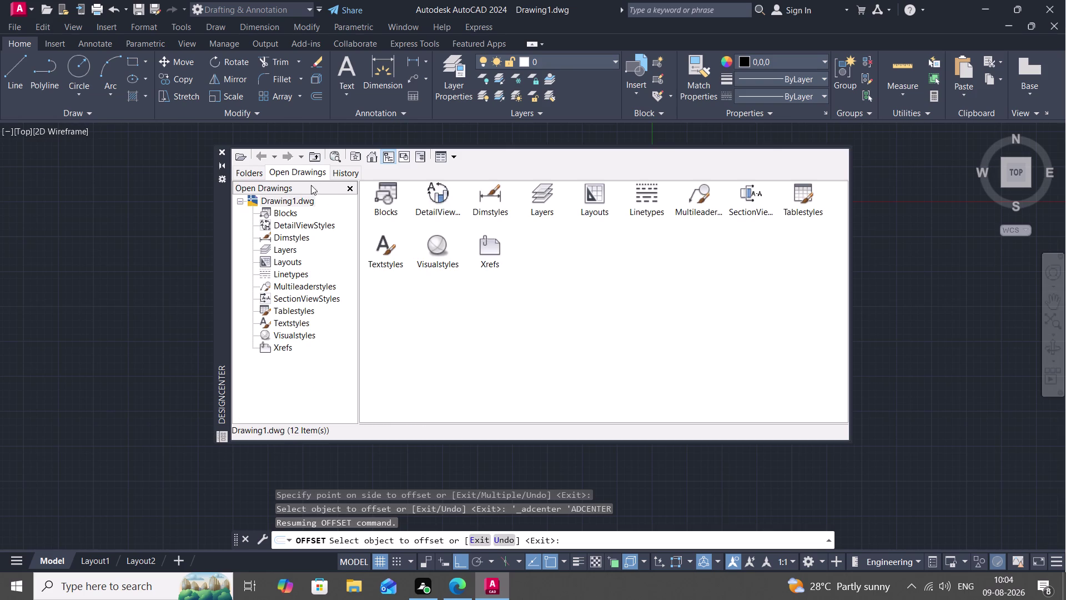
right_click(381, 196)
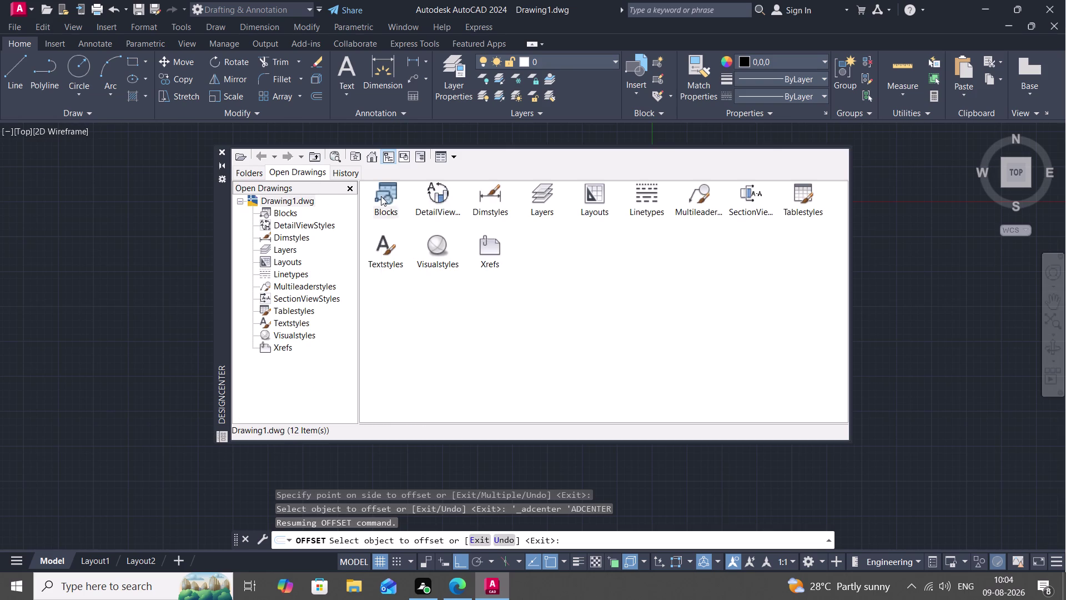
click(387, 199)
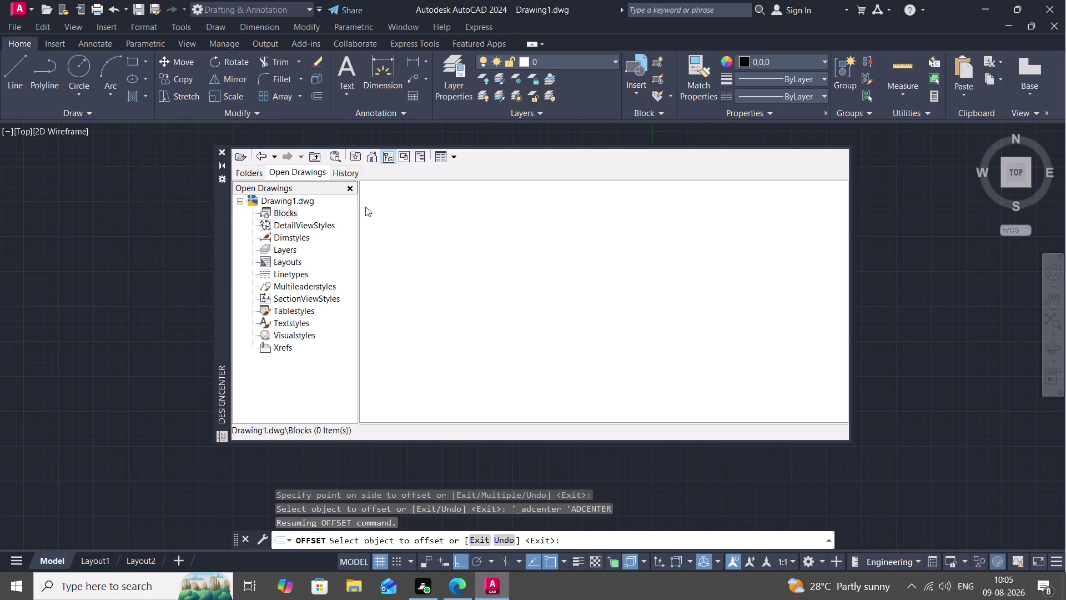
click(299, 200)
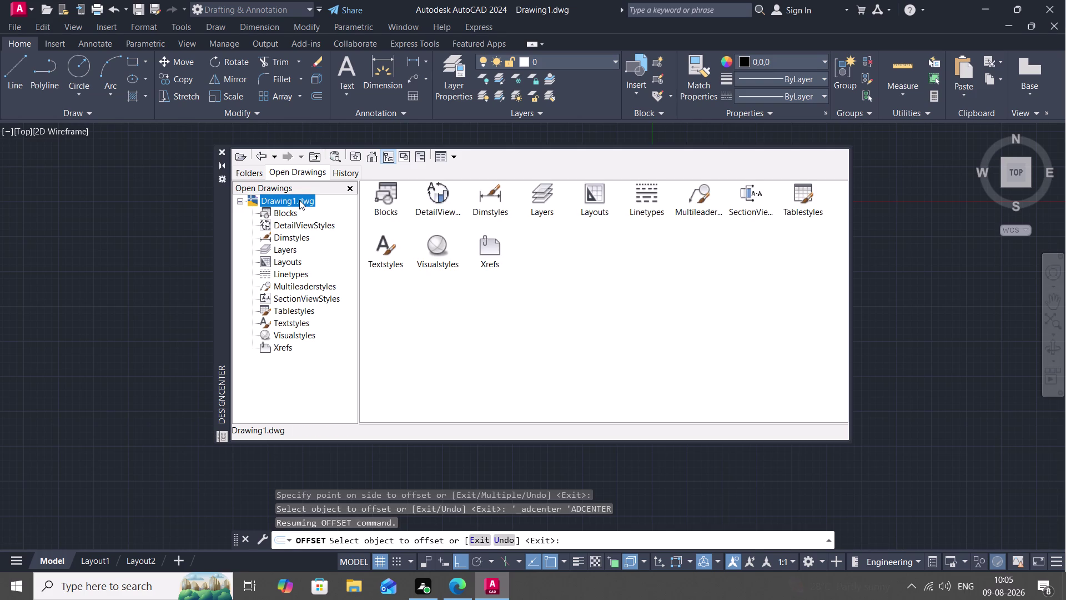
right_click(299, 200)
click(306, 204)
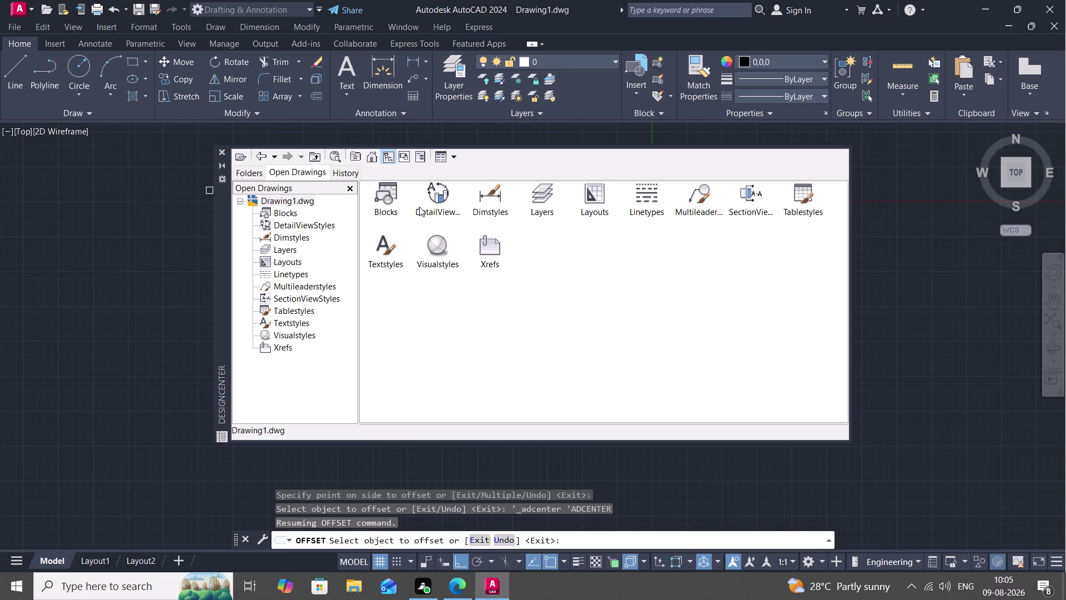
Reopen the Blocks category and switch DesignCenter back to the Folders view.
click(378, 202)
right_click(378, 203)
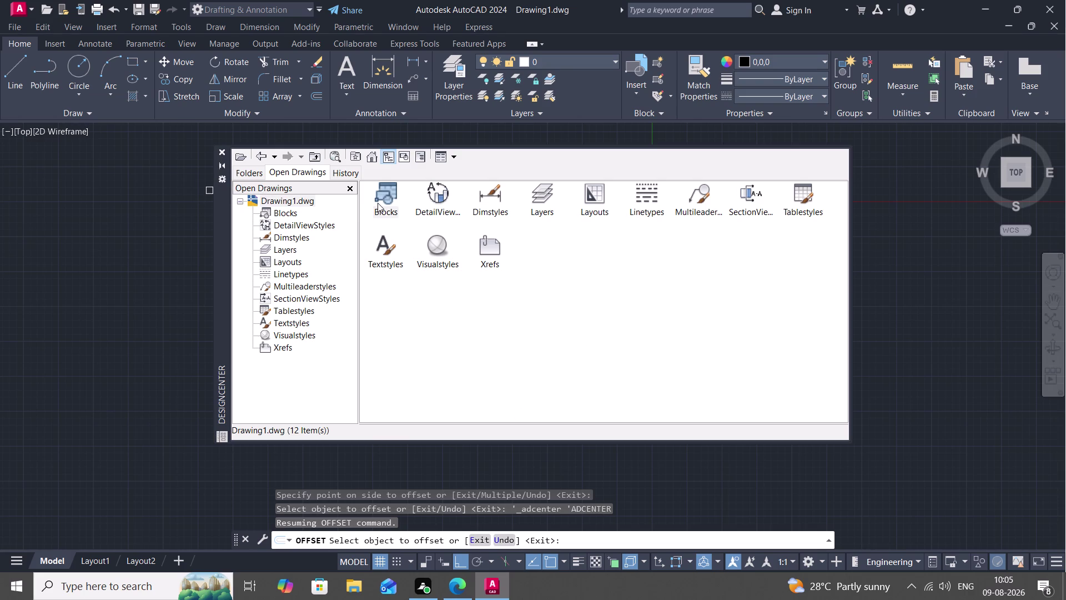
click(391, 206)
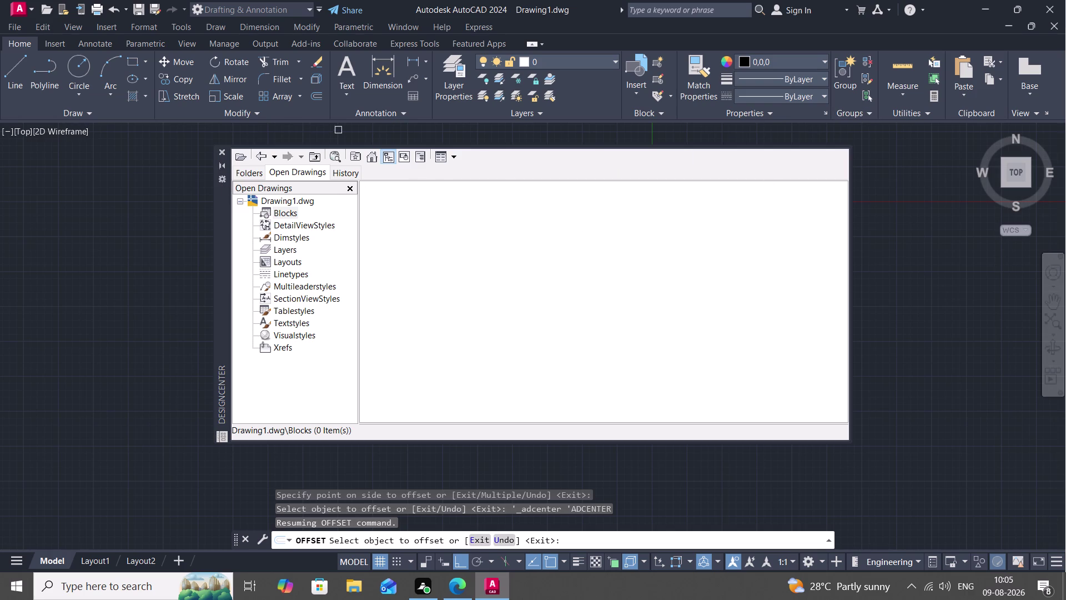
click(353, 154)
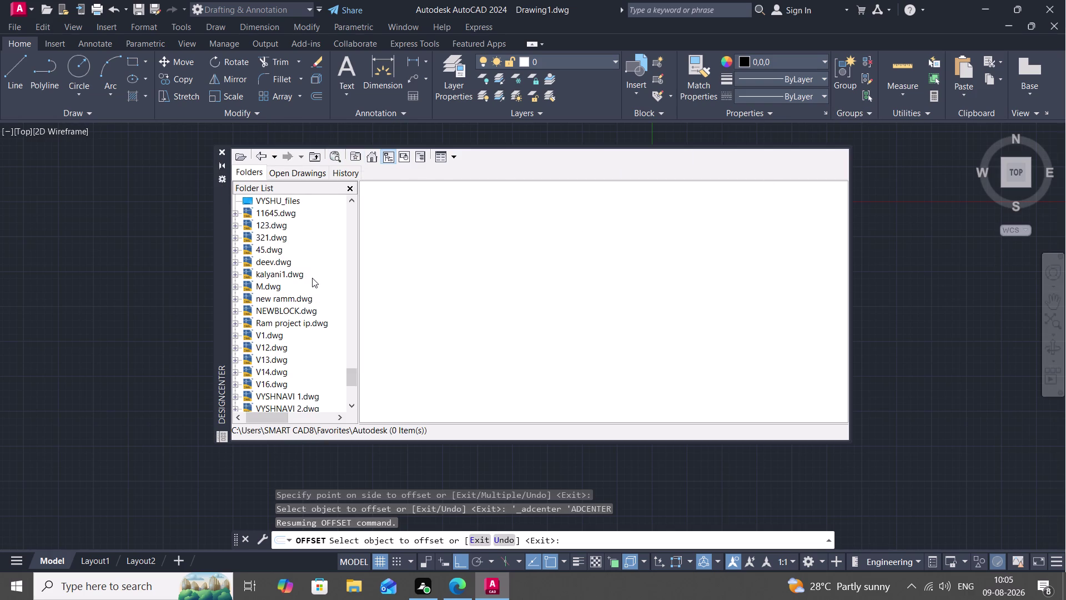
Browse DesignCenter to the AutoCAD 2024 Sample folder.
scroll(up, 3)
scroll(up, 3)
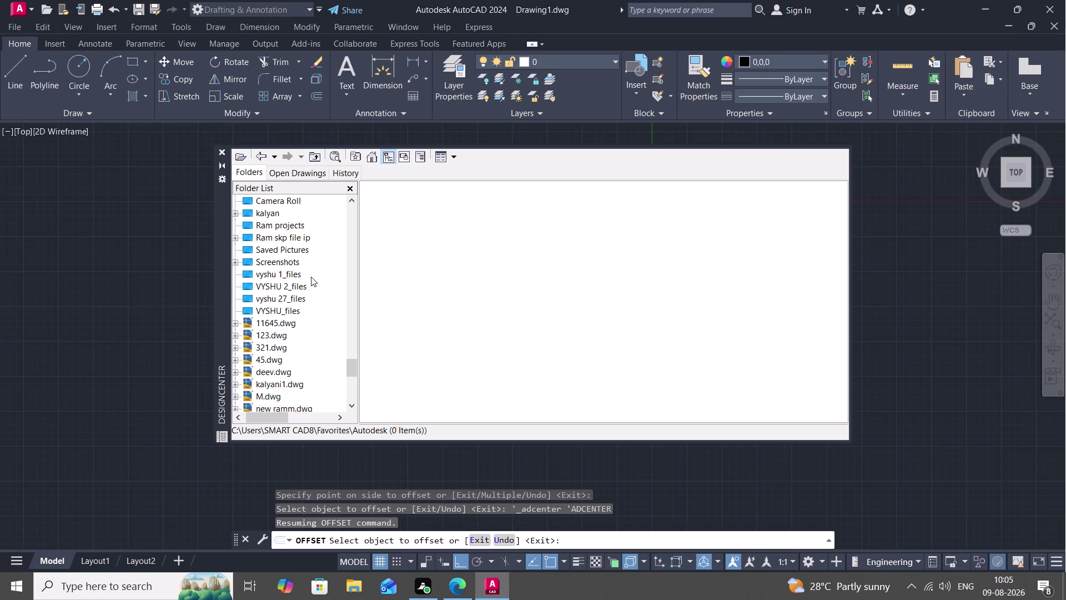
scroll(up, 3)
scroll(up, 3)
scroll(up, 3)
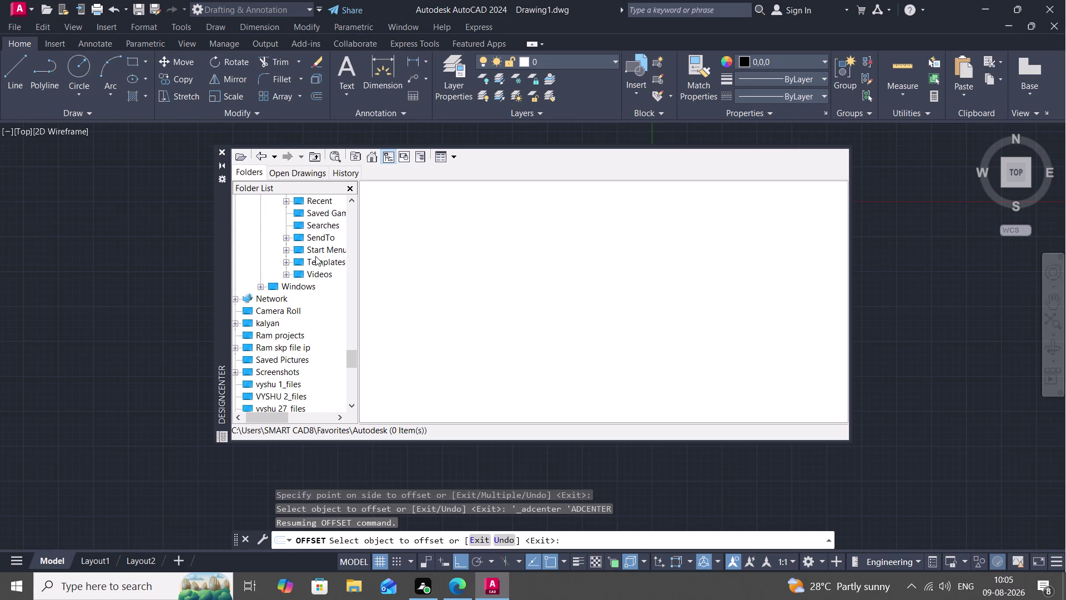
scroll(up, 3)
scroll(up, 3)
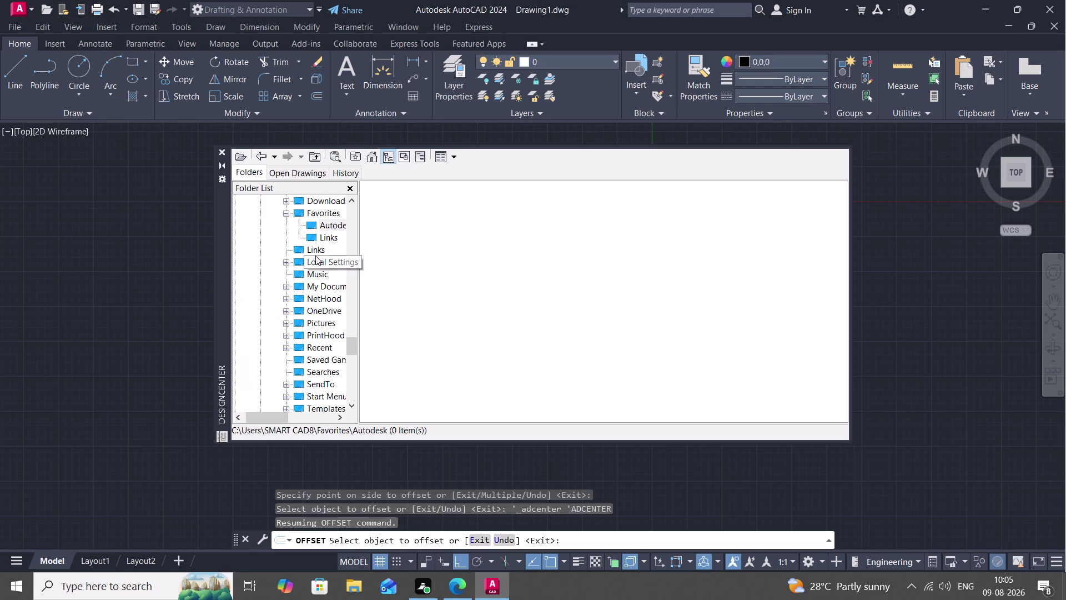
scroll(up, 3)
scroll(up, 3)
scroll(up, 3)
scroll(down, 3)
scroll(up, 3)
scroll(down, 3)
scroll(up, 3)
scroll(up, 3)
scroll(up, 3)
scroll(up, 3)
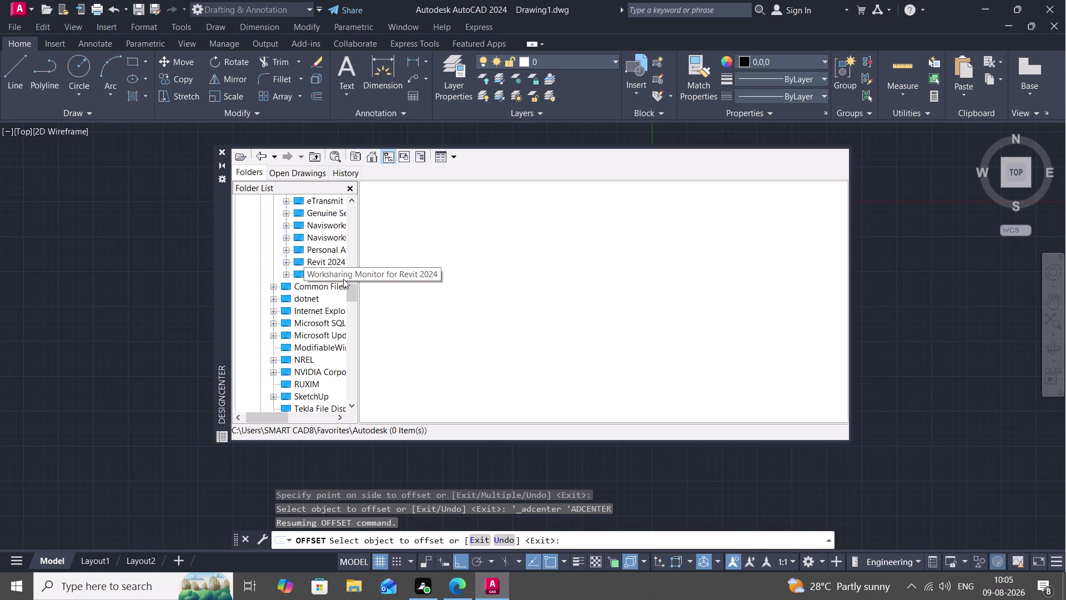
middle_drag(351, 292, 348, 282)
middle_drag(348, 282, 350, 240)
triple_click(350, 201)
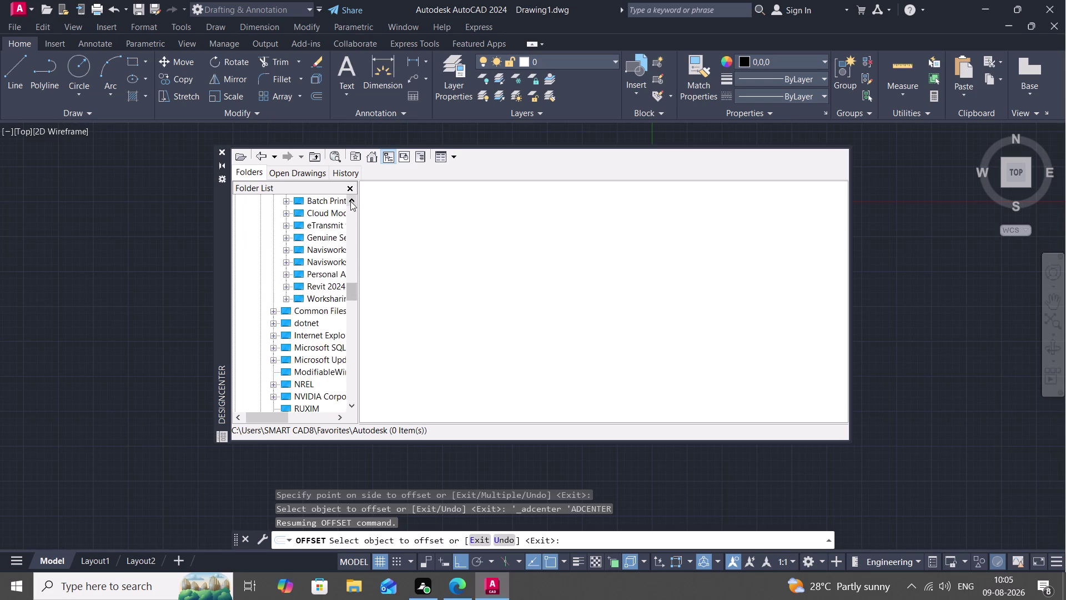
drag(350, 201, 350, 200)
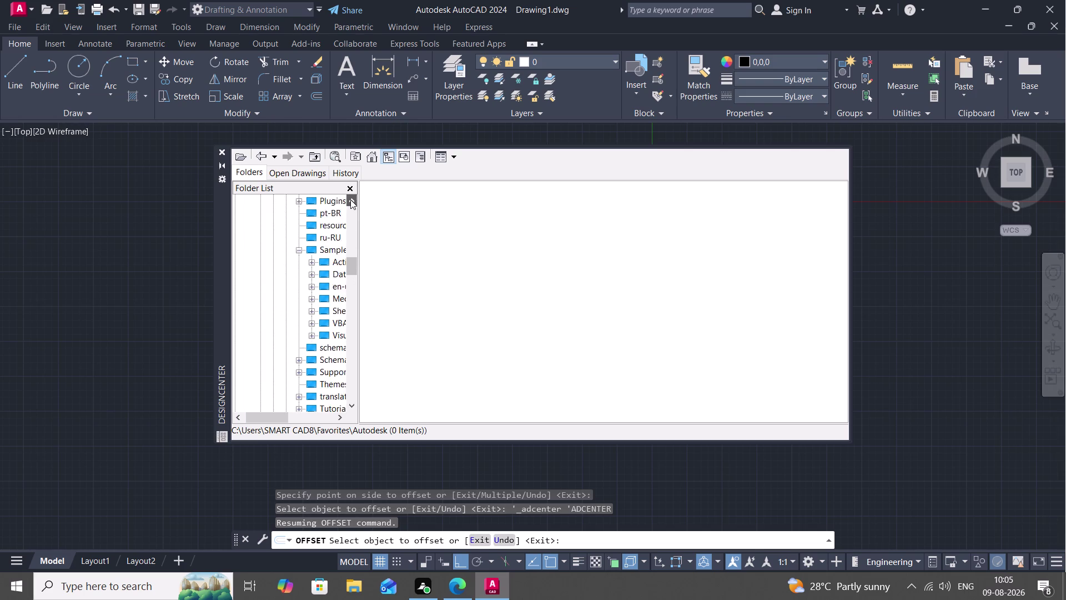
drag(350, 199, 363, 165)
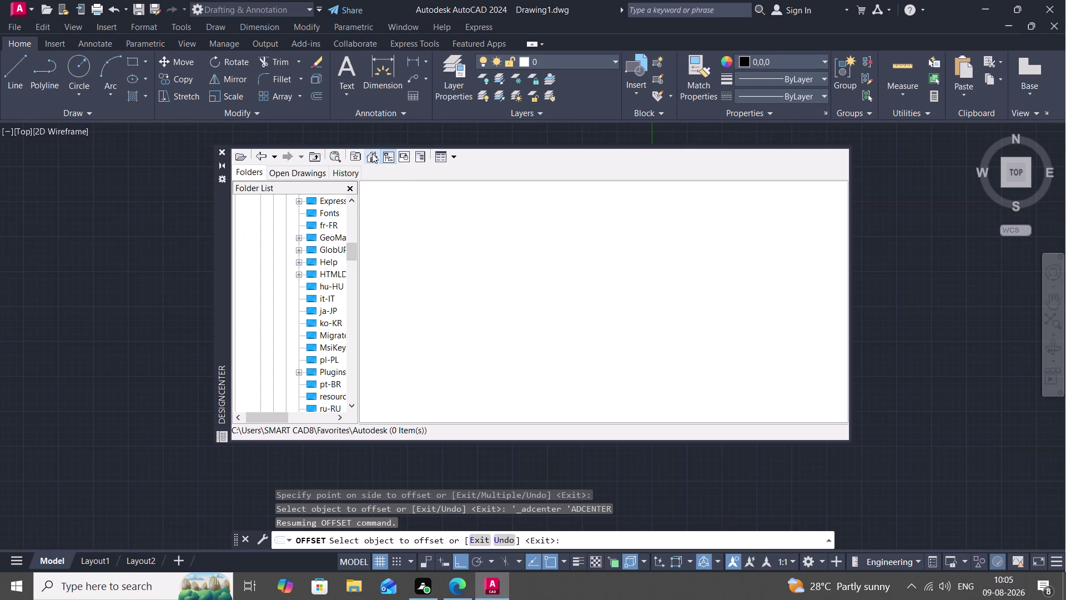
click(372, 154)
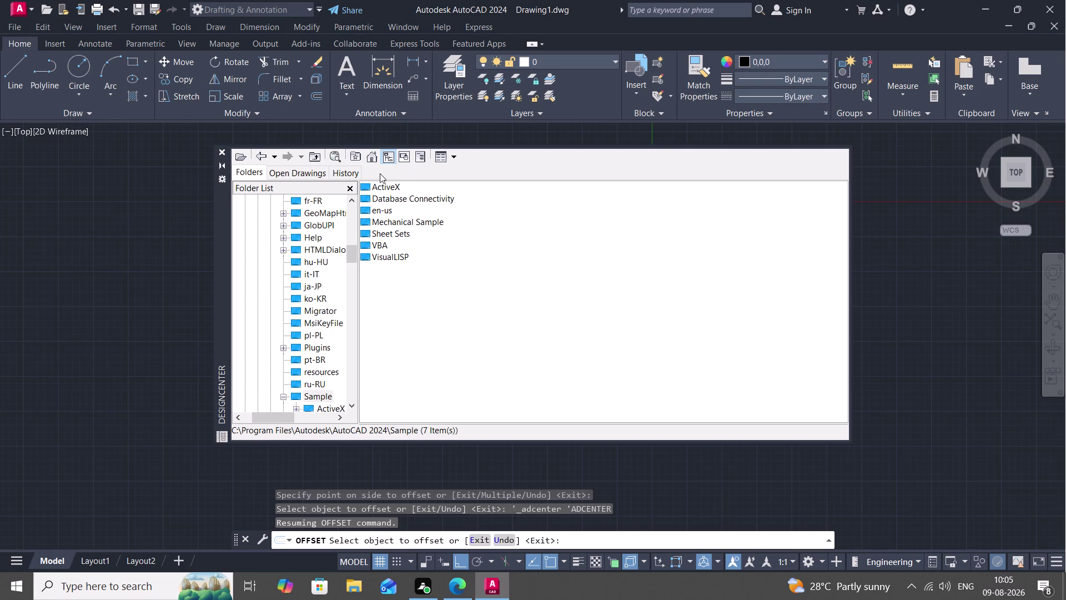
click(375, 153)
click(368, 155)
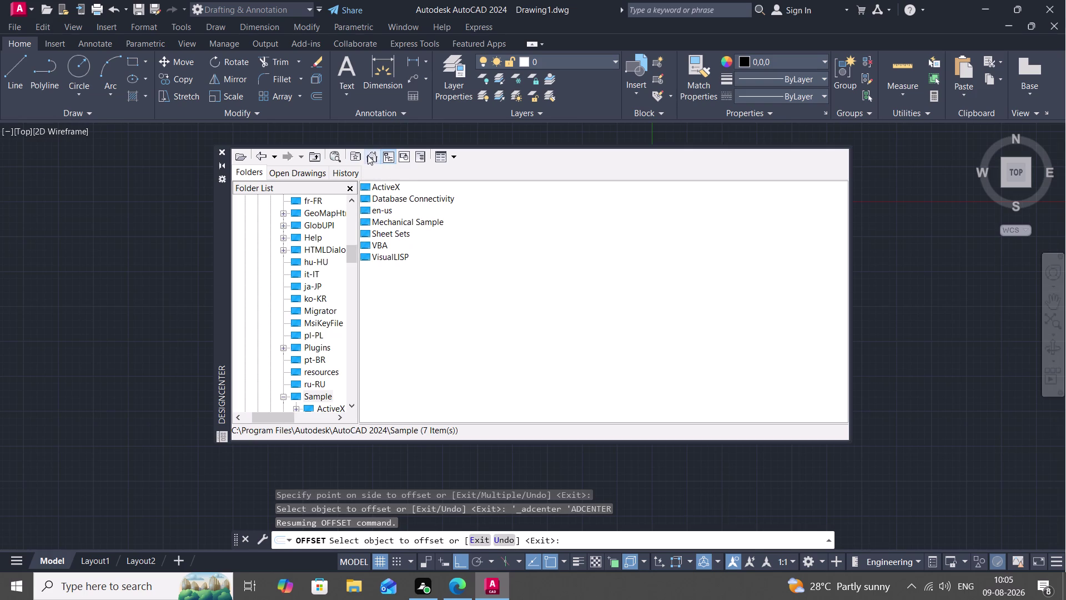
click(375, 160)
Close the Folder List pane so only the seven Sample subfolders are shown.
scroll(down, 3)
scroll(down, 3)
scroll(up, 3)
scroll(down, 3)
scroll(up, 3)
scroll(down, 3)
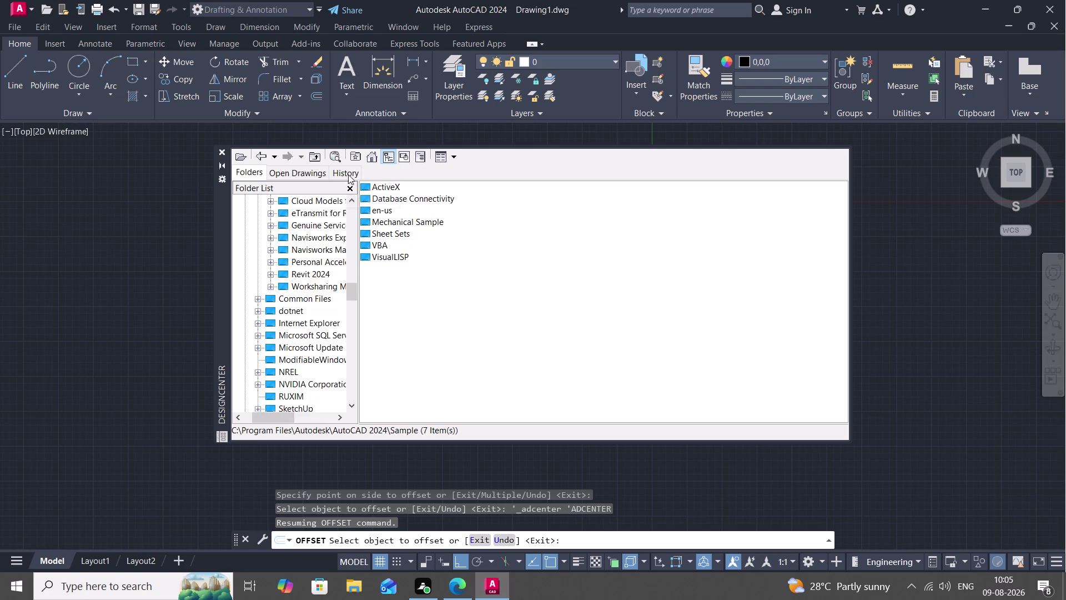
click(348, 188)
click(243, 168)
click(252, 169)
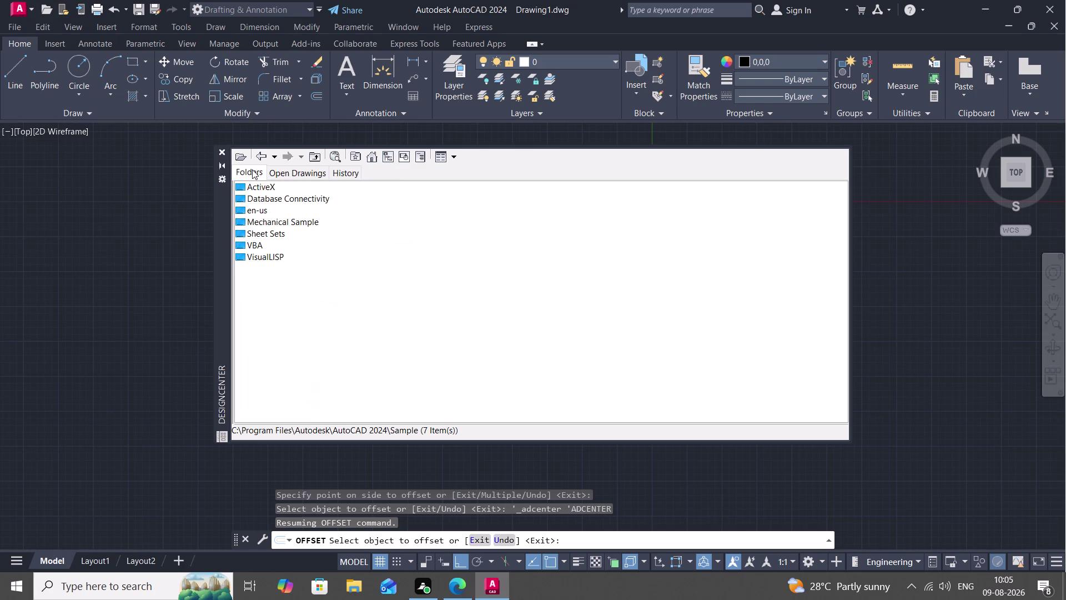
Check the Open Drawings and History views, then return to the Sample folders.
click(294, 168)
click(323, 172)
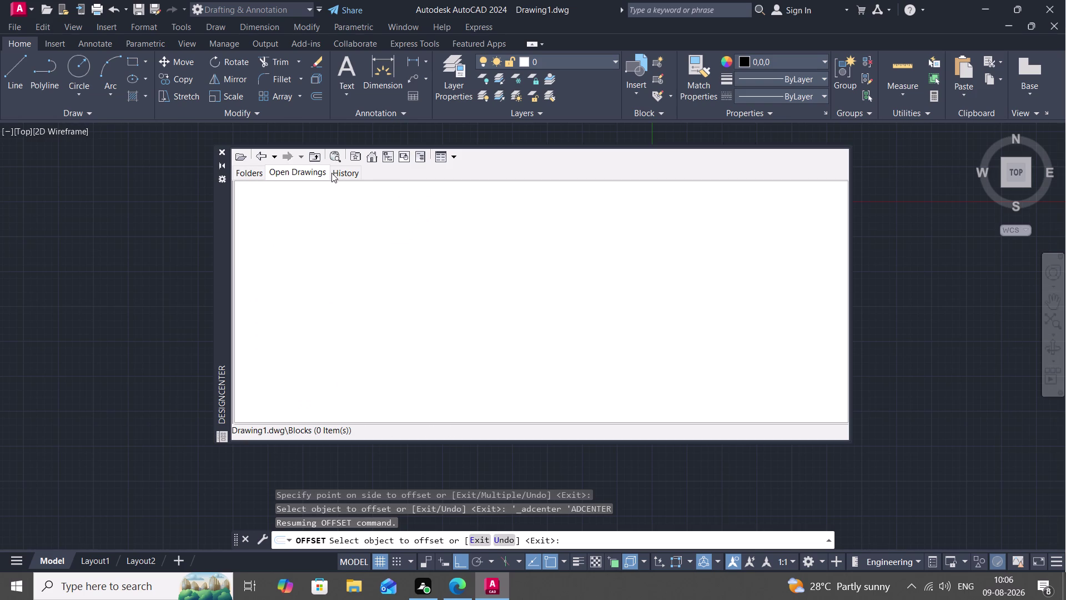
click(332, 173)
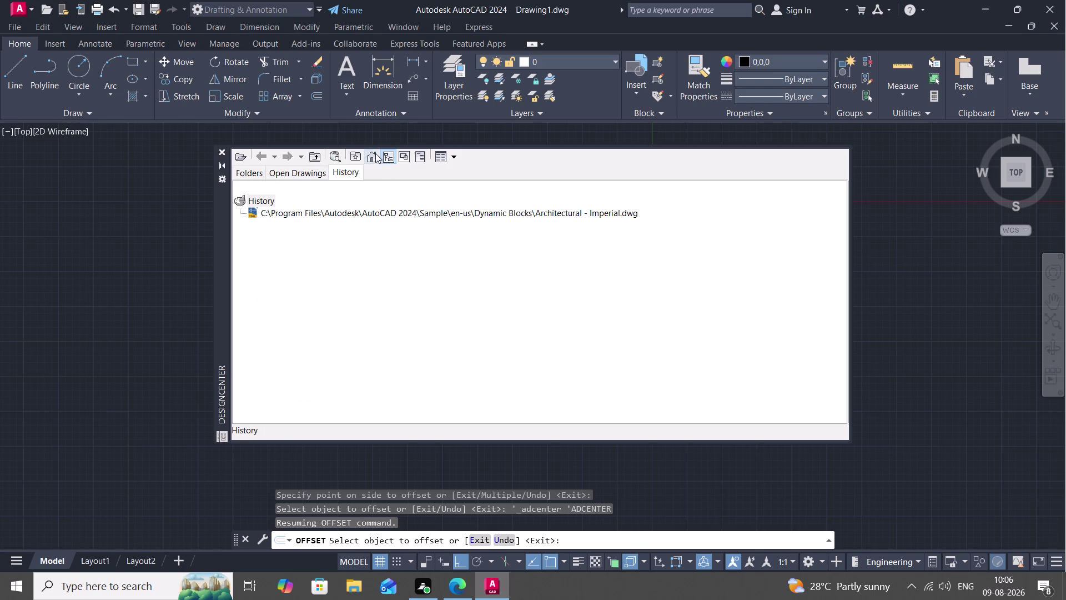
click(372, 153)
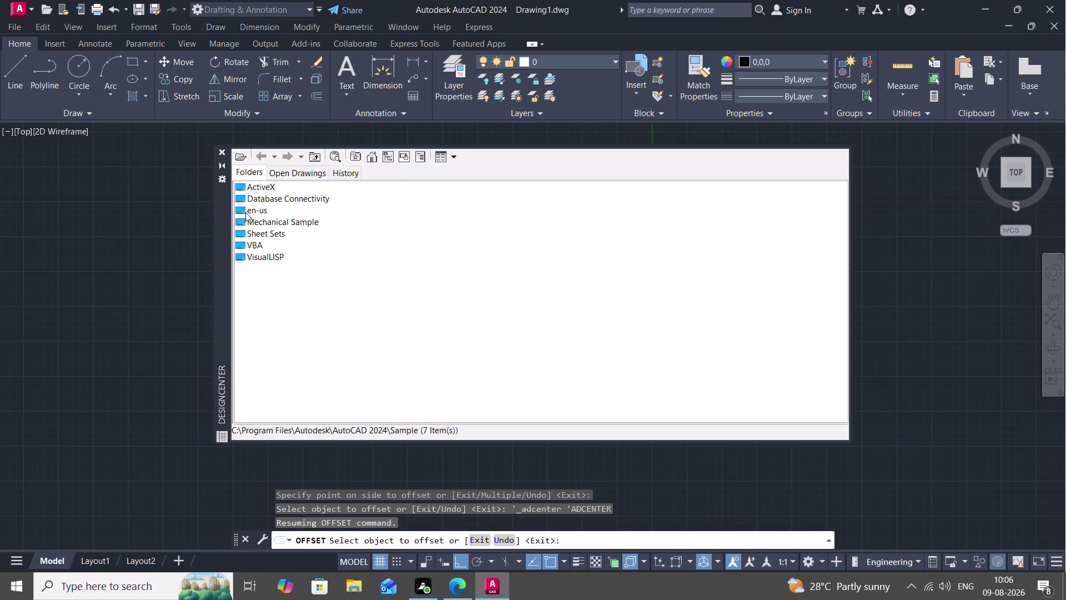
Explore en-us > Dynamic Blocks > Architectural - Imperial.dwg and list its Blocks.
right_click(259, 209)
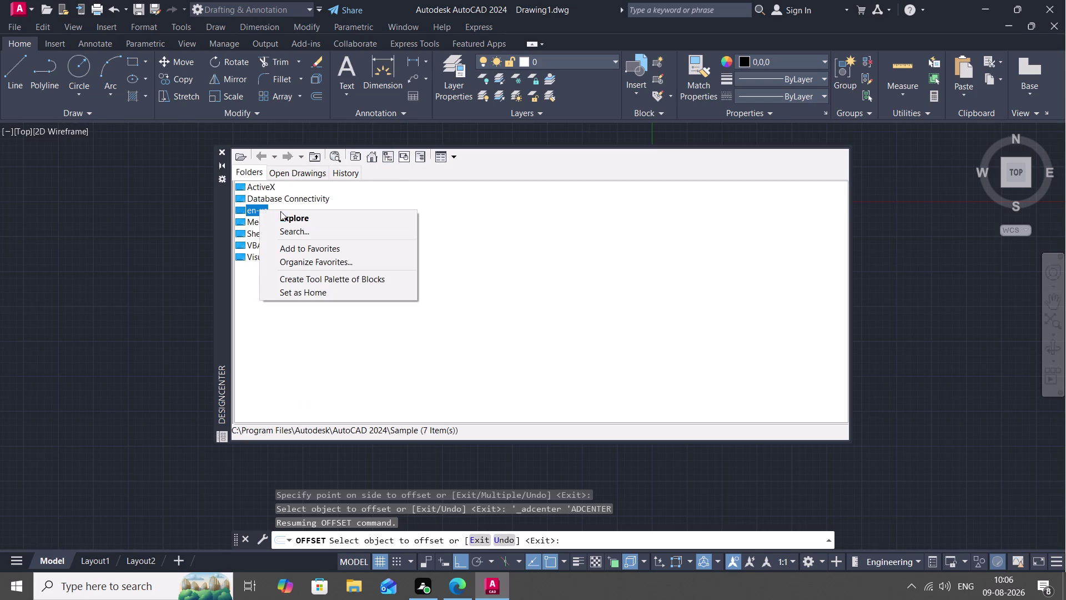
click(282, 213)
click(276, 196)
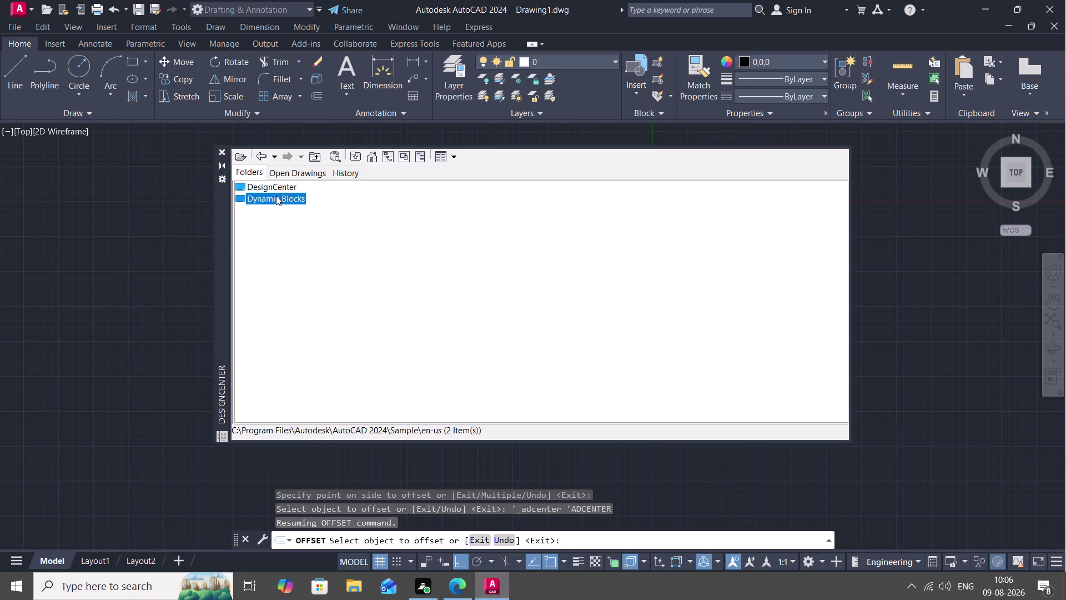
right_click(276, 195)
click(275, 195)
click(286, 202)
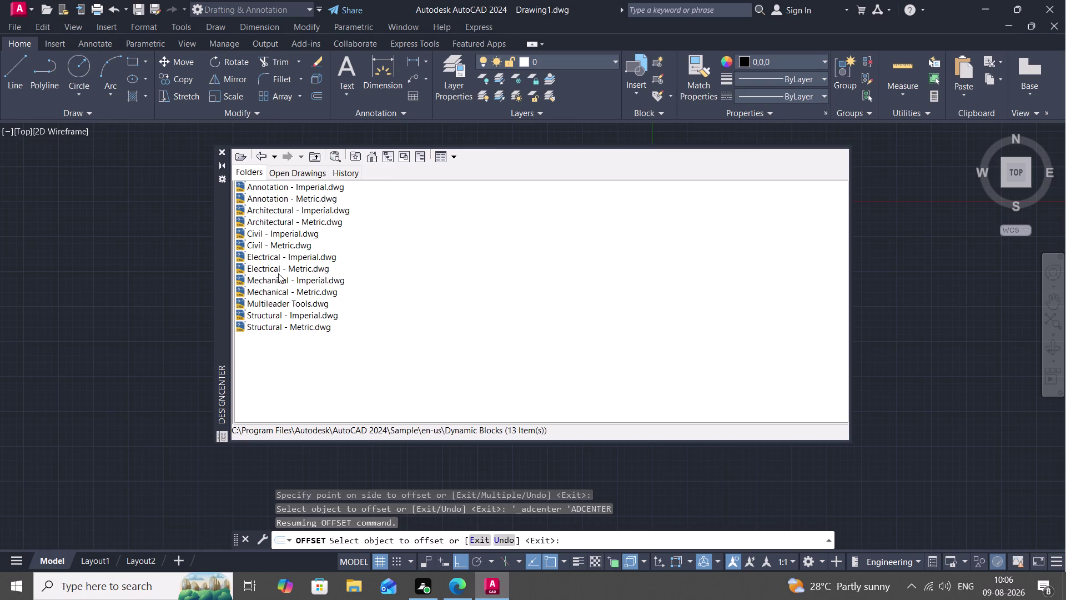
right_click(276, 214)
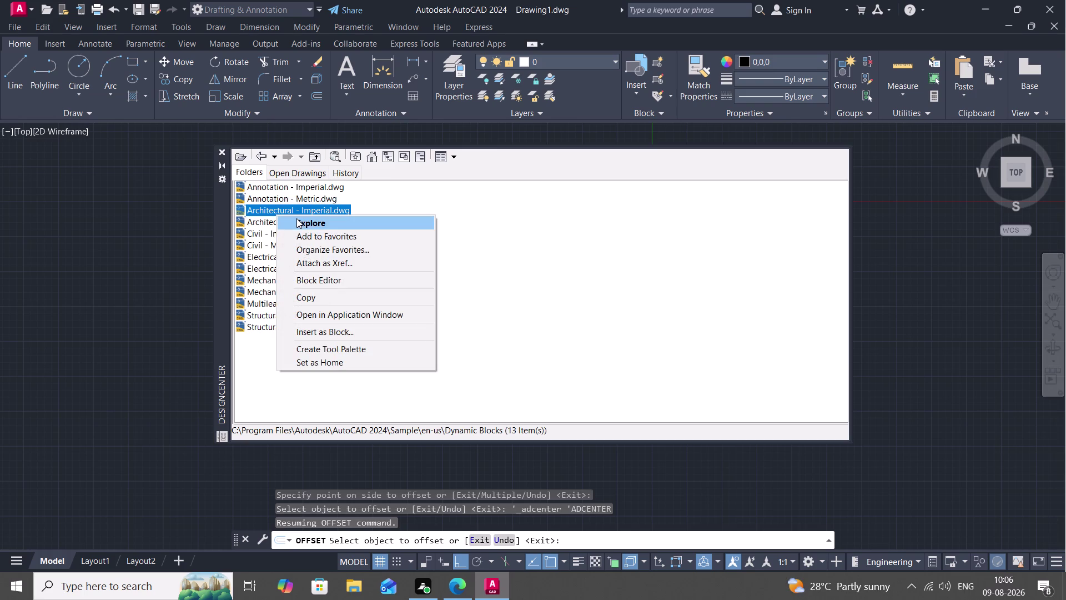
click(296, 218)
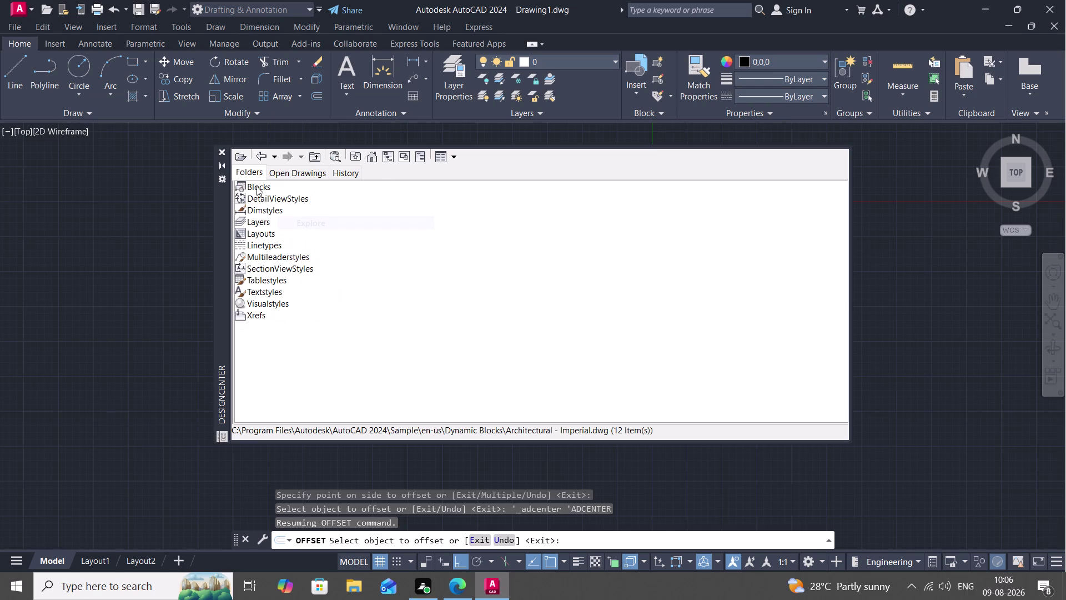
right_click(256, 186)
click(256, 186)
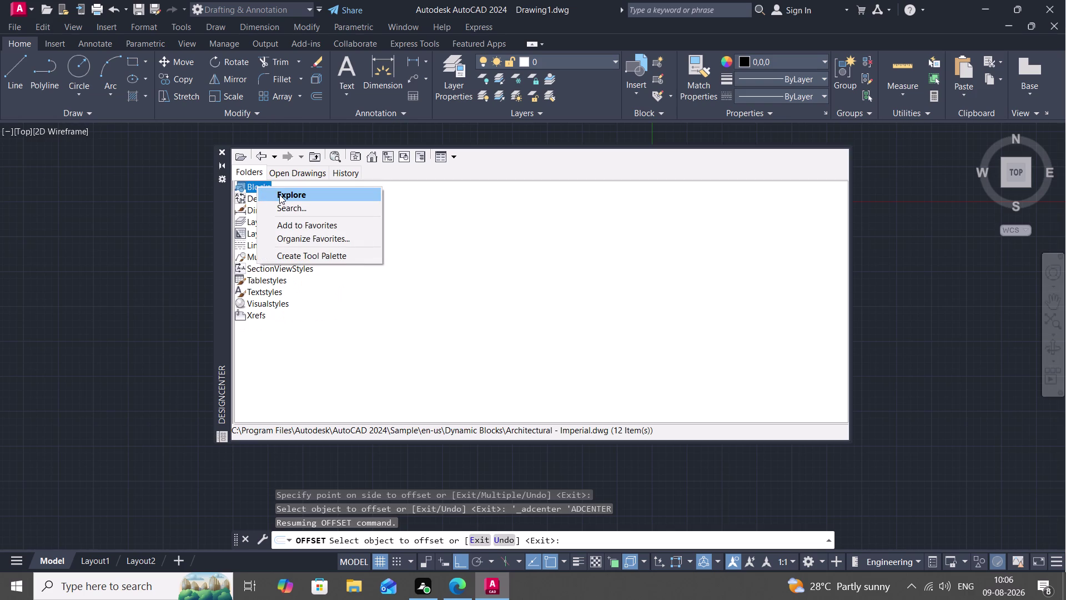
right_click(279, 194)
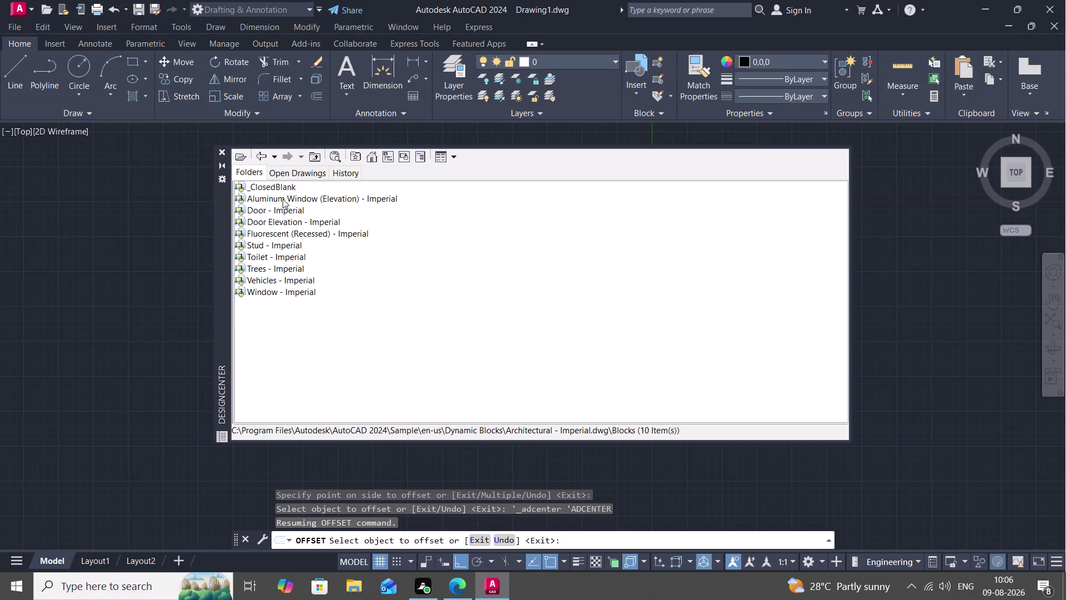
Try inserting the Door - Imperial and Door Elevation - Imperial blocks.
right_click(280, 211)
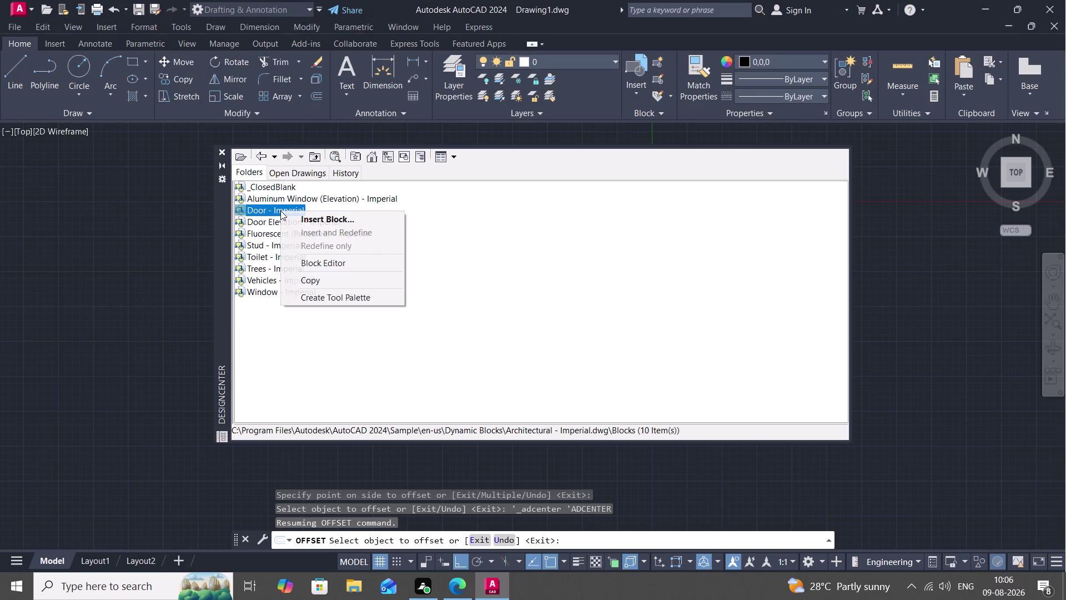
click(280, 210)
click(292, 216)
right_click(292, 216)
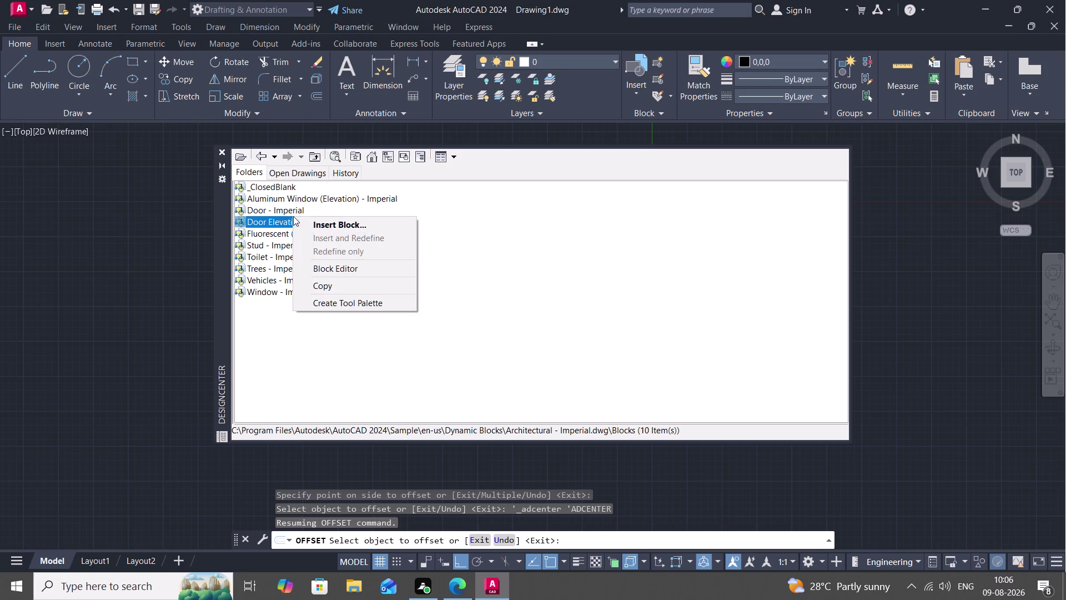
right_click(302, 220)
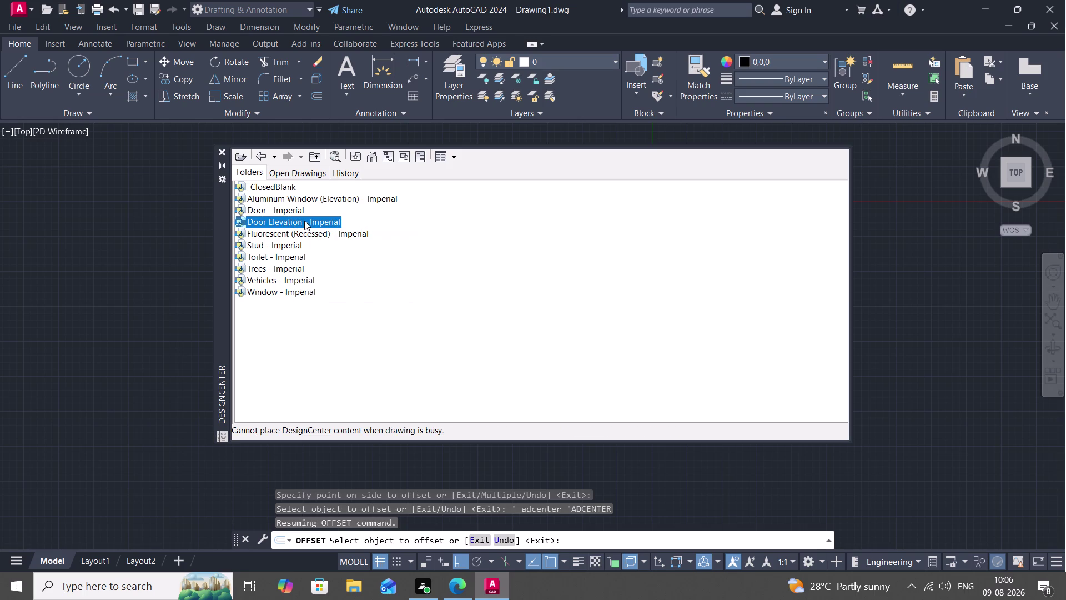
right_click(305, 220)
right_click(329, 225)
Close the DesignCenter content browser.
scroll(down, 3)
click(221, 149)
key(ctrl+2)
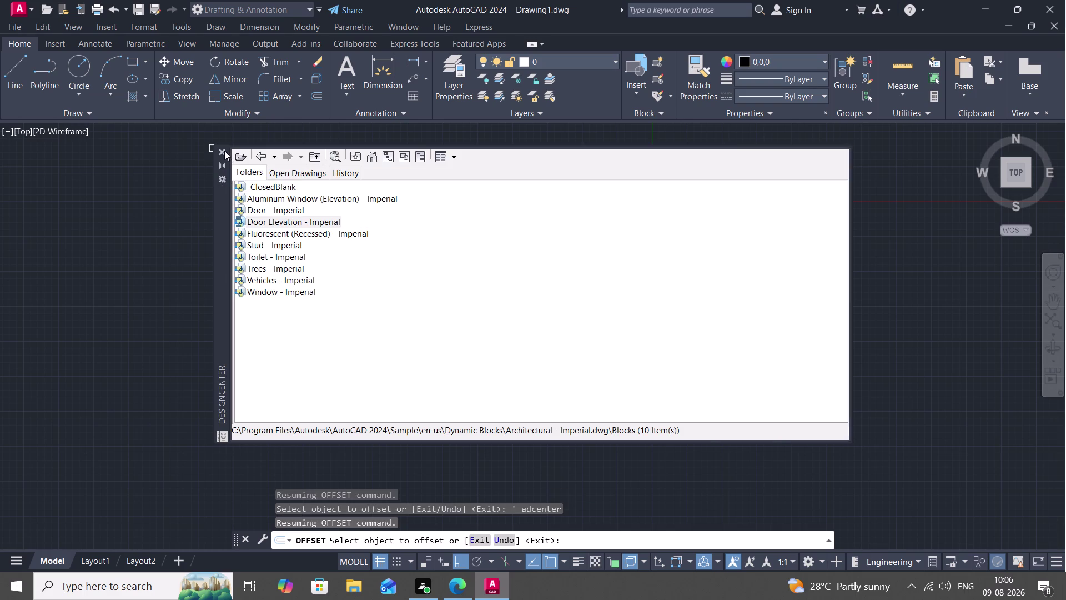
click(224, 150)
Place a Door - Imperial block from the tool palette left of the floor plan.
key(ctrl+3)
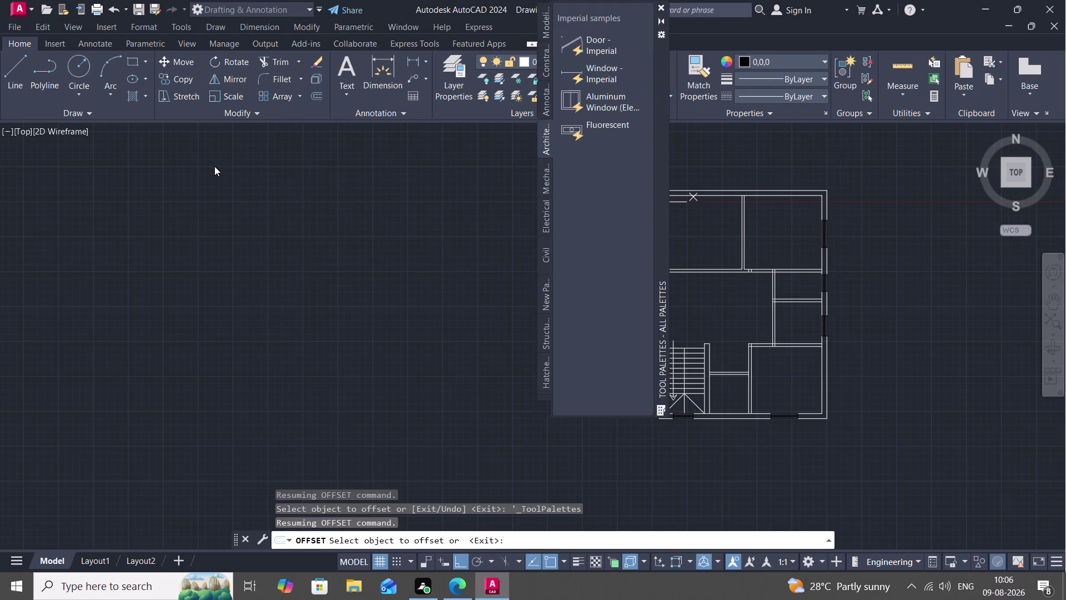
click(583, 43)
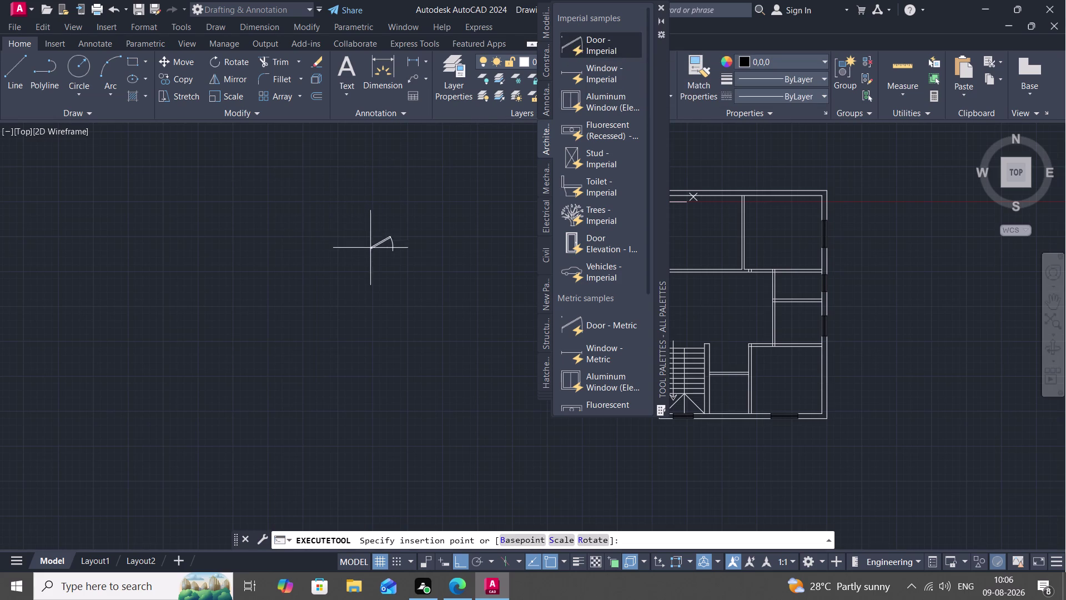
click(474, 297)
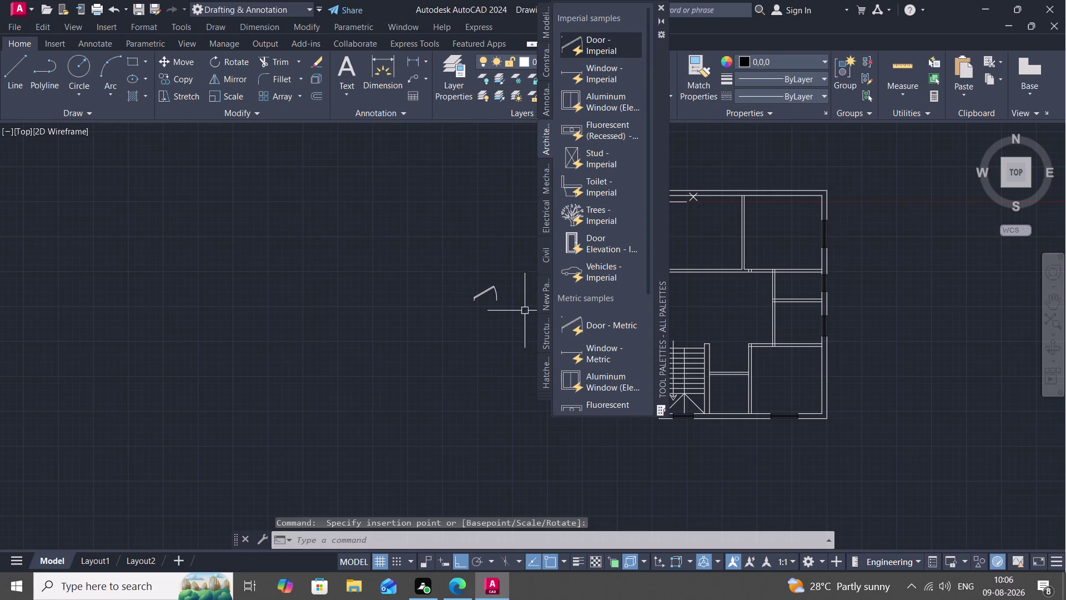
click(568, 317)
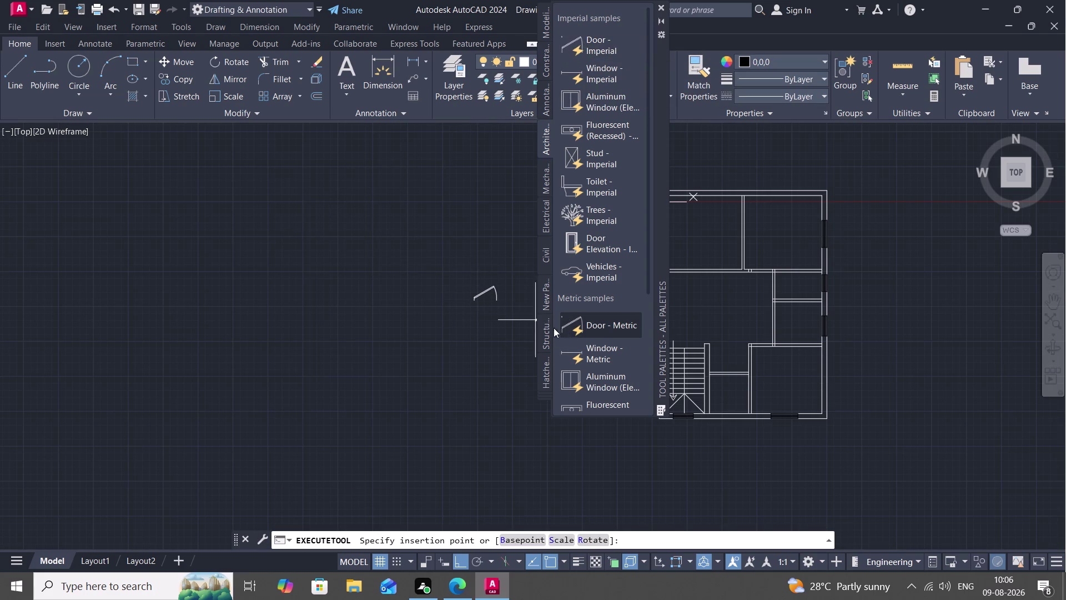
scroll(down, 3)
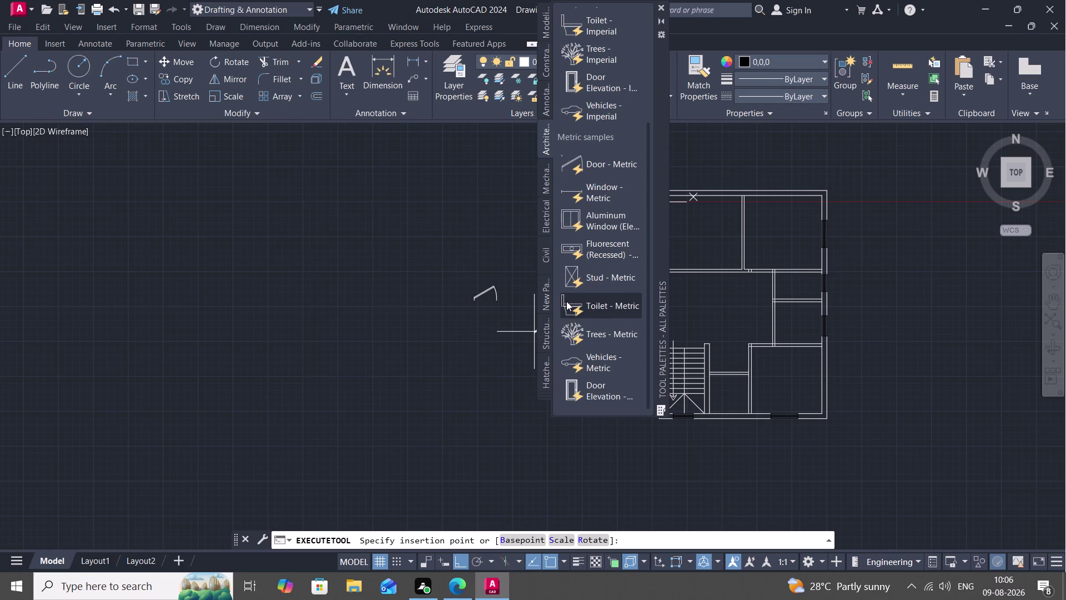
Place a Toilet - Metric block just below the door and close the palettes.
click(567, 301)
click(566, 301)
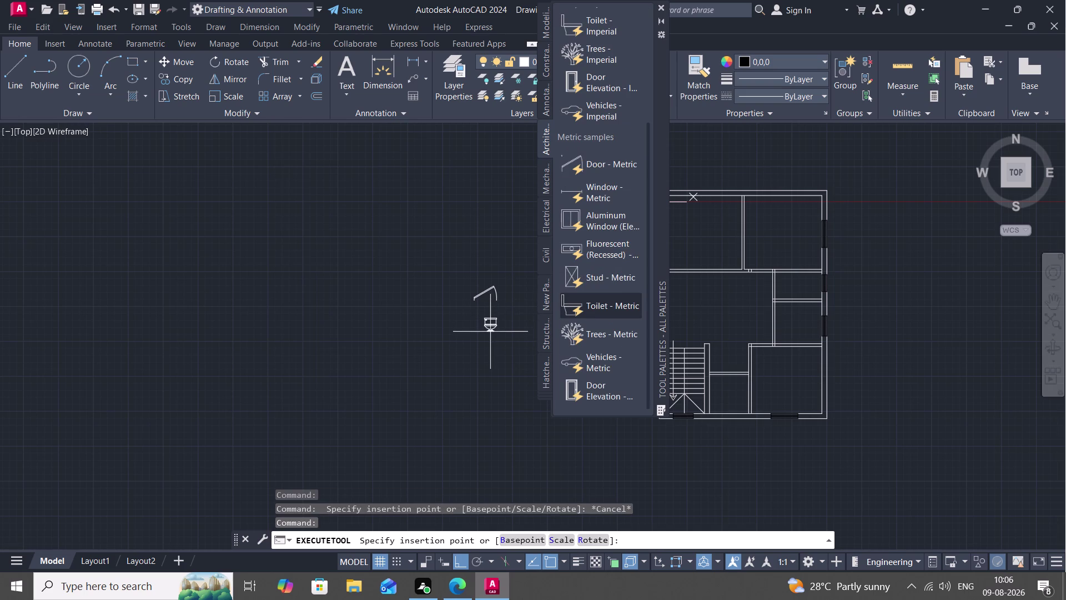
click(490, 333)
scroll(down, 3)
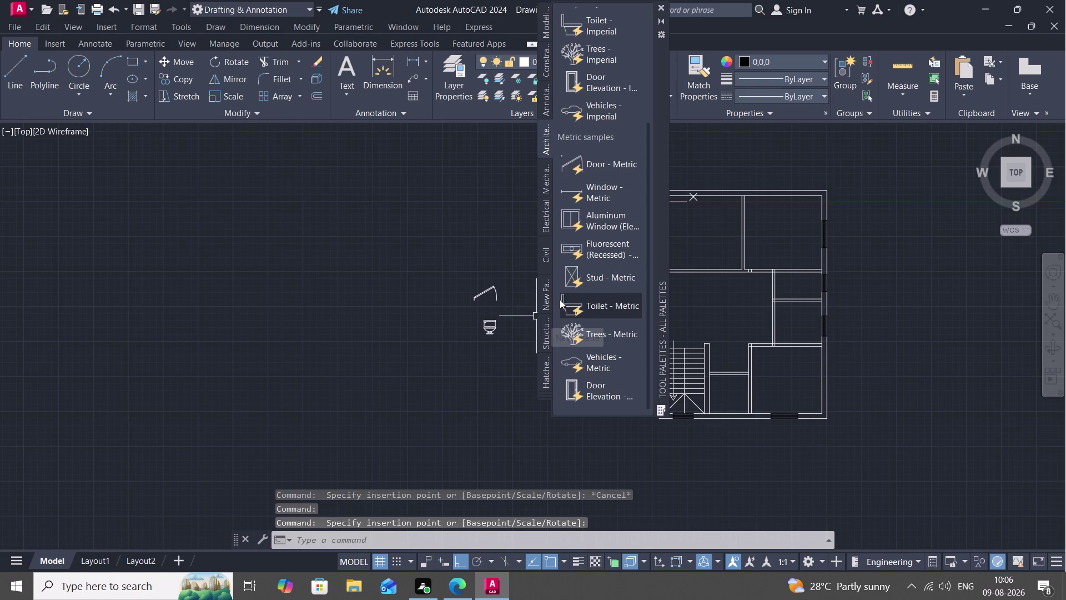
click(662, 5)
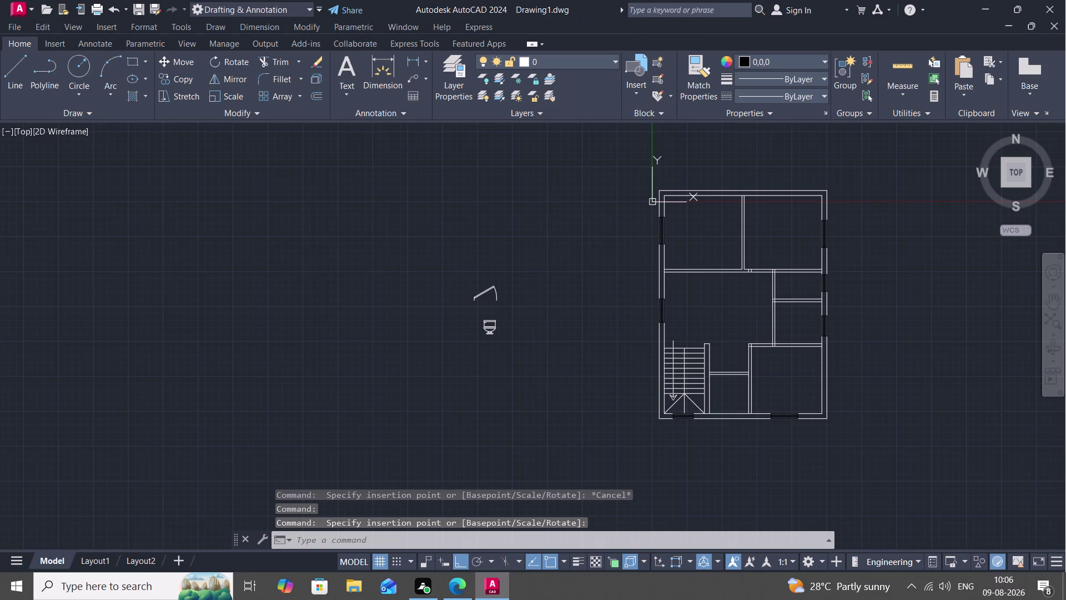
Reopen and scroll the tool palettes, close them, and bring back DesignCenter.
key(ctrl+3)
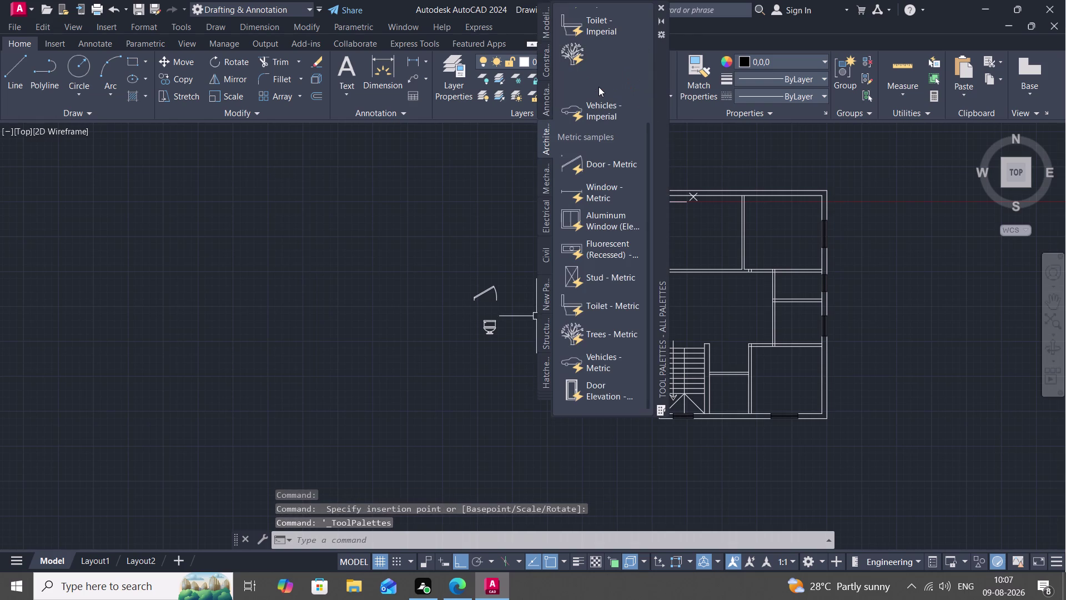
scroll(down, 3)
scroll(down, 3)
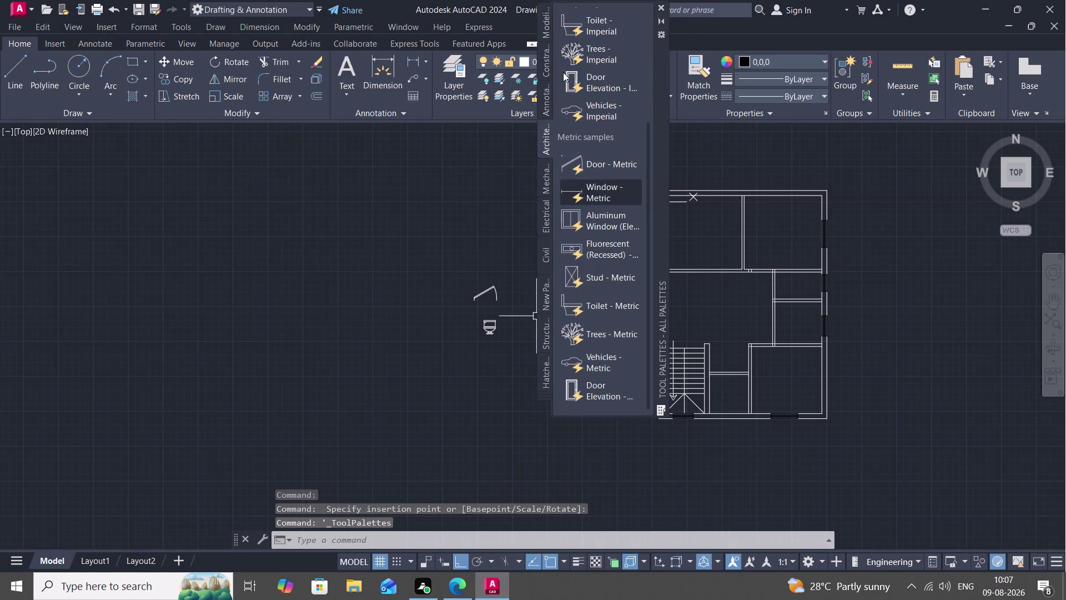
click(662, 5)
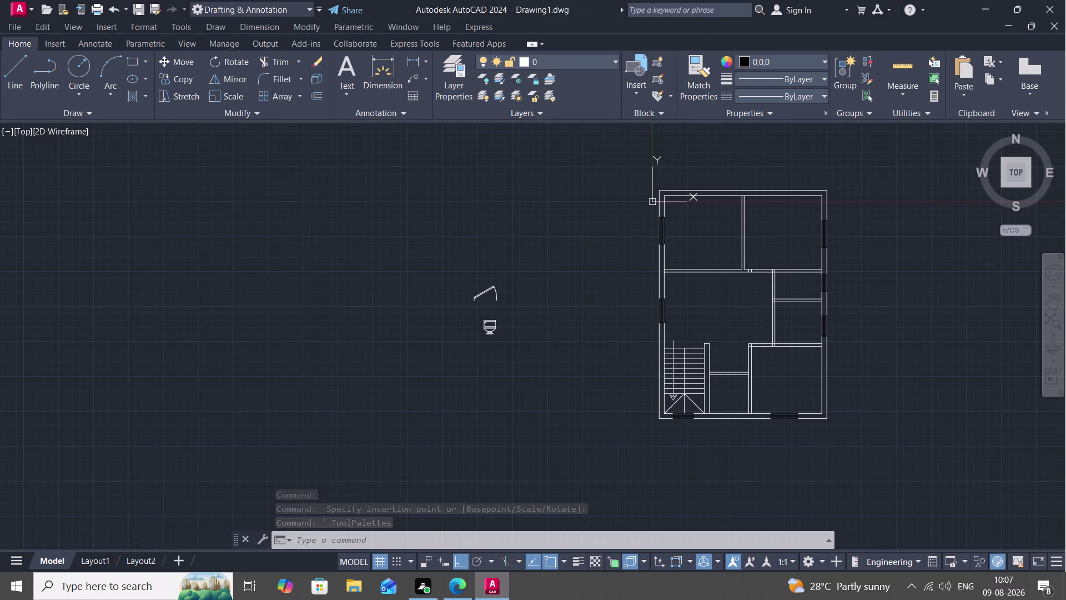
key(ctrl+2)
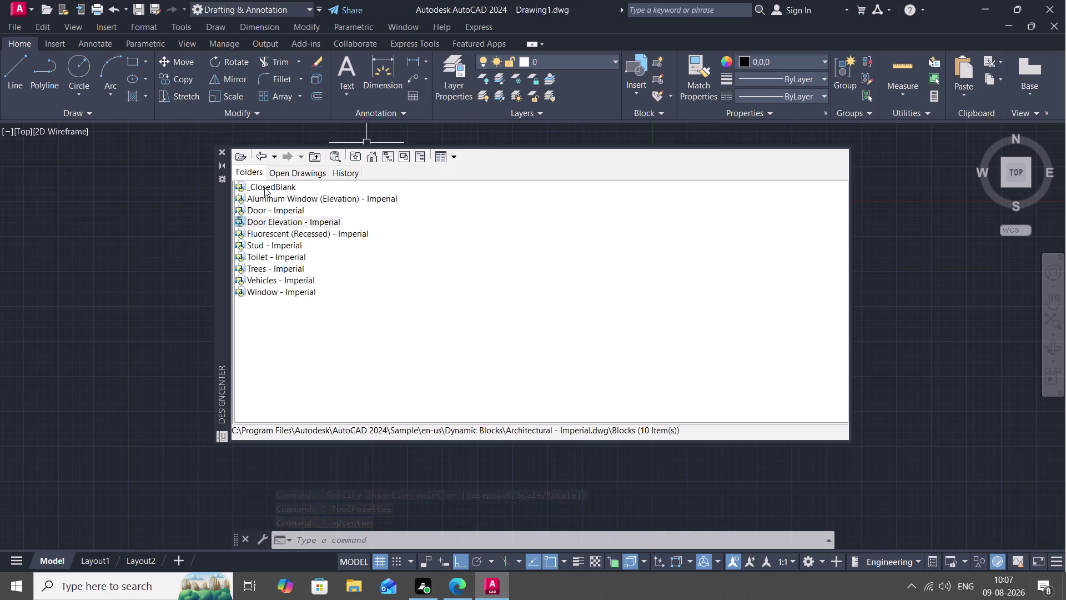
Open the Architectural - Imperial.dwg Blocks list, then return to the Sample home folder.
click(279, 170)
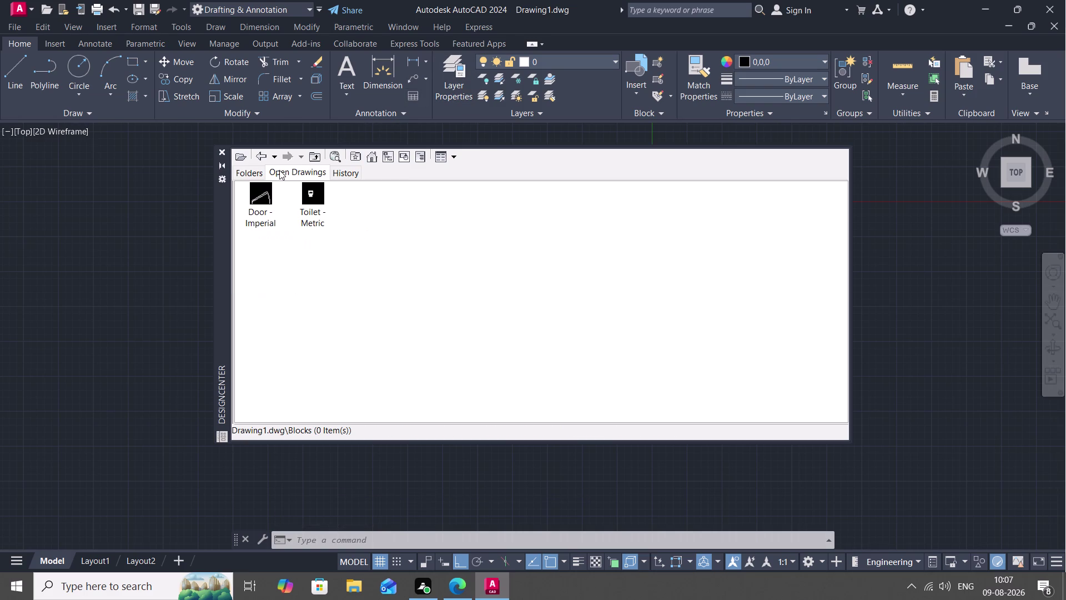
click(345, 171)
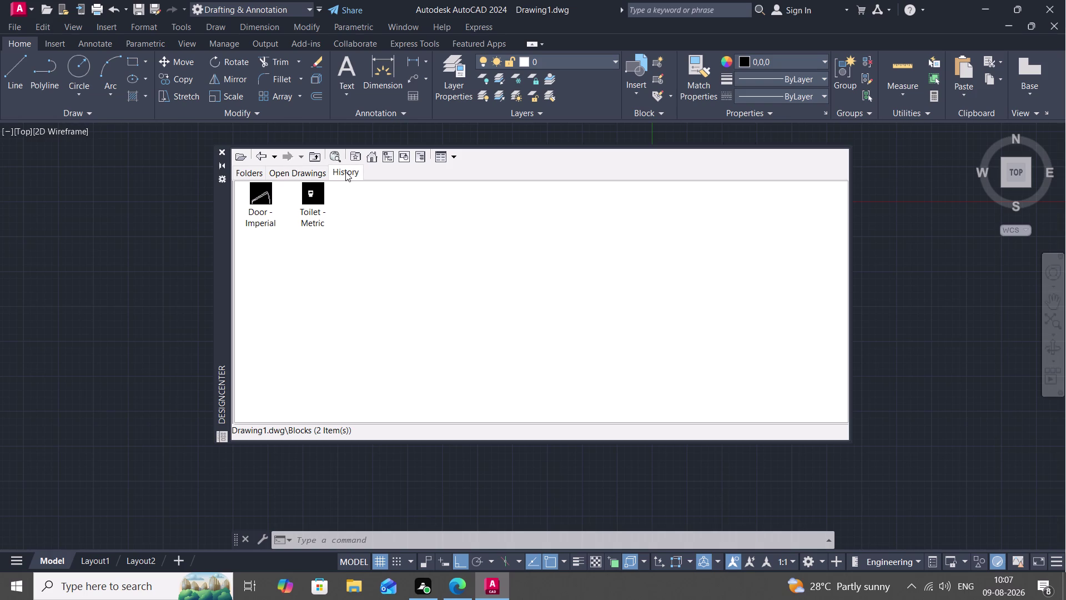
click(310, 168)
click(253, 168)
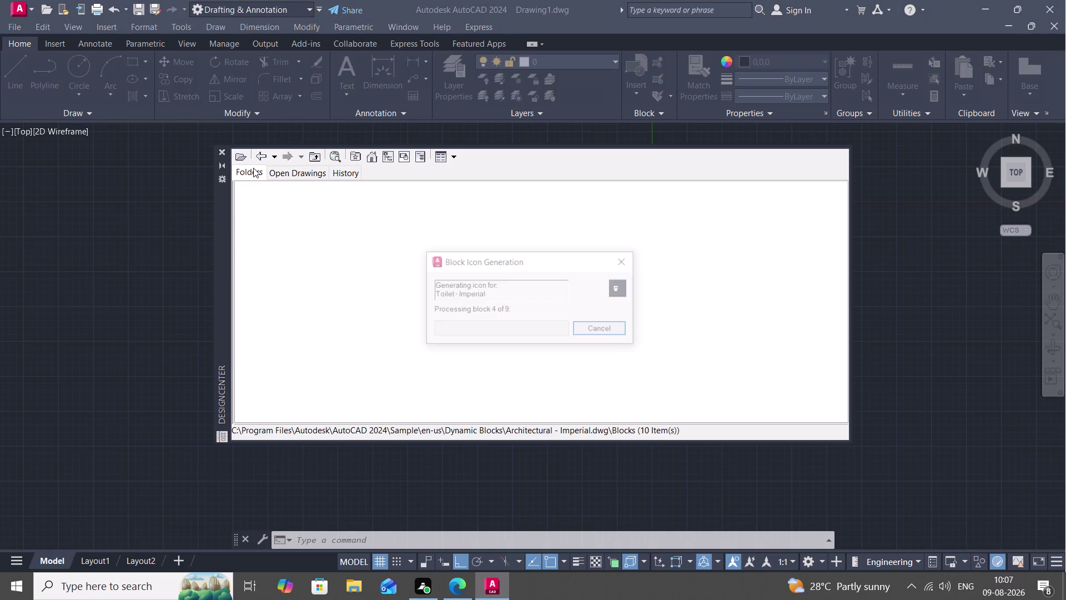
click(249, 175)
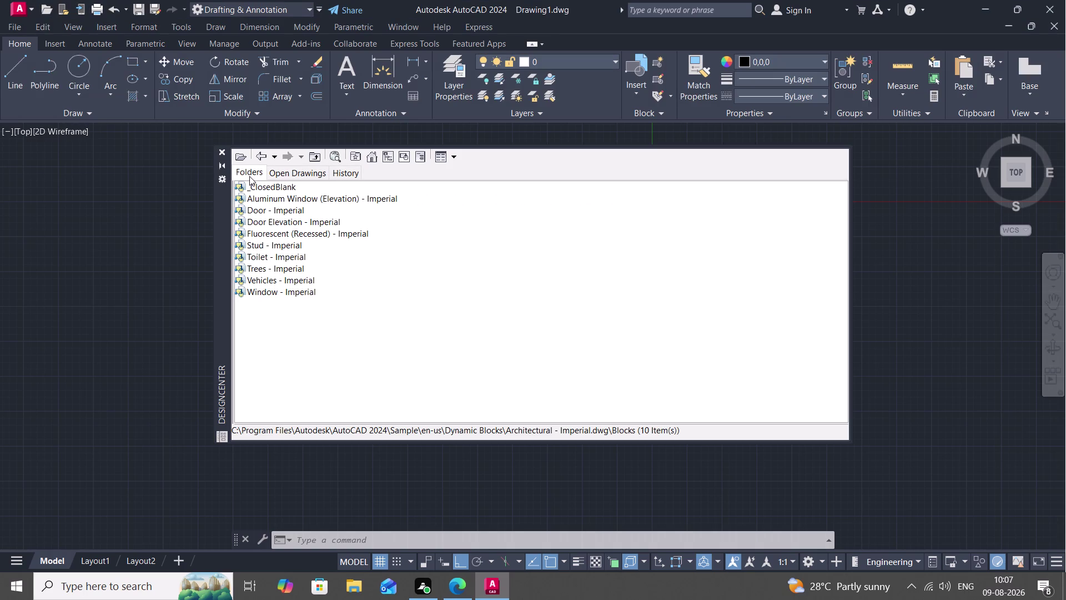
click(246, 170)
From Home, explore en-us > Dynamic Blocks > Architectural - Metric.dwg Blocks, then go back.
click(368, 155)
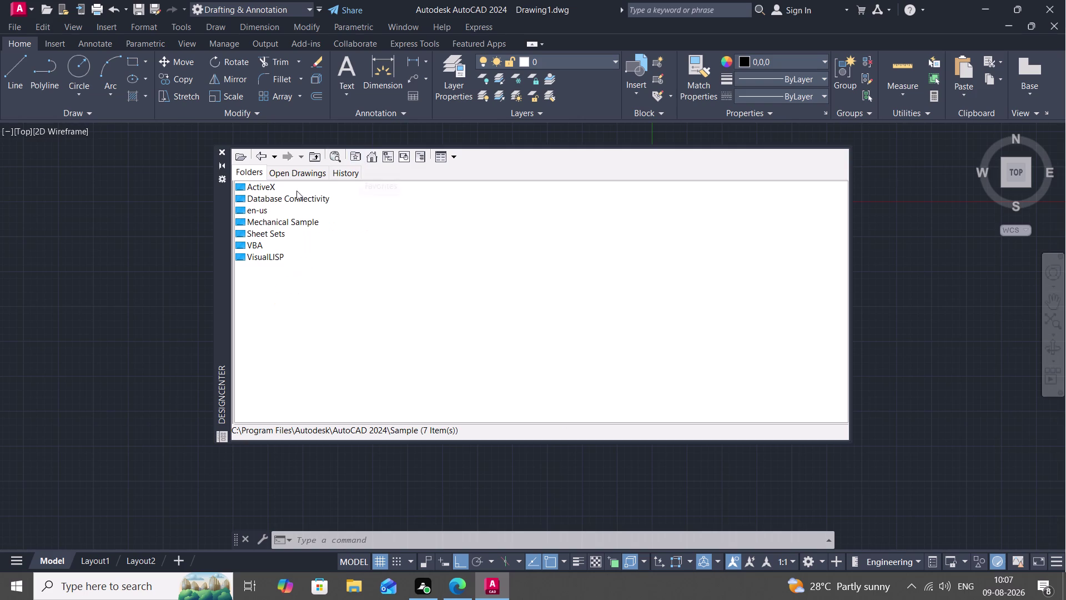
right_click(261, 207)
click(281, 212)
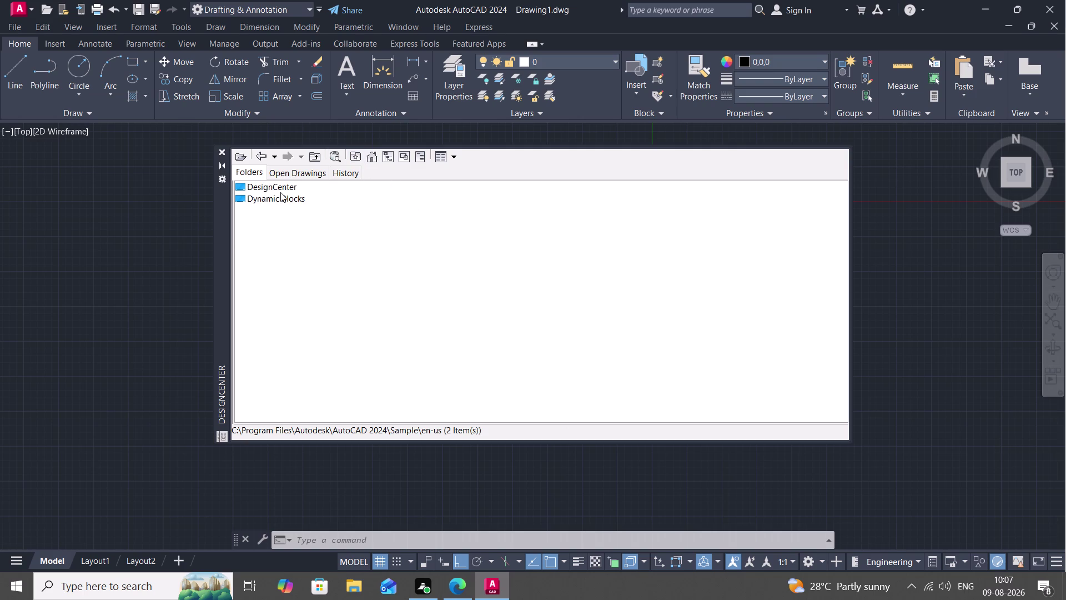
right_click(280, 192)
click(292, 198)
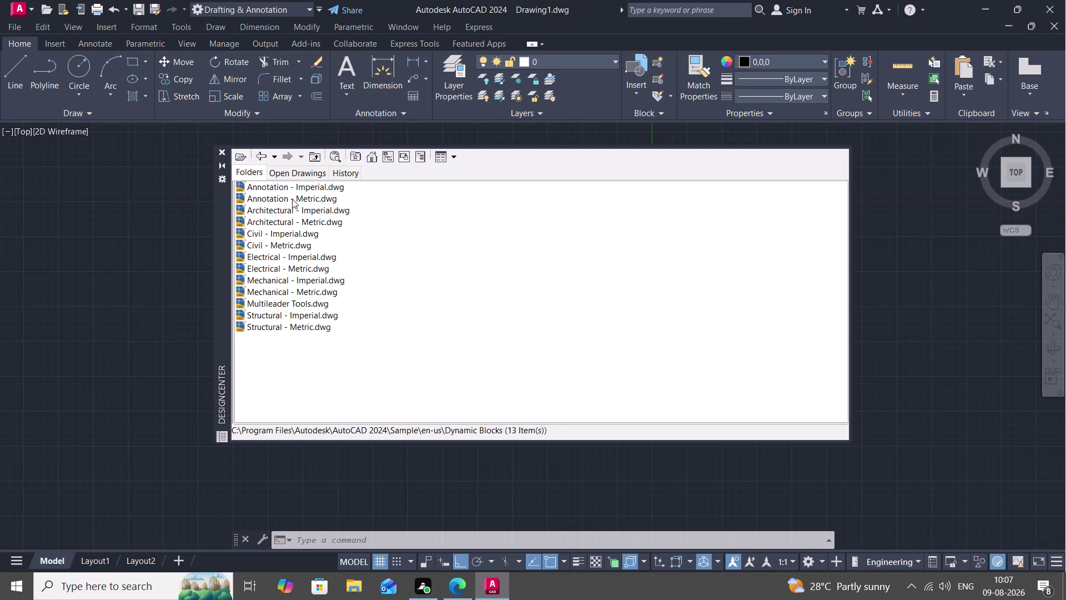
right_click(276, 221)
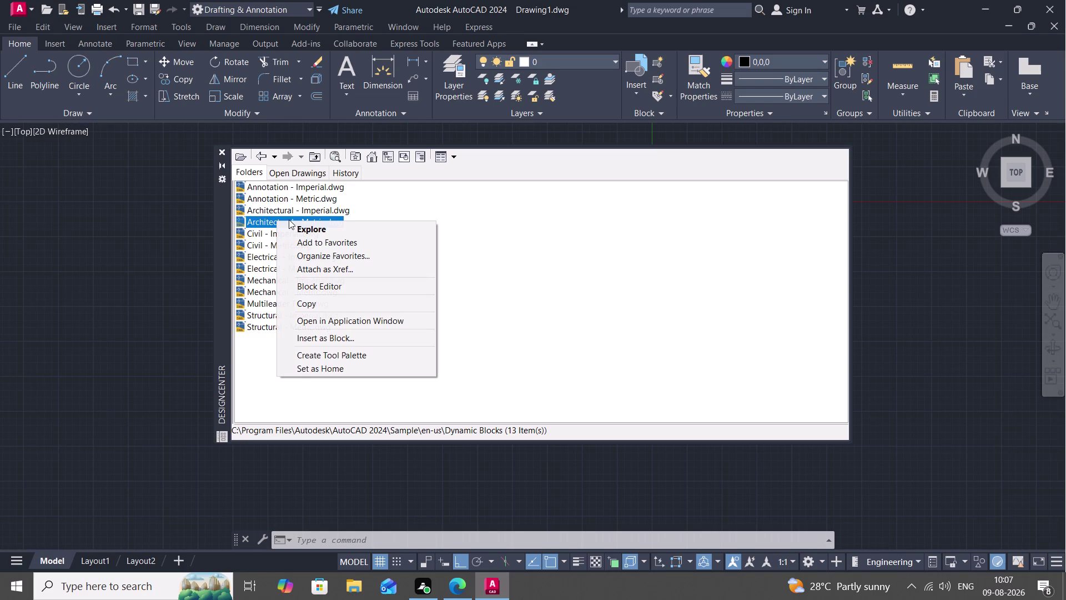
click(297, 222)
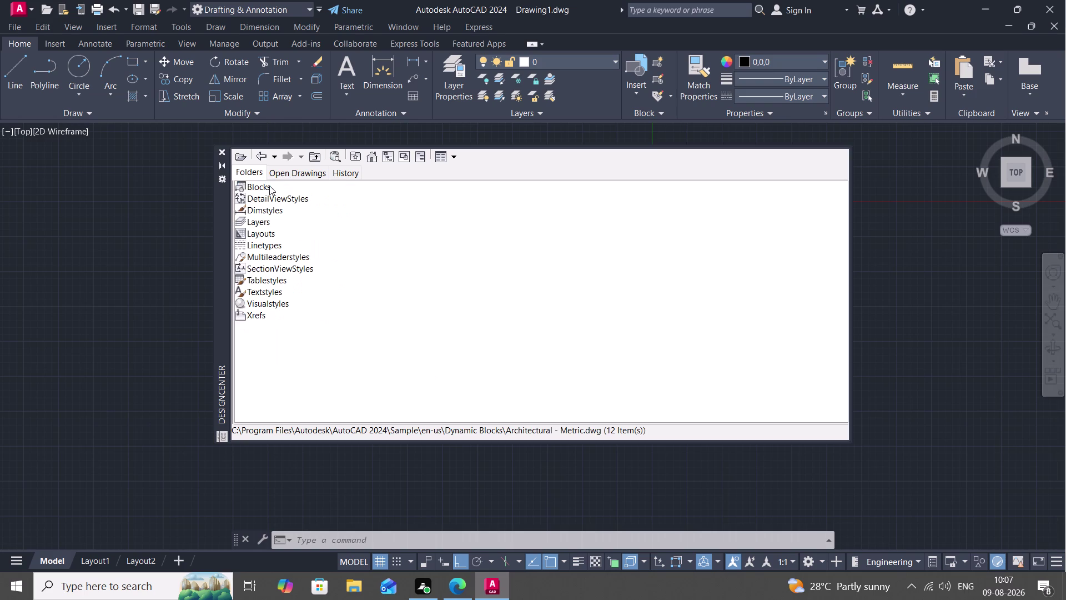
right_click(266, 185)
click(287, 190)
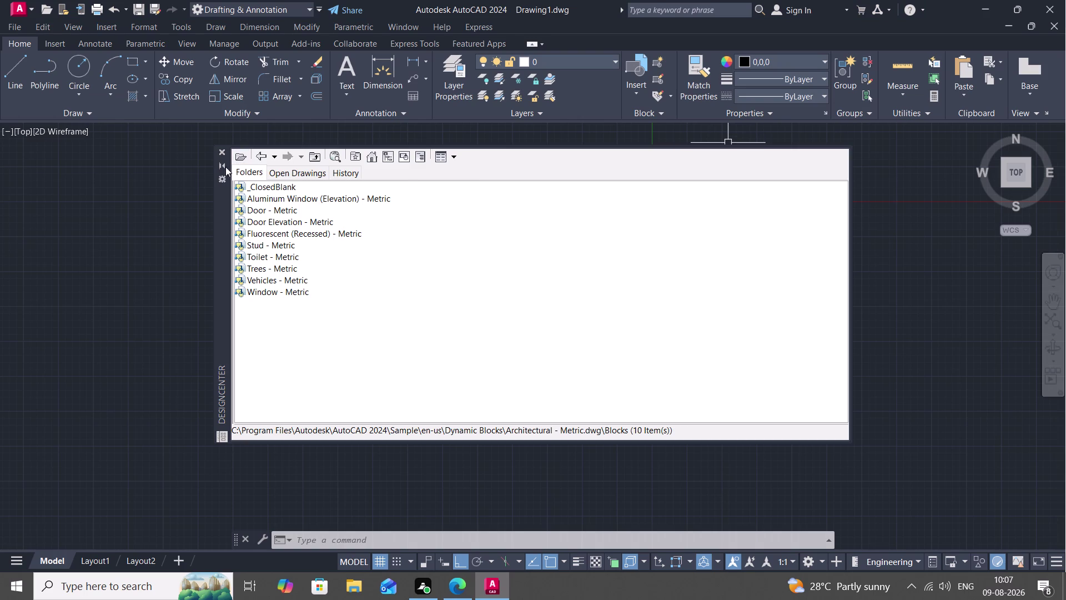
click(259, 155)
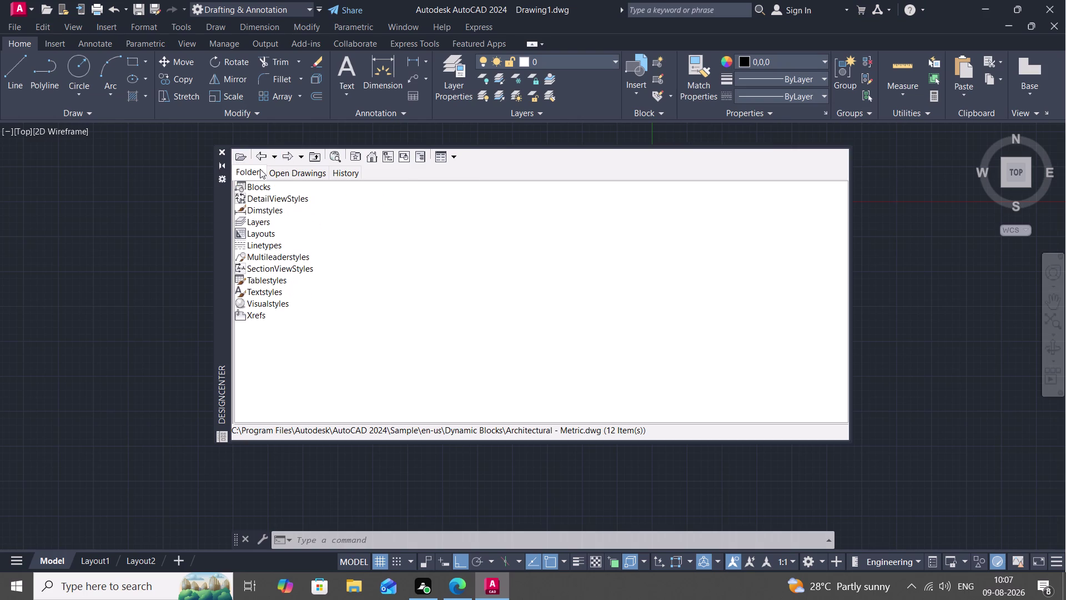
click(259, 157)
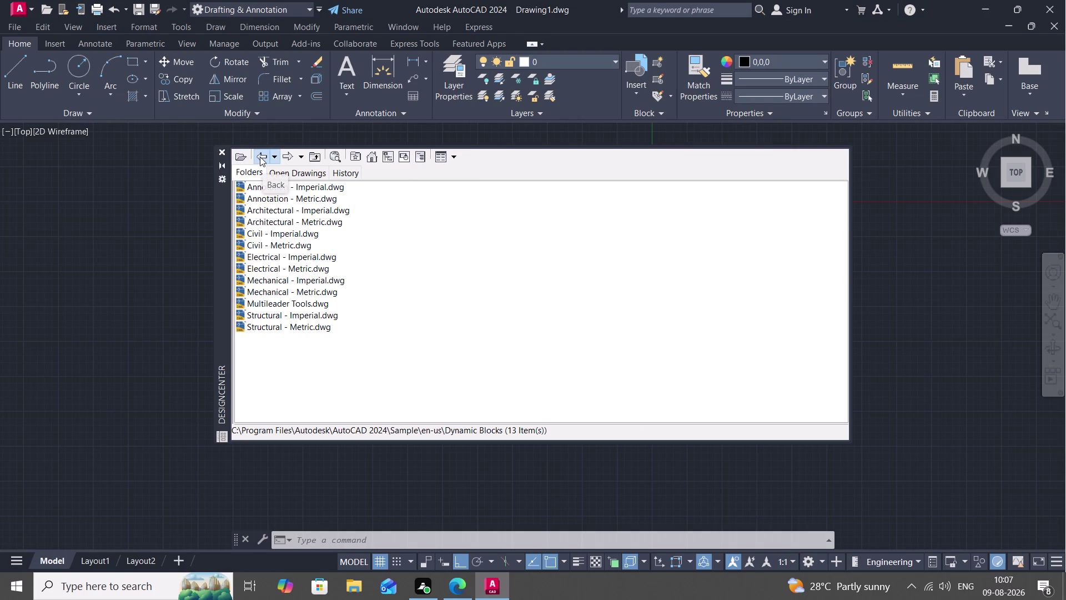
Look through the Civil - Imperial.dwg blocks, then return to the drawing list.
right_click(284, 232)
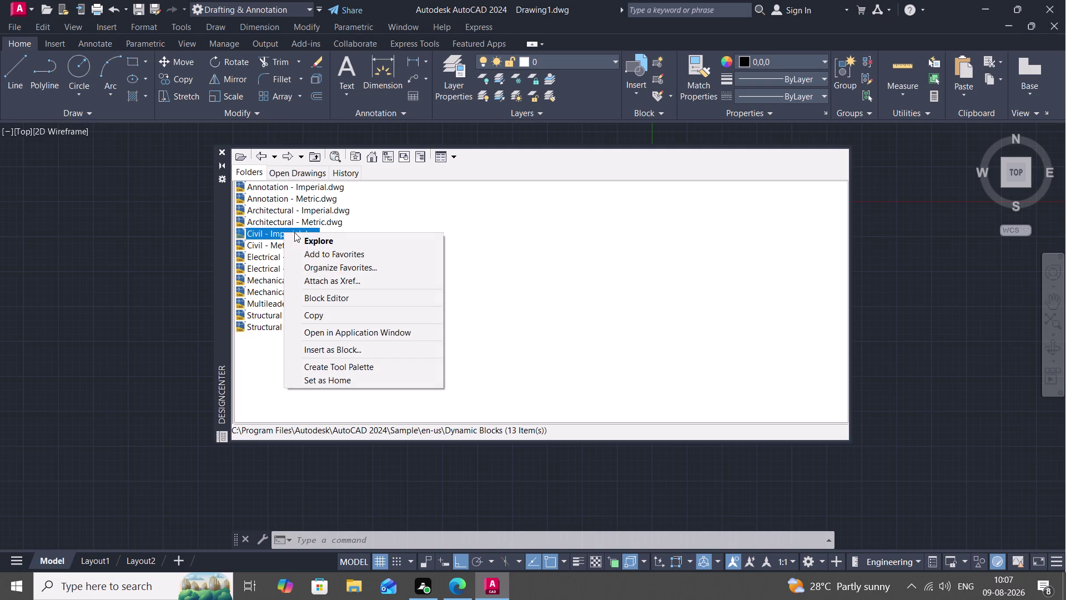
click(305, 237)
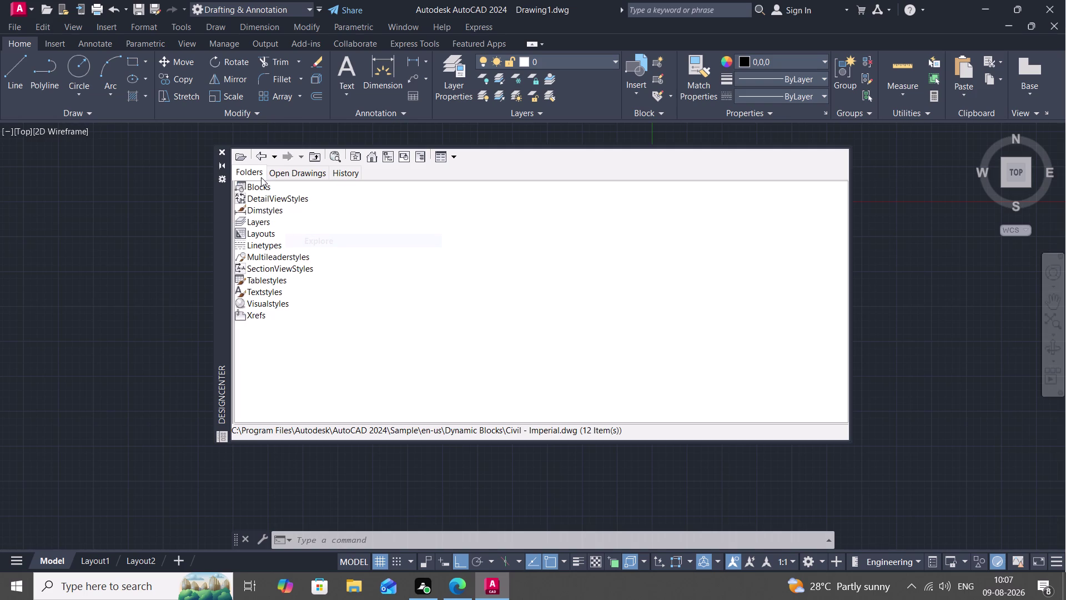
right_click(260, 181)
click(285, 188)
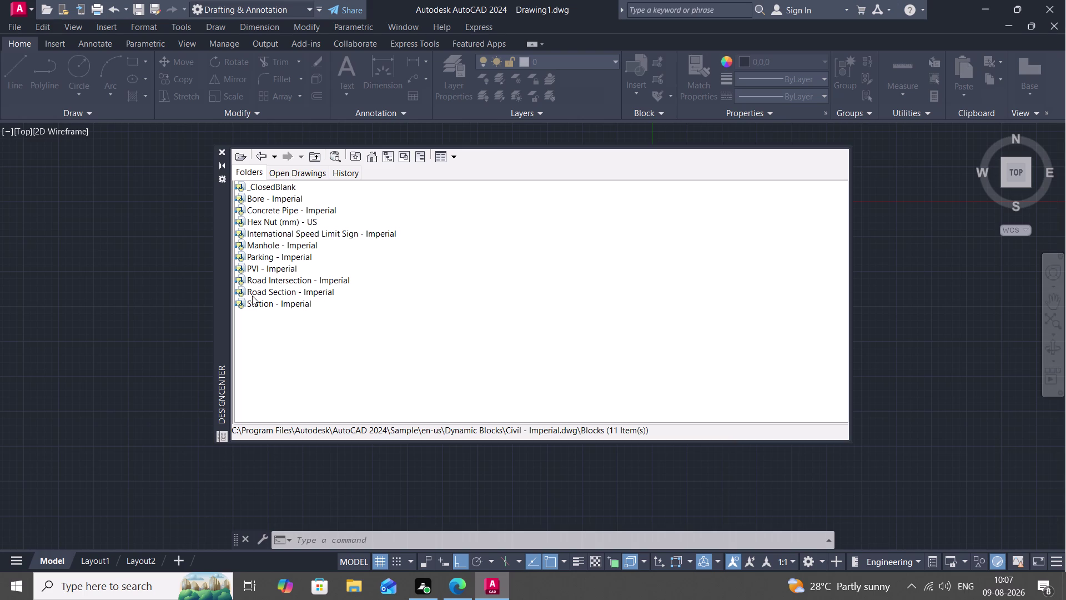
click(259, 151)
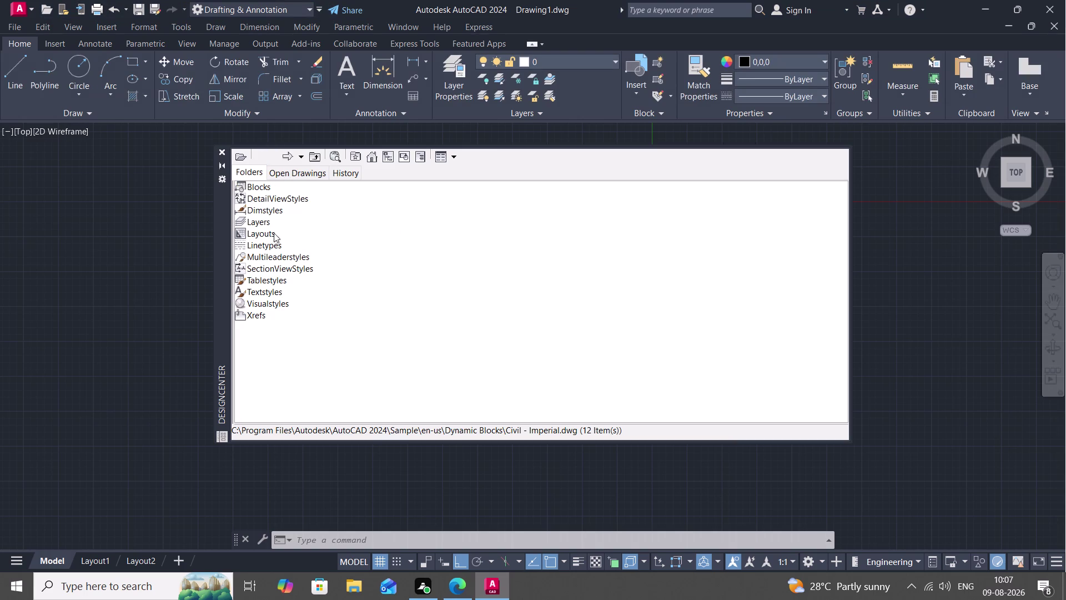
click(270, 185)
right_click(270, 185)
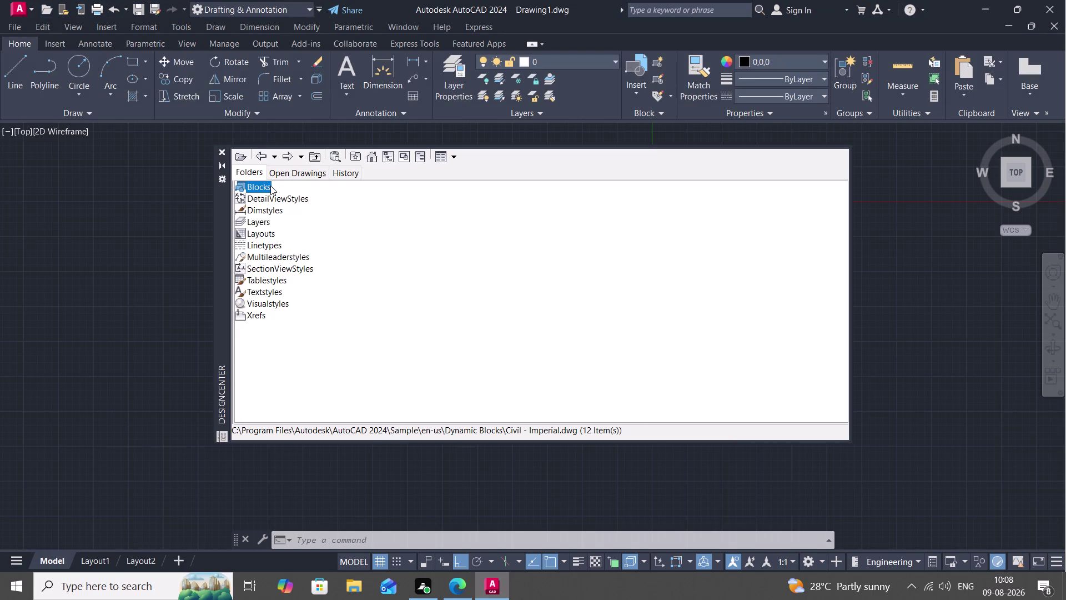
click(296, 193)
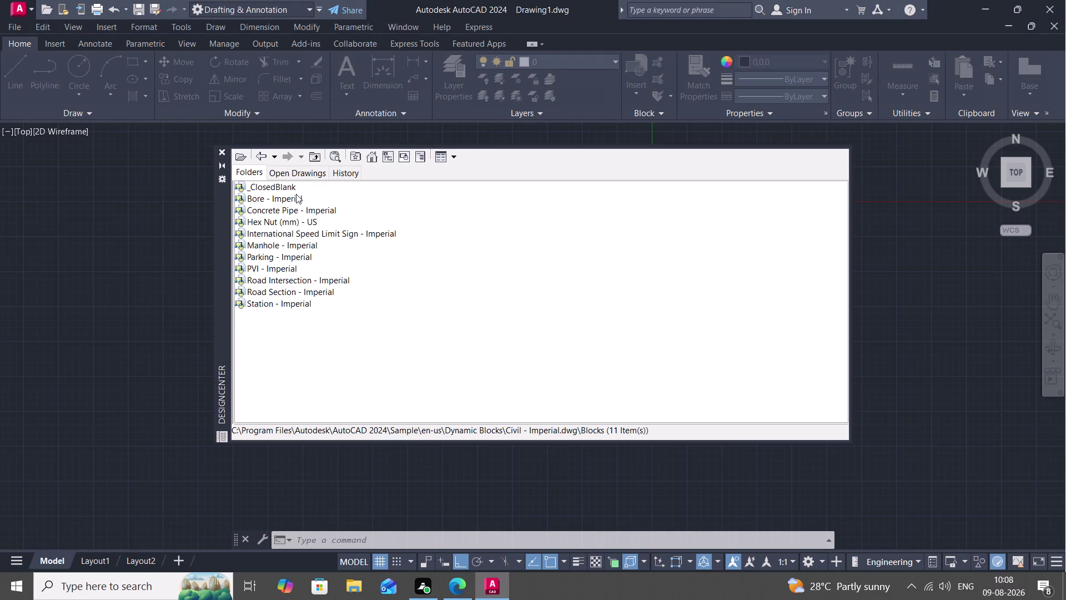
click(257, 152)
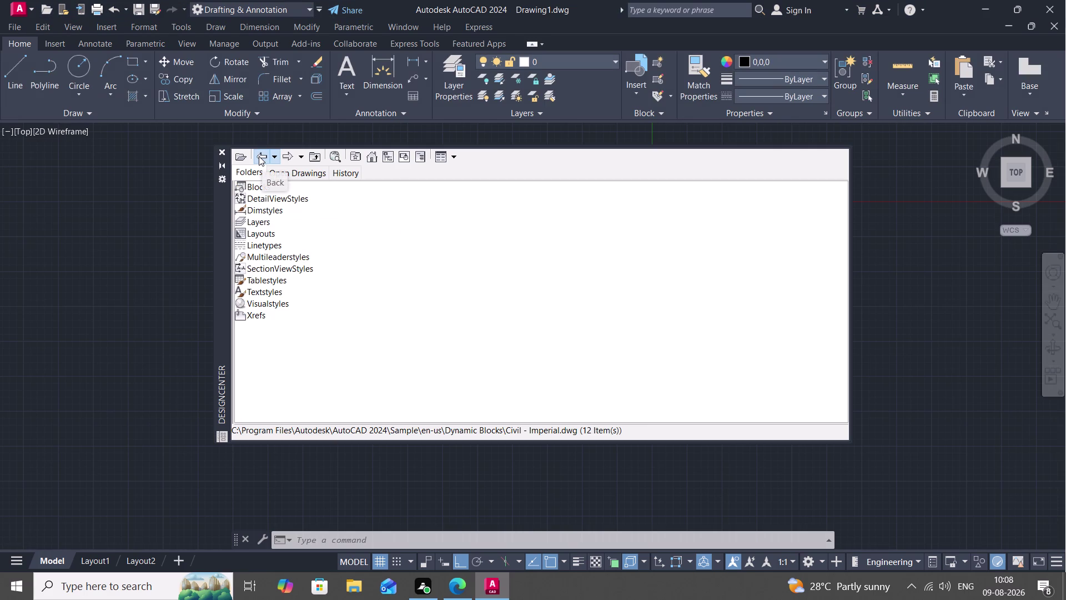
click(259, 156)
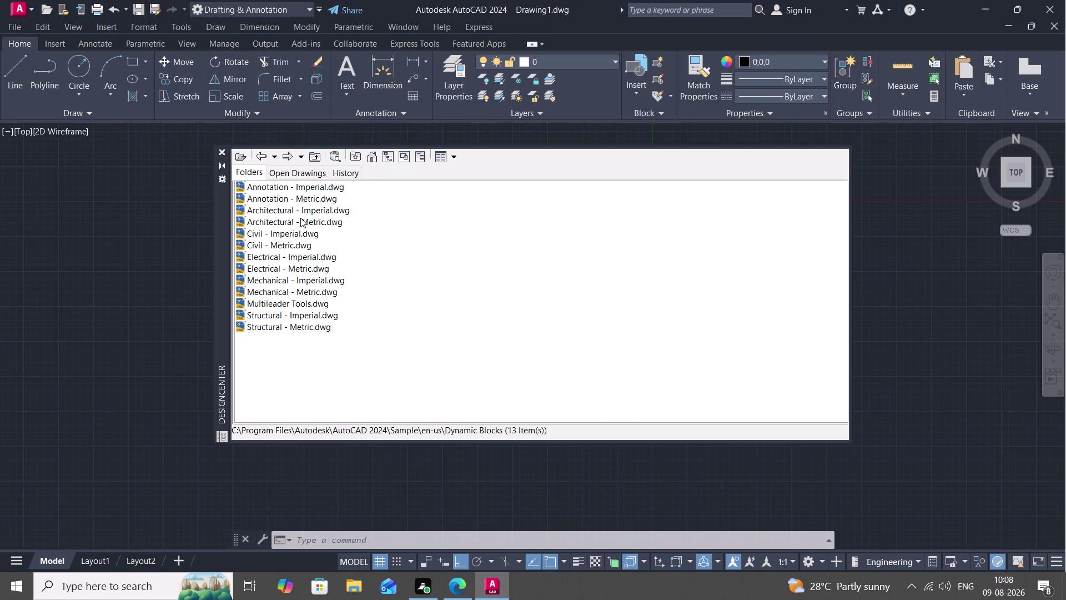
Reopen the Architectural - Metric blocks and select Trees - Metric.
right_click(300, 218)
click(313, 222)
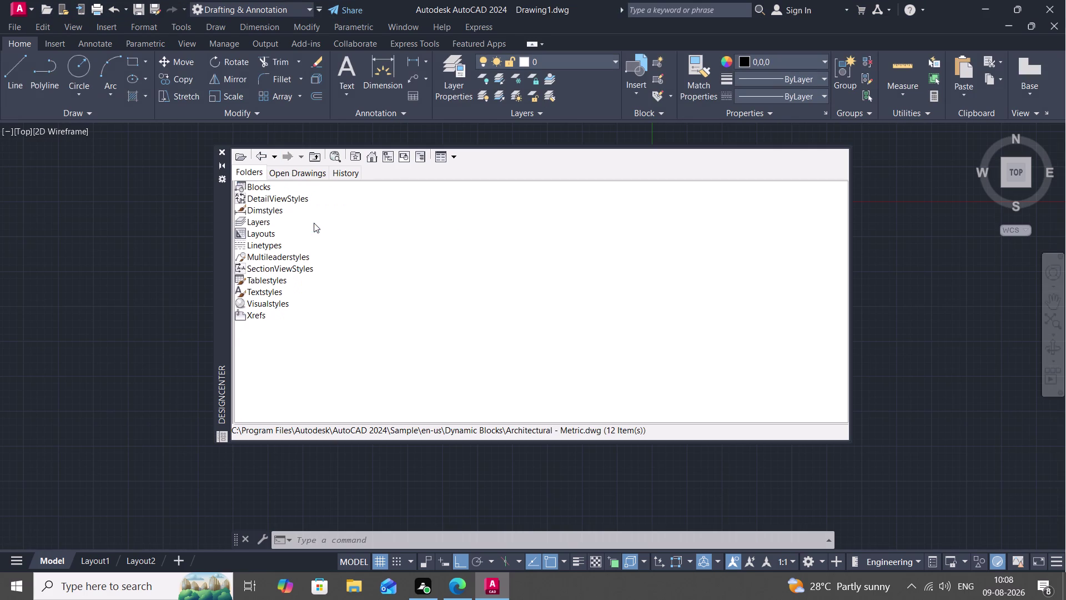
right_click(262, 187)
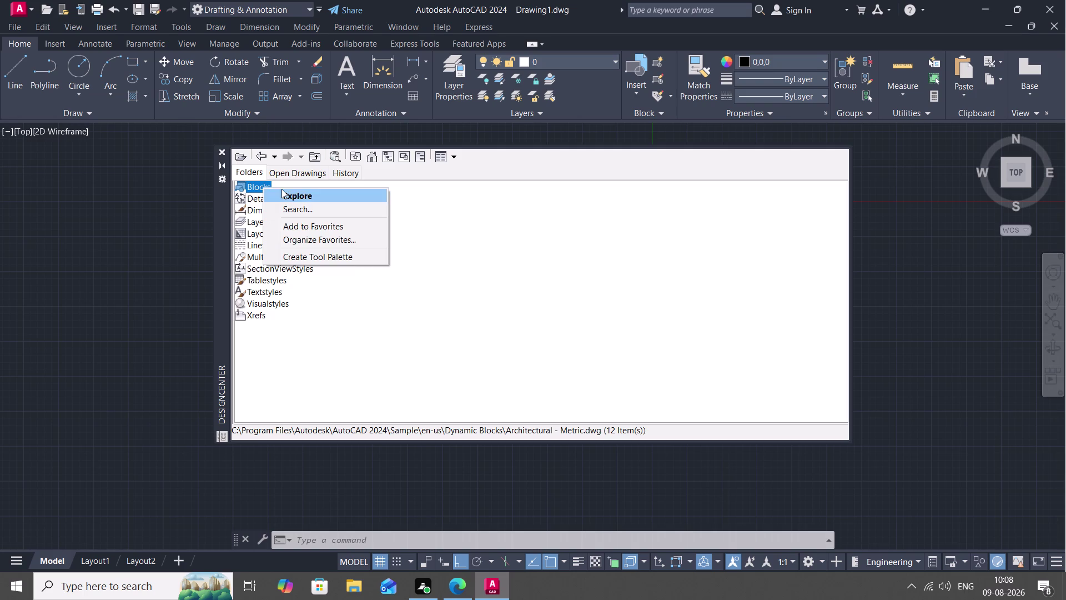
click(281, 188)
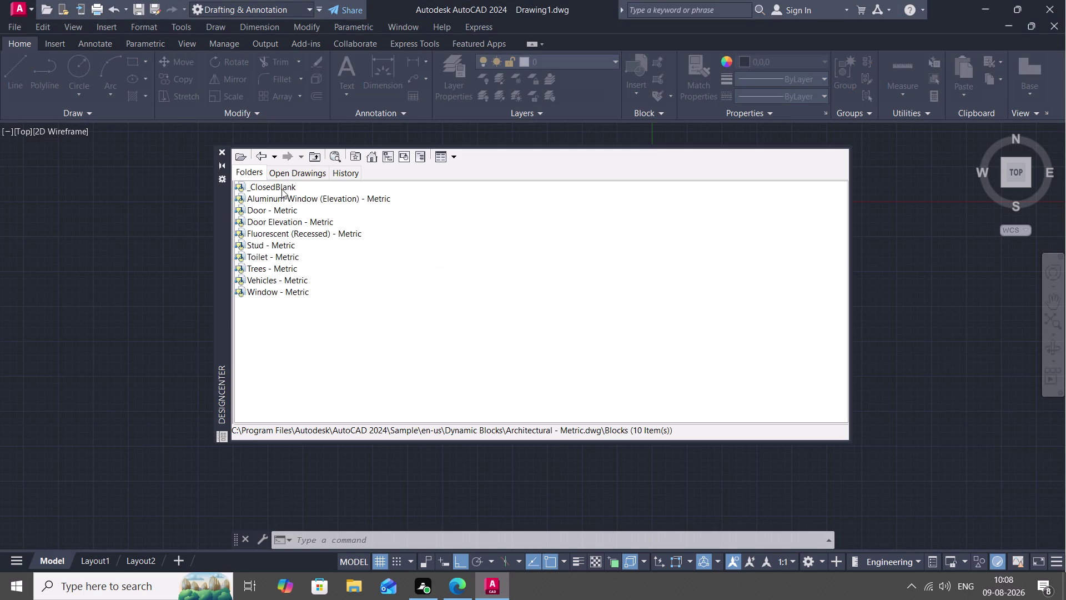
click(272, 270)
right_click(272, 270)
Start inserting Trees - Metric, cancel the Insert dialog, and go back to the categories.
click(288, 272)
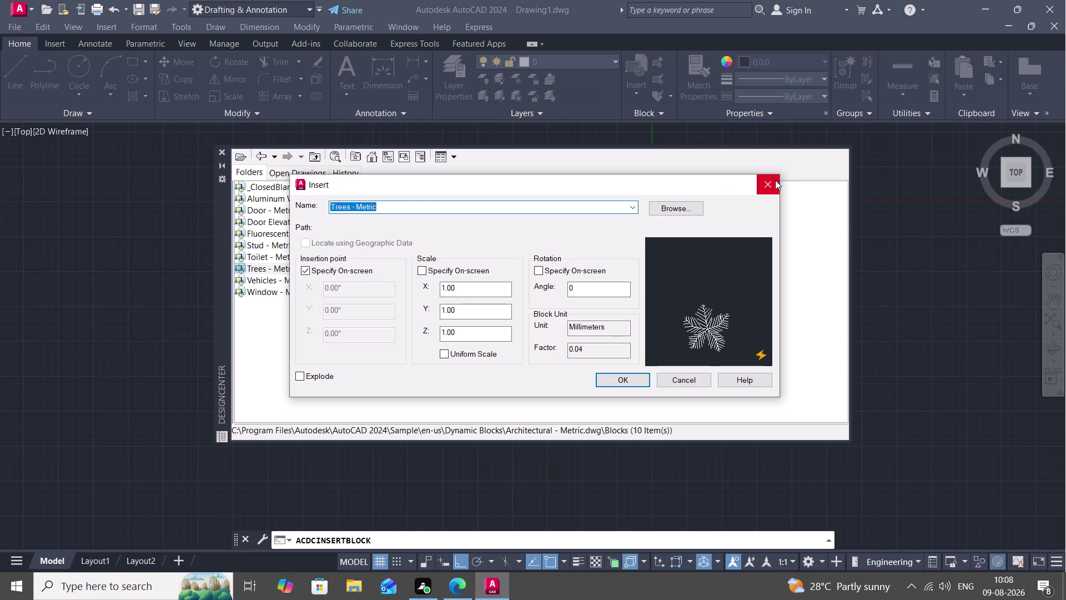
click(760, 182)
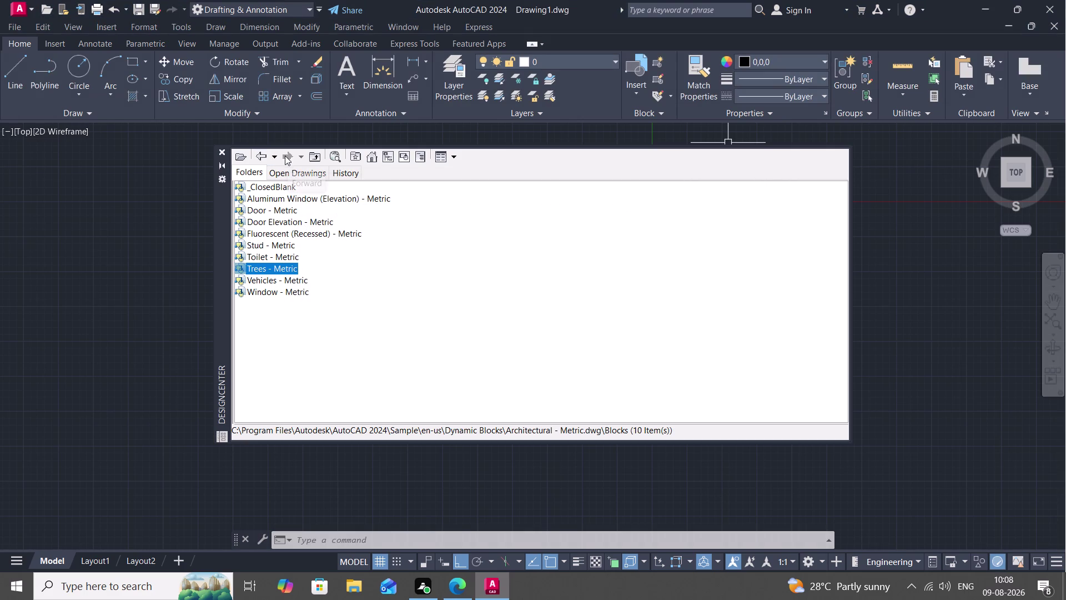
click(259, 155)
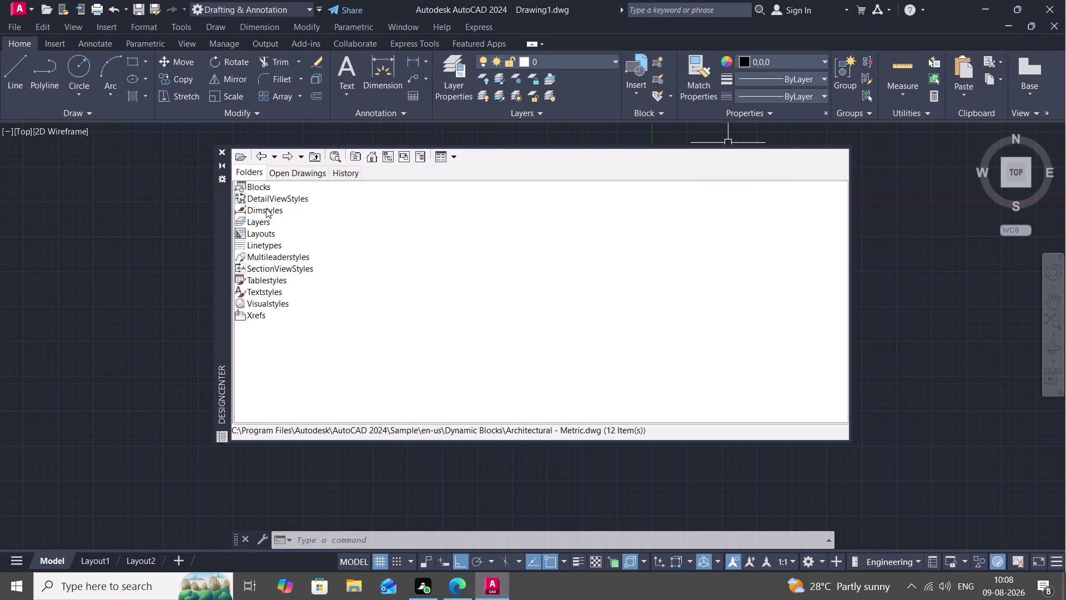
Open the Architectural - Imperial Blocks again, then return to the Sample home folder.
click(259, 155)
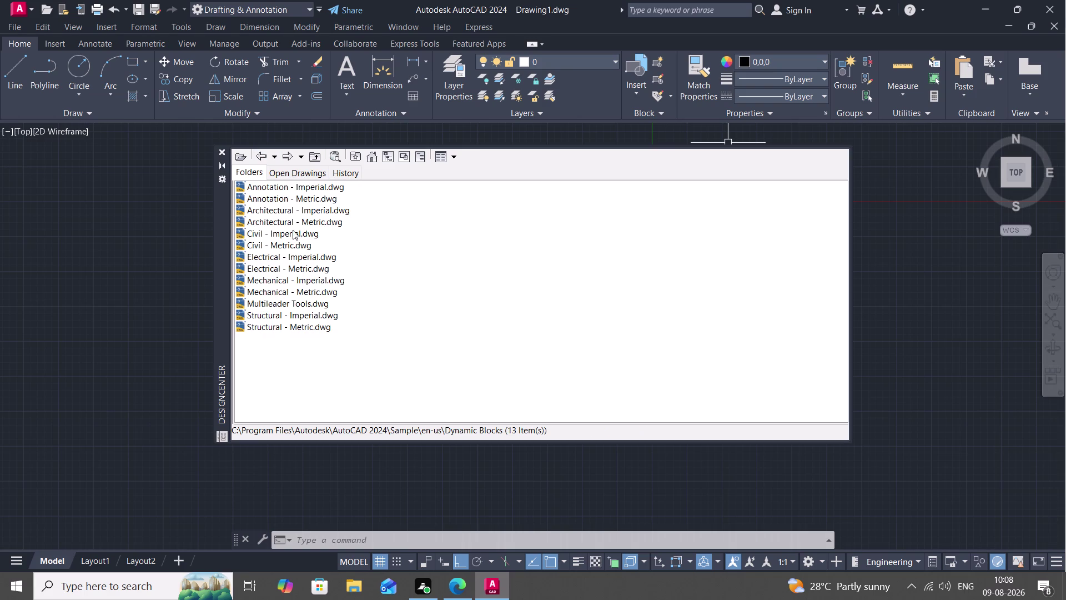
right_click(314, 207)
click(327, 213)
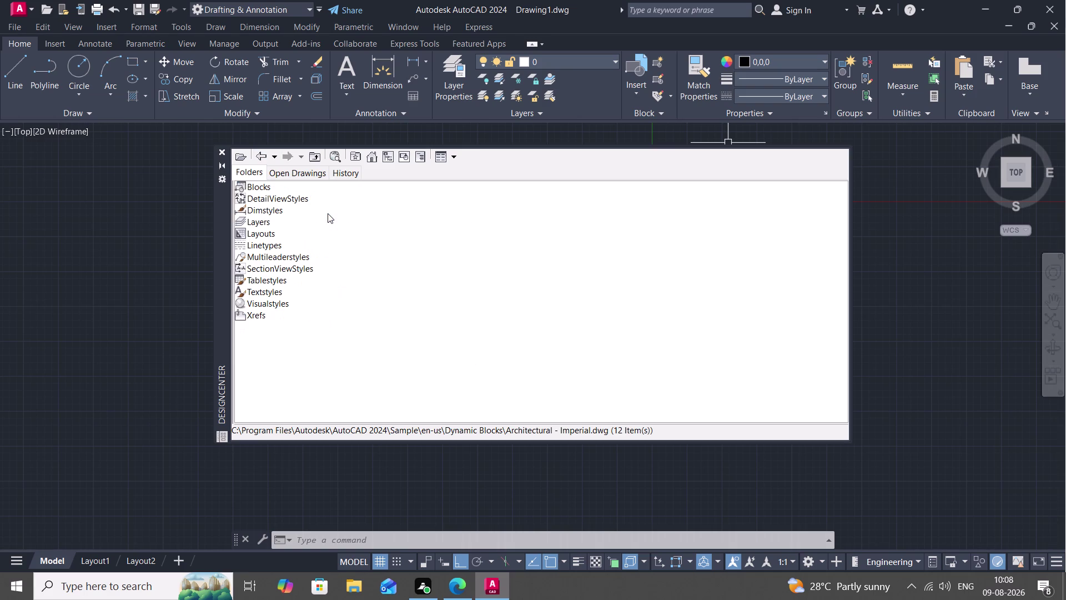
right_click(262, 185)
right_click(279, 193)
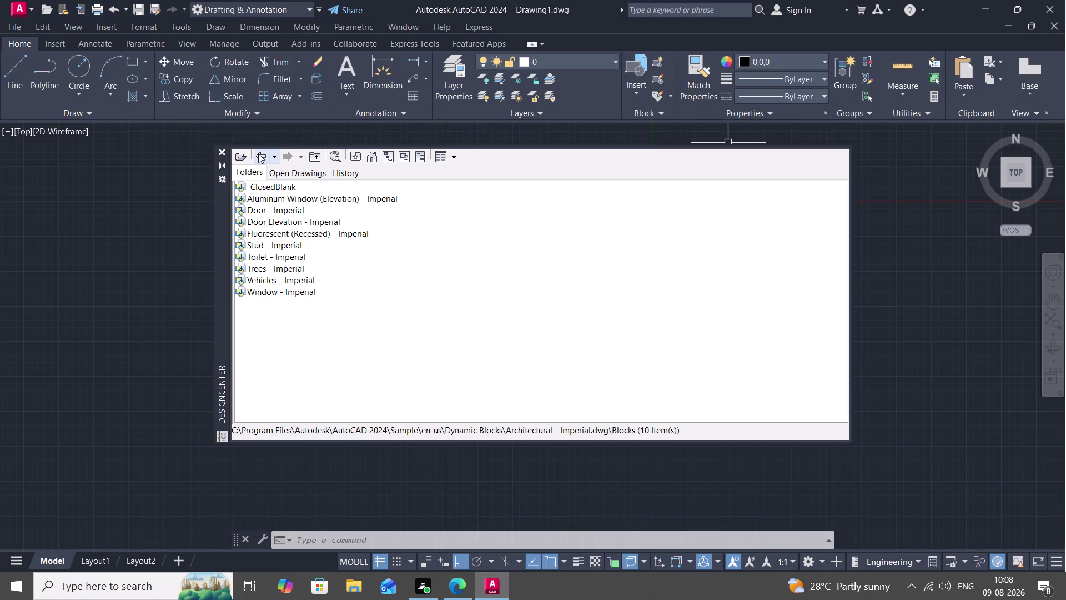
click(374, 153)
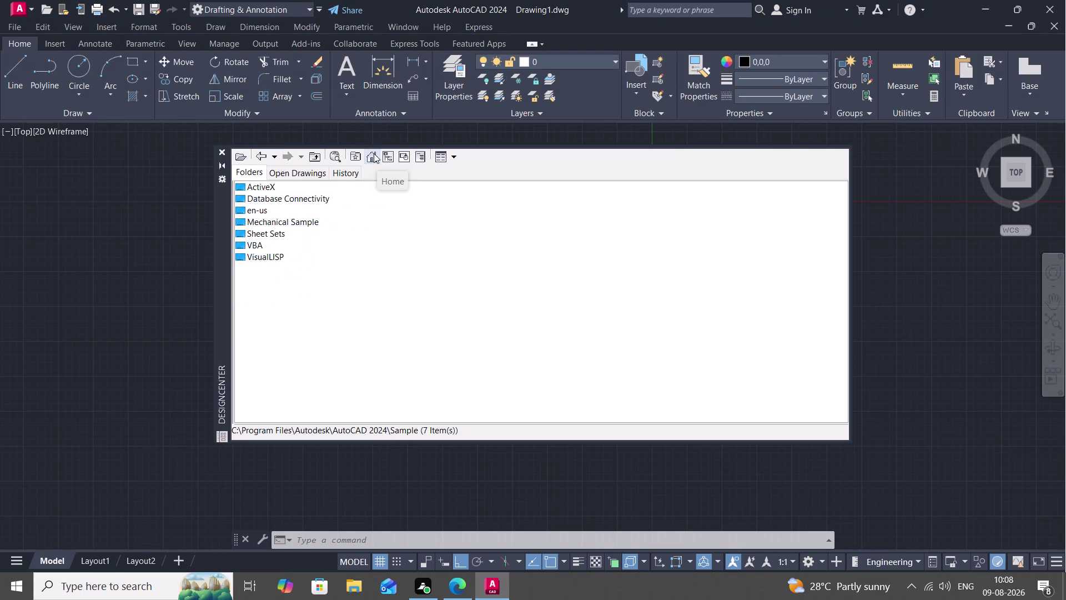
Navigate into en-us > Dynamic Blocks, then back up to the DesignCenter folder.
right_click(262, 205)
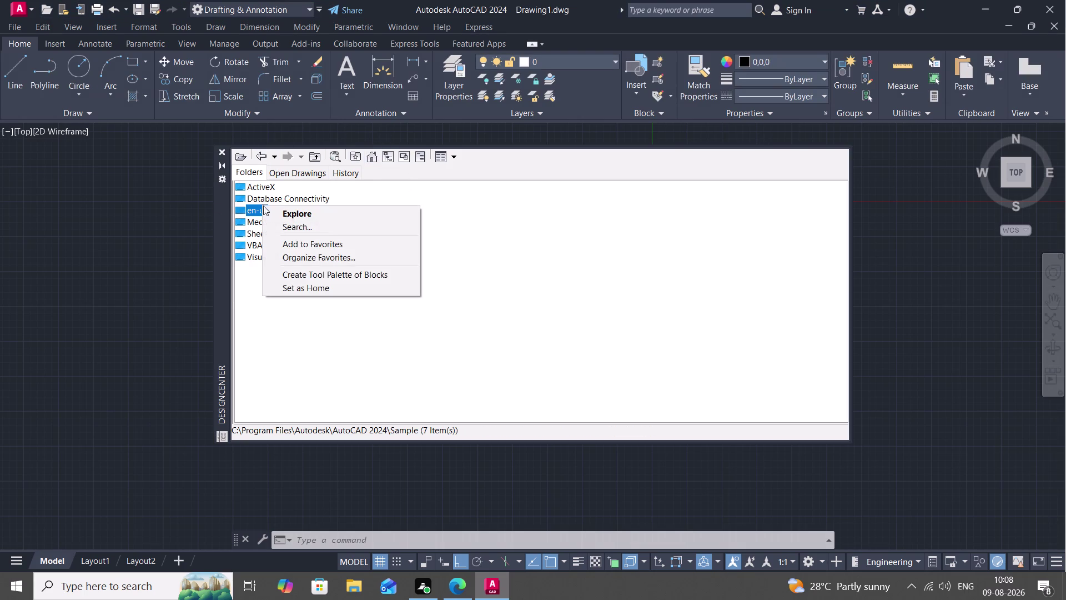
click(274, 208)
right_click(272, 193)
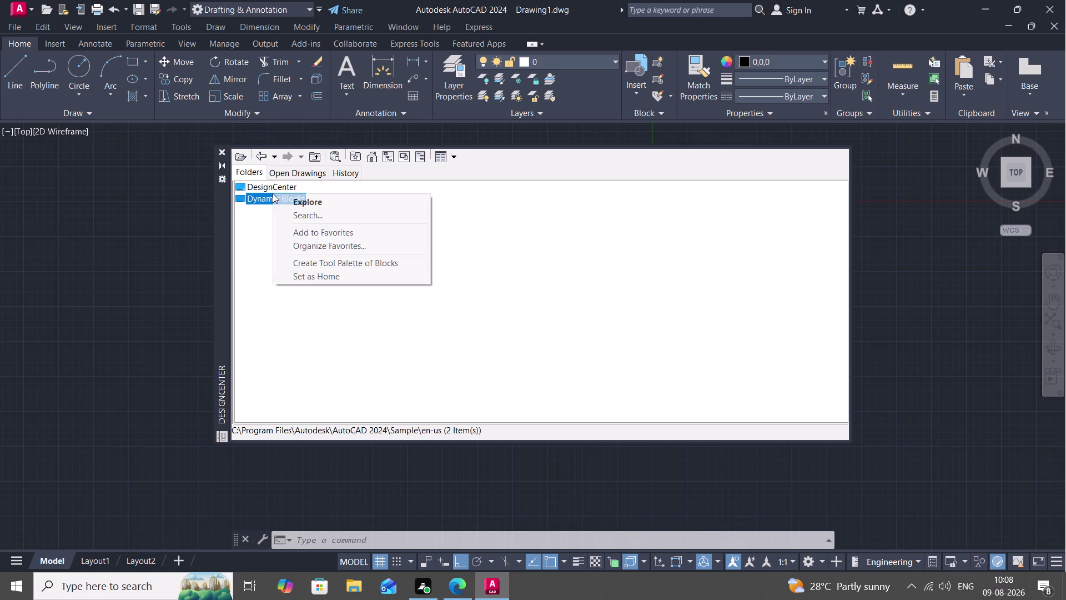
click(287, 201)
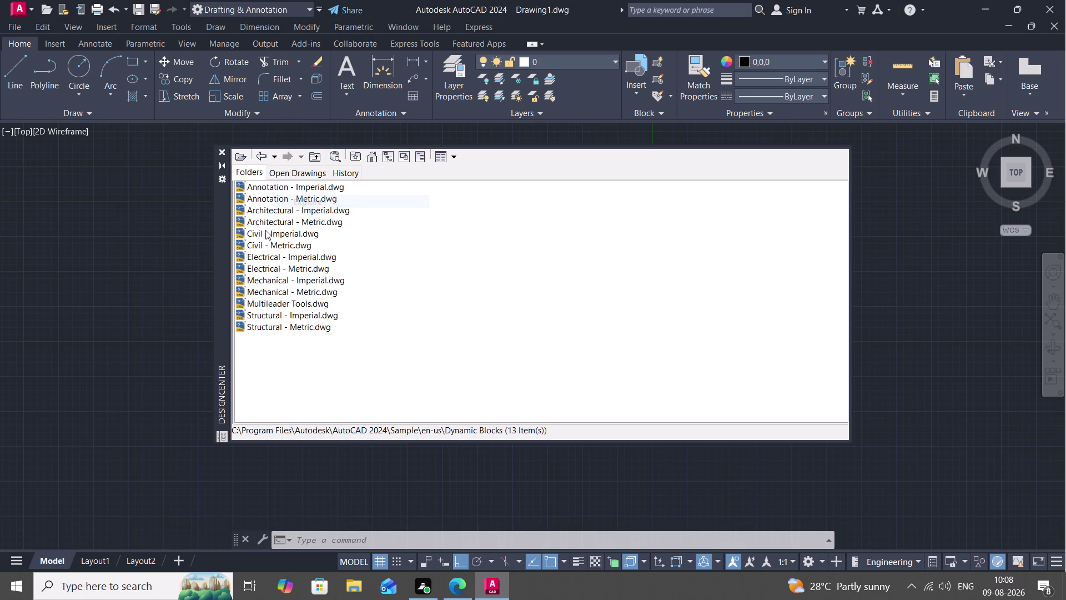
click(260, 153)
right_click(262, 186)
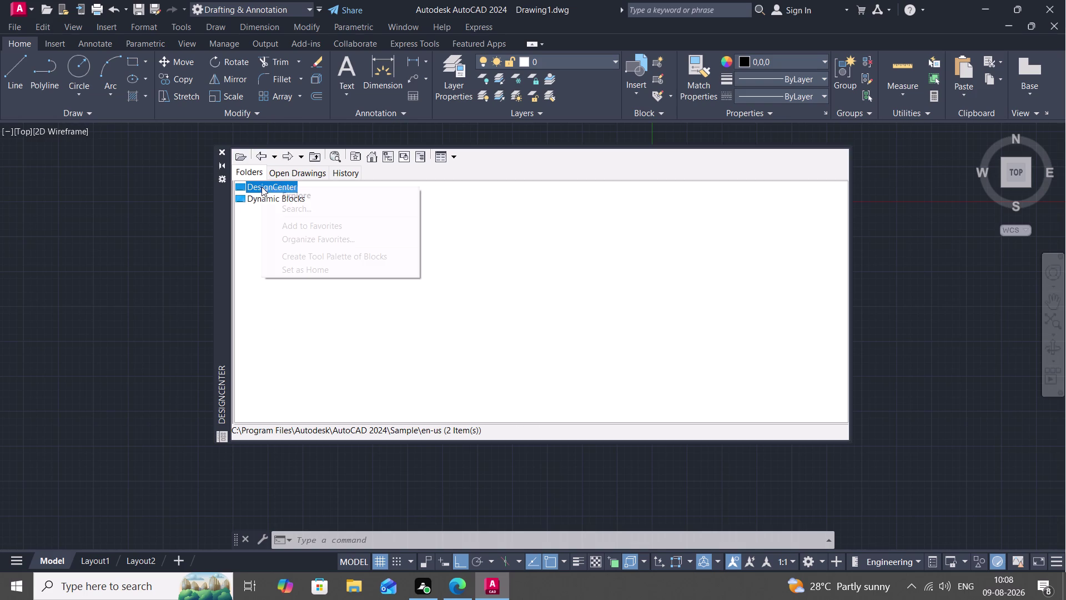
click(274, 189)
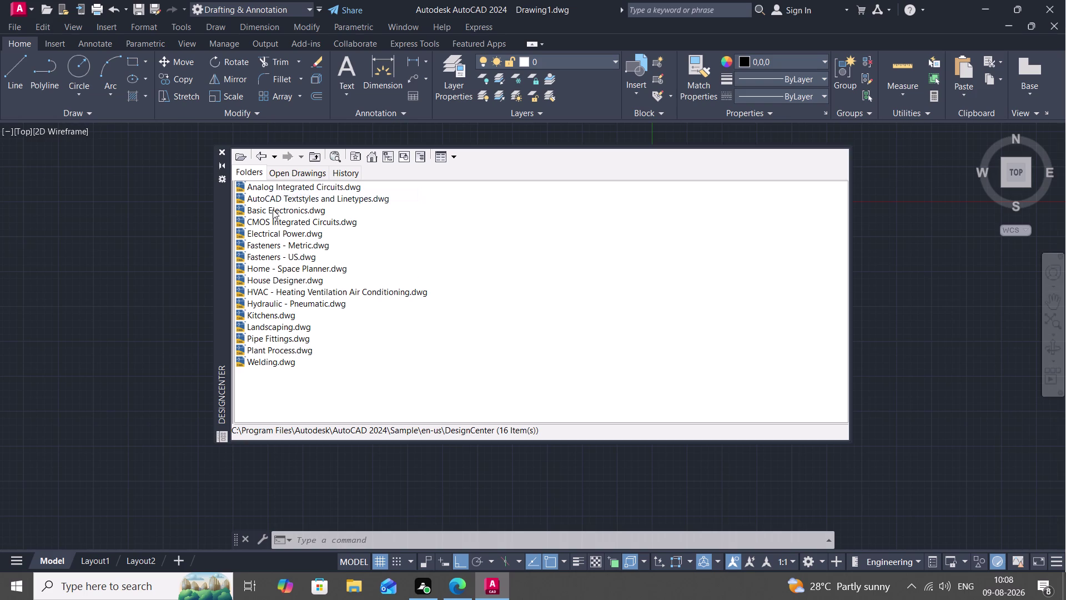
List the Fasteners - Metric.dwg blocks, then go back to the sample drawing list.
right_click(261, 246)
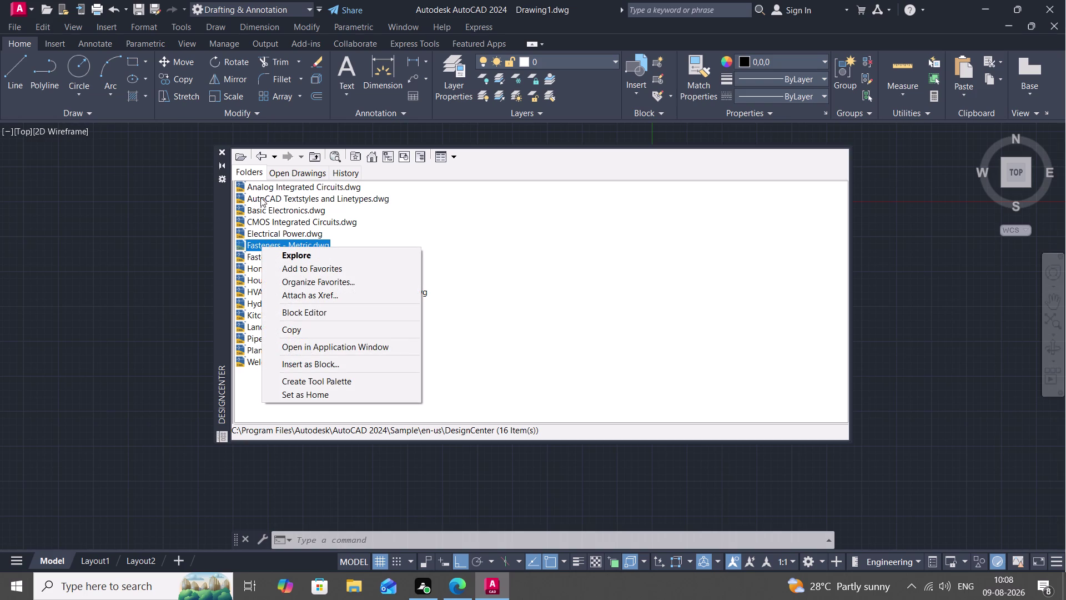
right_click(266, 249)
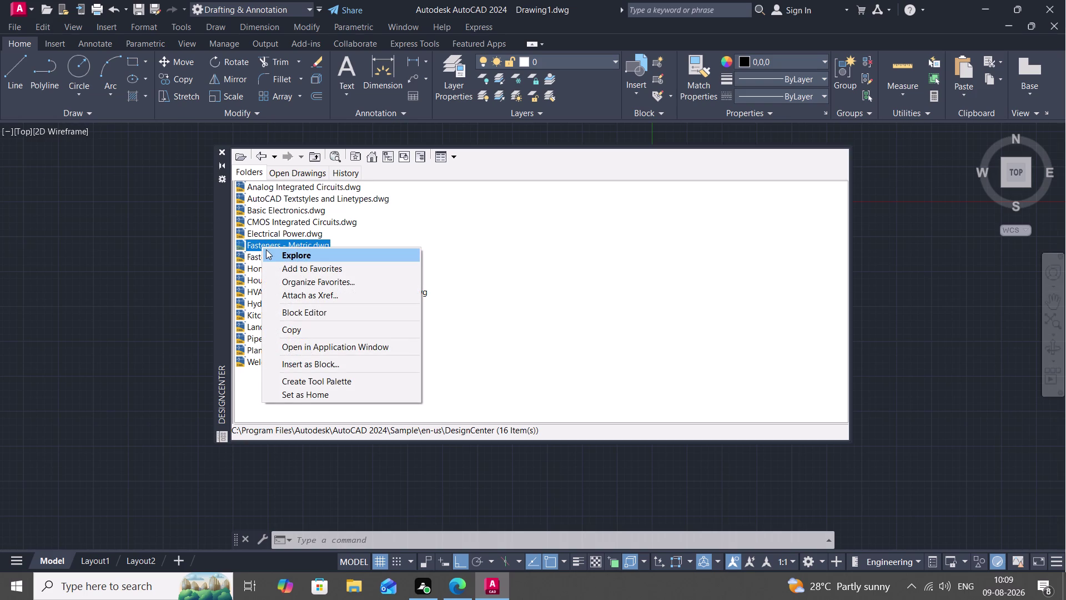
right_click(254, 190)
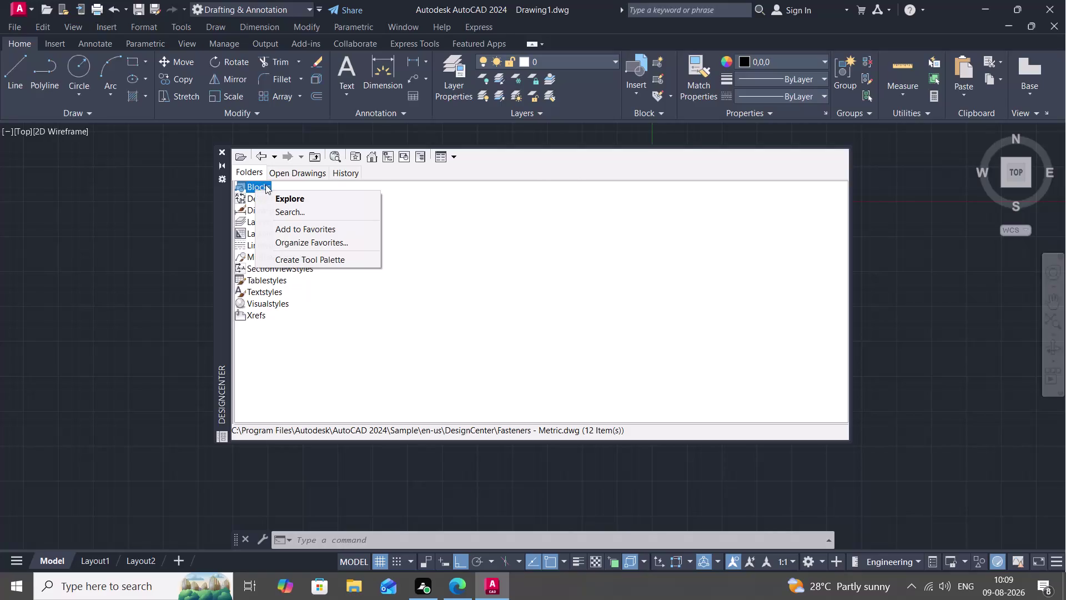
click(271, 194)
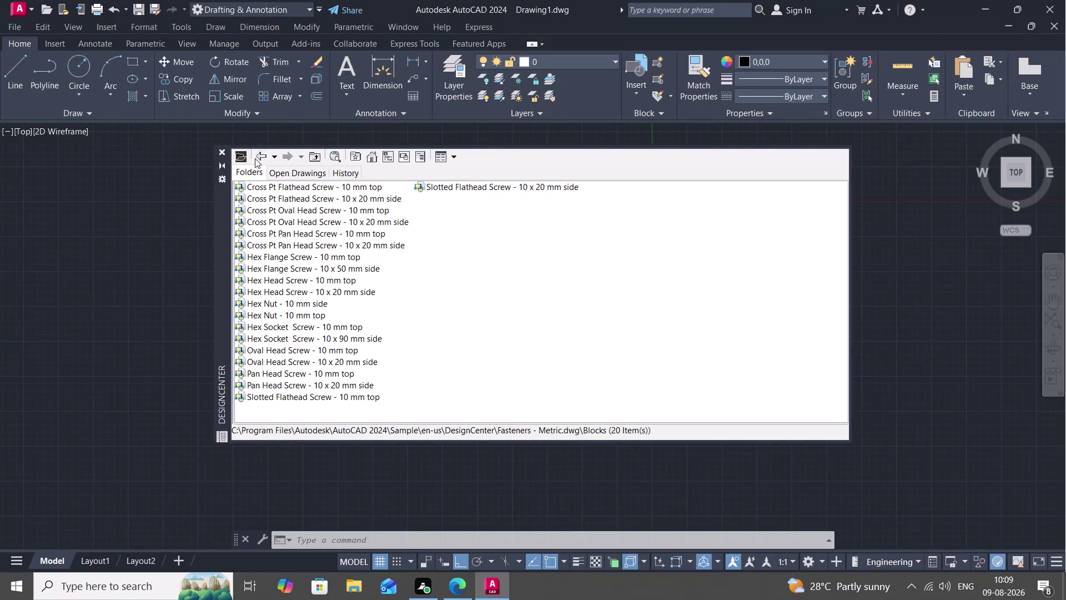
click(263, 156)
click(262, 155)
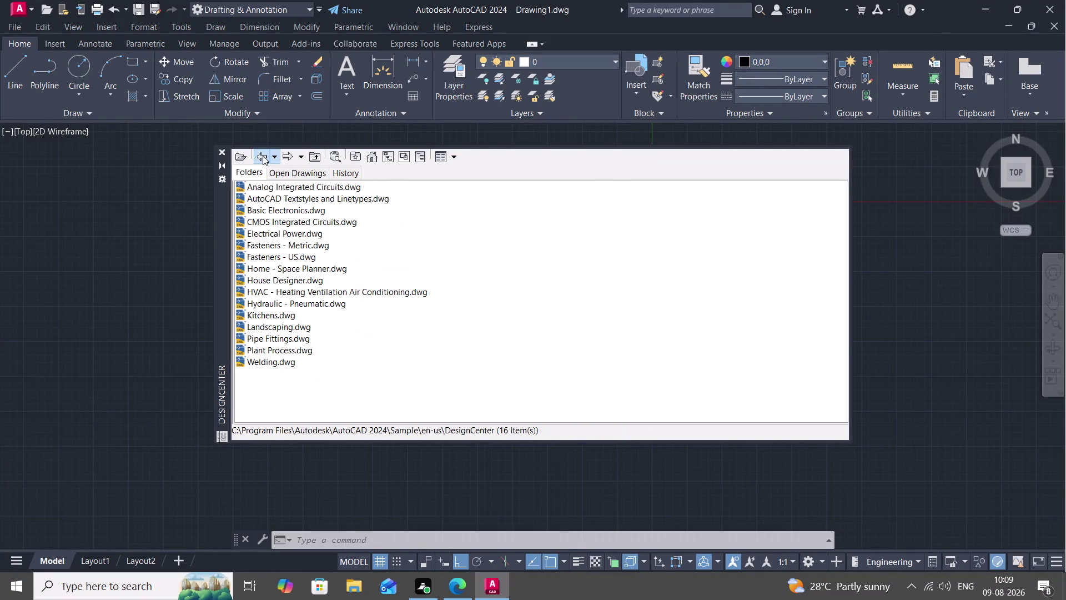
Explore House Designer.dwg and list its blocks, such as bath tub, doors and toilets.
right_click(274, 277)
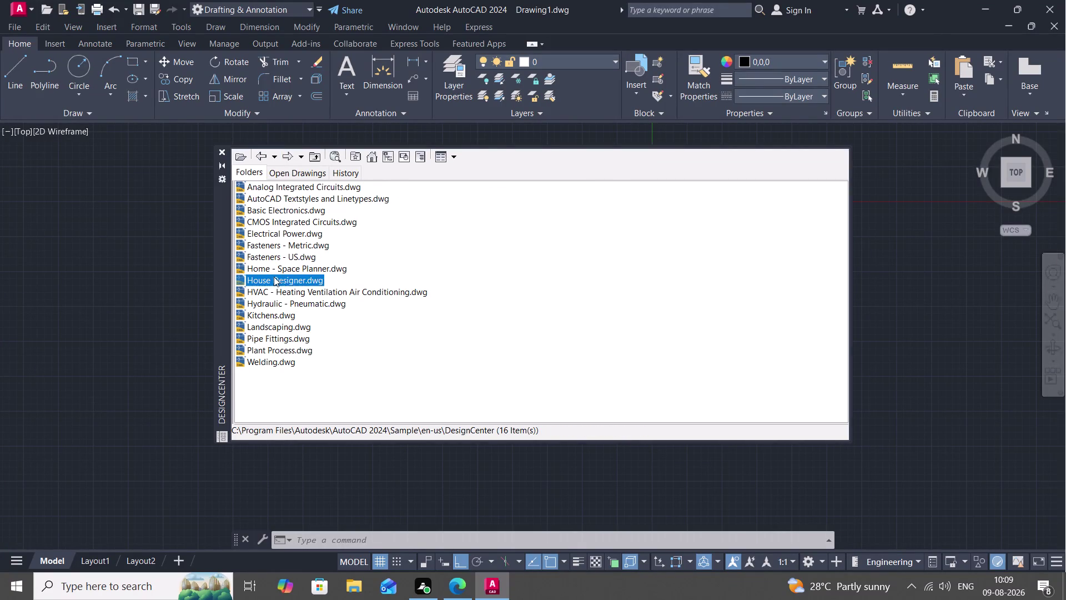
click(288, 283)
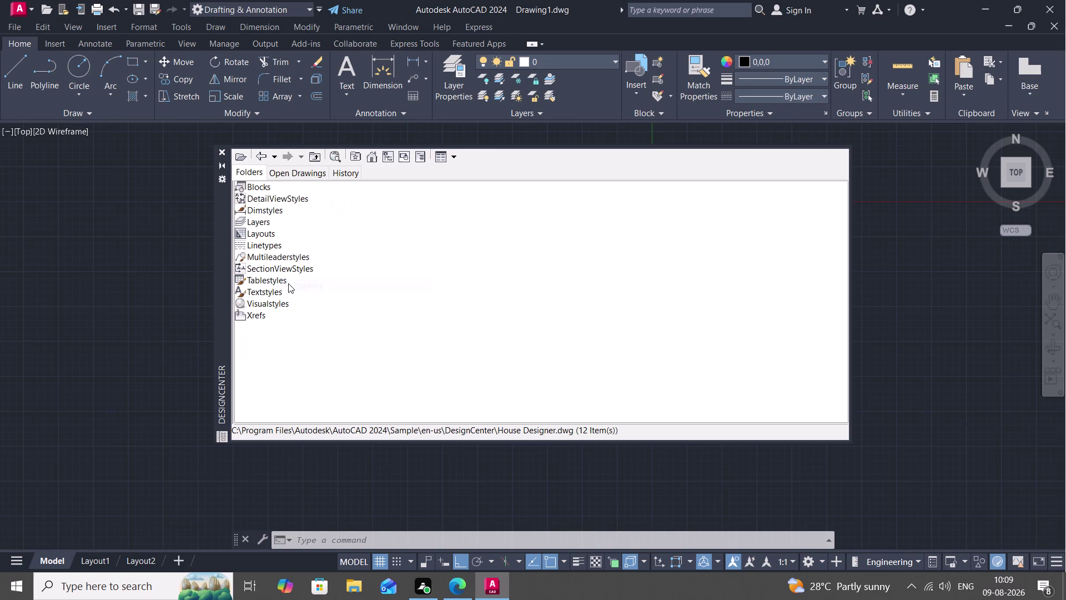
right_click(257, 188)
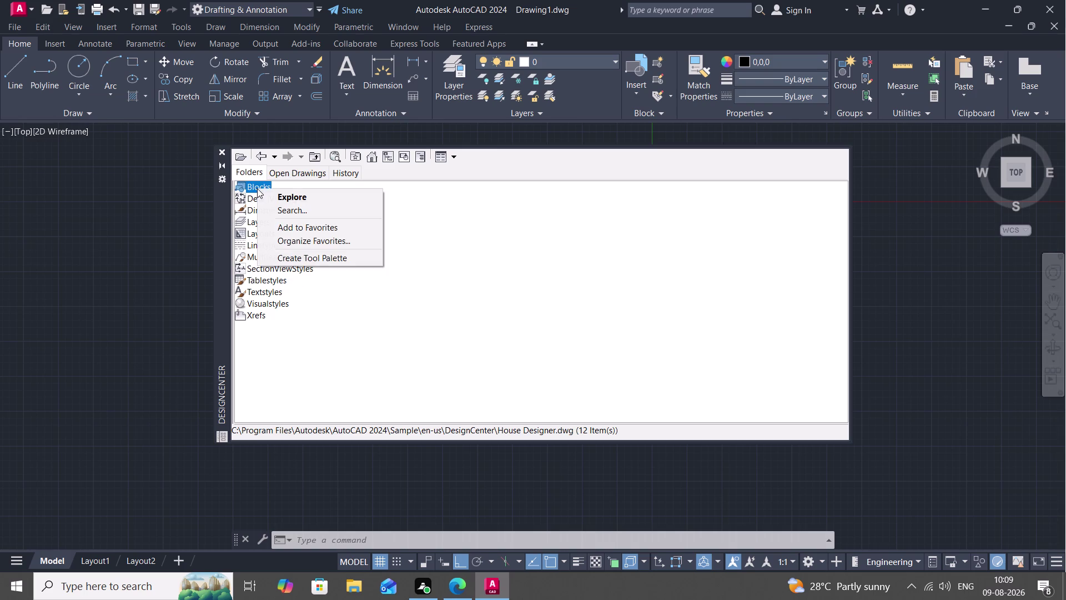
click(265, 193)
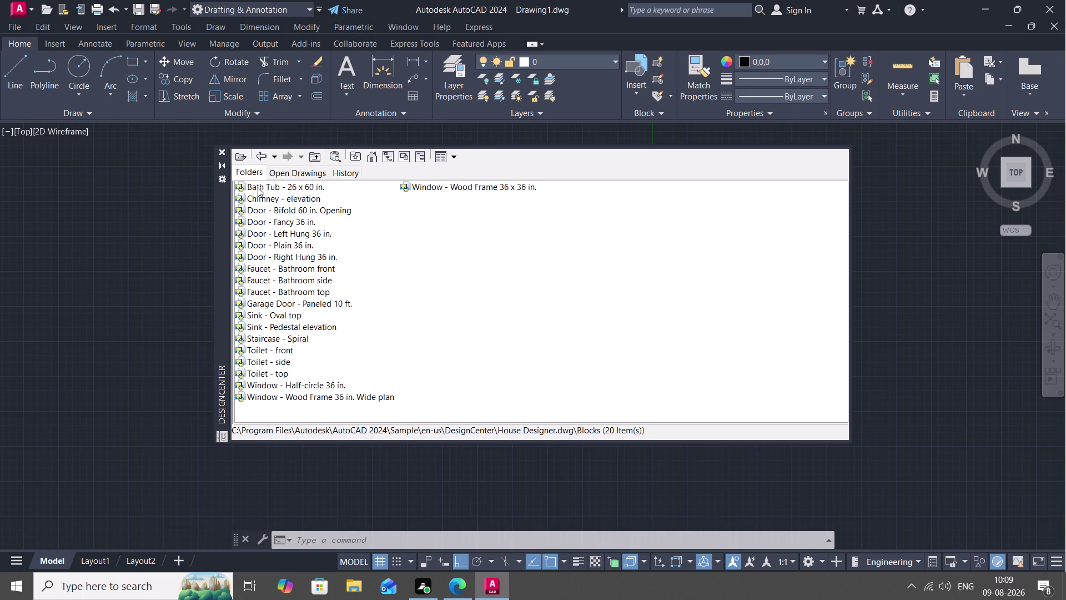
Insert the House Designer 'Sink - Oval top' block left of the floor plan, then return to the sample drawings.
right_click(257, 323)
click(248, 311)
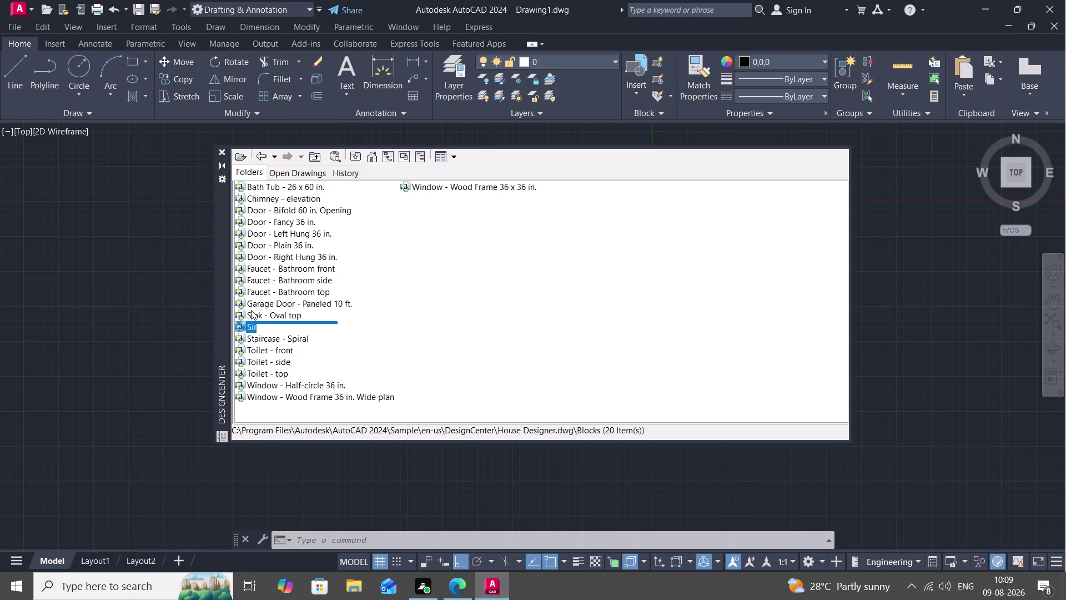
click(250, 309)
click(258, 312)
right_click(258, 312)
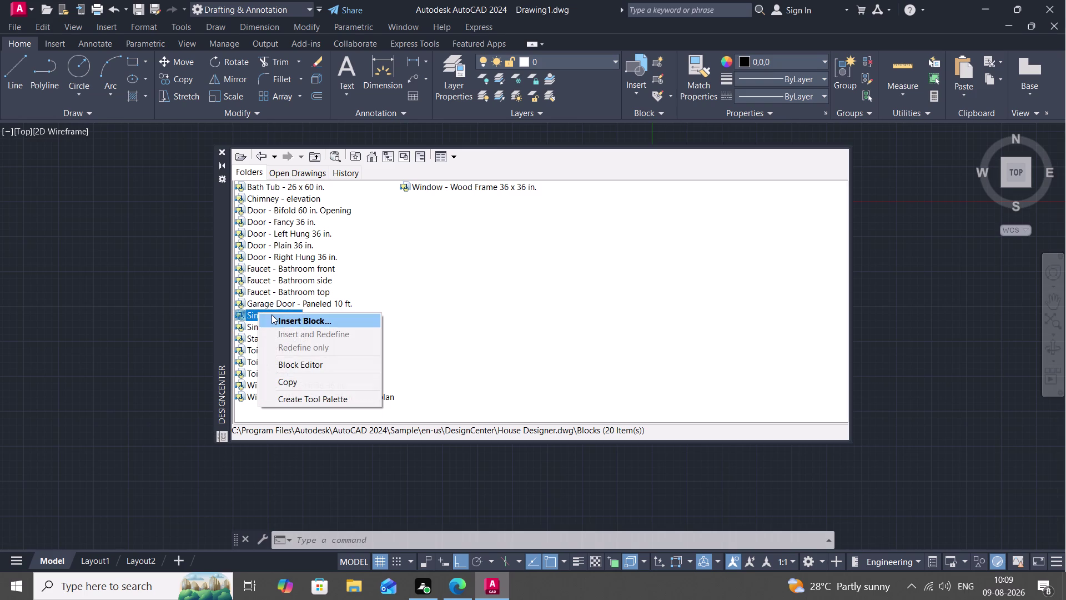
right_click(275, 318)
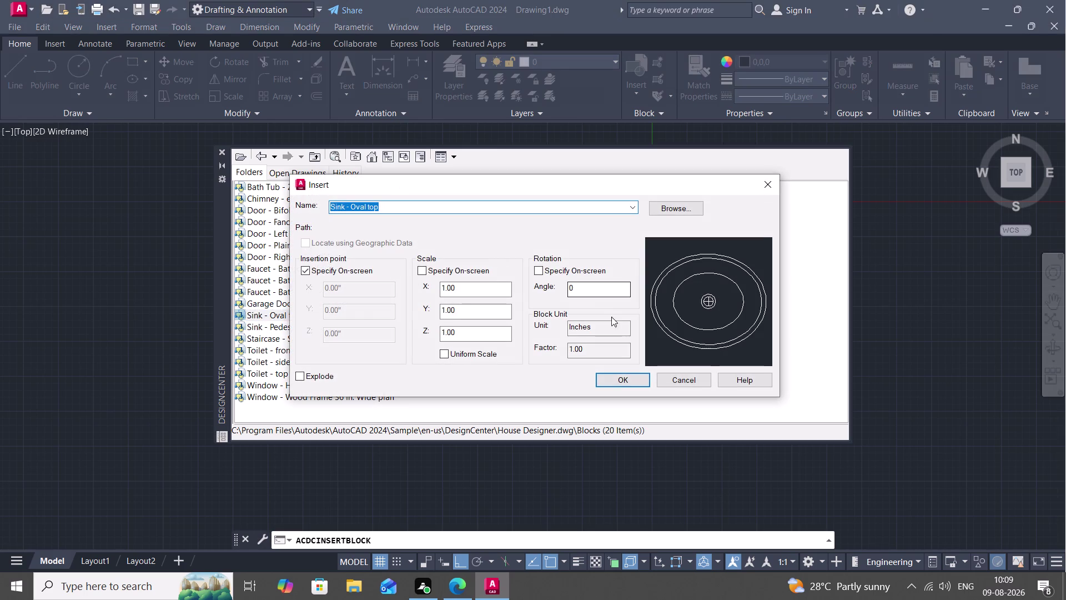
click(610, 375)
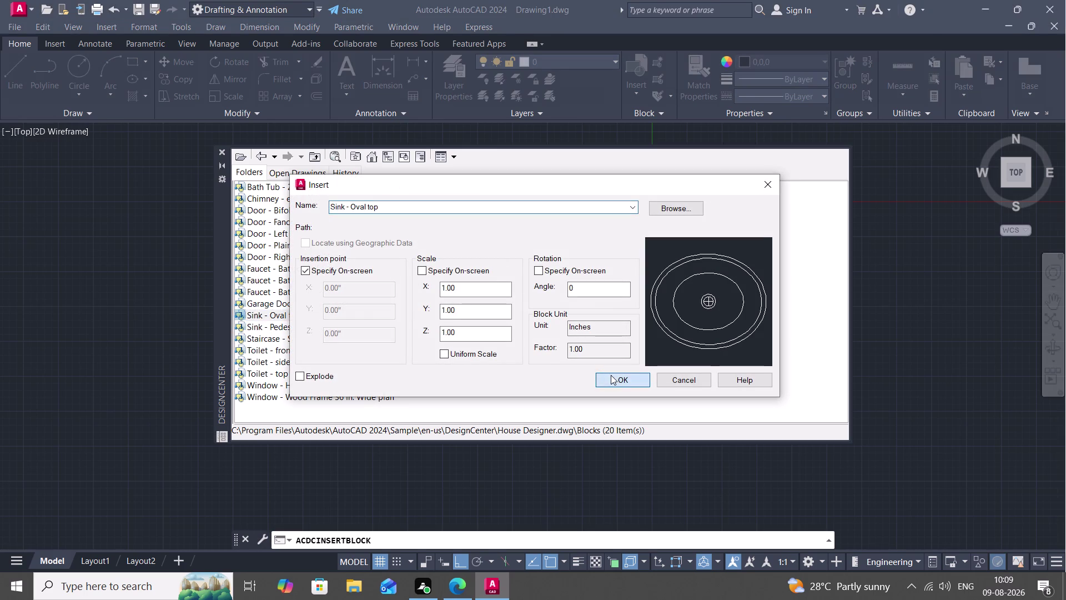
click(152, 304)
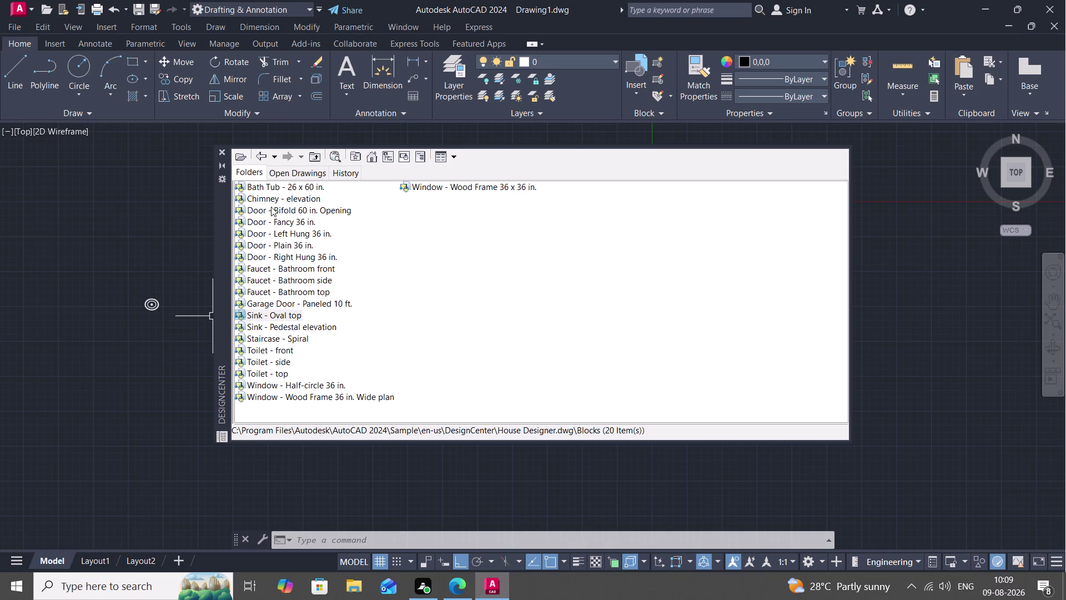
click(262, 152)
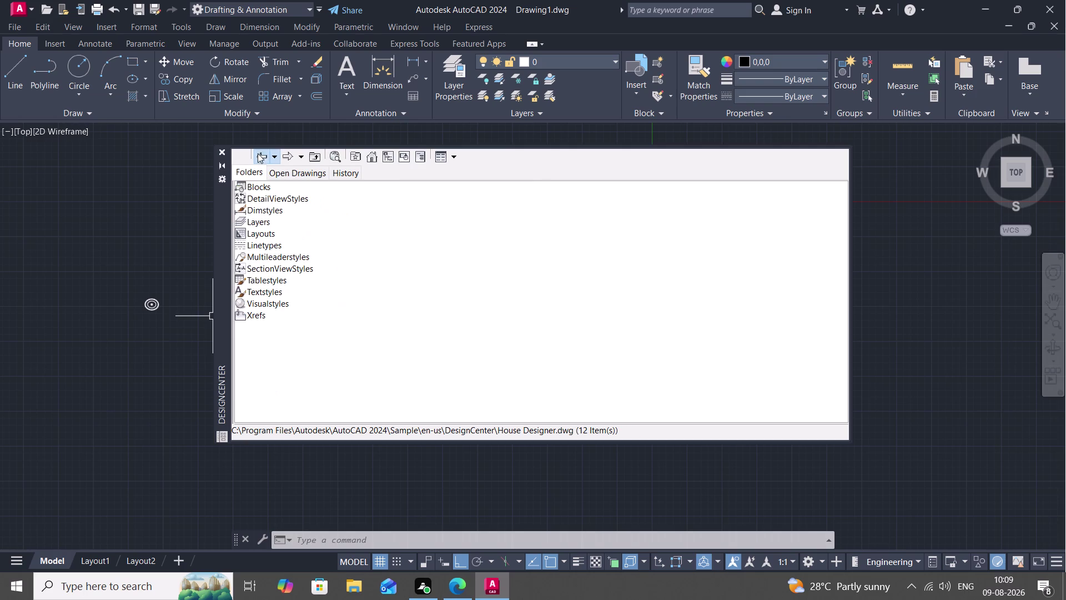
click(263, 155)
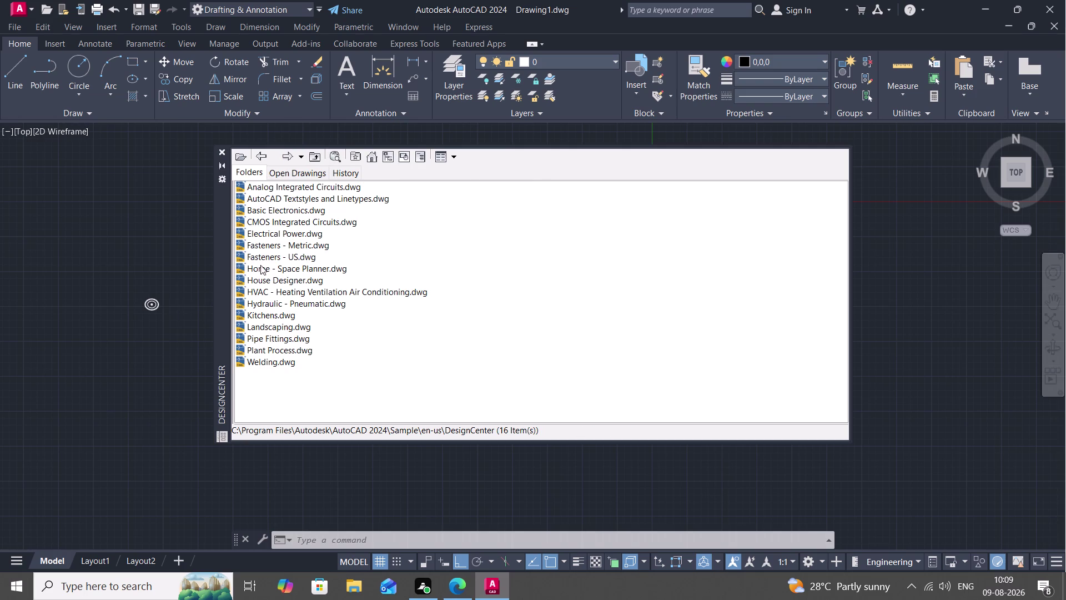
Browse the blocks in House Designer.dwg, then return to the sample drawing list.
right_click(263, 280)
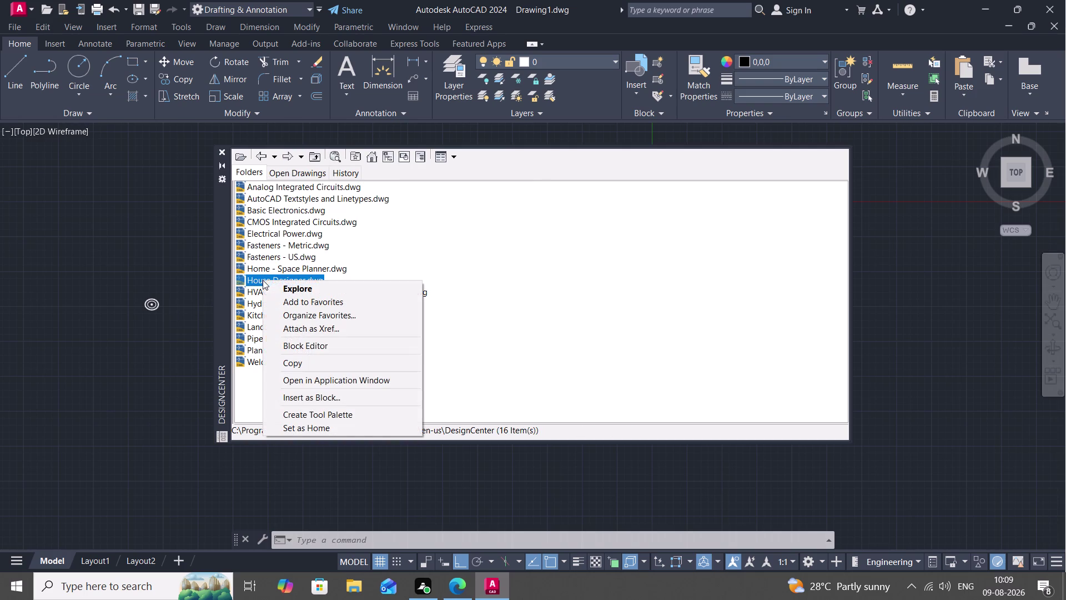
click(279, 287)
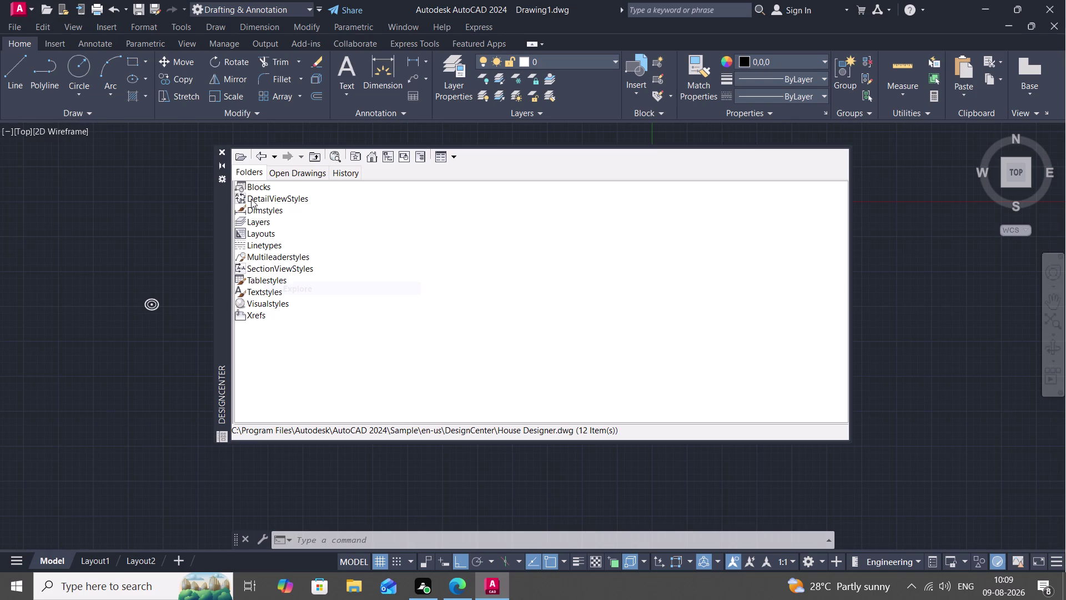
right_click(255, 180)
right_click(260, 186)
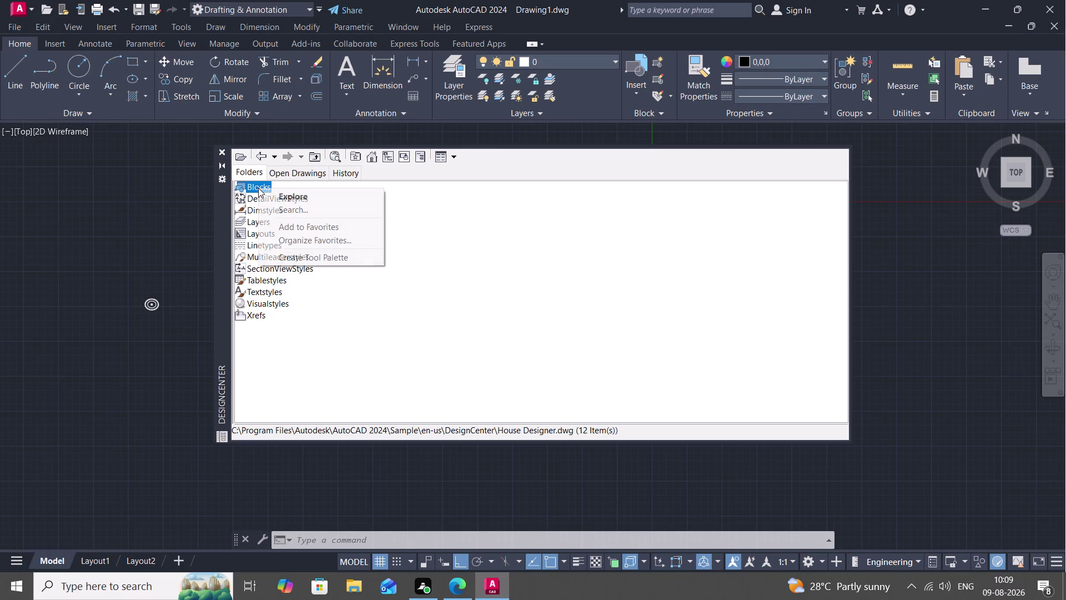
click(269, 197)
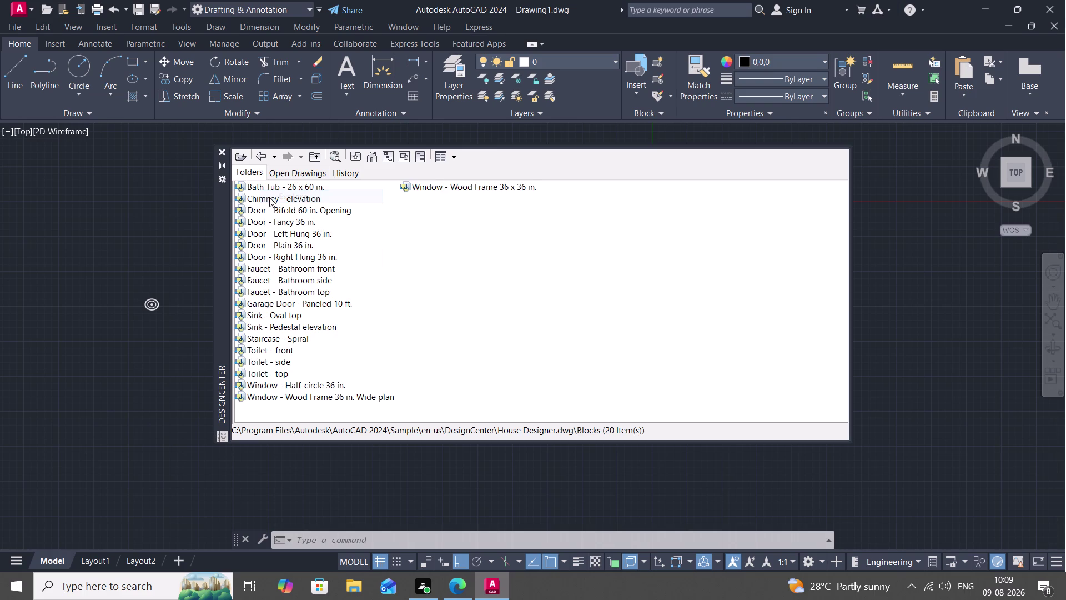
click(261, 150)
click(261, 150)
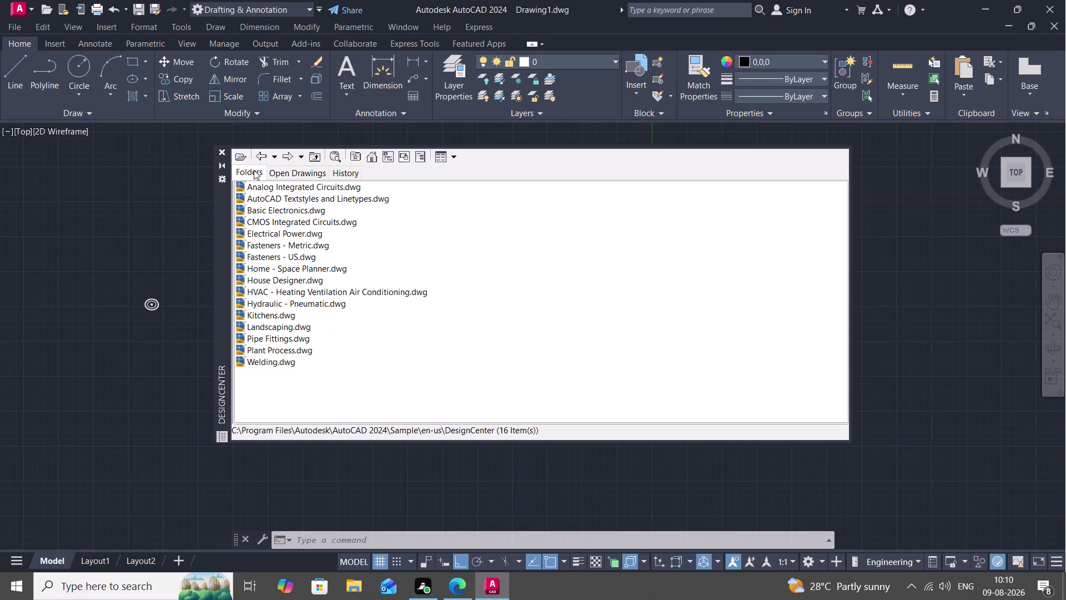
List the Home - Space Planner.dwg blocks and select Bed - Queen.
right_click(274, 265)
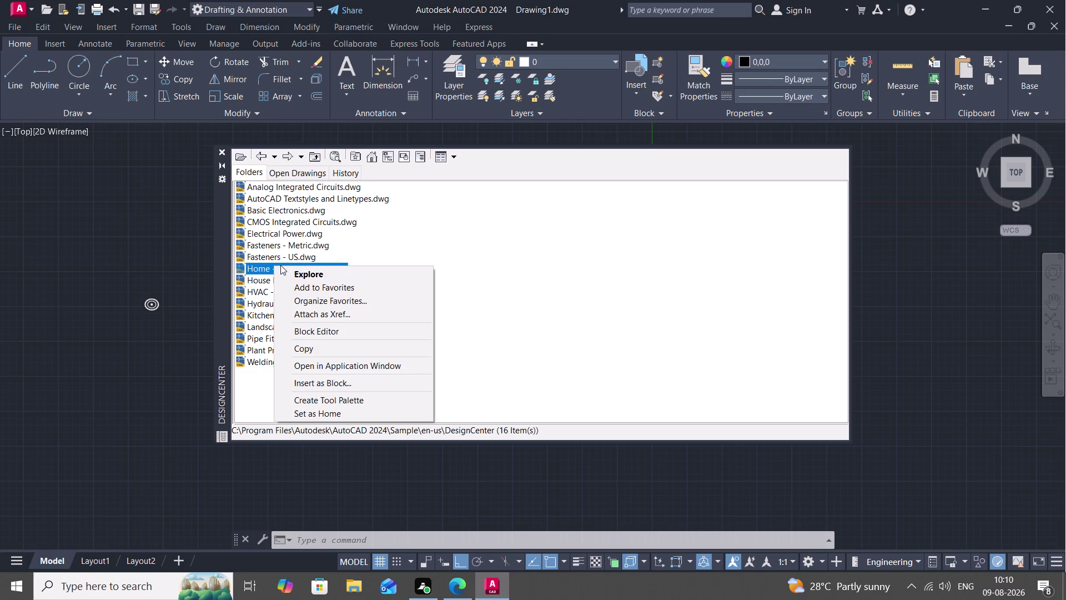
click(291, 269)
right_click(252, 181)
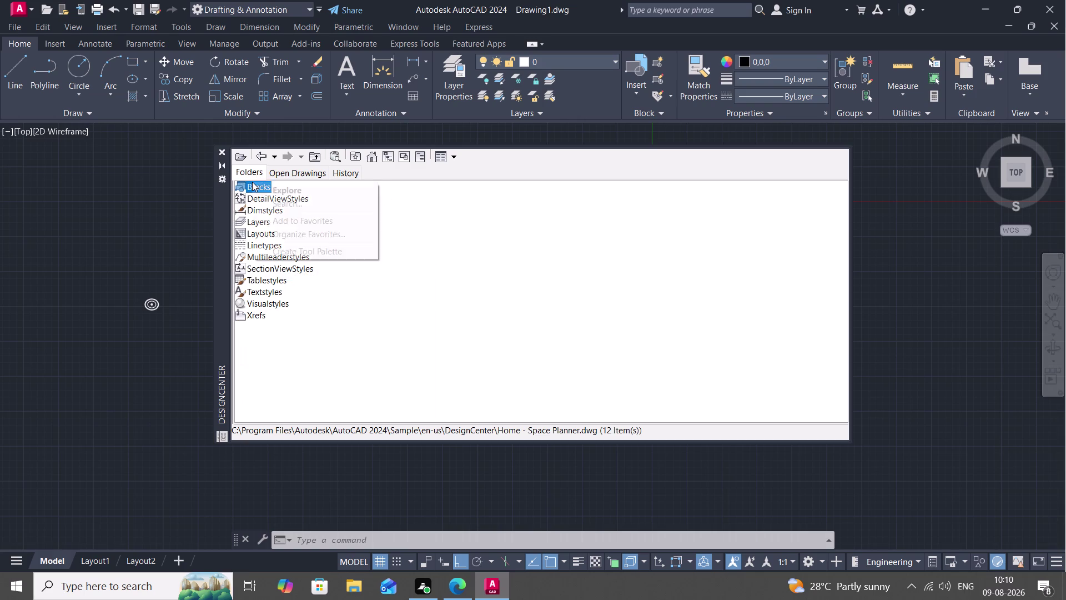
click(261, 188)
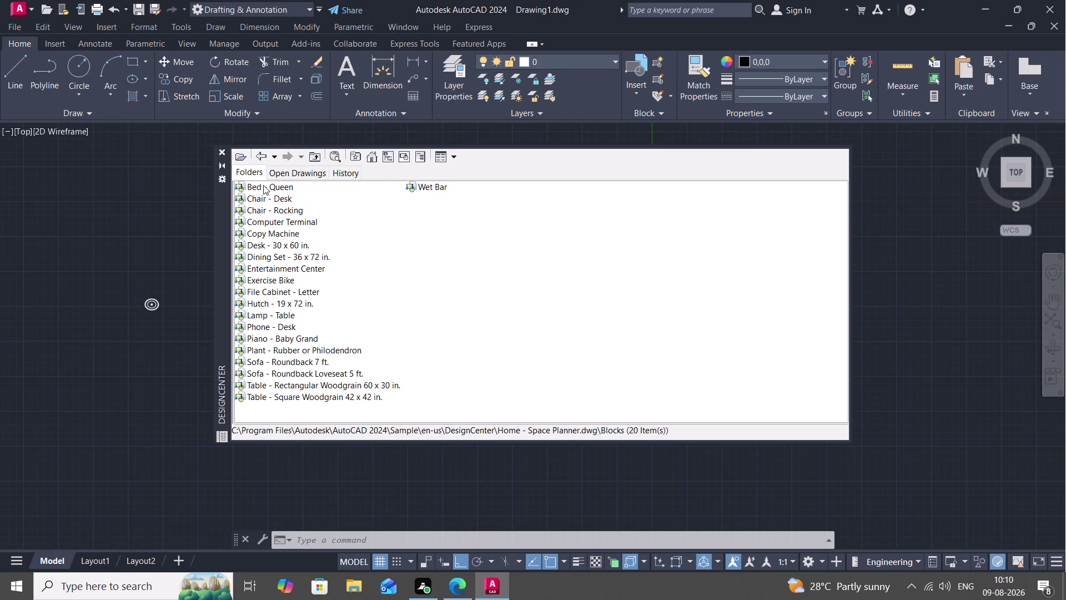
click(271, 189)
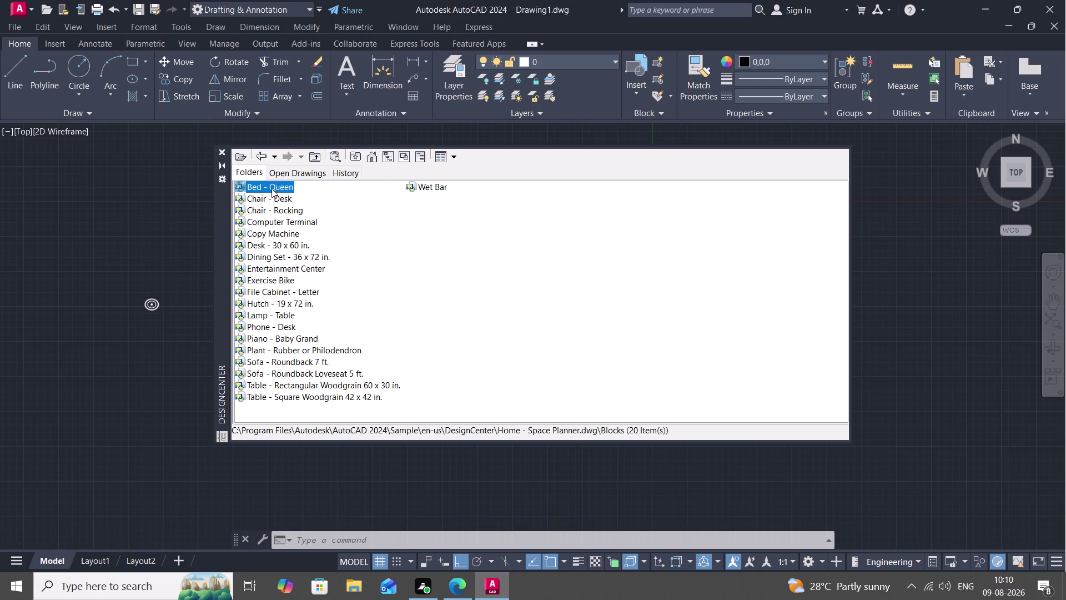
right_click(271, 188)
Insert the Bed - Queen block below the sink, left of the floor plan.
click(286, 196)
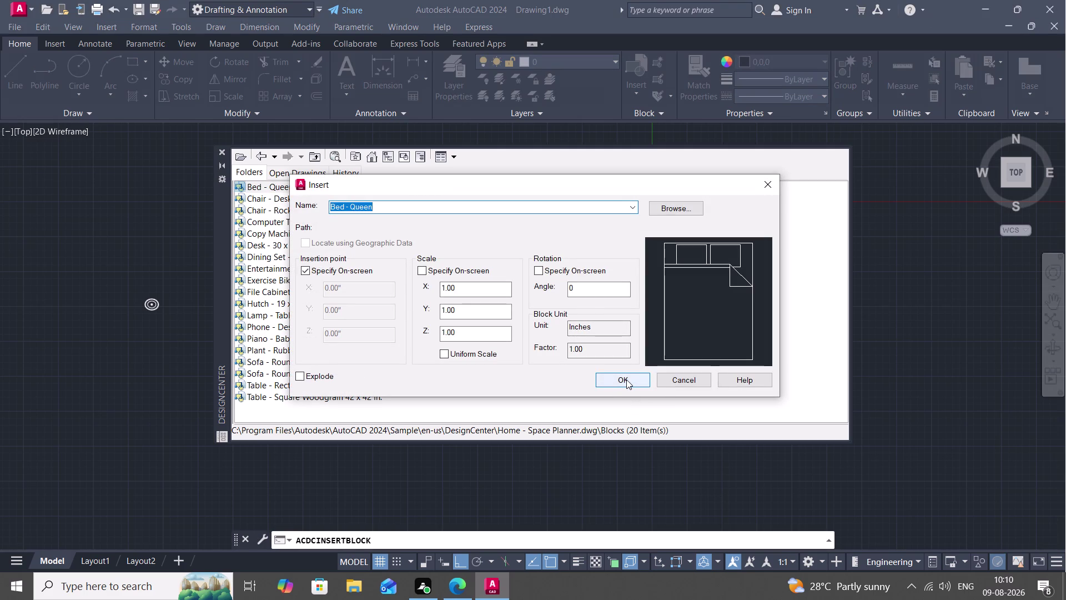
click(626, 379)
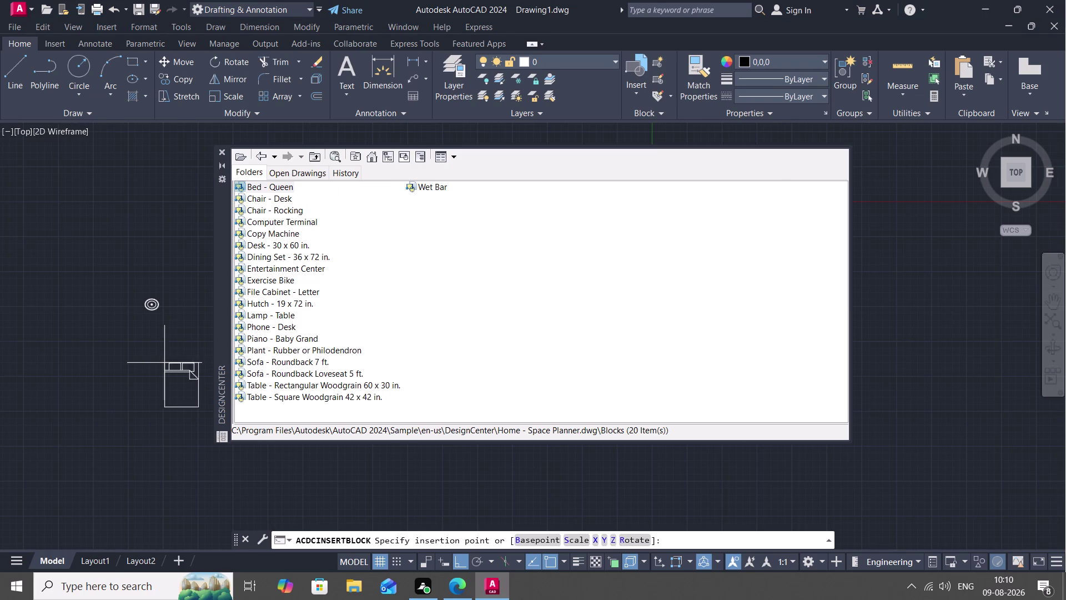
click(117, 351)
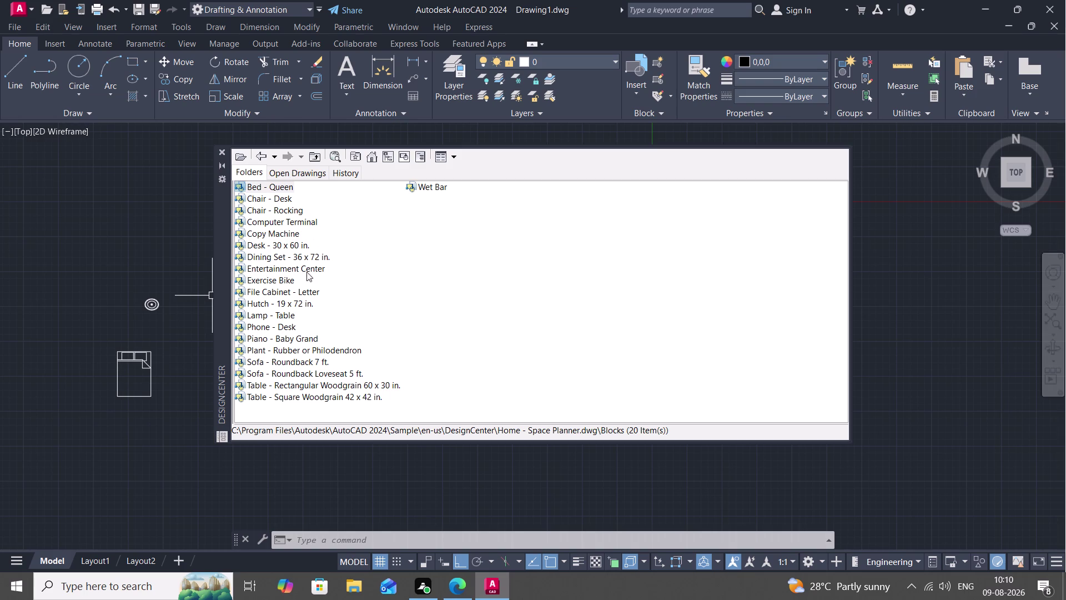
right_click(271, 372)
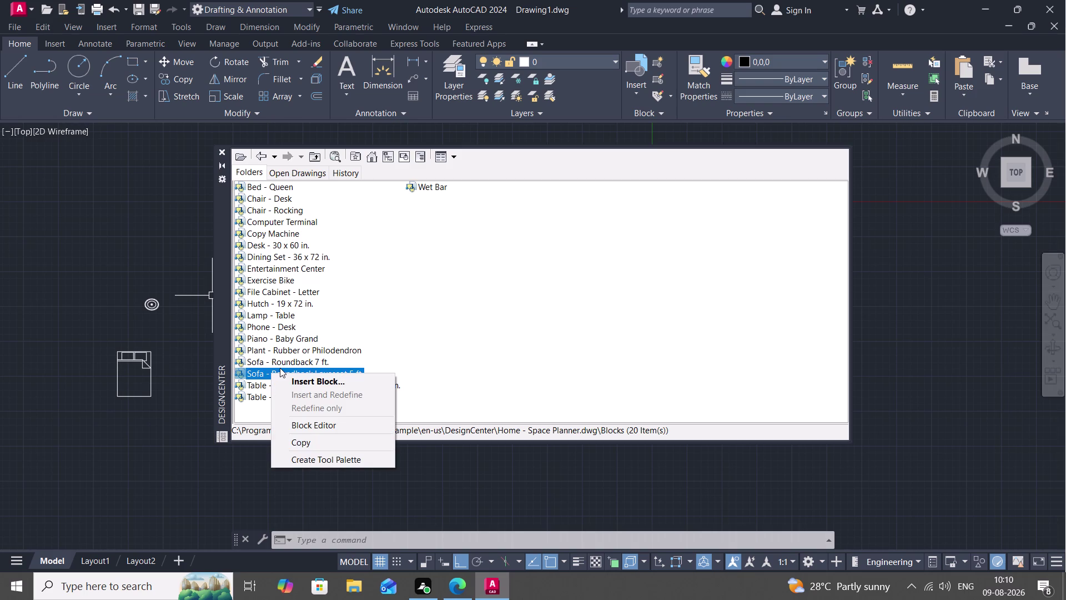
Insert the 5 ft roundback loveseat block above the queen bed.
click(280, 368)
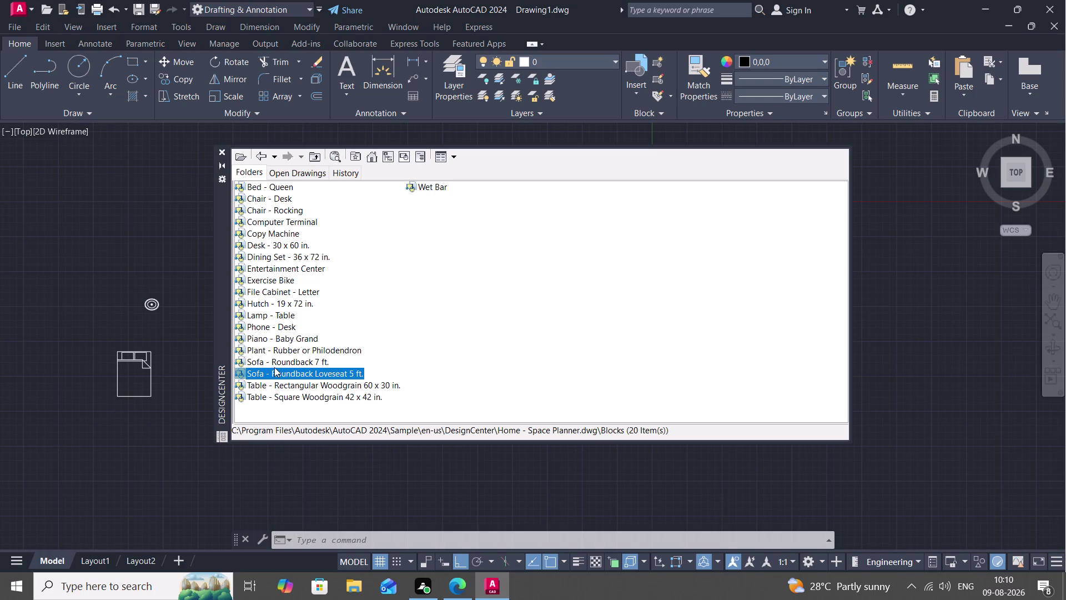
right_click(272, 369)
click(281, 374)
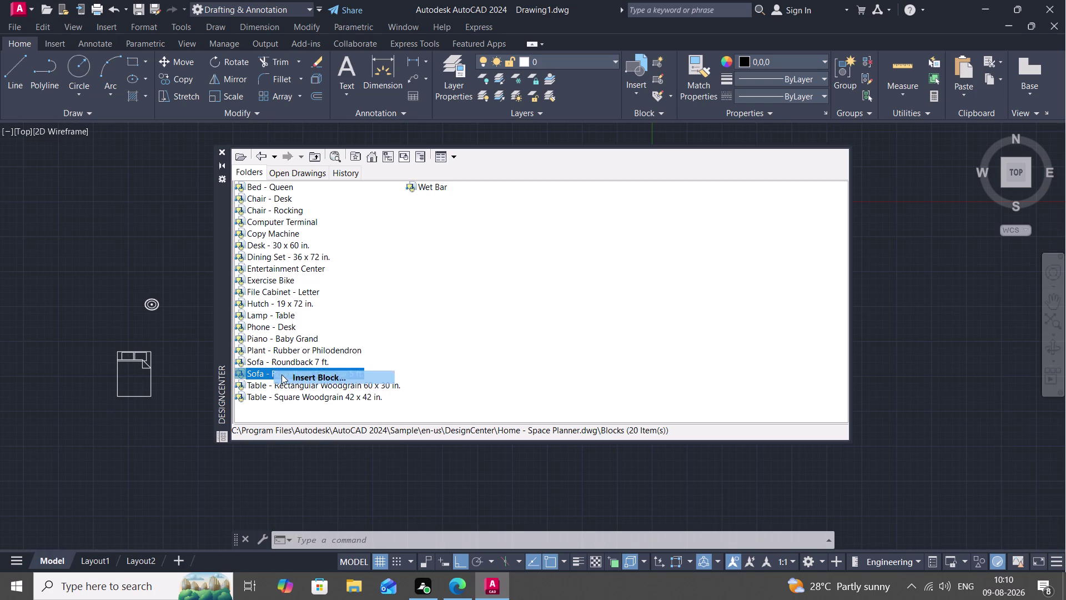
click(271, 370)
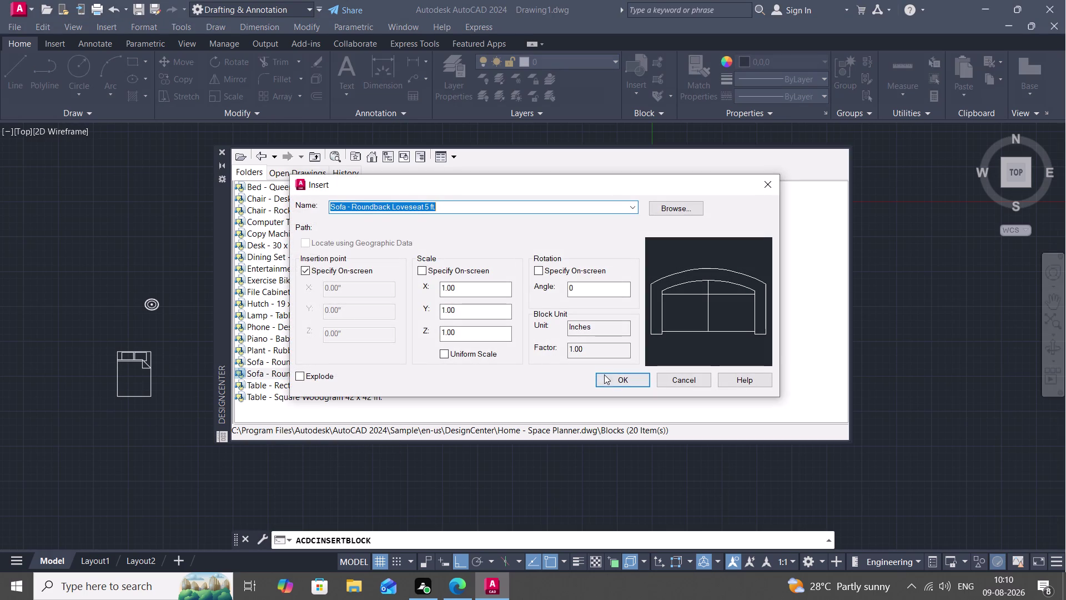
click(605, 375)
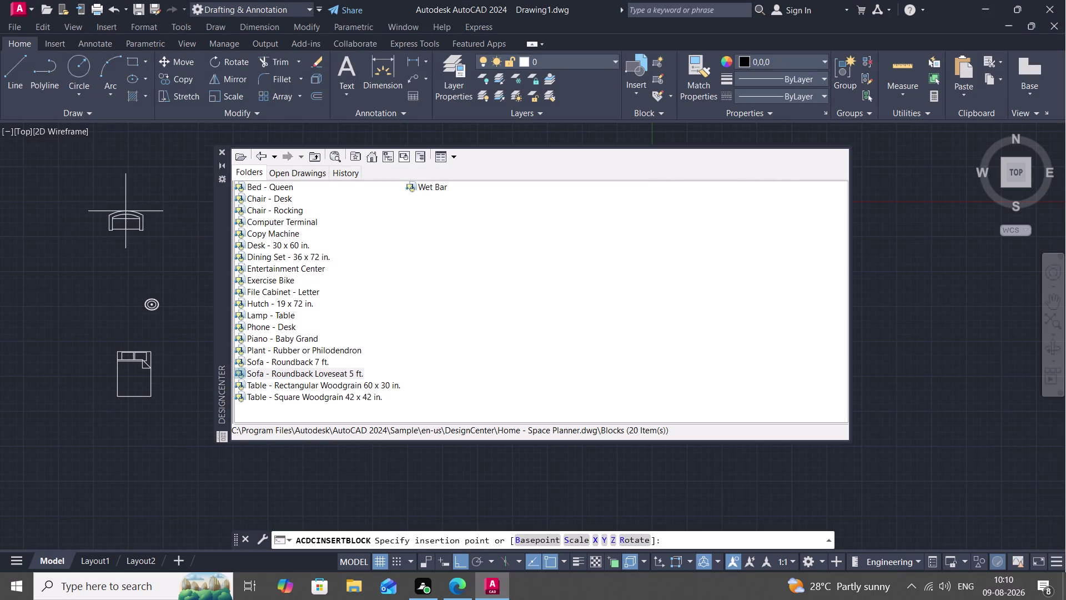
click(124, 211)
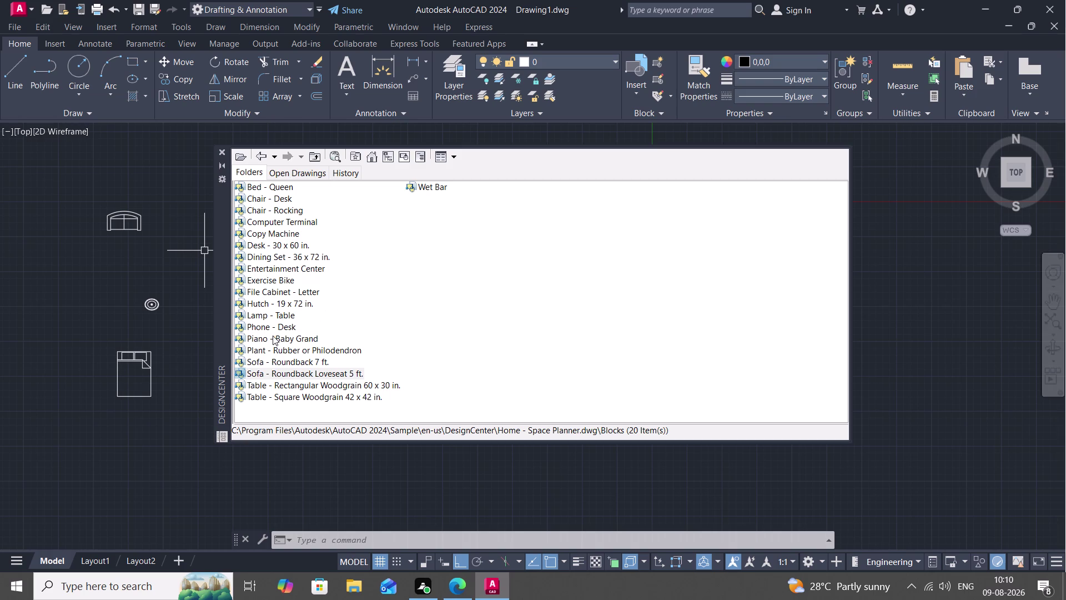
Insert the Lamp - Table block at the corner of the bed.
click(252, 314)
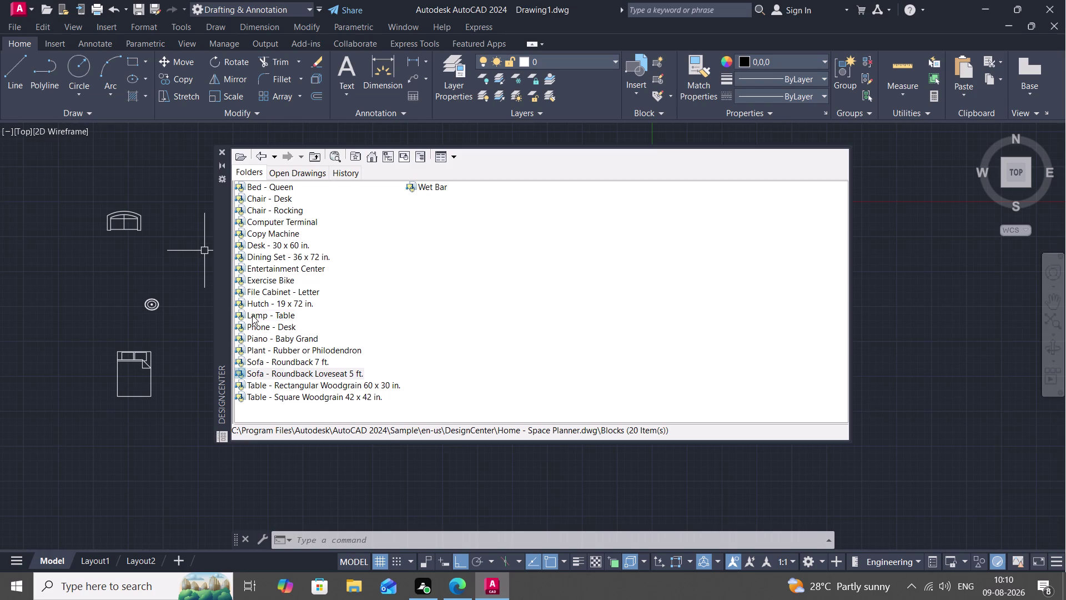
right_click(252, 315)
click(252, 315)
click(268, 320)
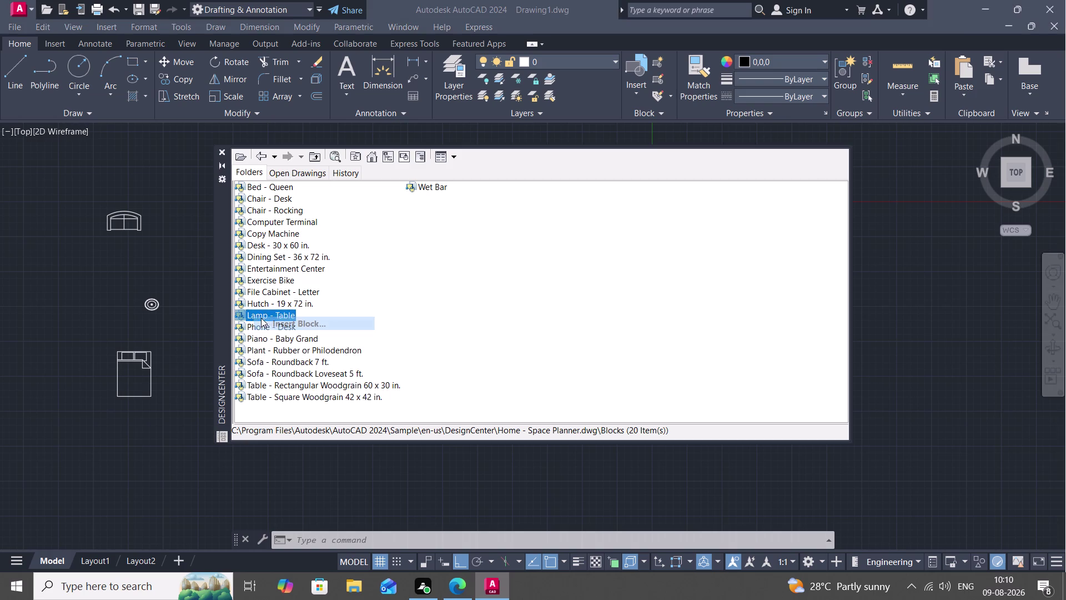
click(625, 383)
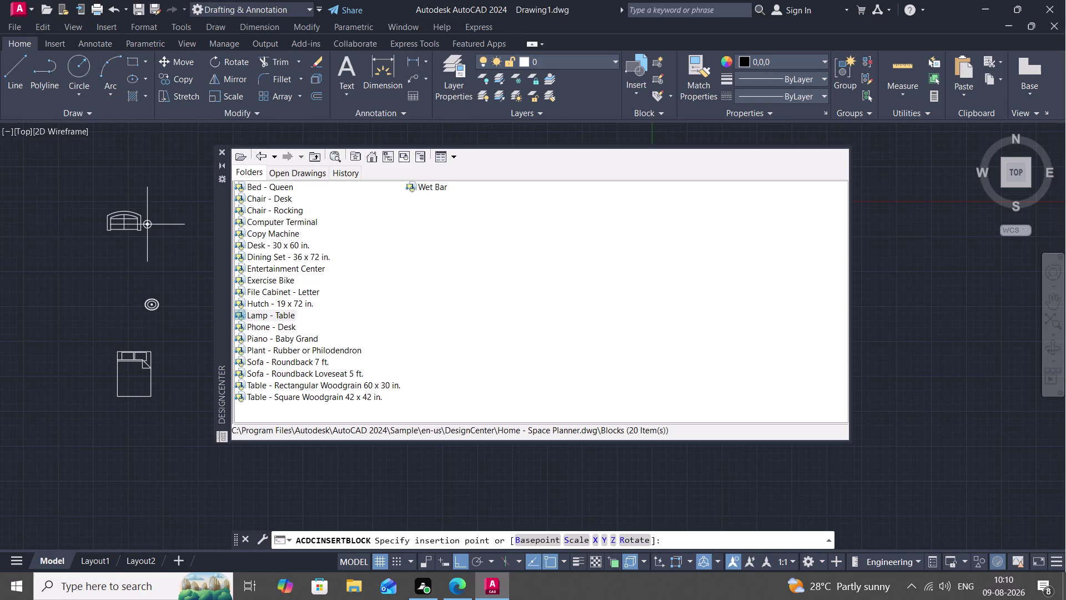
click(156, 356)
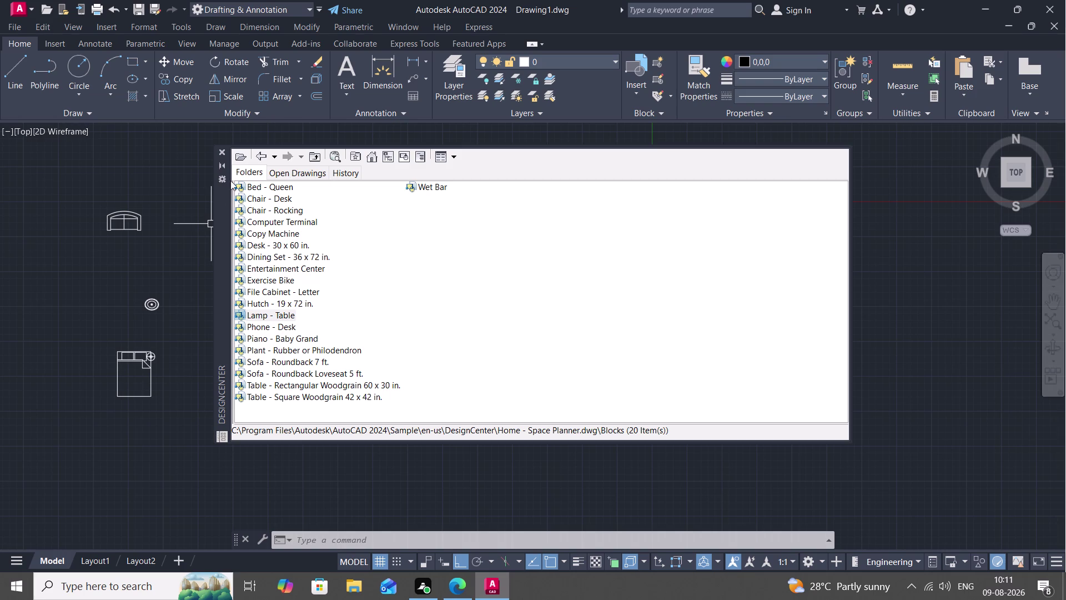
click(261, 152)
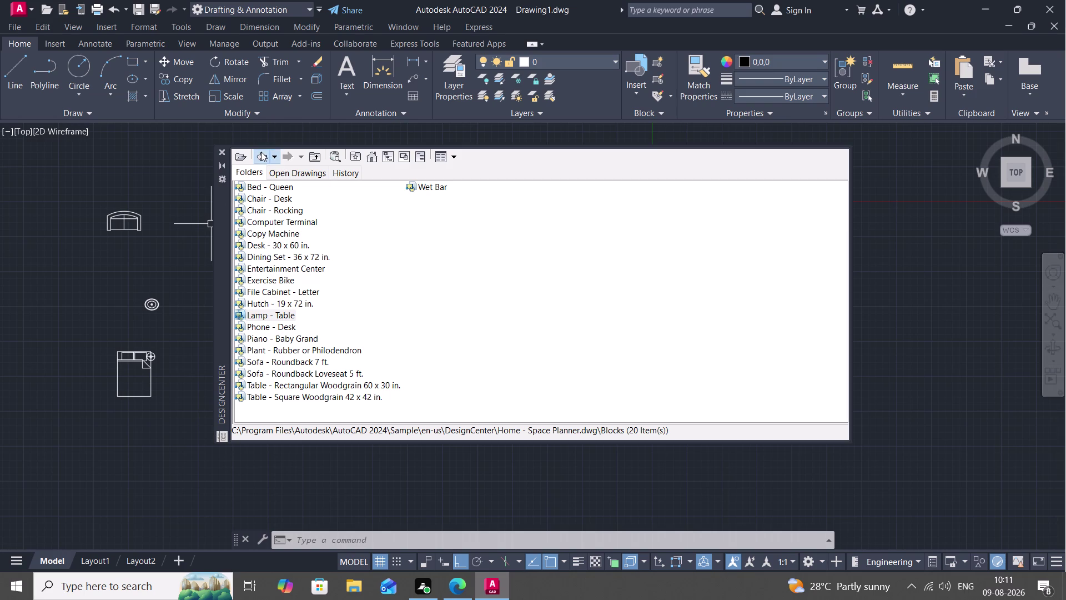
Navigate DesignCenter to the Dynamic Blocks folder and close the palette.
click(261, 152)
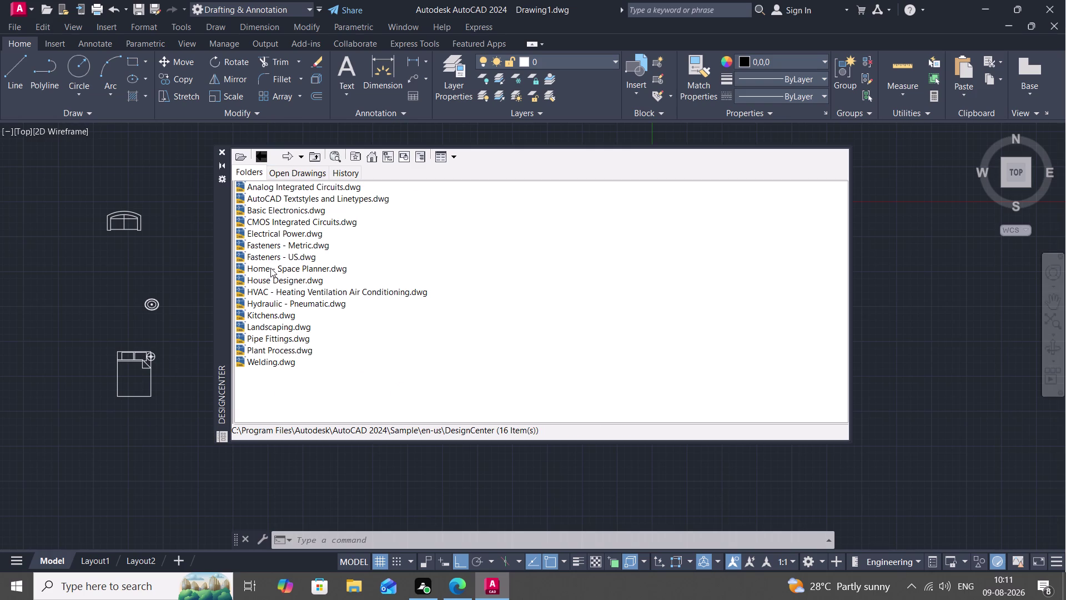
scroll(down, 3)
scroll(down, 3)
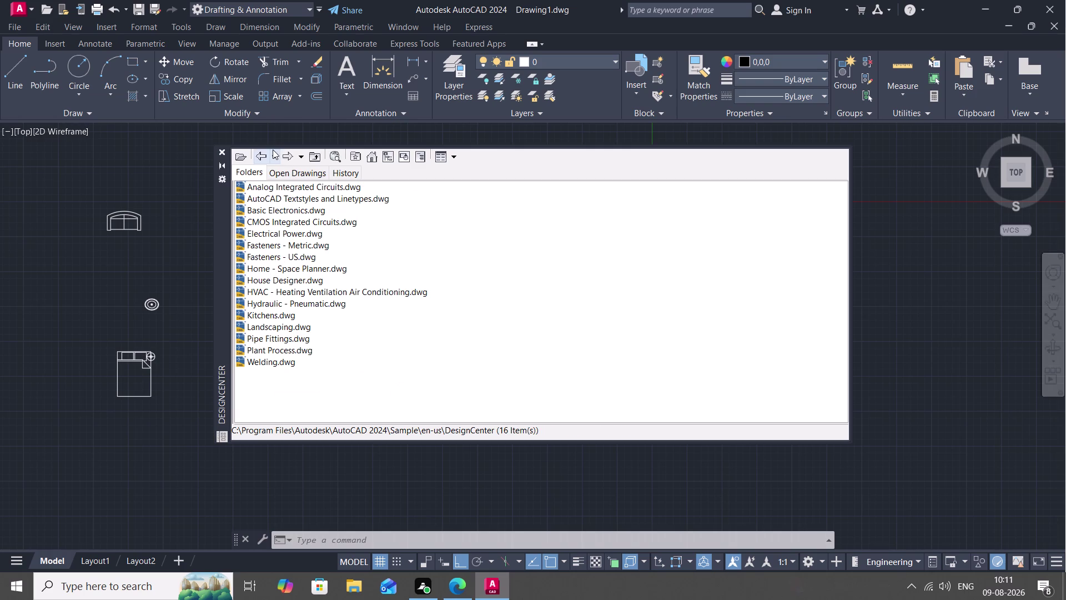
click(263, 154)
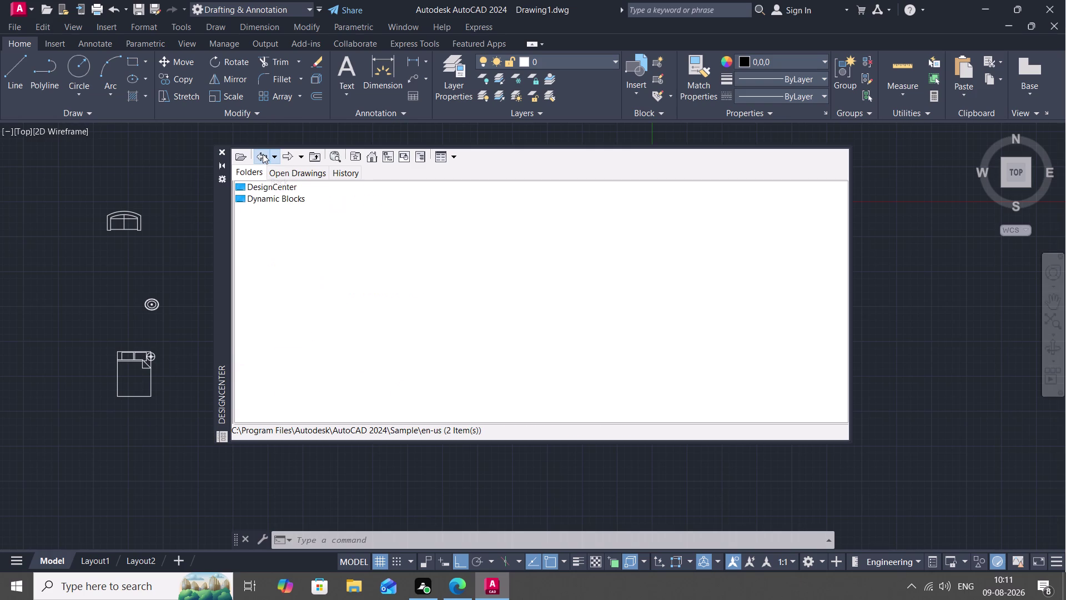
click(263, 153)
click(254, 152)
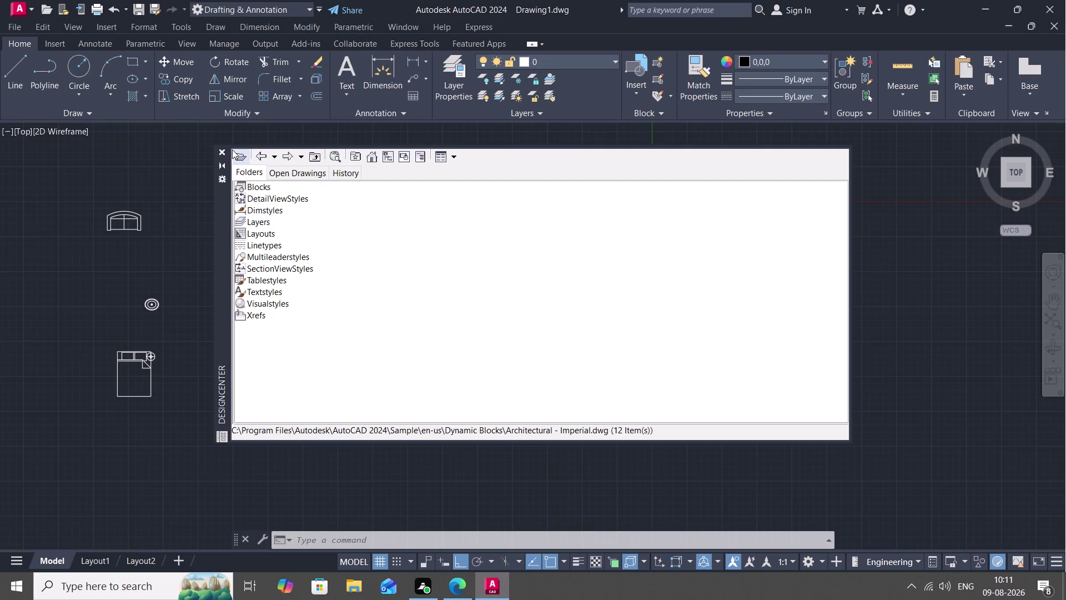
click(223, 150)
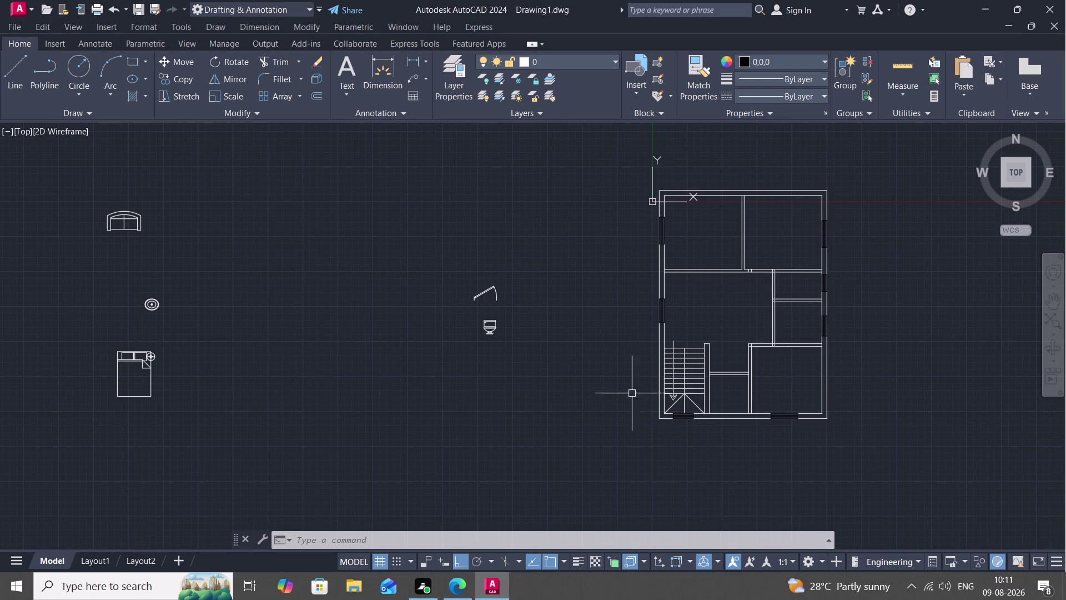
Set the door block's swing to Open 90° and deselect it.
middle_drag(705, 347, 473, 370)
scroll(down, 3)
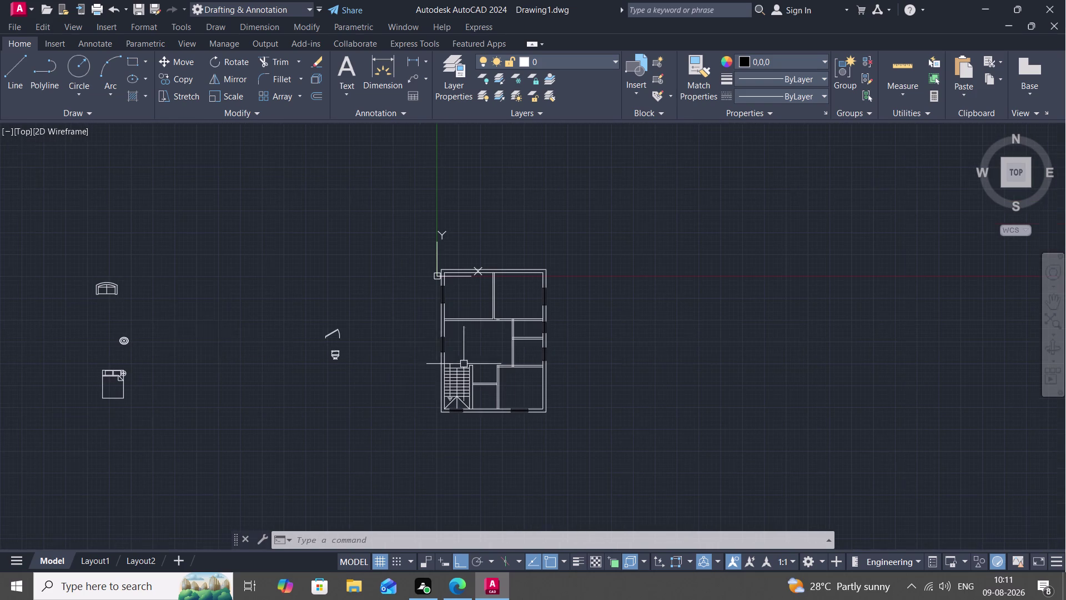
click(334, 330)
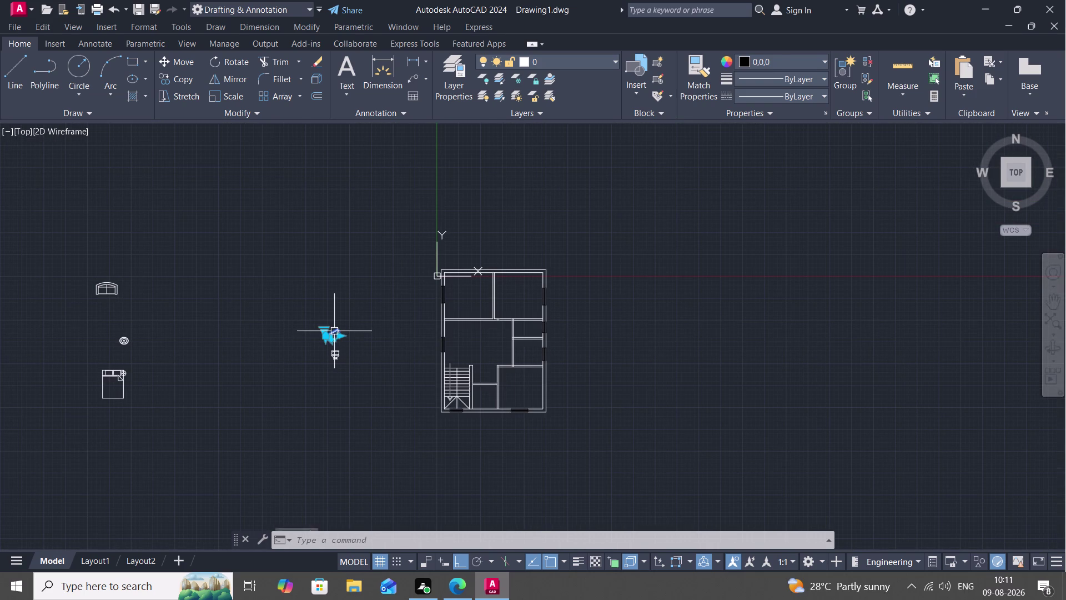
scroll(up, 3)
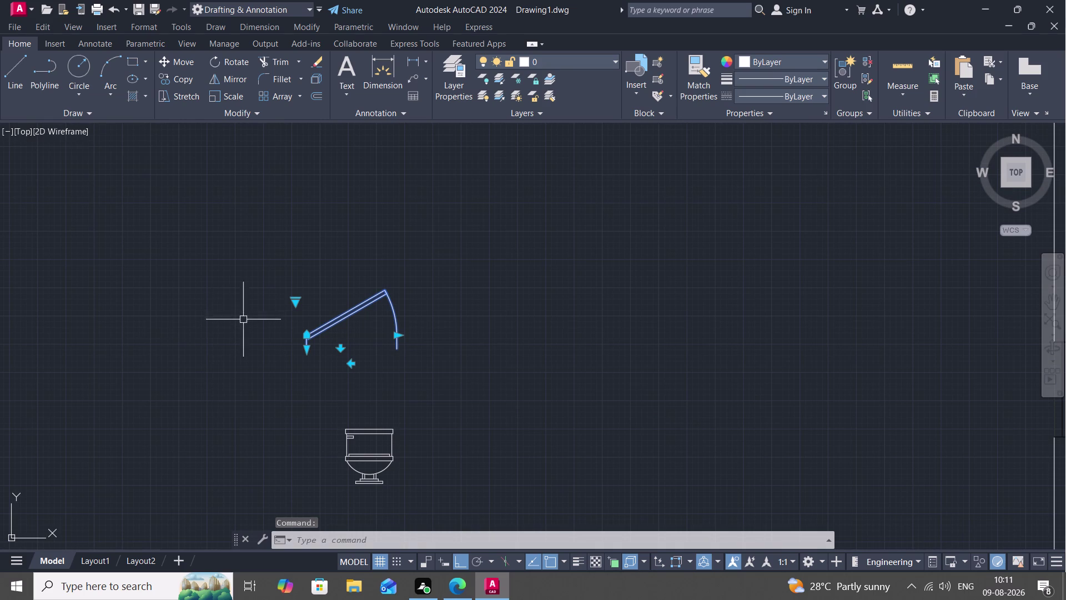
click(292, 304)
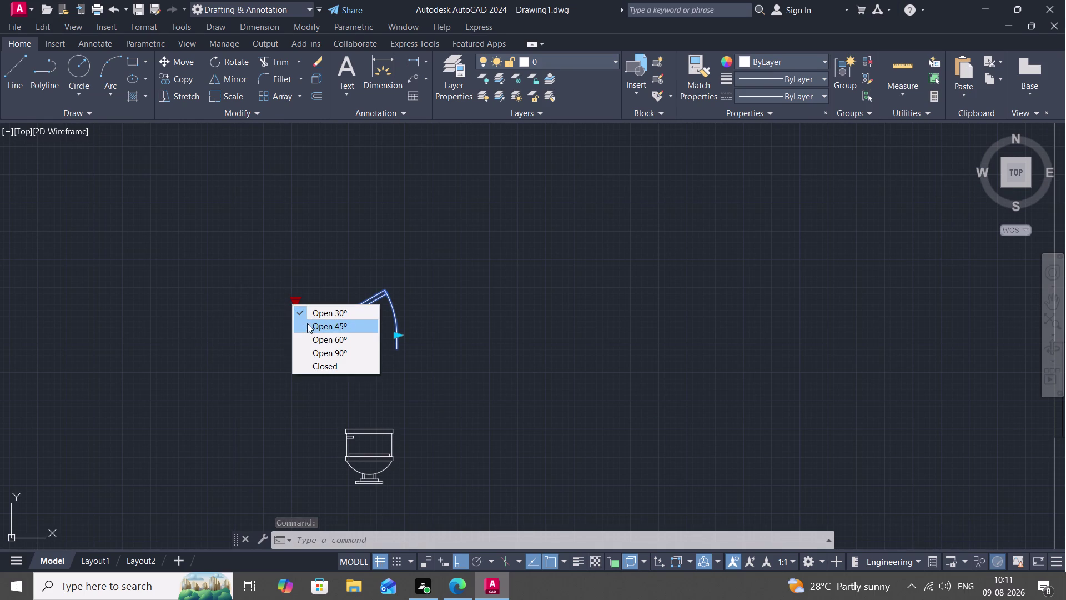
click(298, 354)
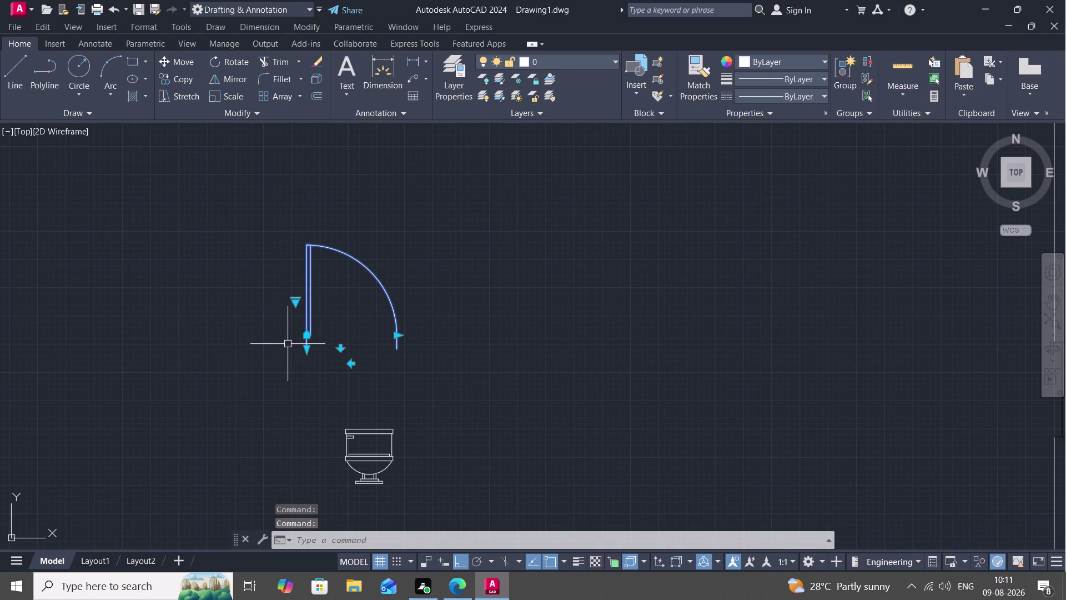
key(Escape)
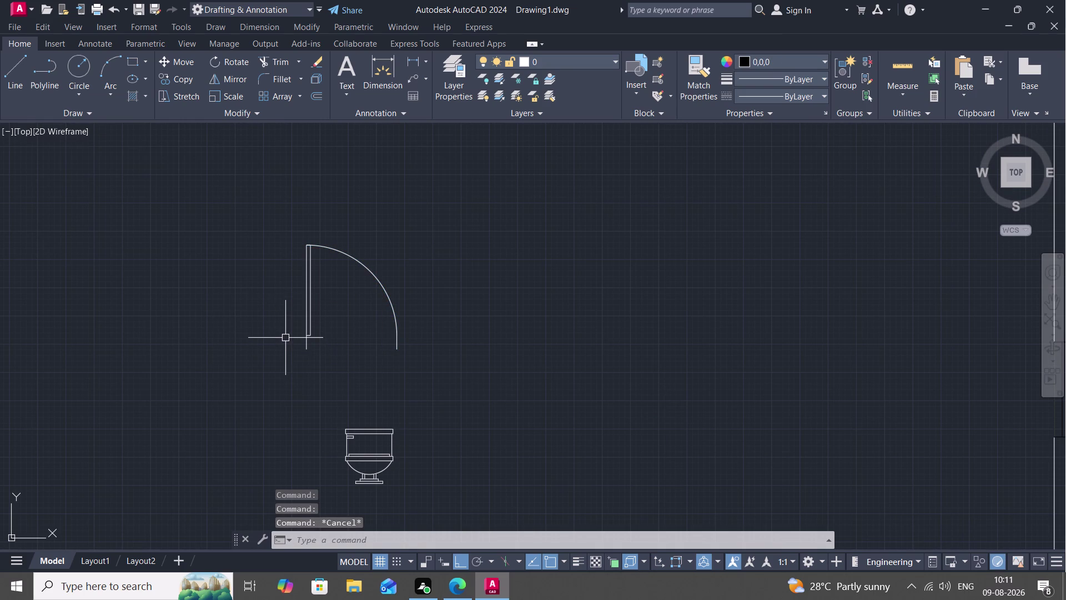
scroll(down, 3)
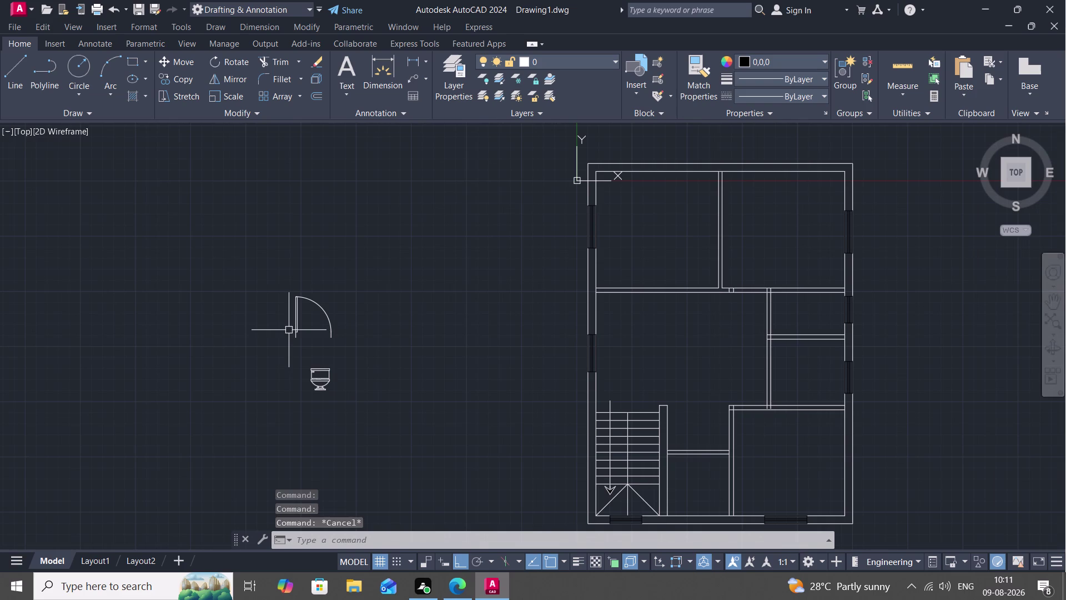
Trim the two short wall stubs where the interior walls meet the horizontal wall.
middle_drag(782, 273, 767, 276)
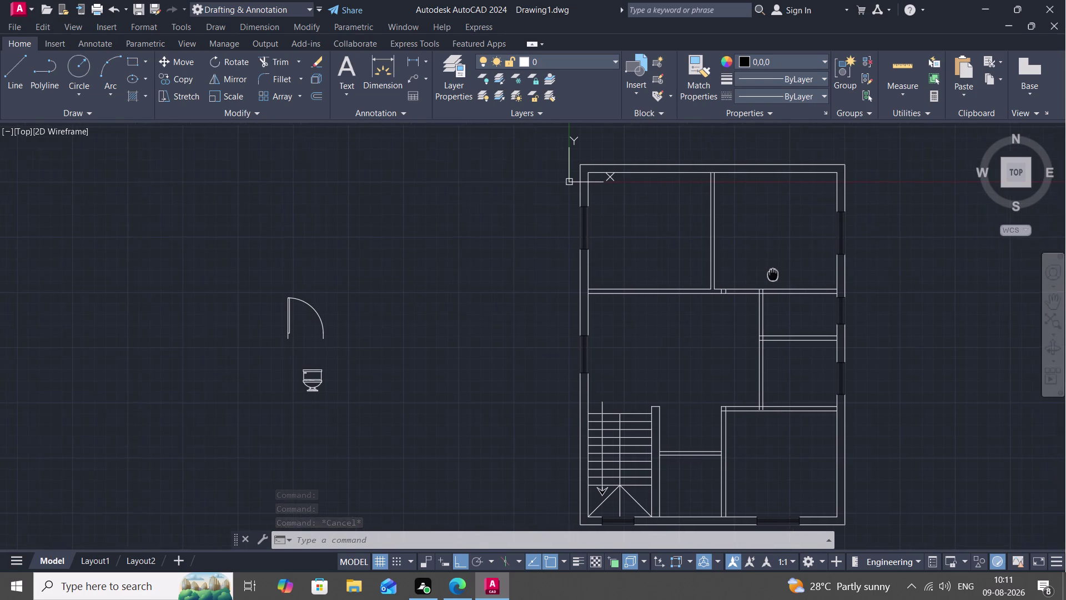
middle_drag(766, 276, 727, 284)
scroll(up, 3)
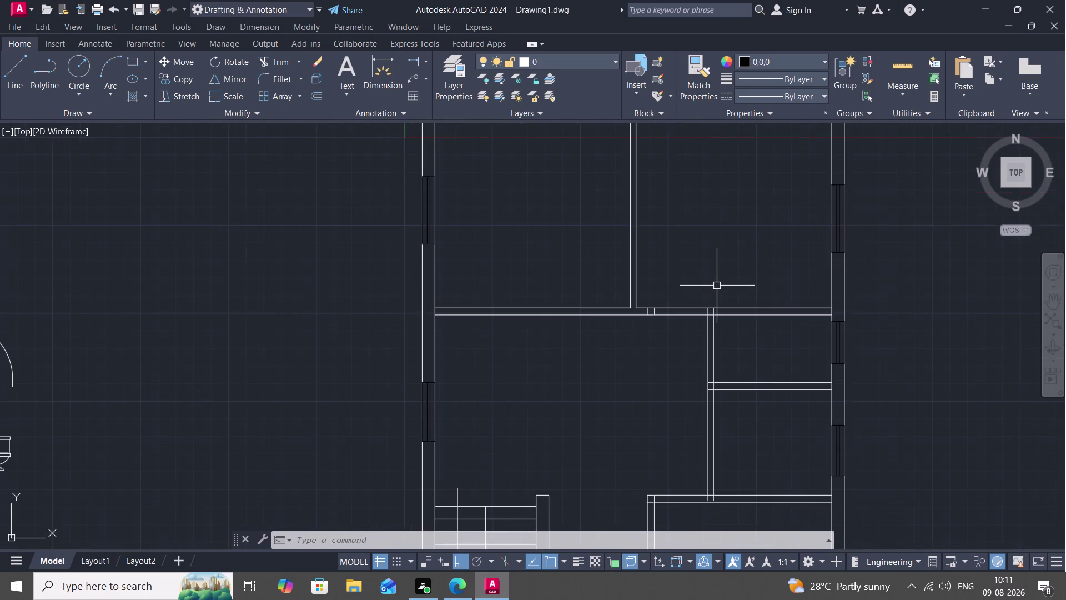
scroll(up, 3)
scroll(up, 3)
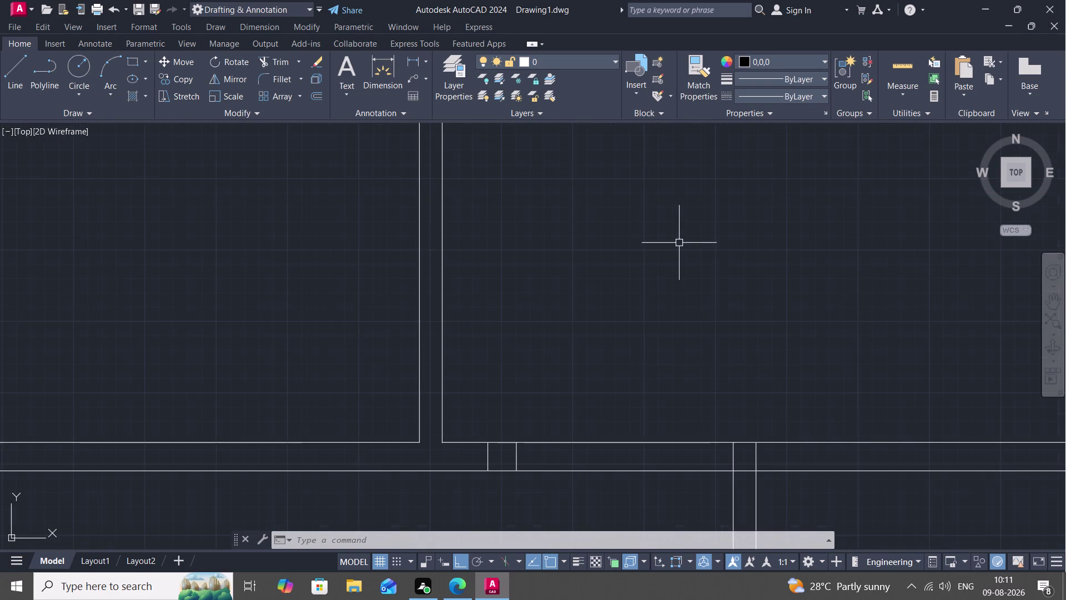
text(TR)
key(space)
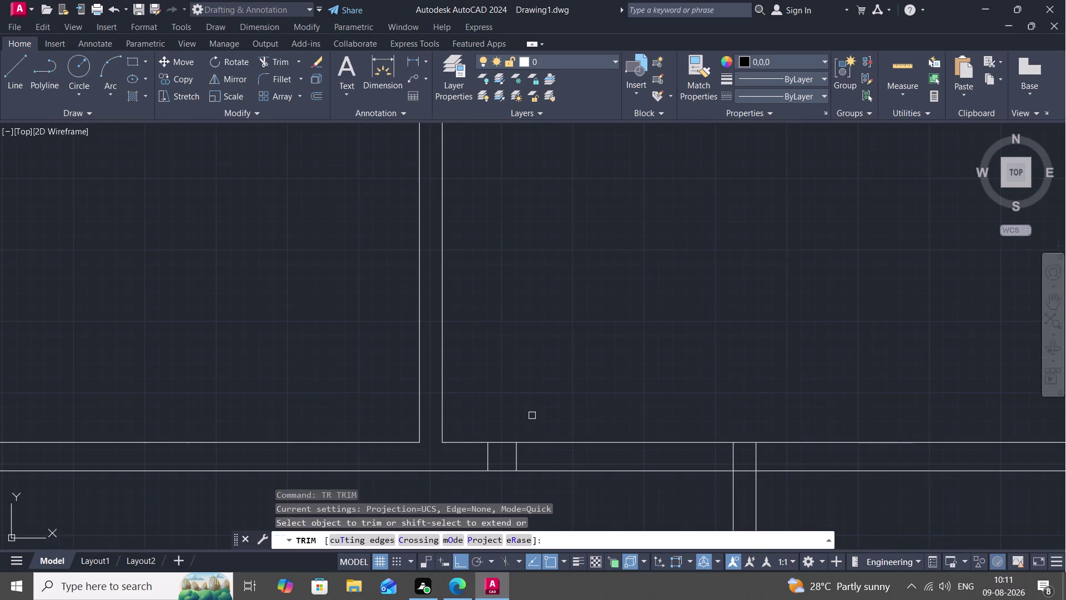
click(514, 456)
click(488, 455)
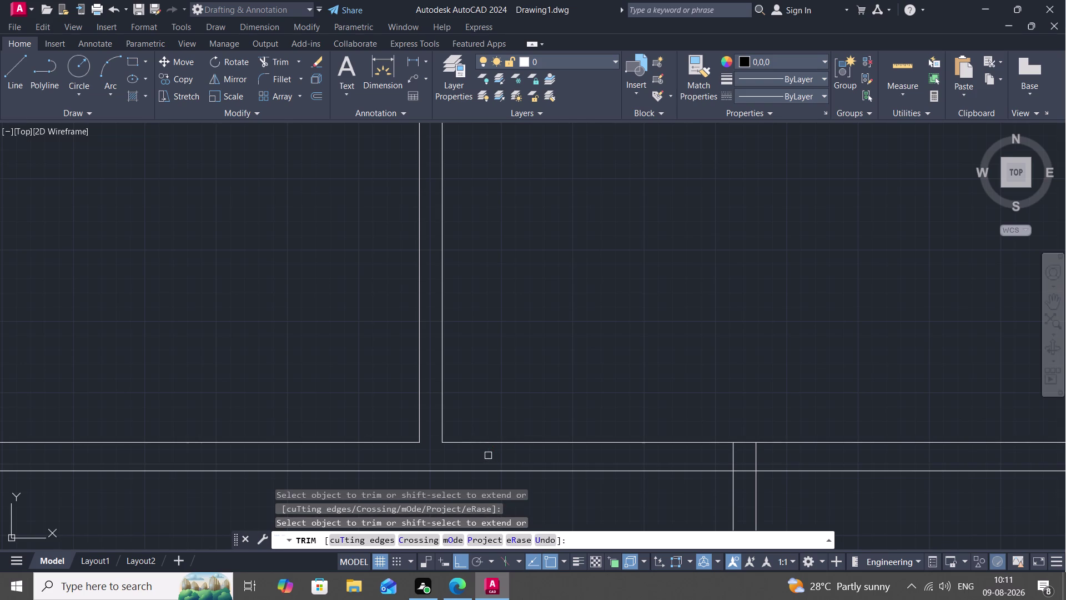
scroll(down, 3)
middle_drag(473, 464, 610, 383)
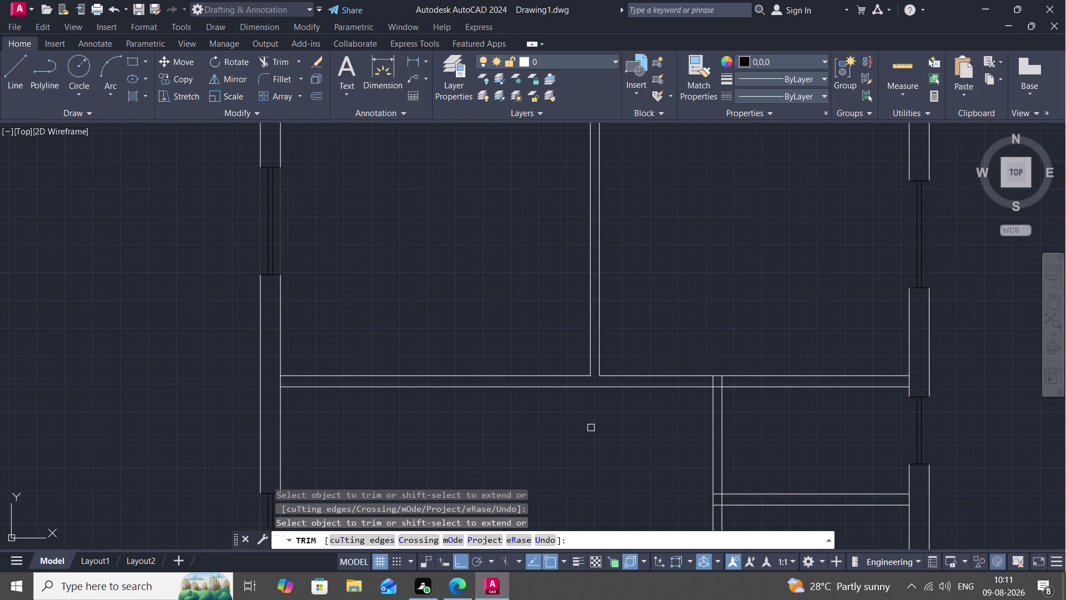
key(Escape)
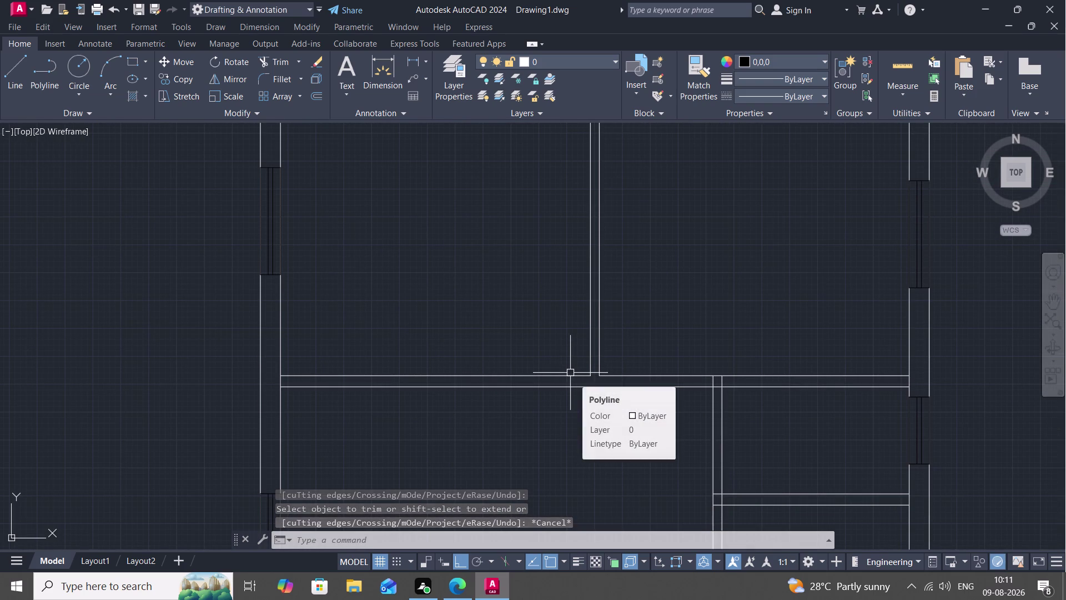
key(l)
key(space)
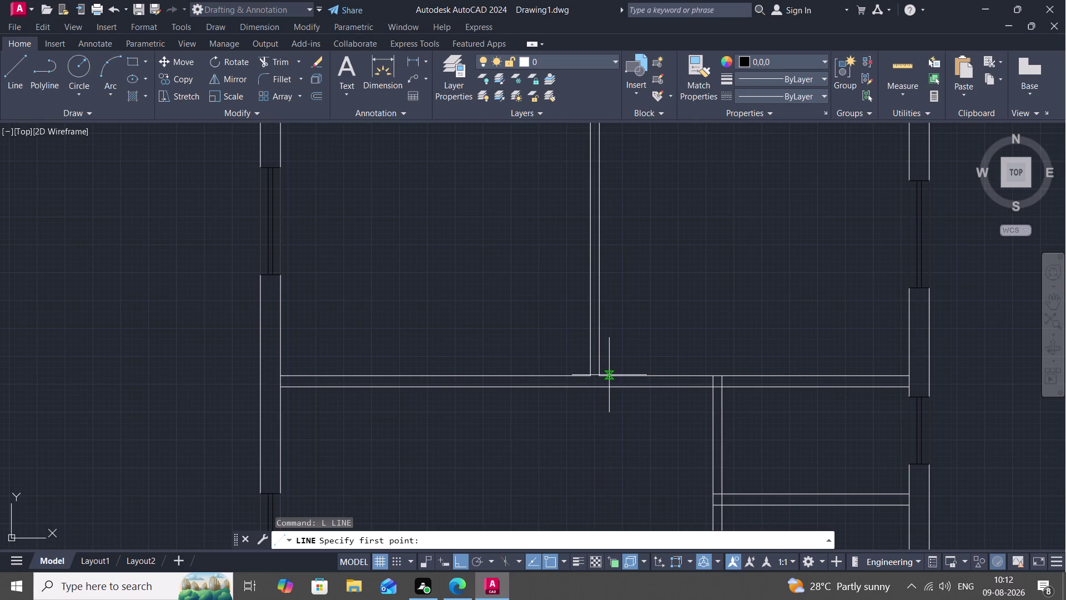
Abandon the first 9-inch line attempts and delete the stray short line.
key(9)
key(shift+quotedbl)
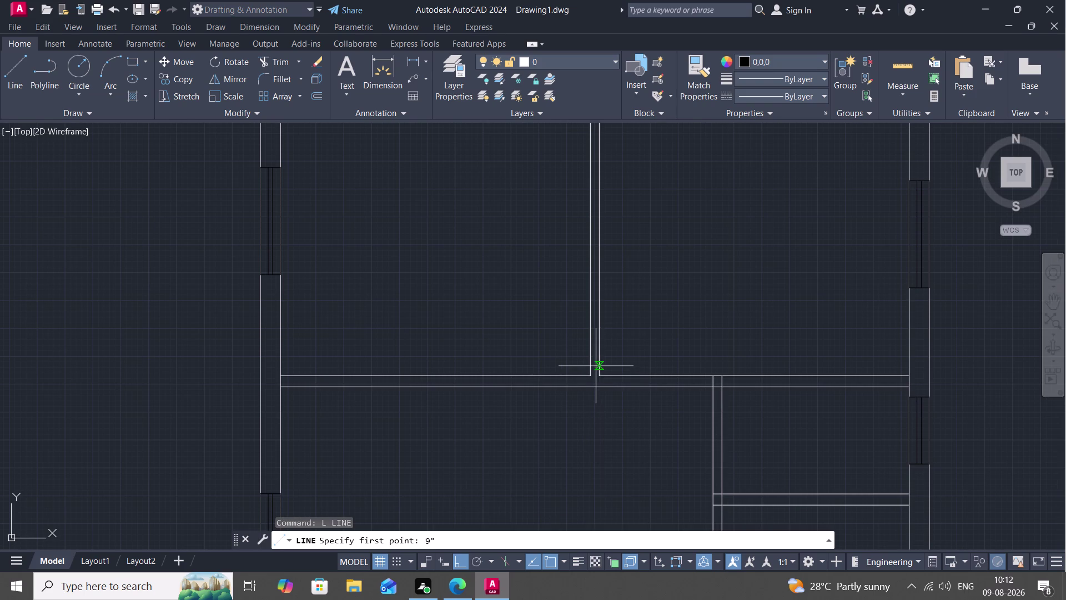
click(602, 374)
key(space)
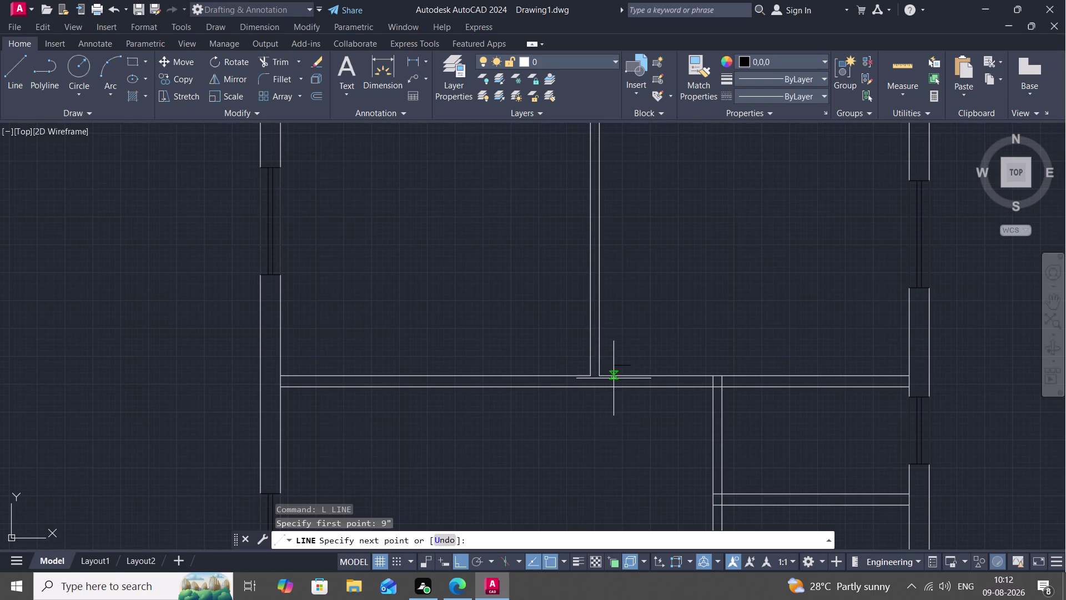
key(Escape)
text(L)
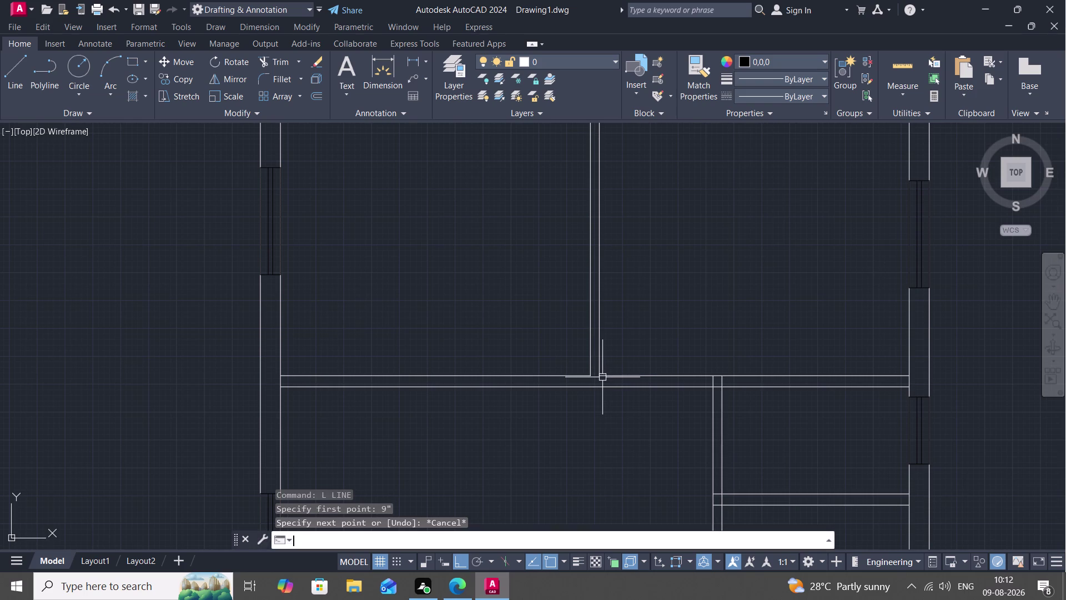
key(space)
click(596, 379)
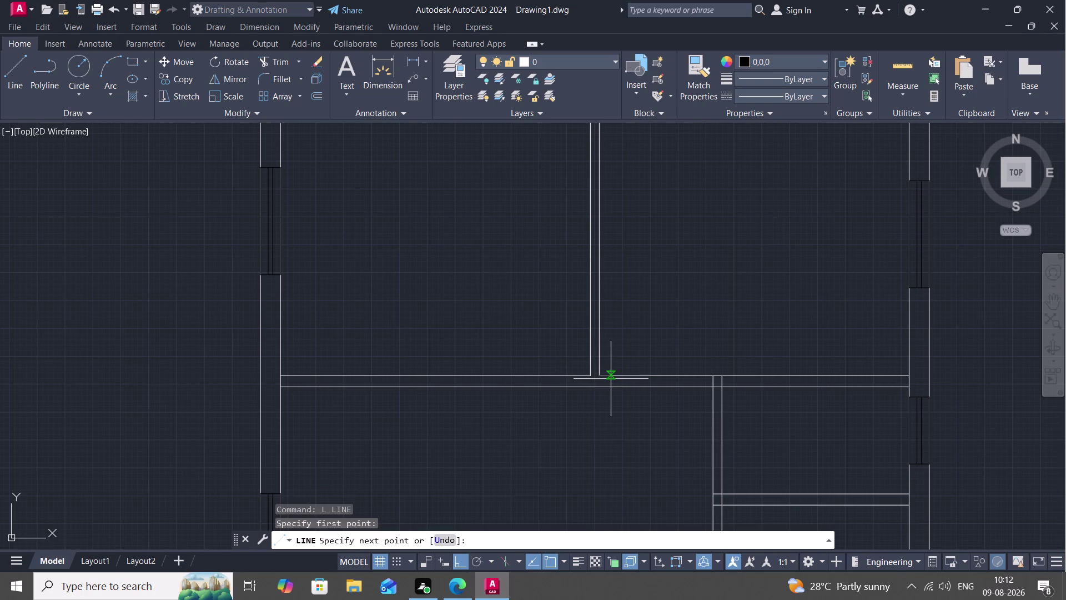
key(9)
key(shift+quotedbl)
key(space)
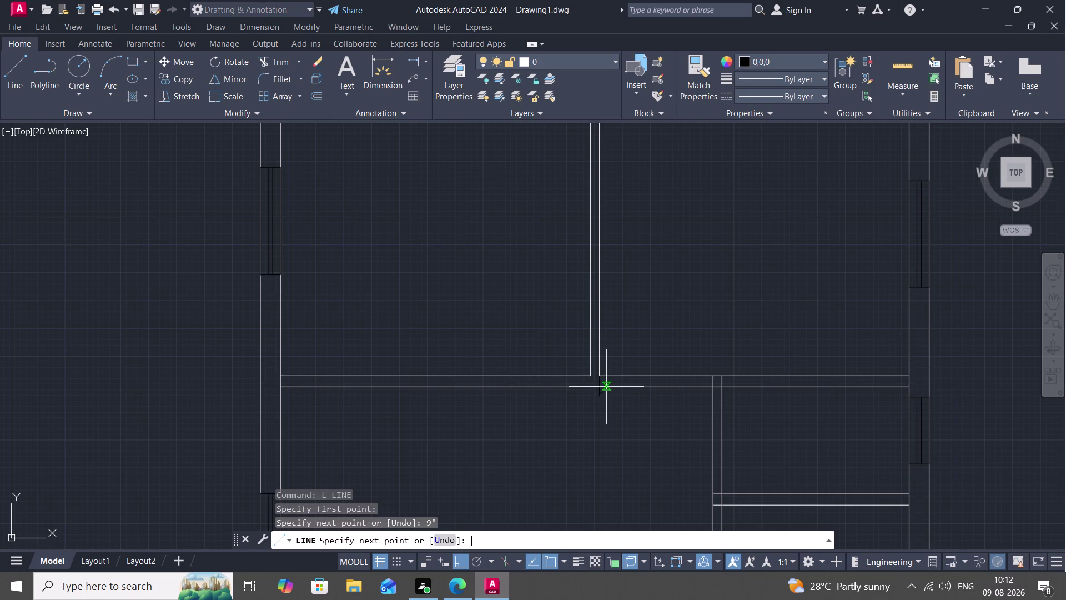
key(Escape)
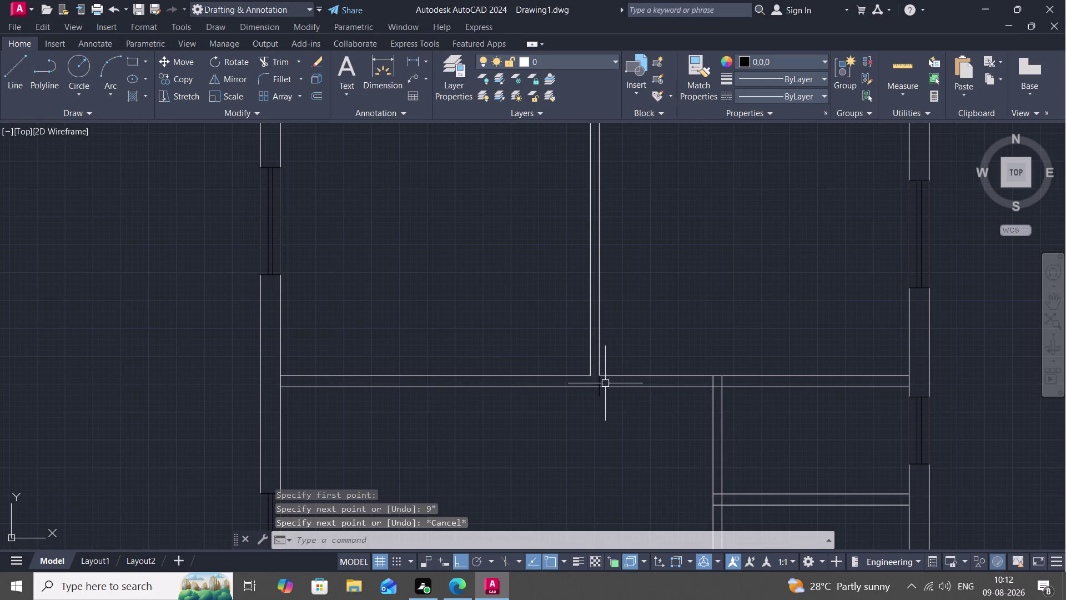
click(599, 383)
key(Delete)
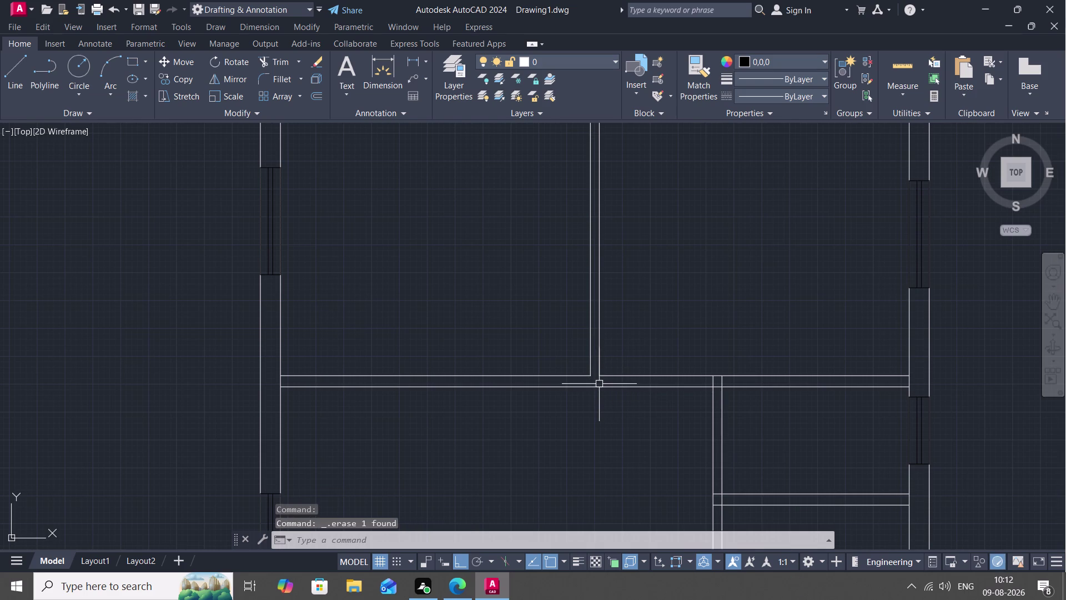
Draw a 9-inch jamb line across the horizontal wall at the junction.
text(L)
key(space)
click(599, 371)
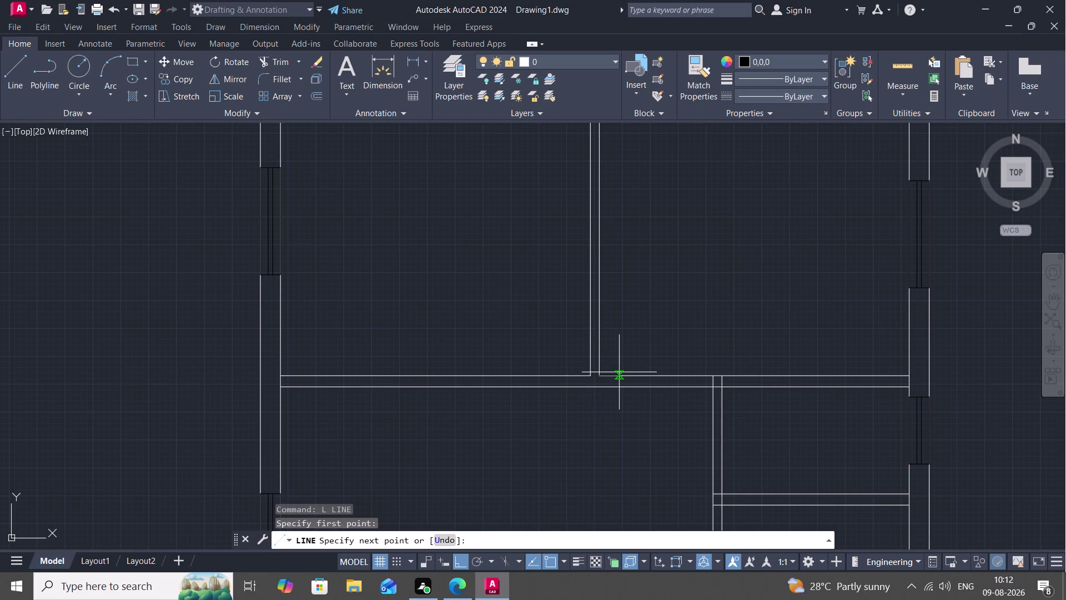
key(8)
key(BackSpace)
key(9)
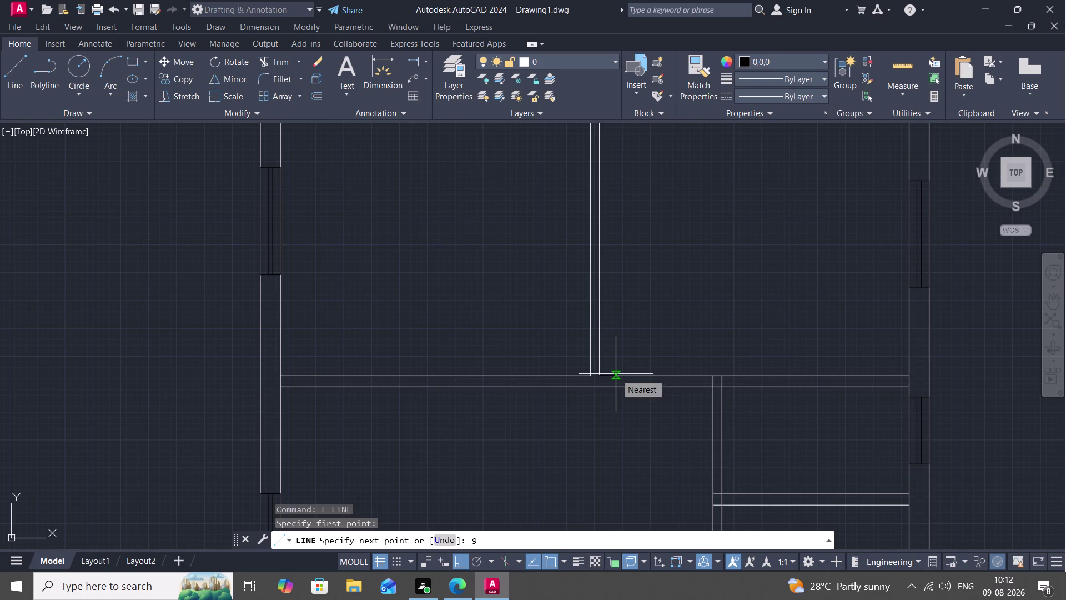
key(shift+quotedbl)
key(space)
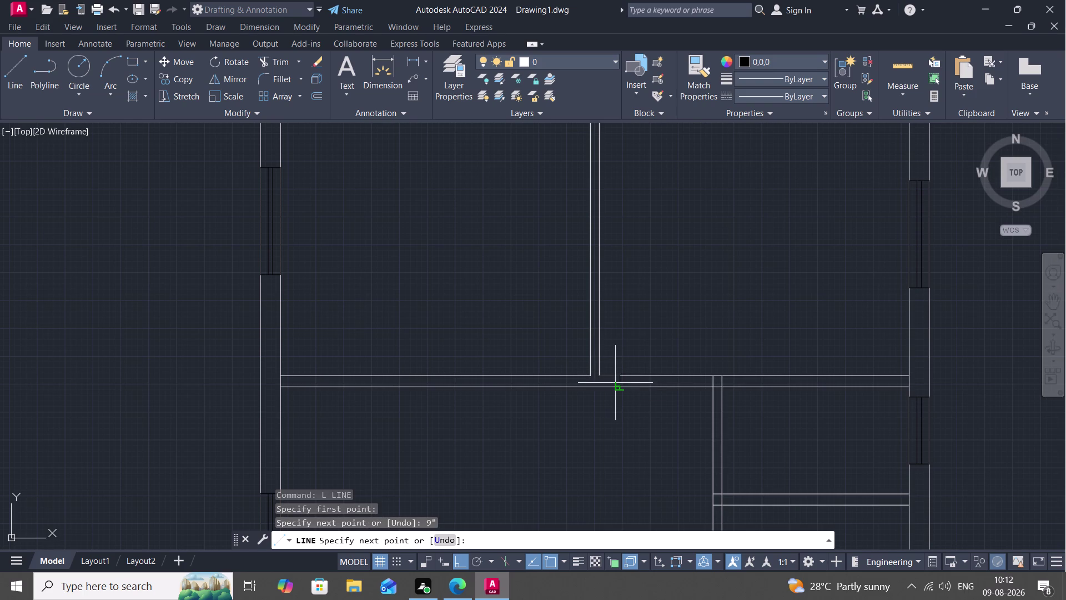
click(617, 386)
key(Escape)
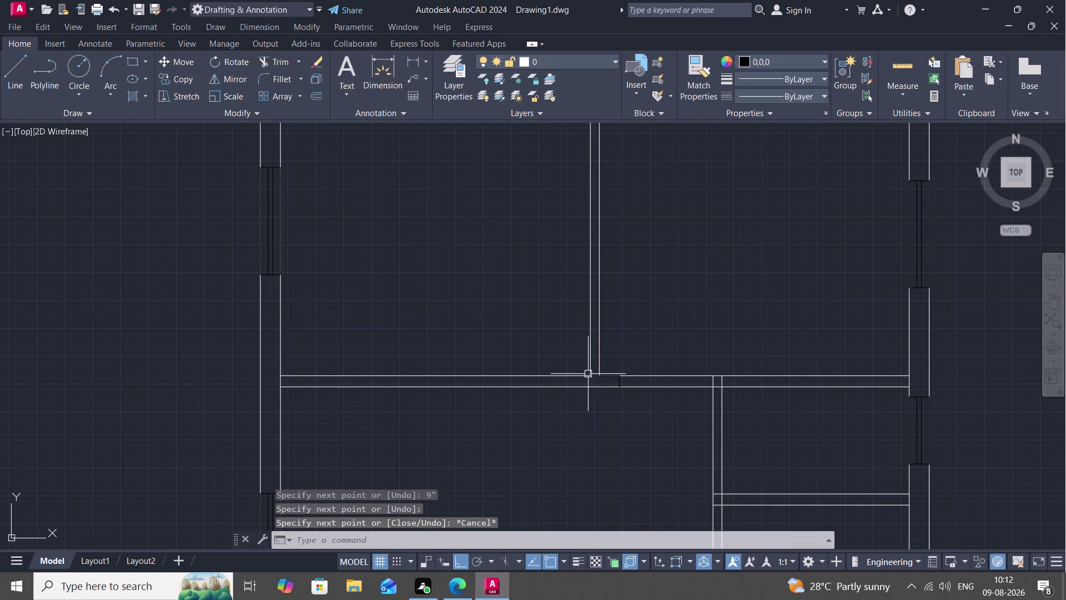
Draw a second 9-inch jamb line to the left of the junction.
key(l)
key(space)
click(592, 371)
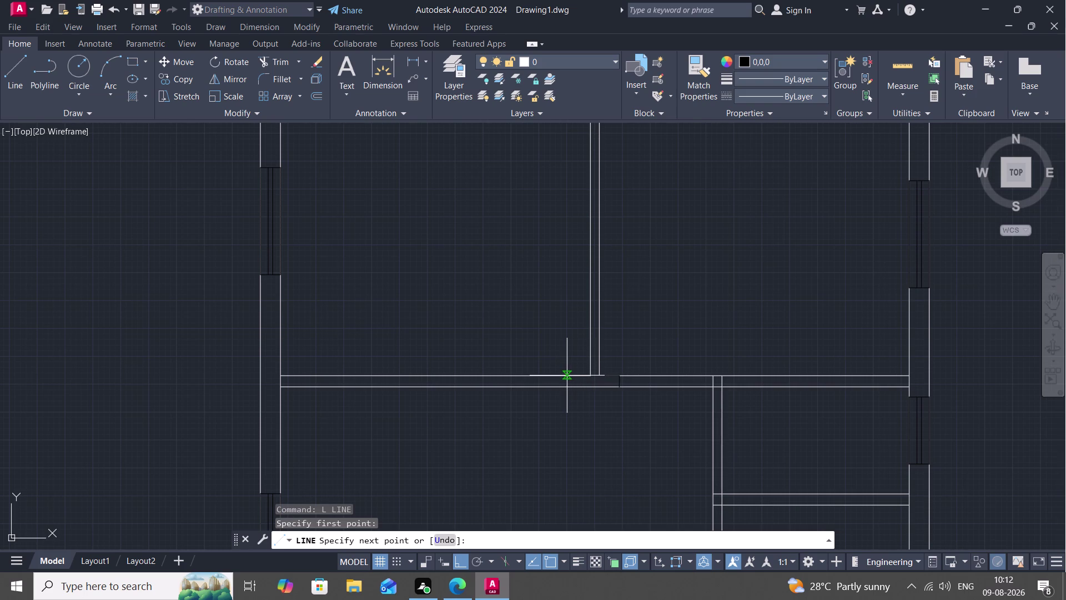
key(9)
key(shift+quotedbl)
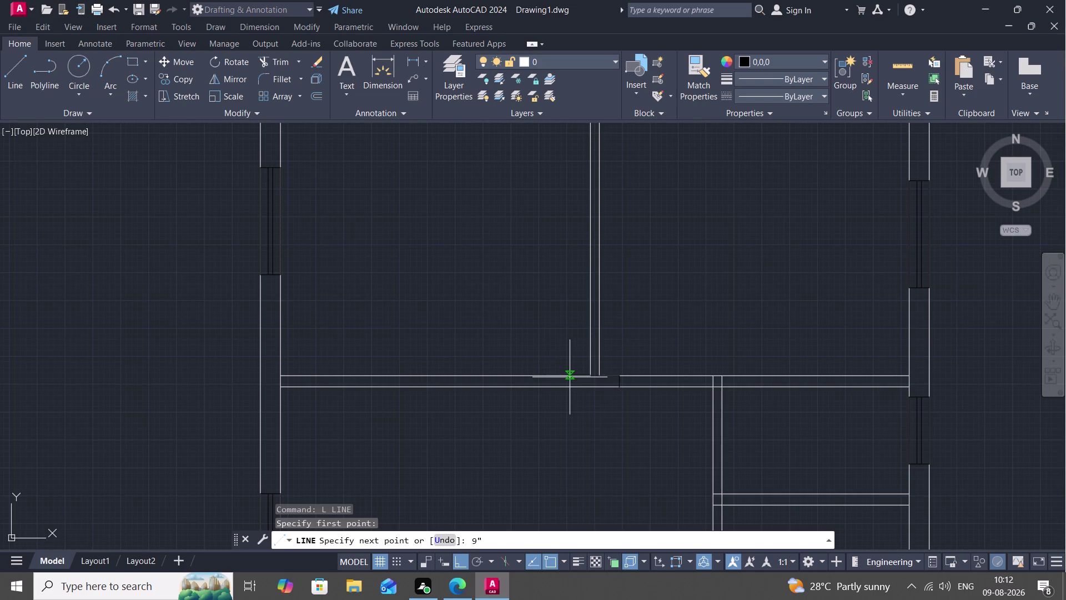
key(space)
click(569, 382)
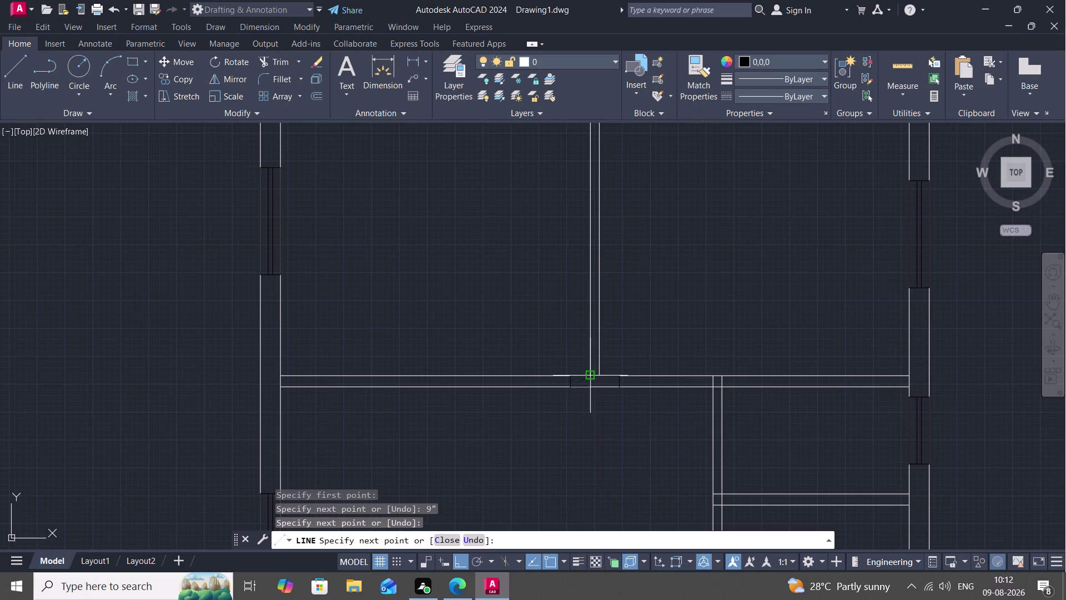
key(Escape)
text(O)
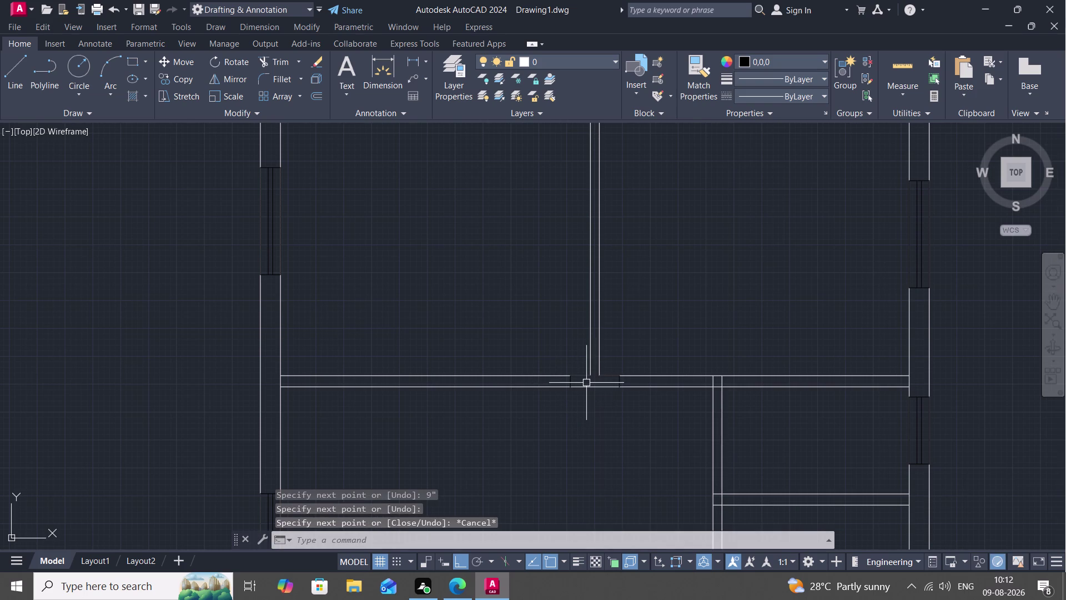
key(space)
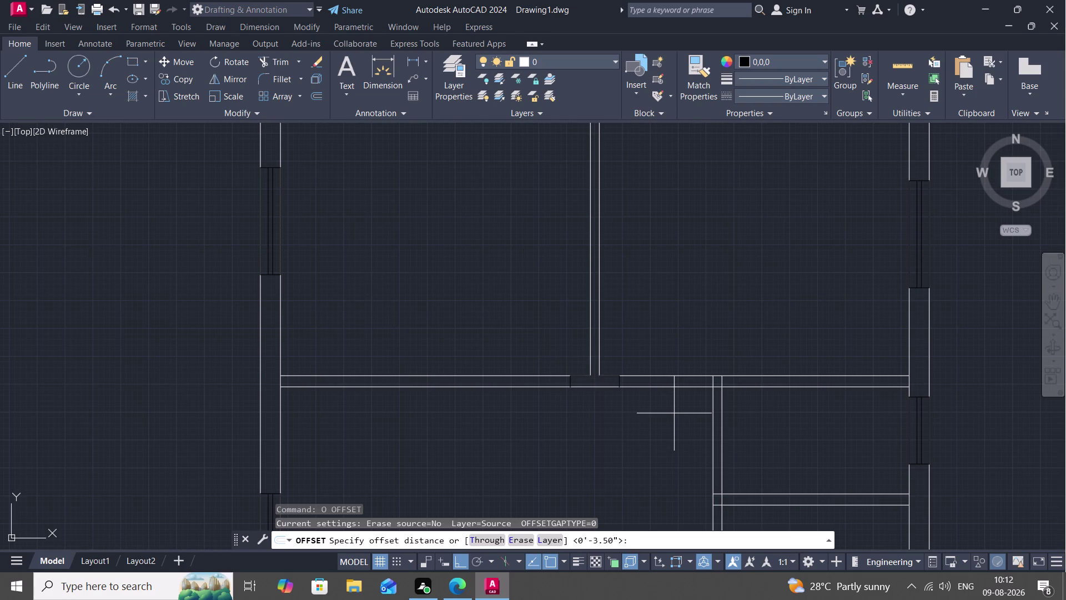
Offset the two jamb lines 3' outward, one right and one left.
key(3)
key(apostrophe)
key(space)
click(621, 382)
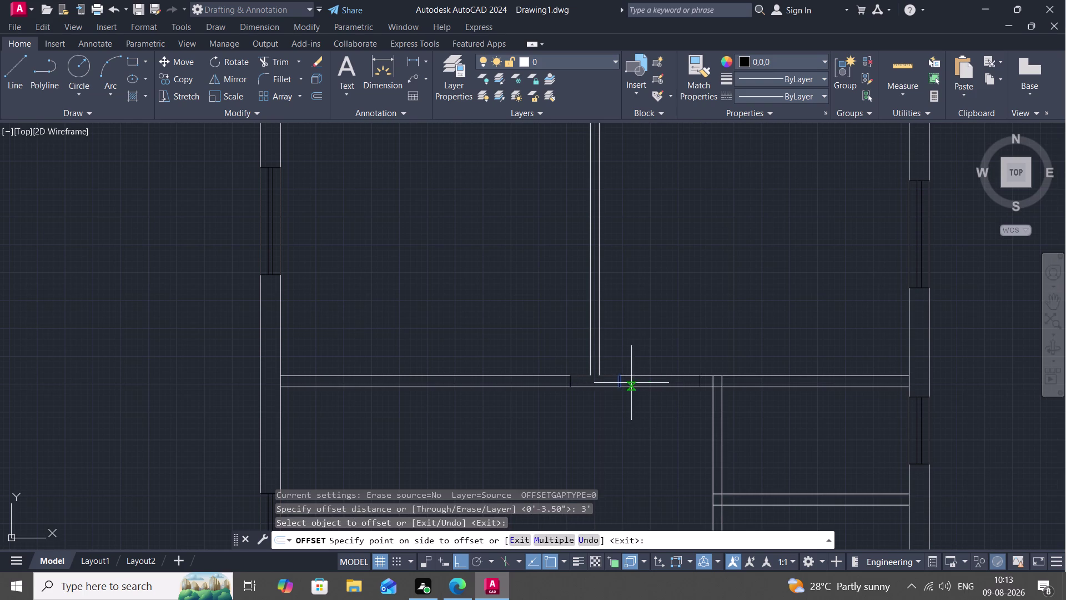
click(647, 382)
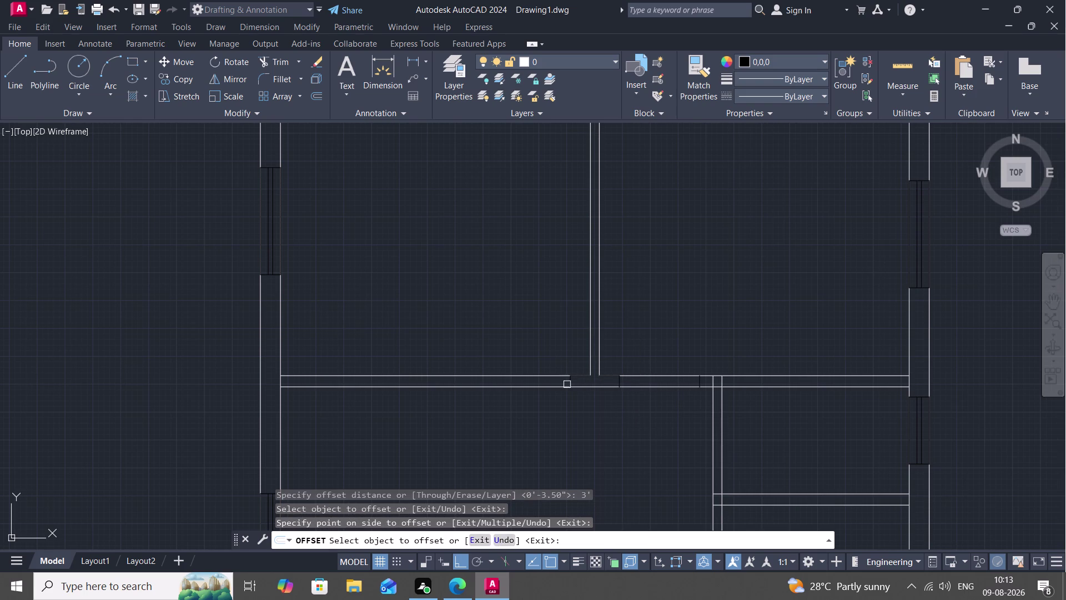
click(567, 384)
click(548, 388)
scroll(down, 3)
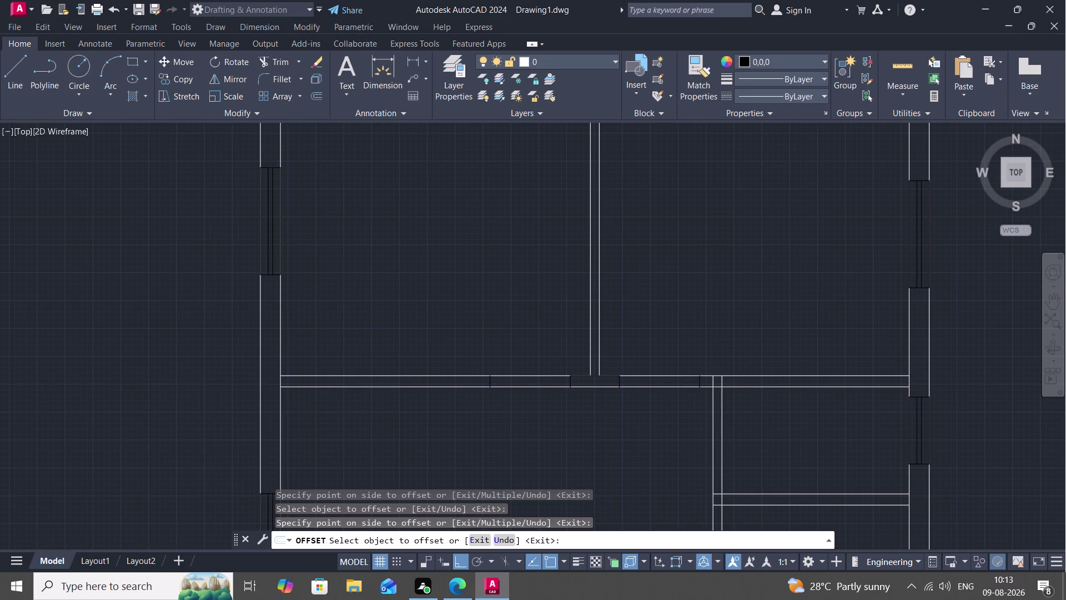
middle_drag(600, 424, 598, 346)
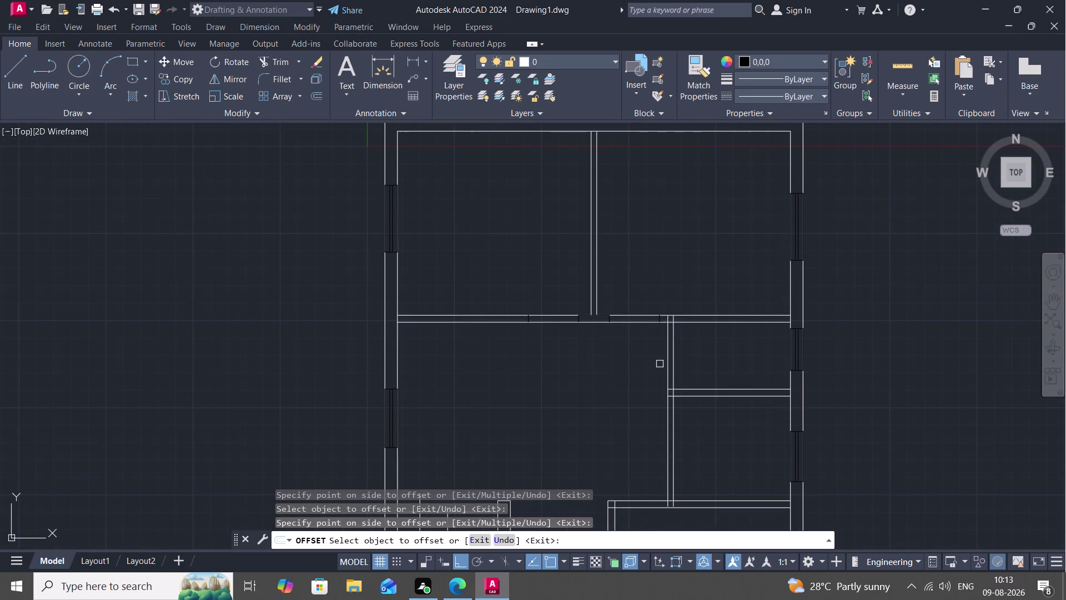
scroll(up, 3)
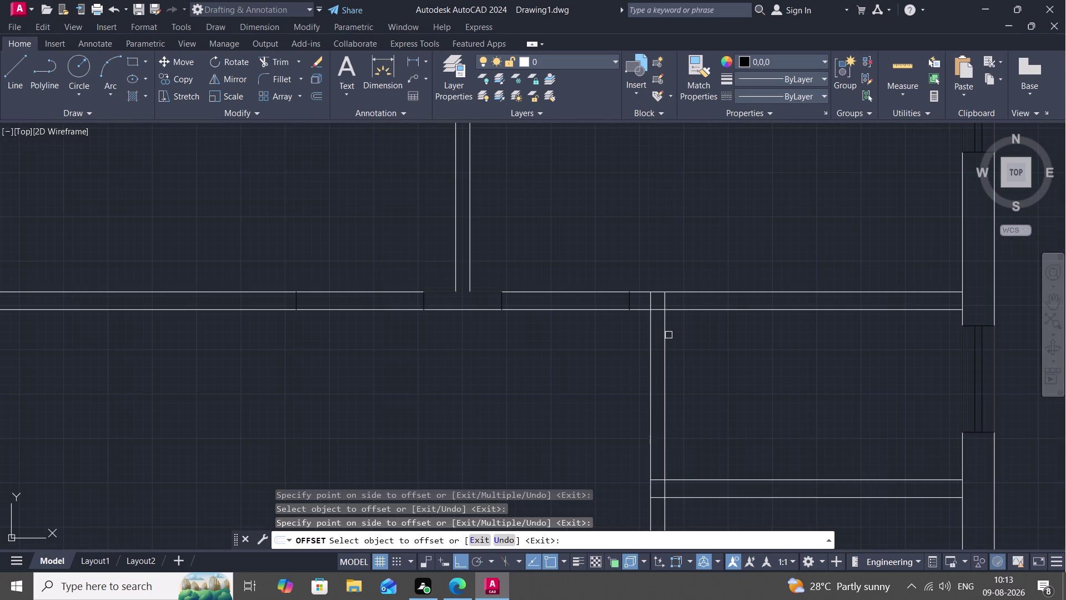
Restart the LINE command for the next wall opening.
key(l)
key(space)
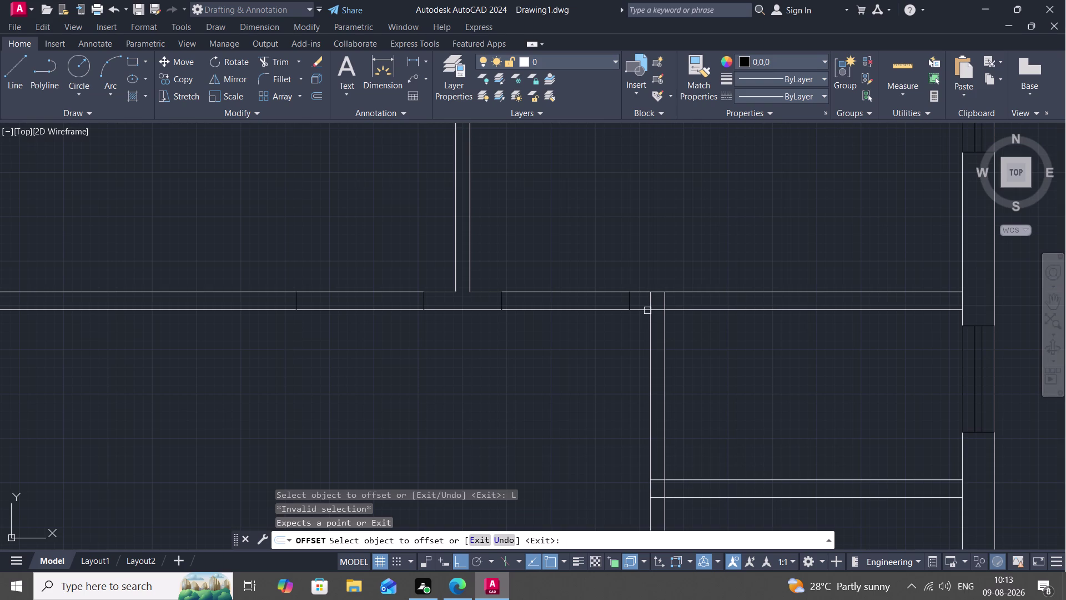
key(Escape)
key(l)
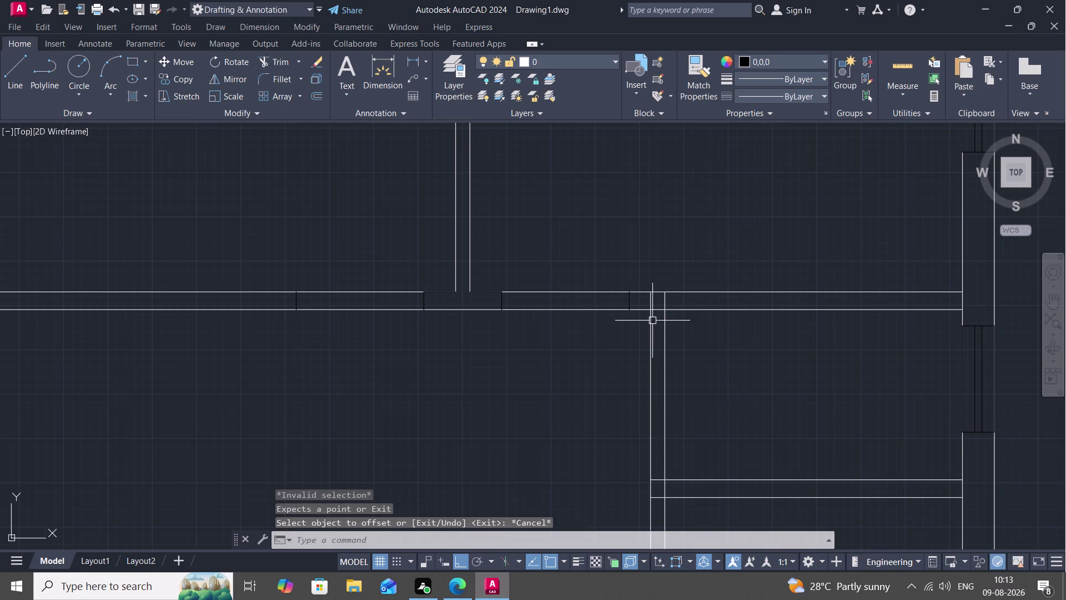
key(space)
Draw a 9-inch jamb line on the vertical wall below the horizontal wall.
click(649, 309)
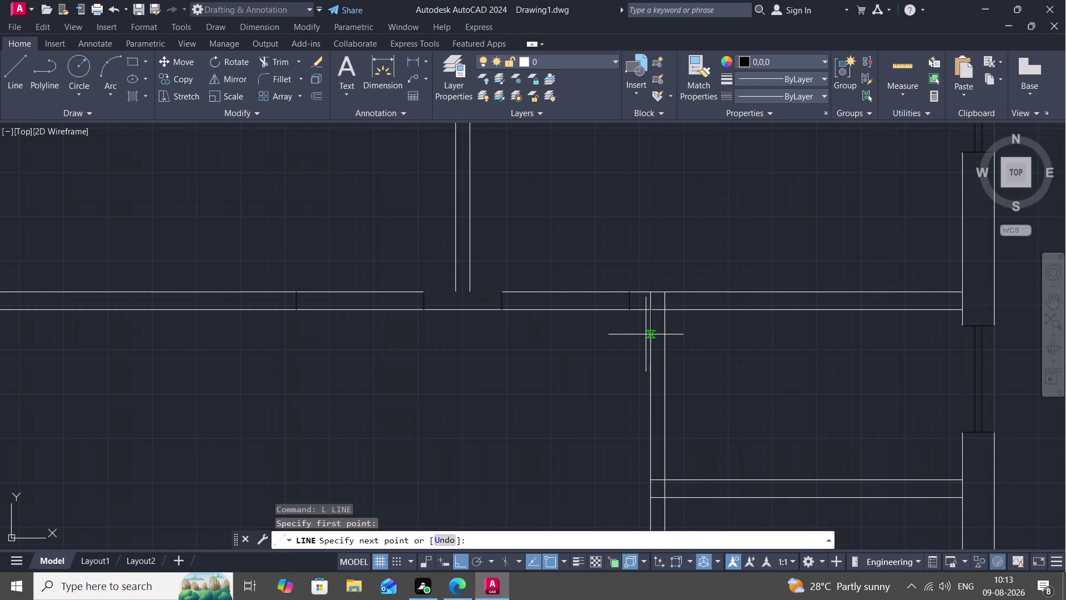
key(9)
text(")
key(space)
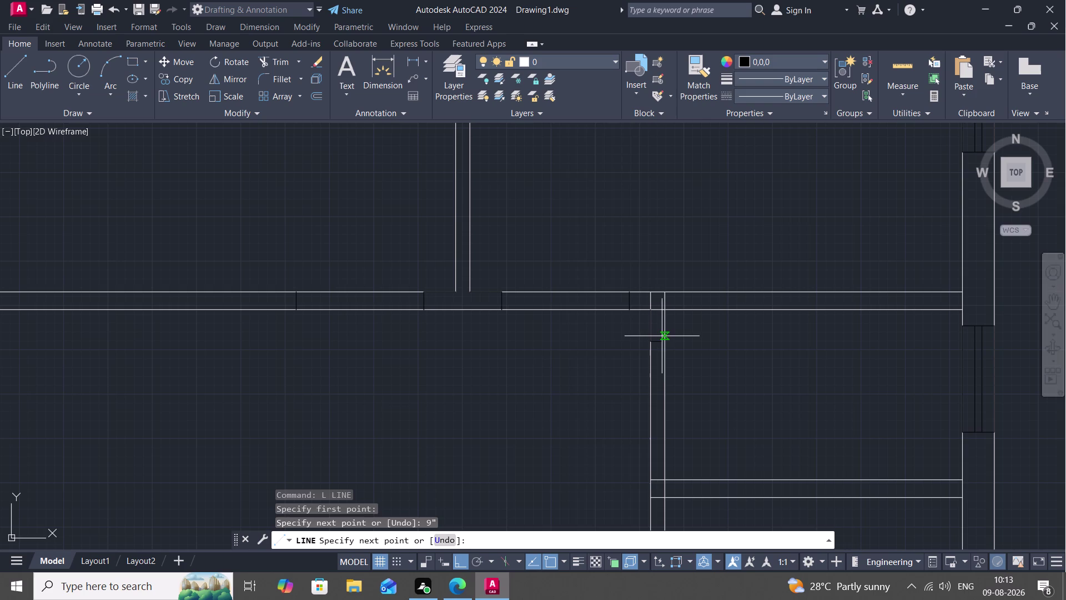
click(666, 339)
key(Escape)
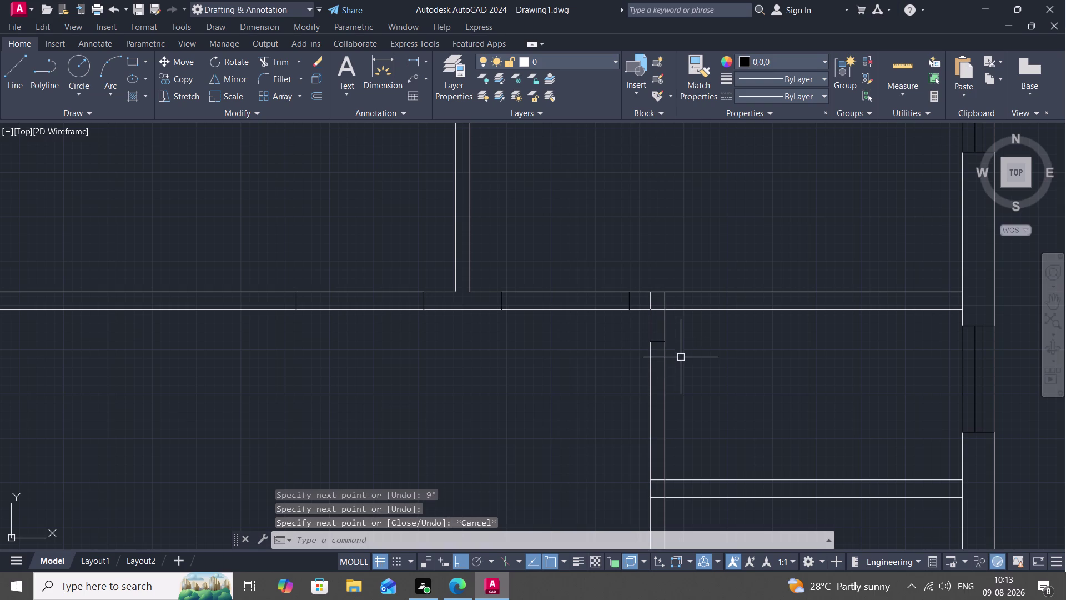
Draw a 2'6" line down the vertical wall and a closing line across it.
key(l)
key(space)
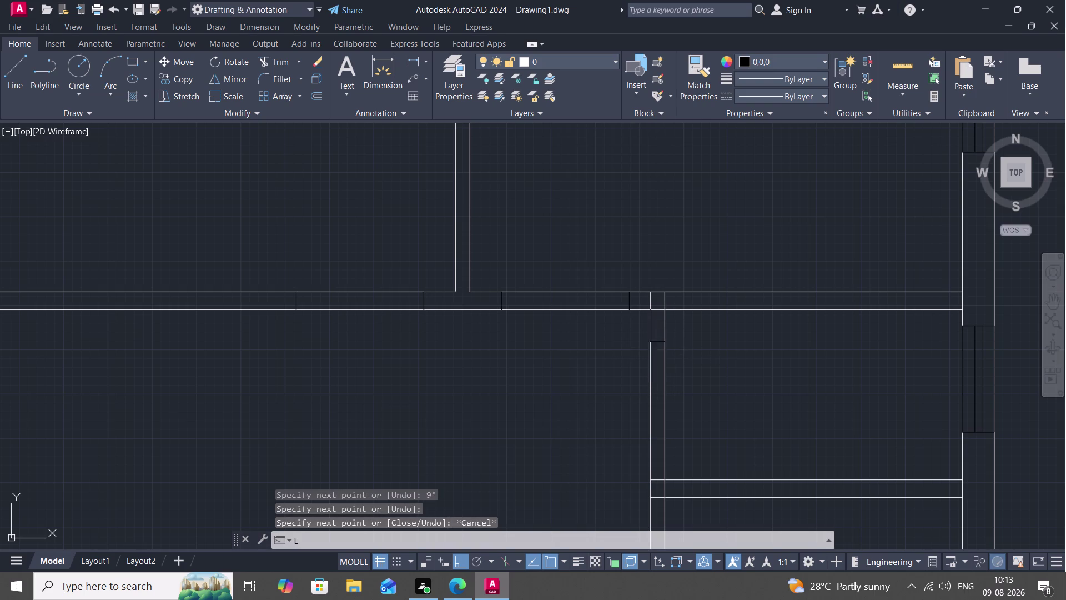
click(650, 343)
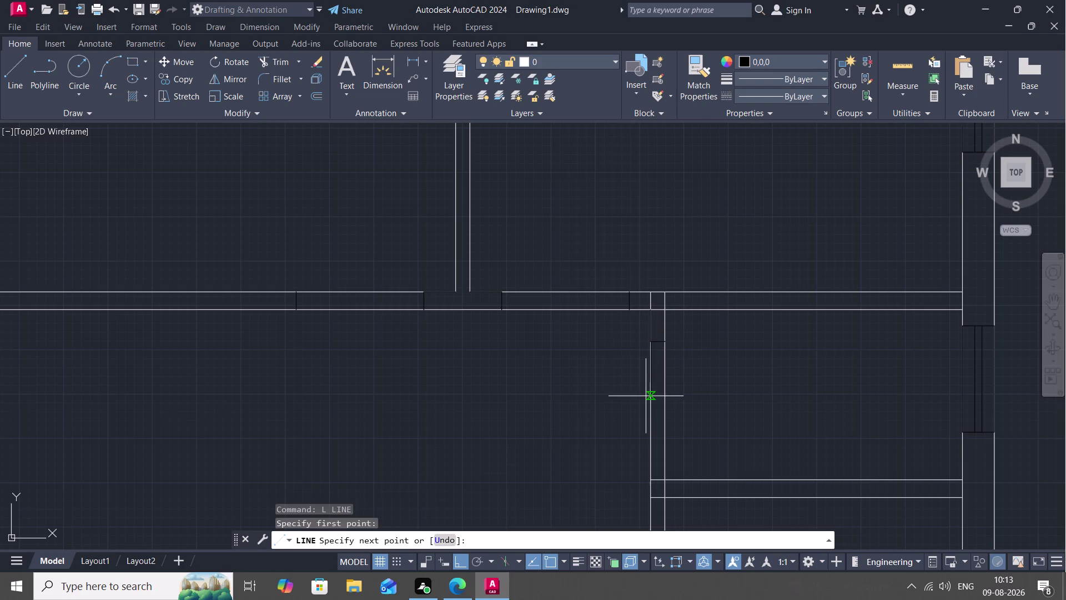
key(2)
key(apostrophe)
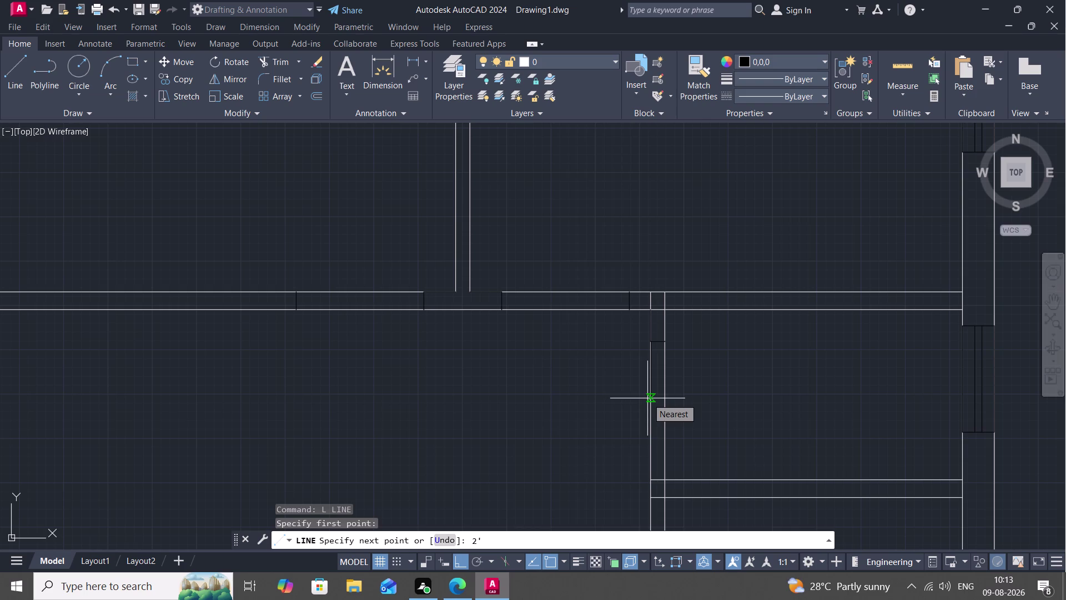
key(6)
key(shift+quotedbl)
key(space)
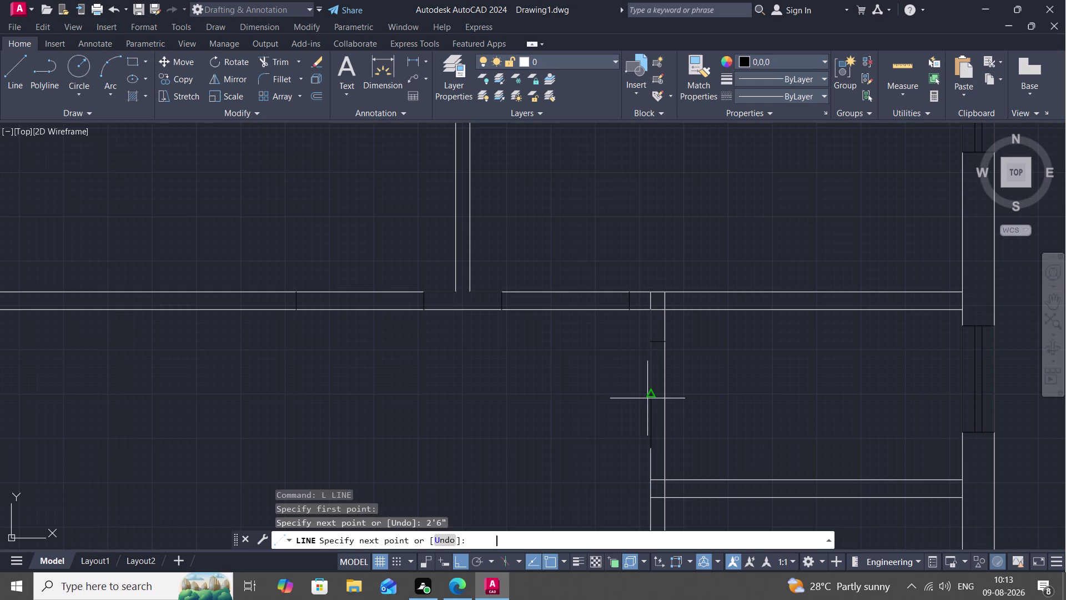
click(649, 447)
click(667, 448)
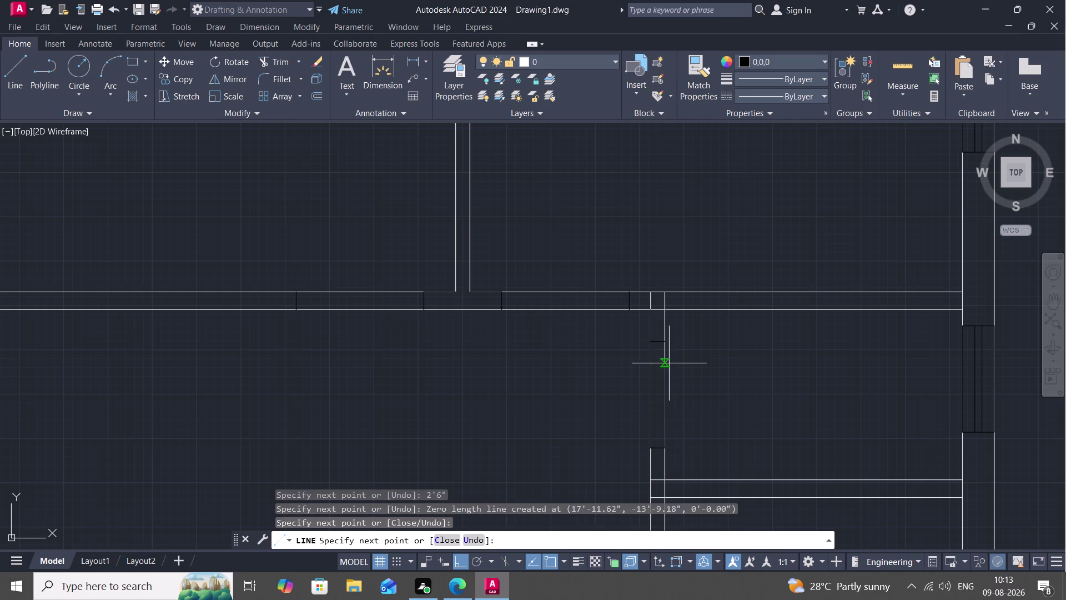
click(666, 342)
scroll(down, 3)
End the previous line and centre the view on the staircase and right rooms.
middle_drag(692, 414, 667, 287)
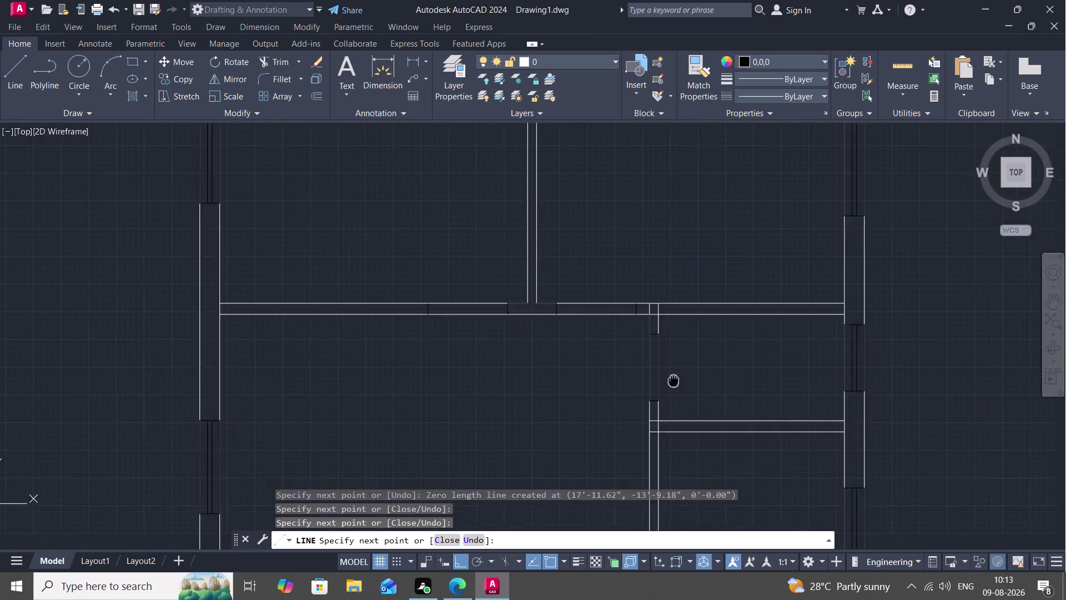
middle_drag(667, 287, 665, 227)
key(Escape)
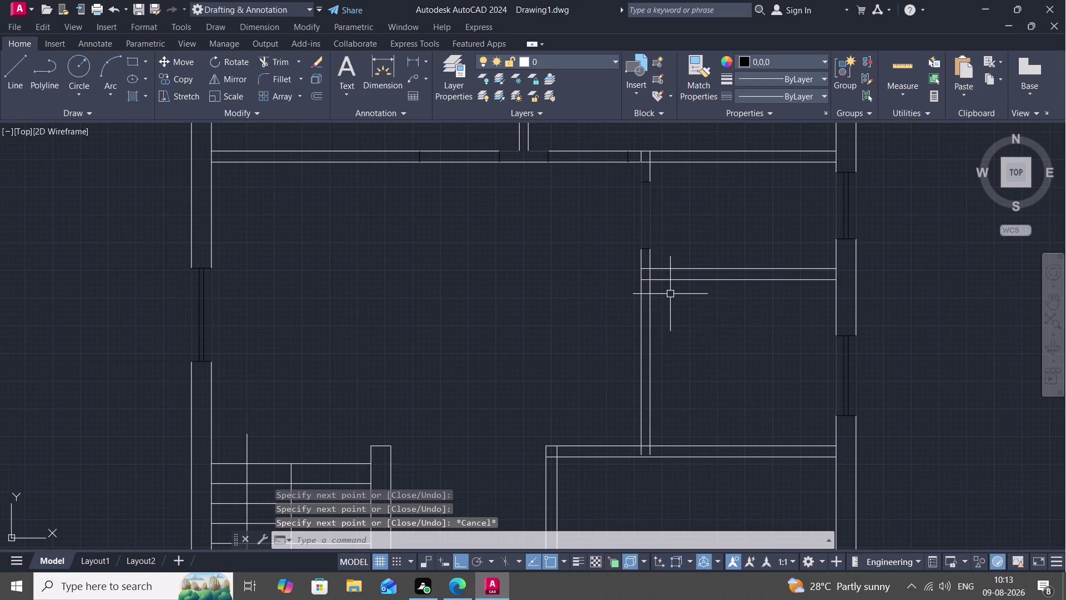
scroll(down, 3)
middle_drag(639, 352, 680, 272)
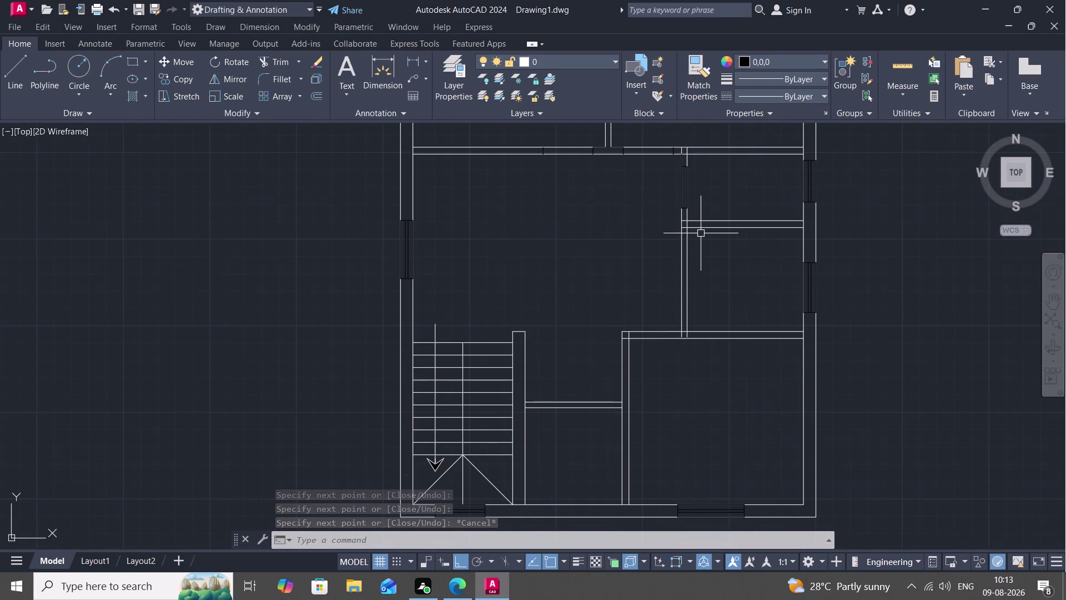
scroll(up, 3)
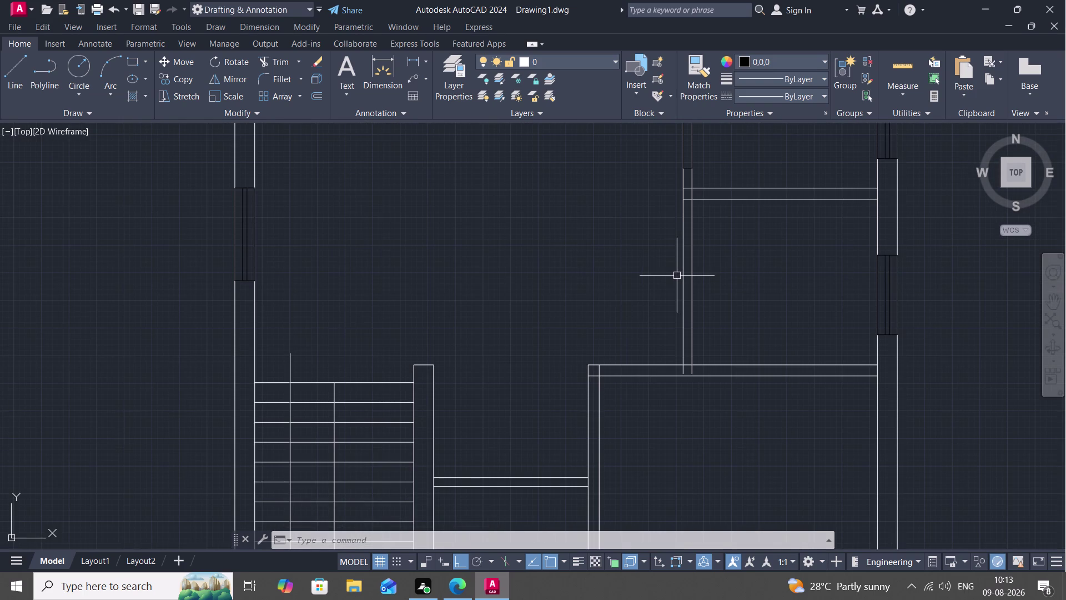
middle_drag(636, 375, 663, 316)
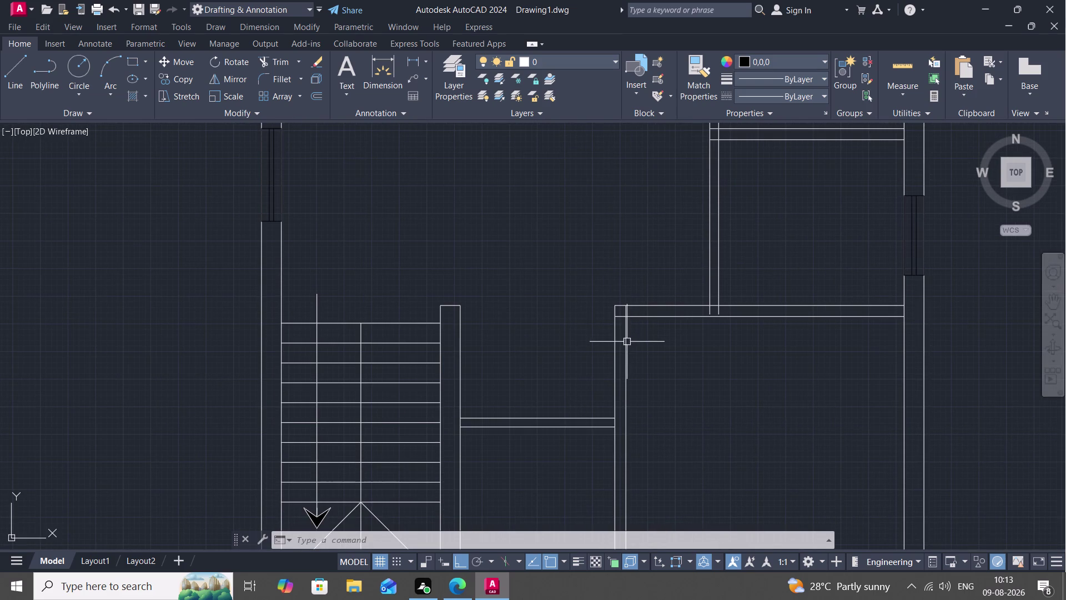
Draw a 9" line down from the upper-right room's wall corner.
key(l)
key(space)
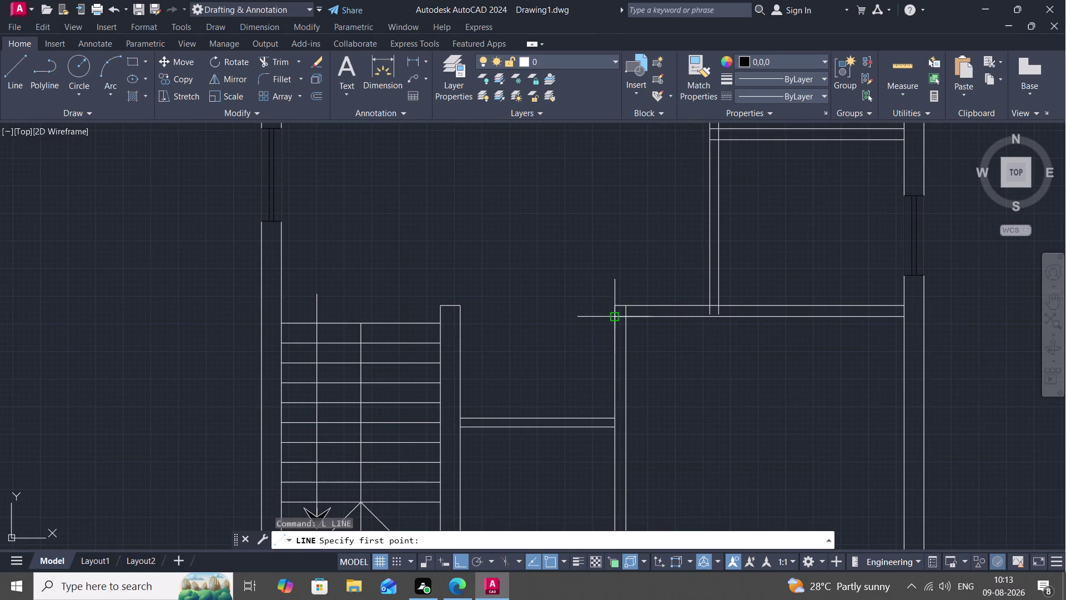
click(615, 314)
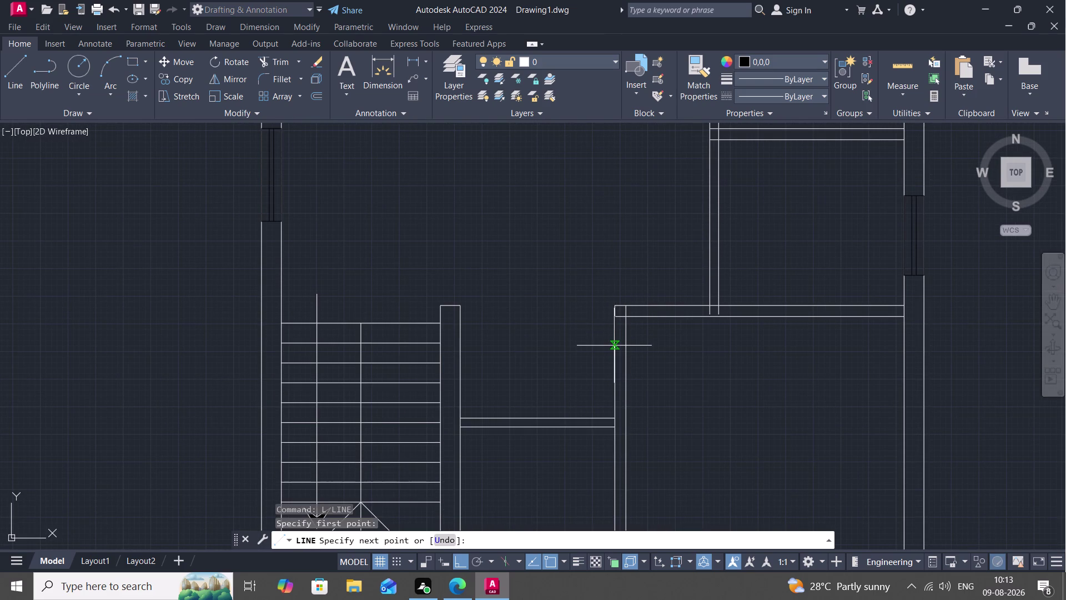
key(9)
key(shift+quotedbl)
key(space)
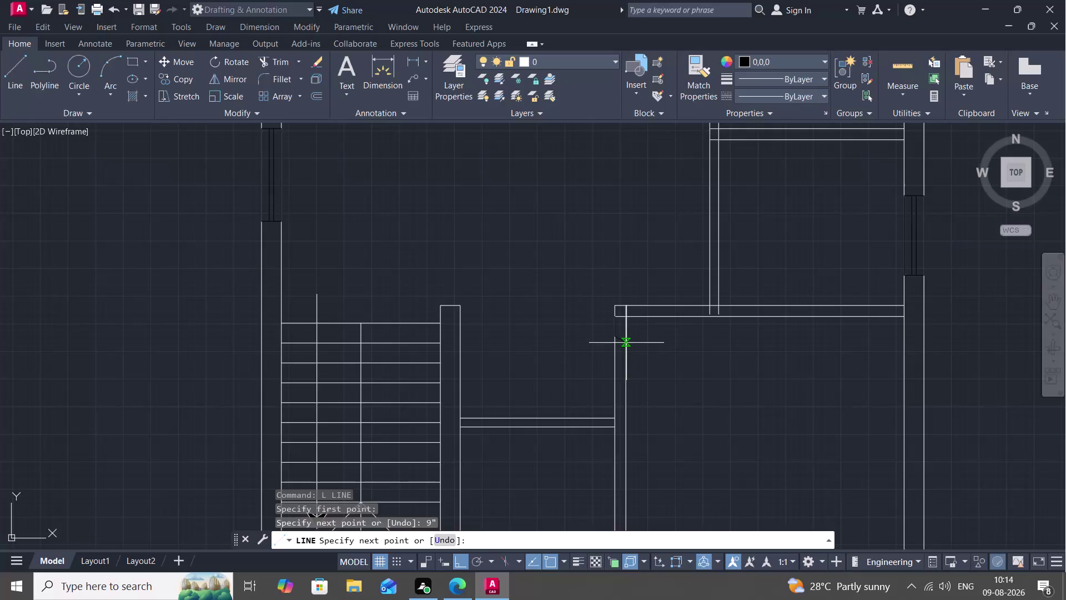
click(626, 339)
key(space)
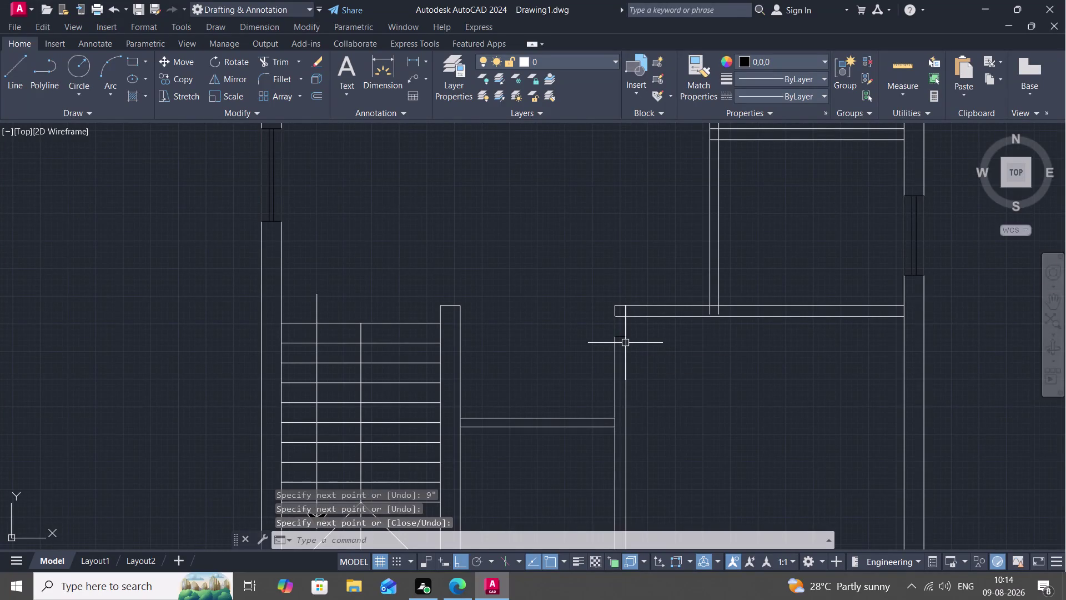
Offset the wall line to its inner side to form a double-line wall.
key(o)
key(space)
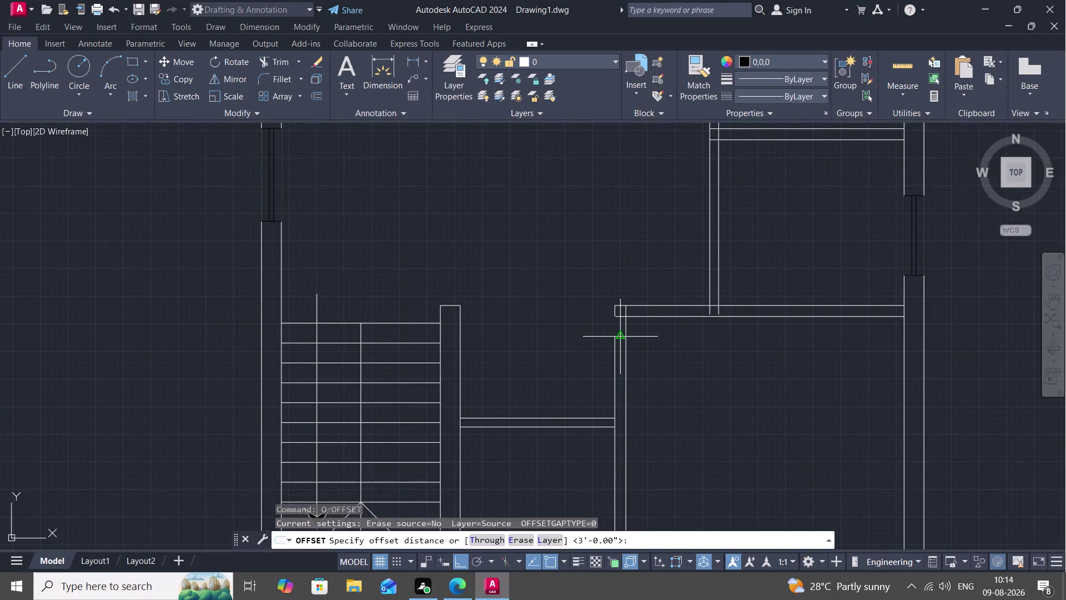
key(space)
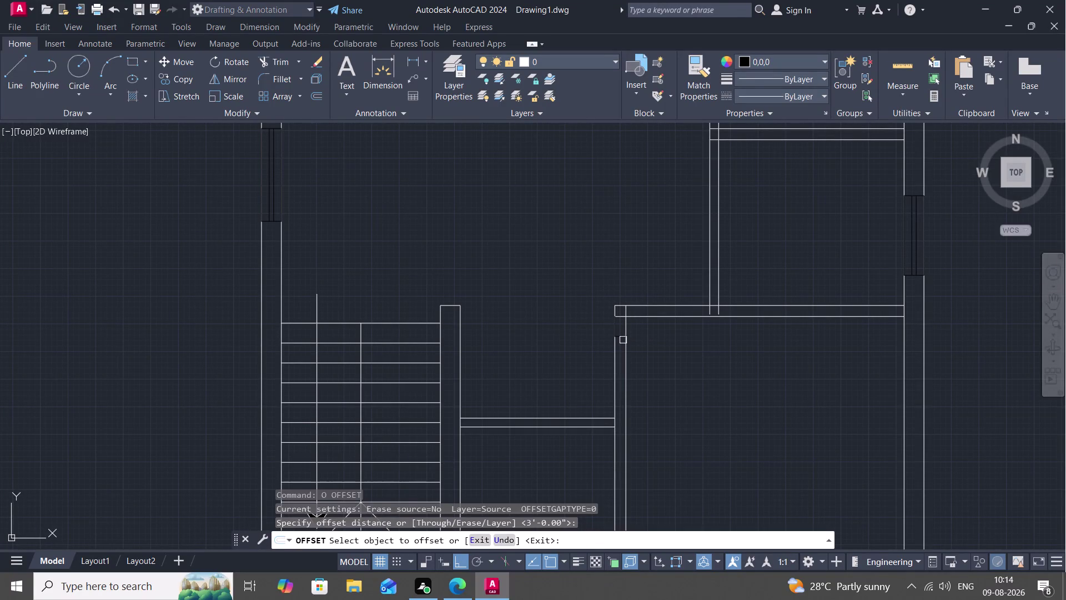
click(623, 340)
click(620, 335)
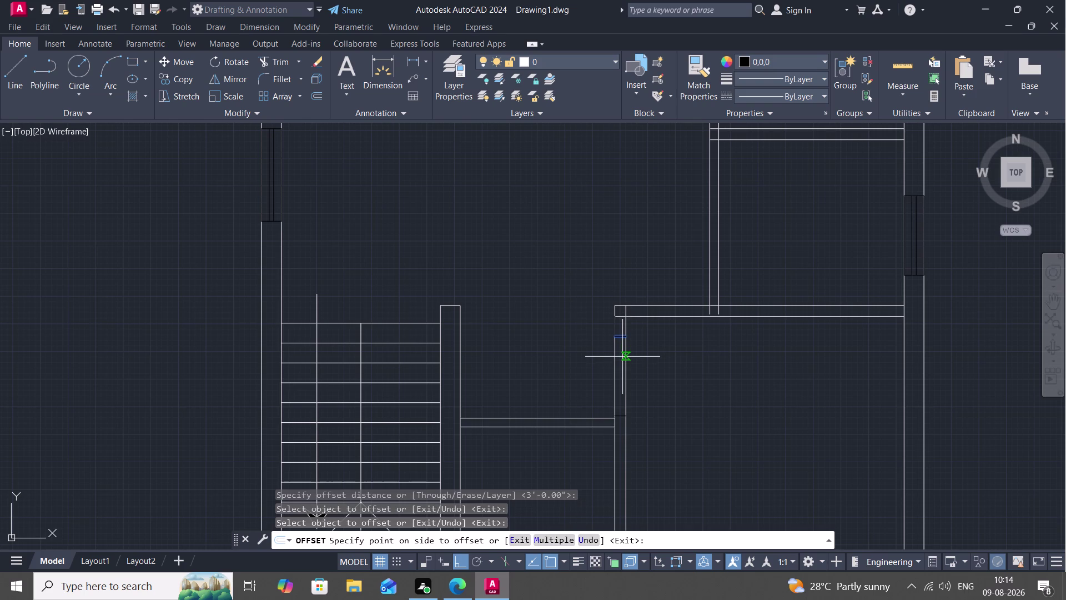
click(623, 357)
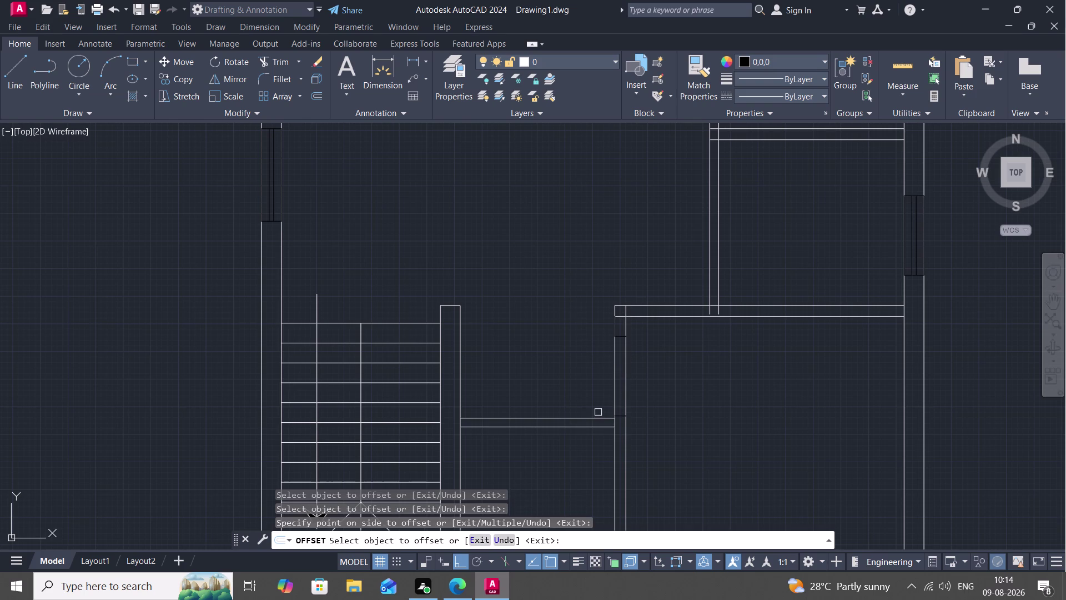
middle_drag(497, 382, 501, 381)
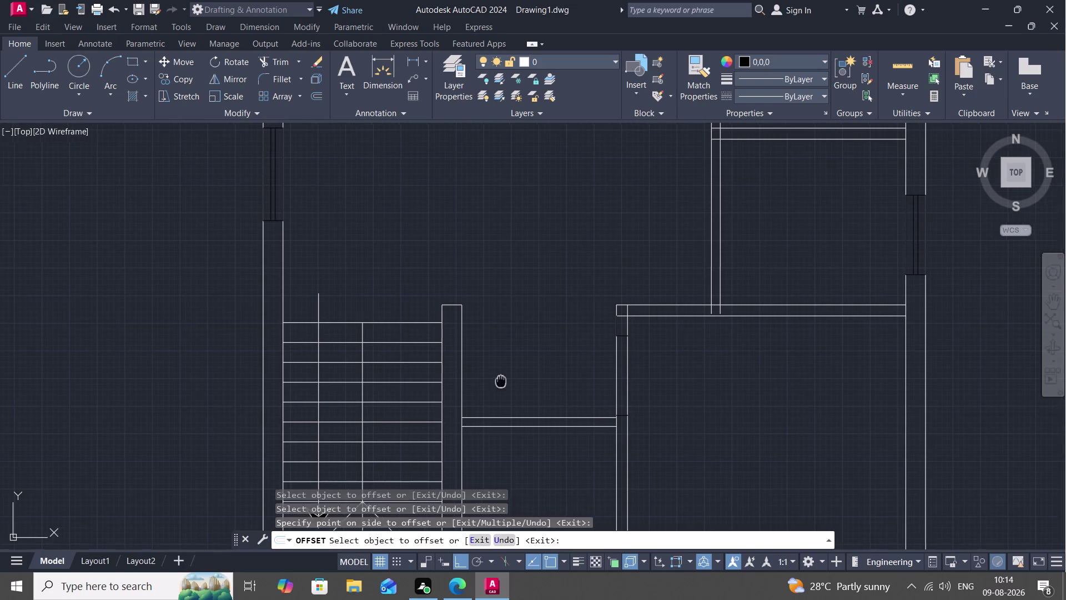
Bring the whole floor plan into view and abandon a restarted offset.
middle_drag(501, 381, 583, 364)
scroll(down, 3)
middle_drag(612, 356, 629, 321)
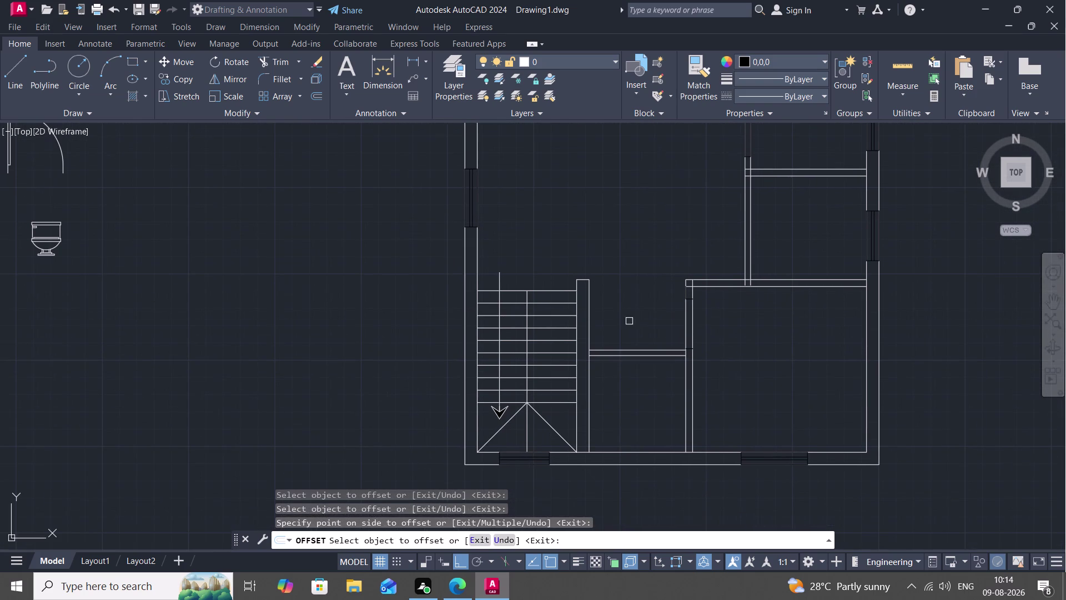
key(o)
key(space)
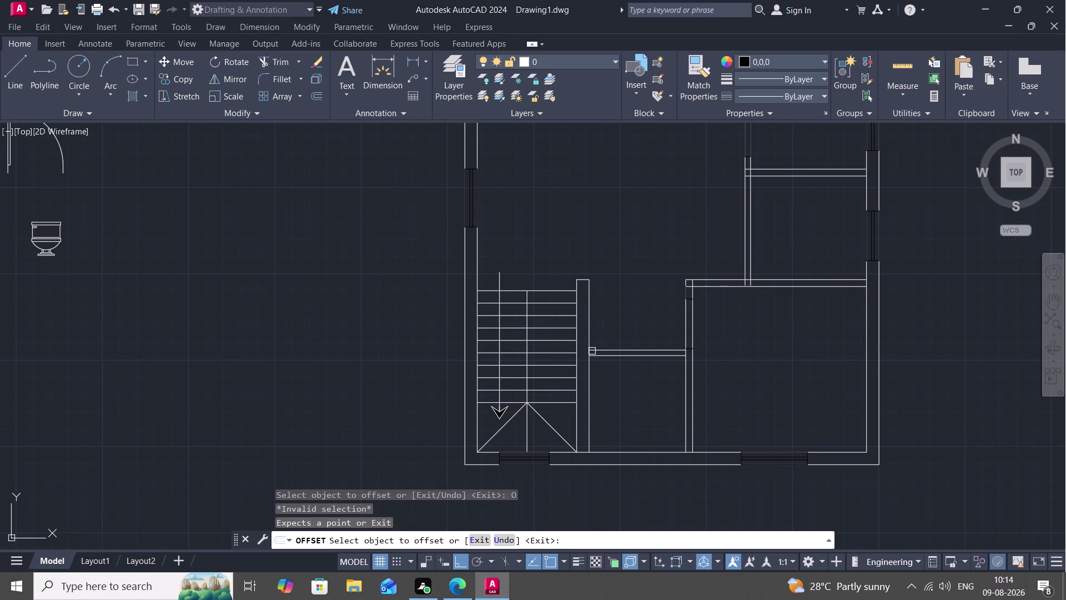
key(Escape)
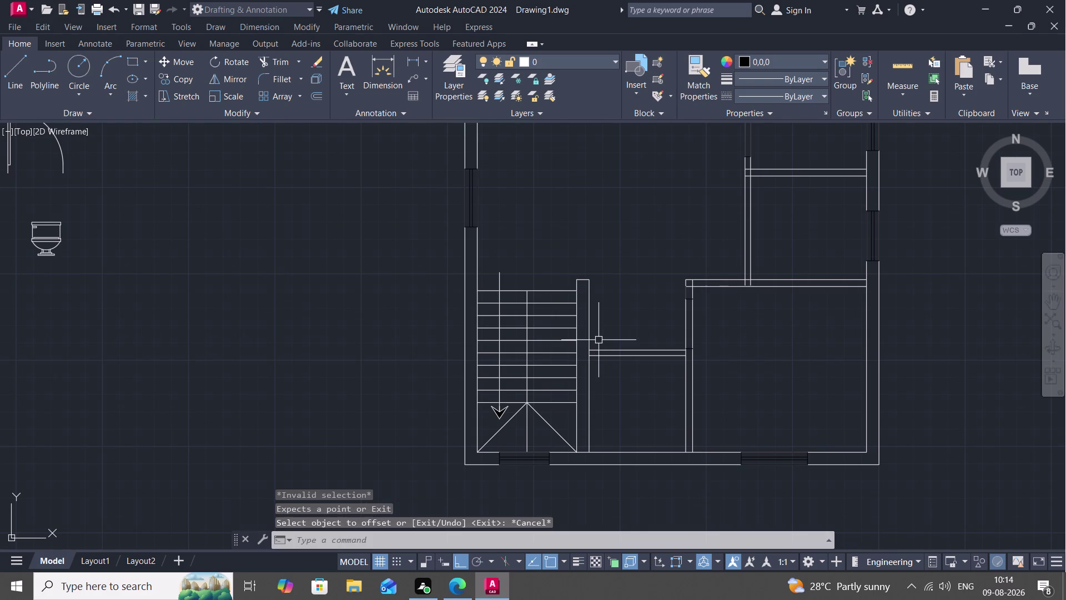
Try starting a 9" line with L, then cancel it.
text(L)
key(space)
key(9)
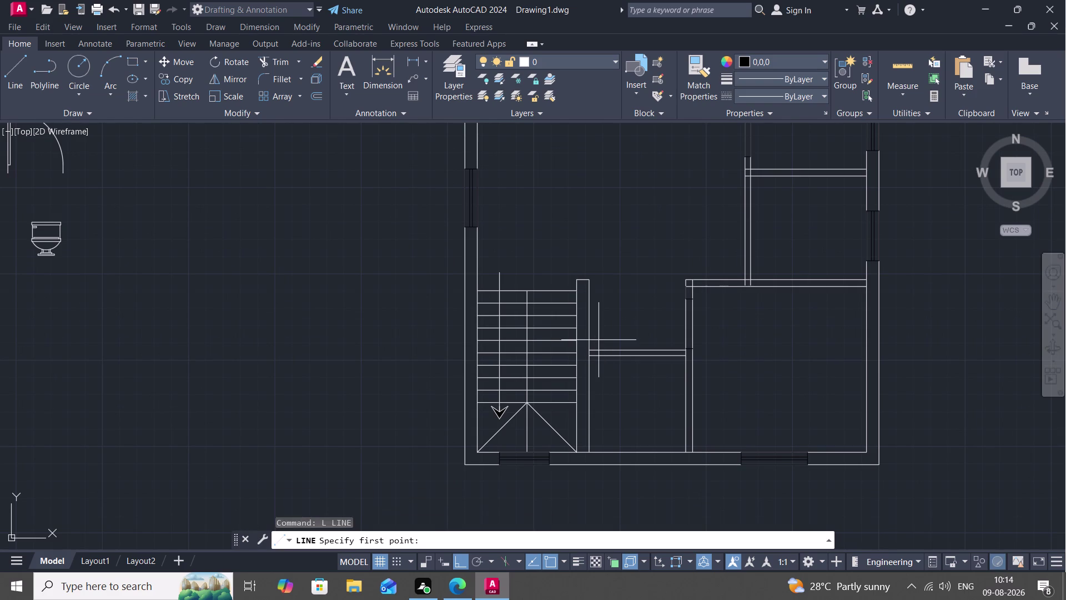
key(shift+quotedbl)
key(space)
scroll(up, 3)
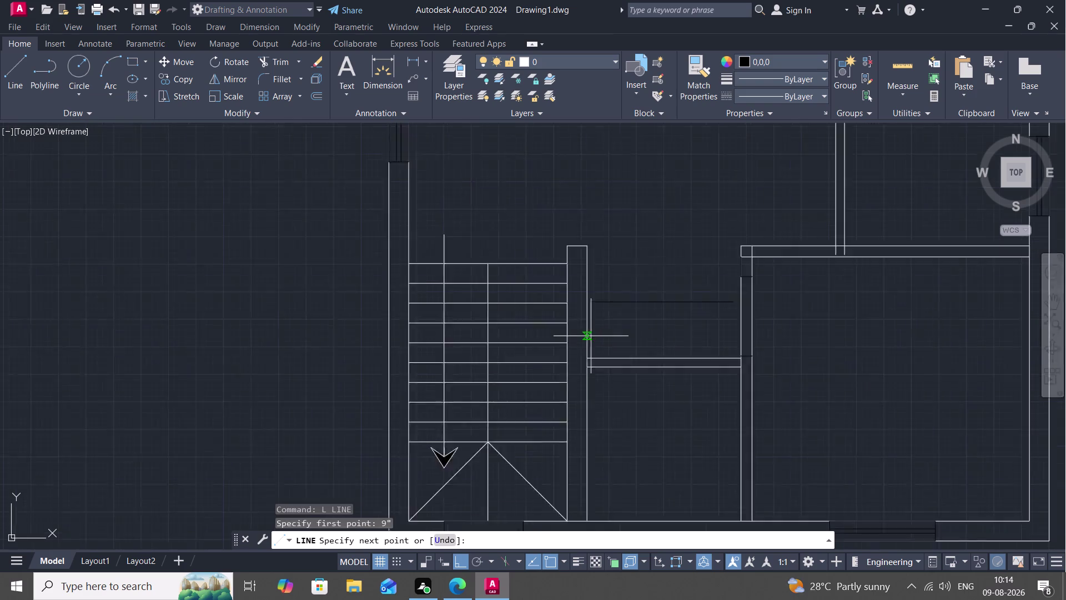
scroll(up, 3)
key(Escape)
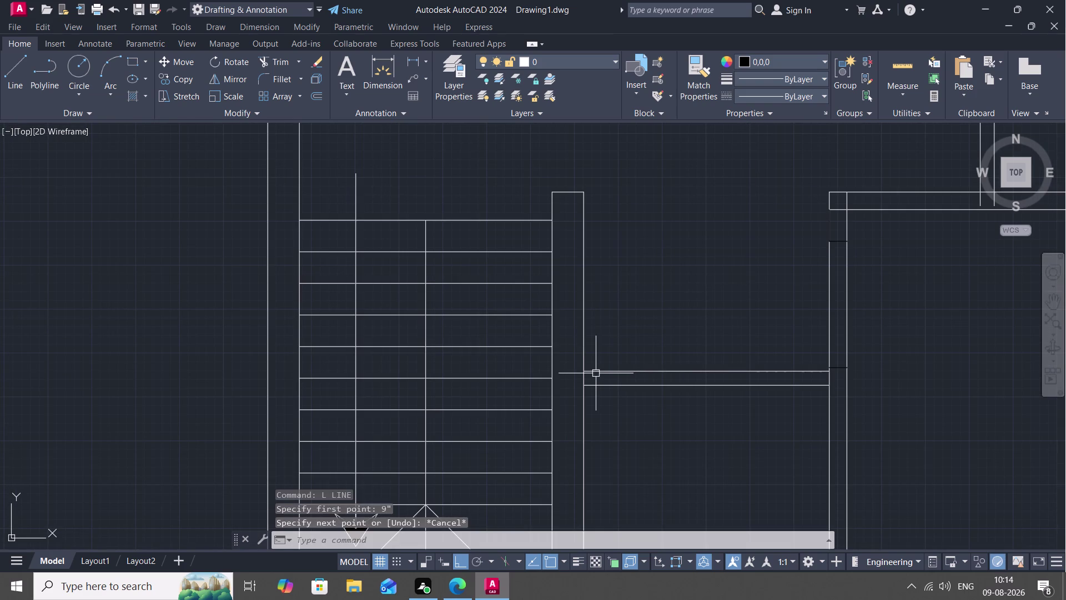
Try a 9-inch offset, then cancel it.
key(o)
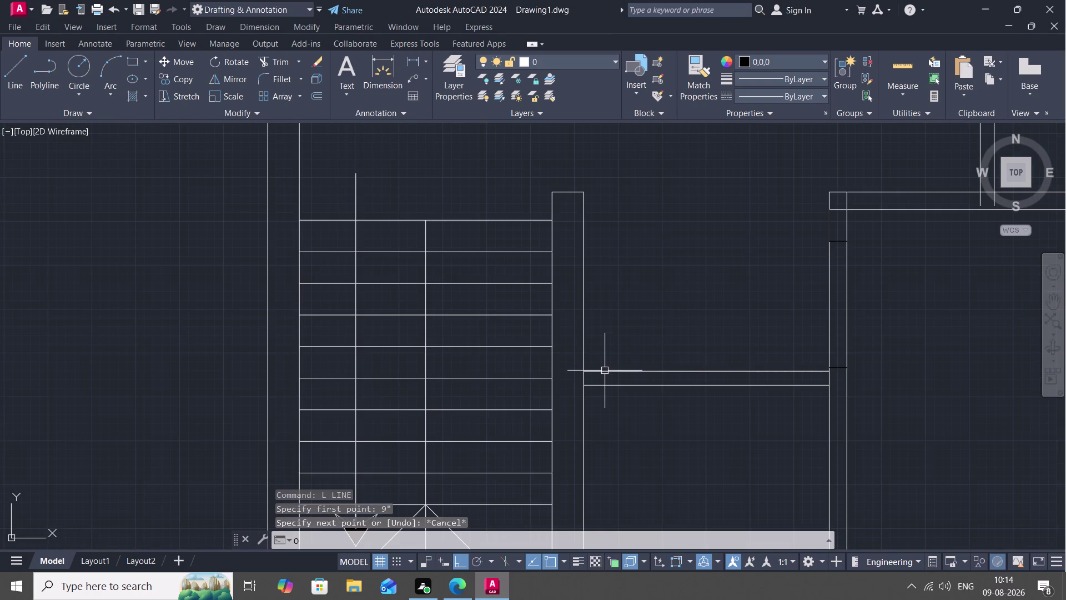
key(space)
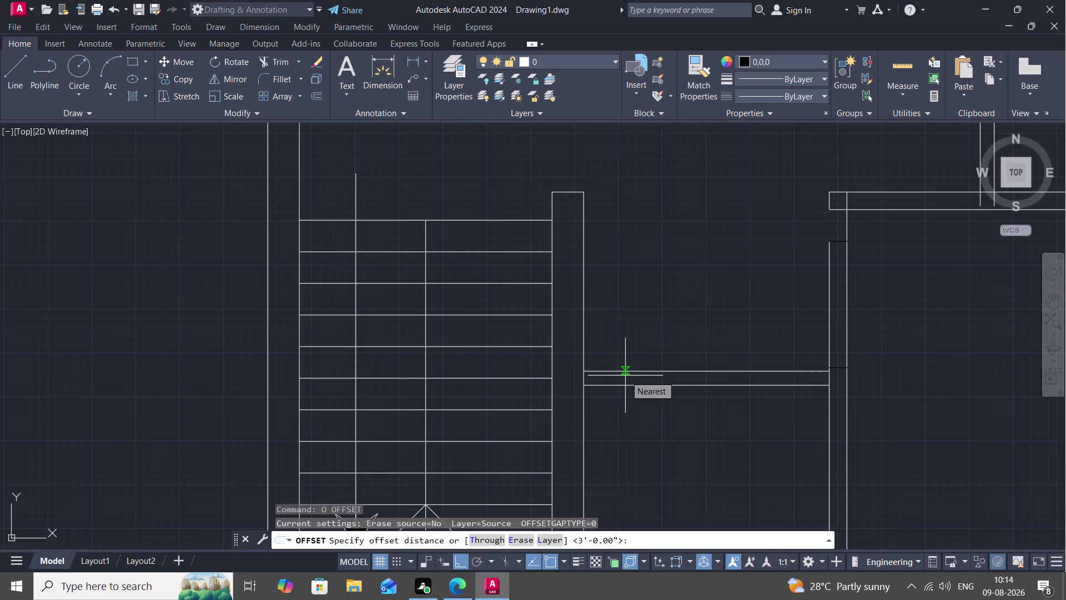
key(9)
key(Escape)
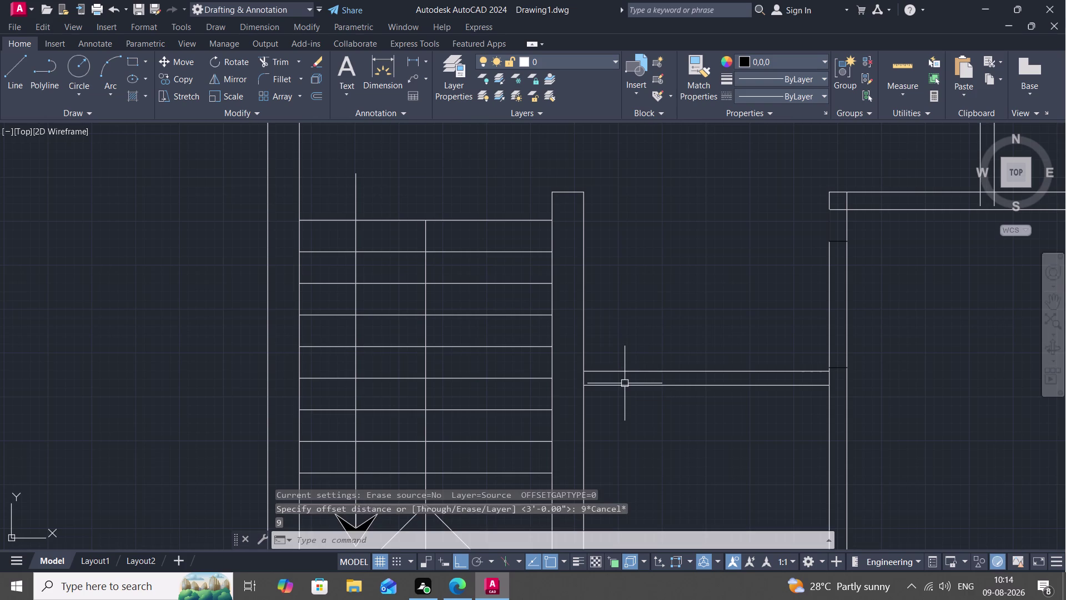
Draw a 9" cross line on the partition wall beside the staircase.
key(l)
key(space)
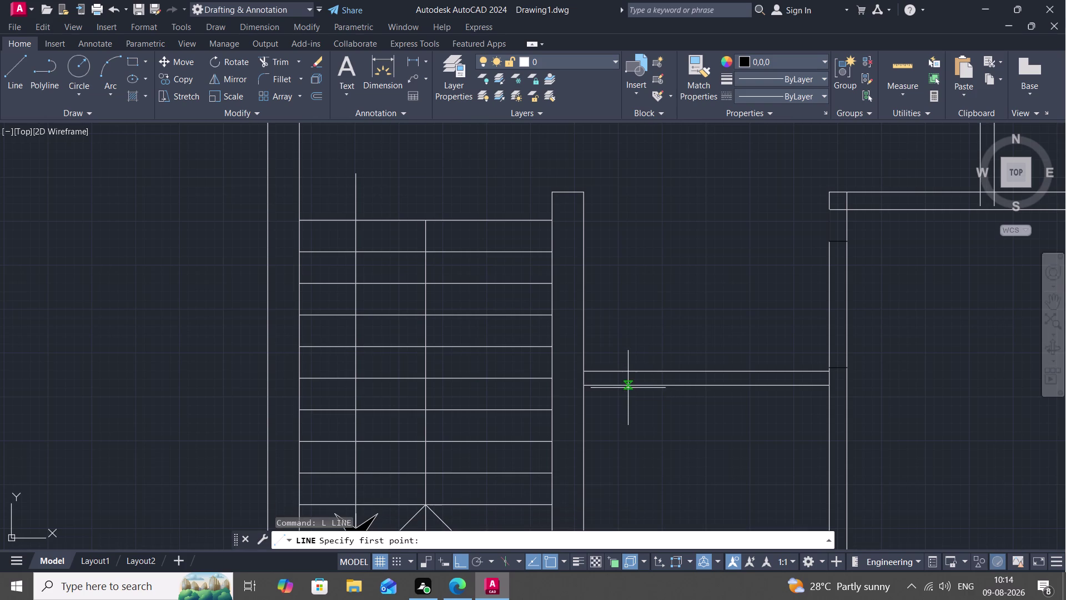
click(587, 386)
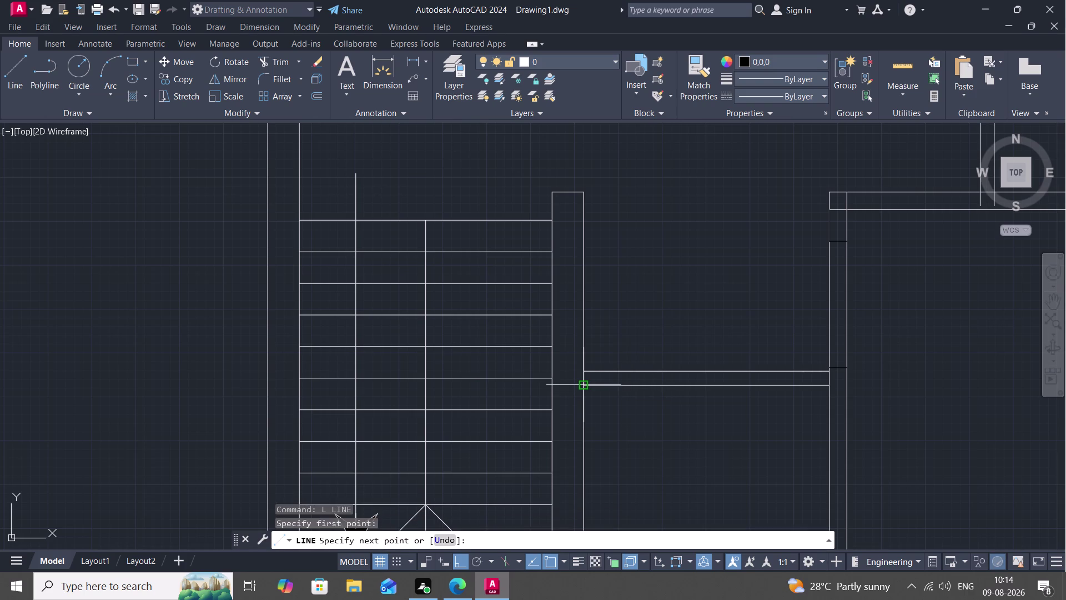
text(9")
key(space)
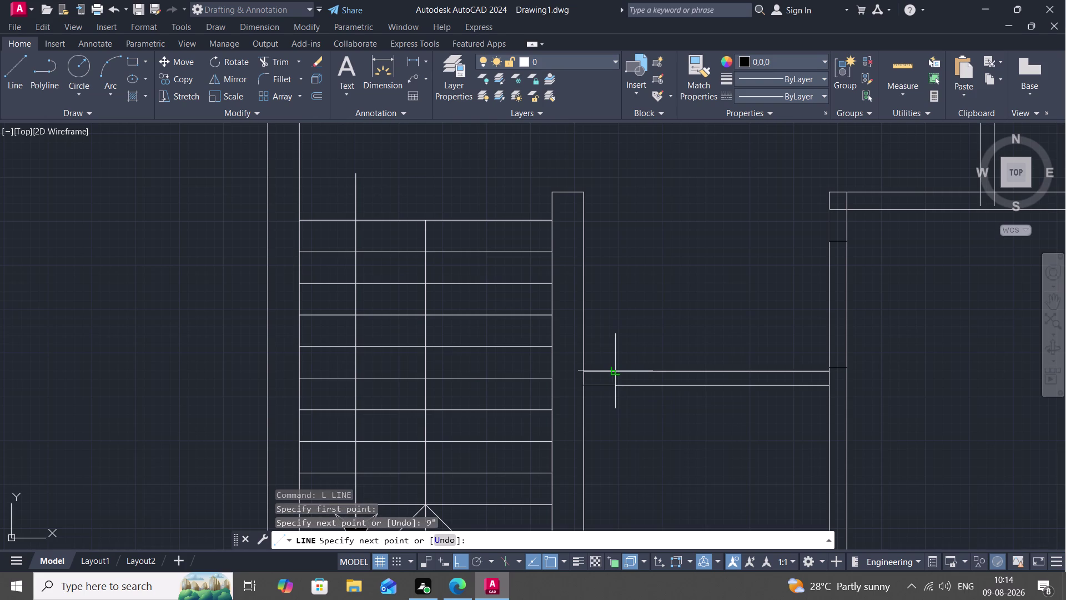
click(613, 367)
key(Escape)
key(Escape)
Offset the cross line 3 feet along the partition to mark the opening.
key(o)
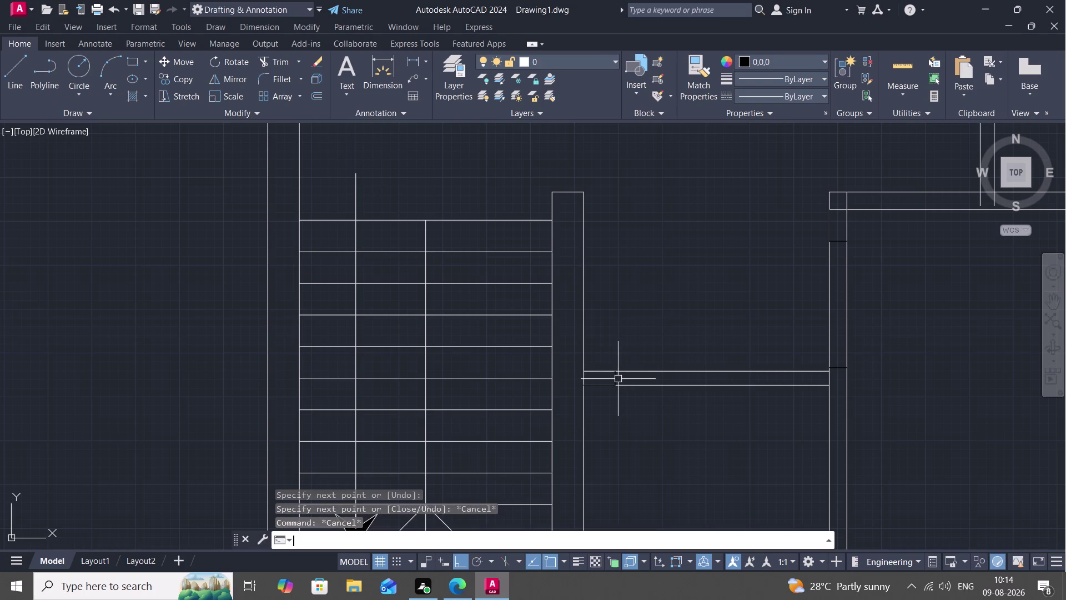
key(space)
key(space)
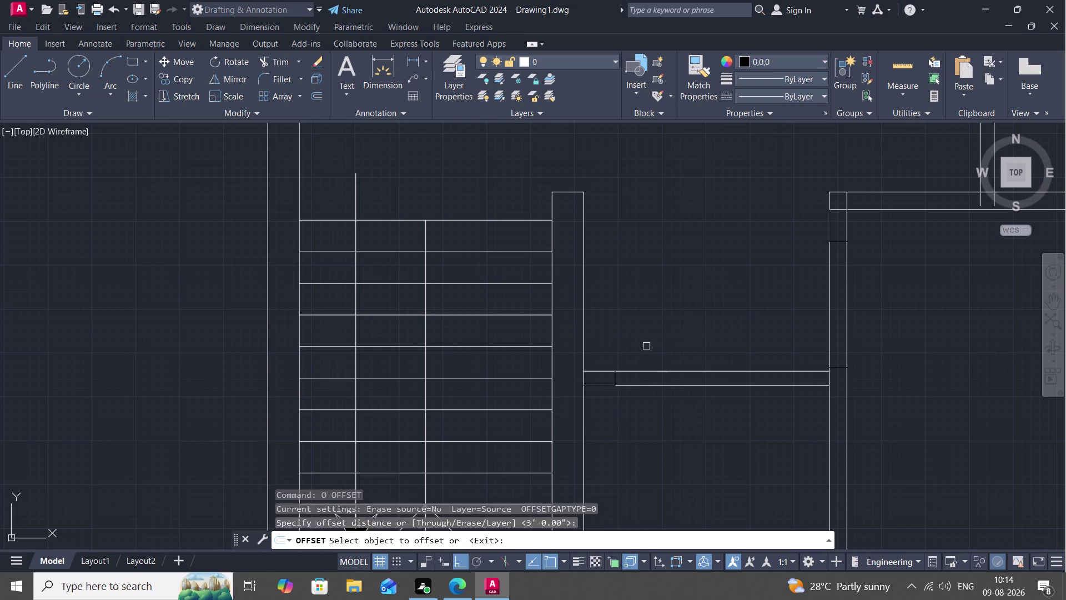
click(615, 379)
click(637, 377)
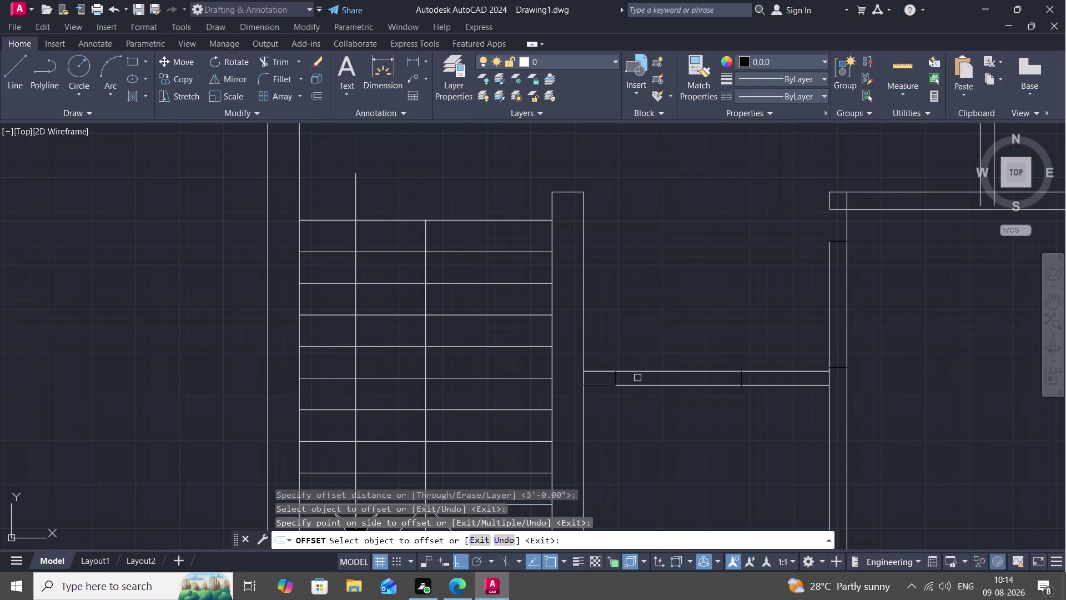
scroll(down, 3)
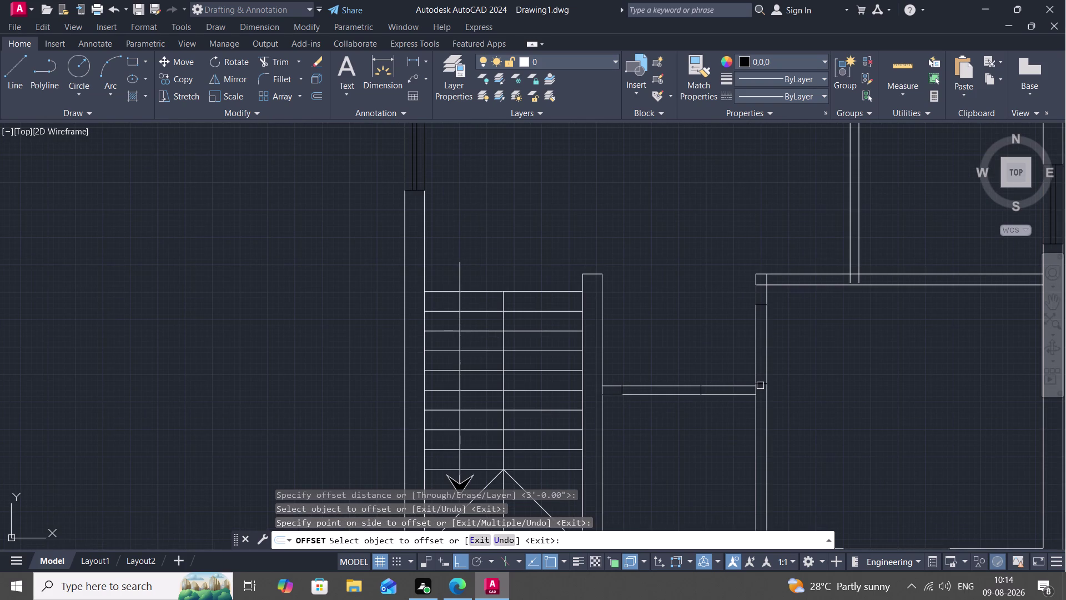
Try trimming the walls with TR, then cancel the trim.
text(TR)
key(space)
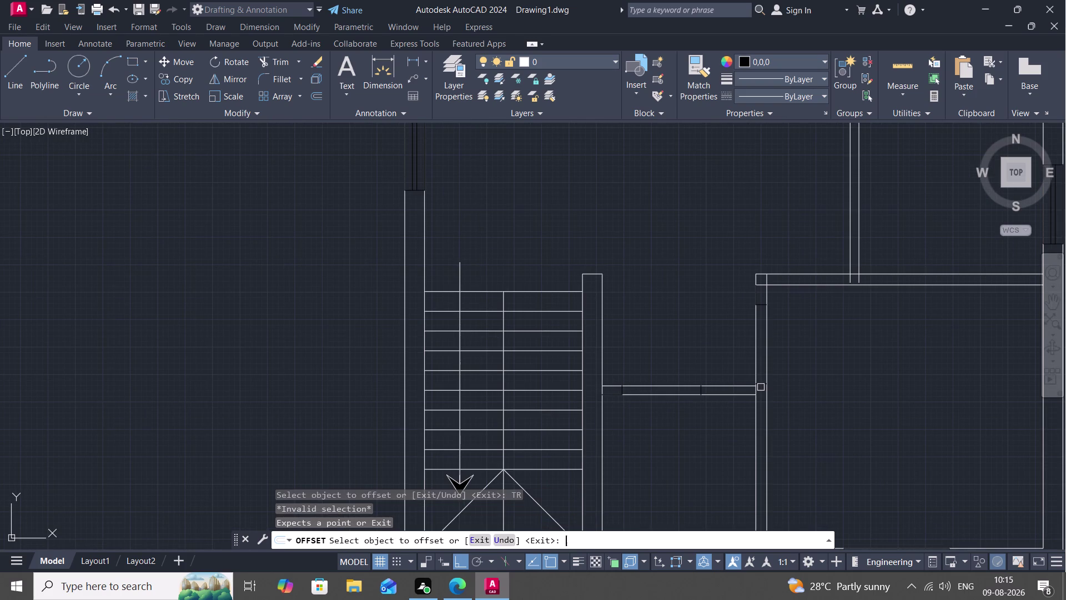
scroll(up, 3)
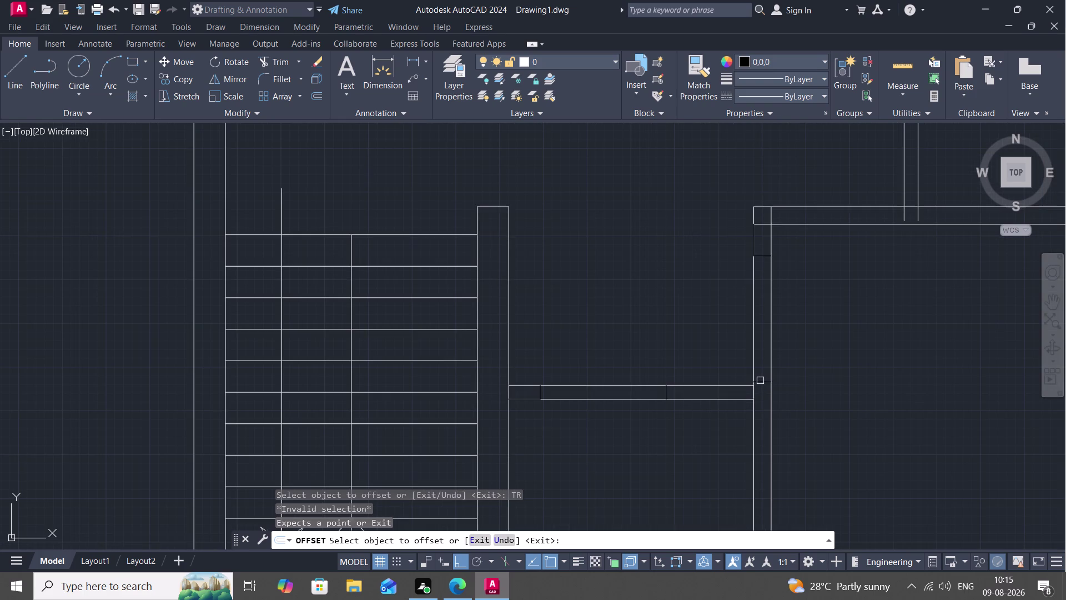
key(Escape)
key(t)
key(r)
key(space)
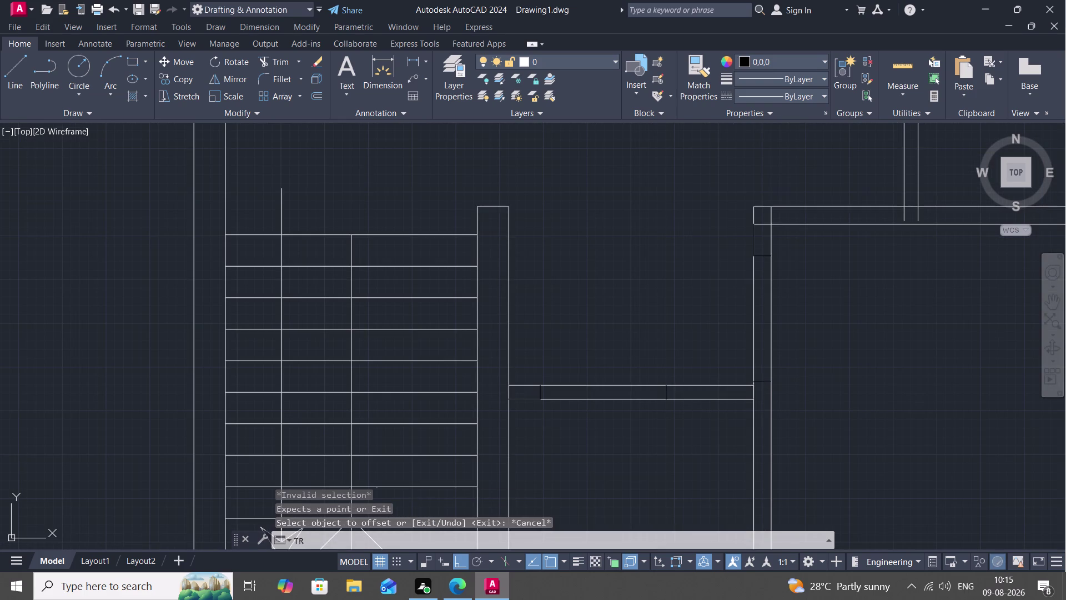
click(759, 380)
key(Escape)
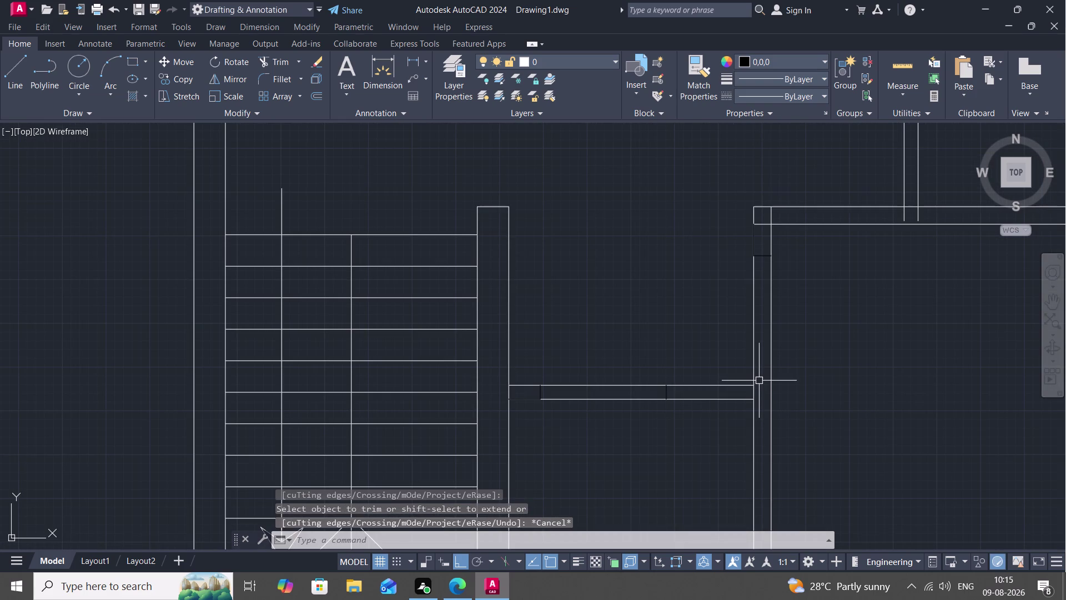
Draw a 2'6" line down the vertical wall right of the staircase.
key(l)
key(space)
click(751, 251)
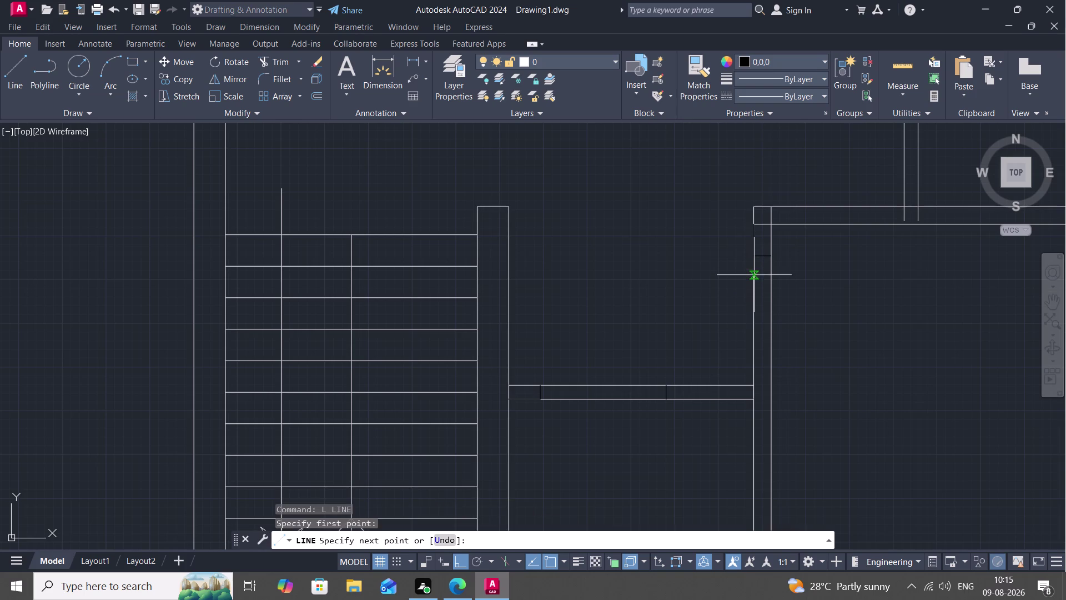
key(2)
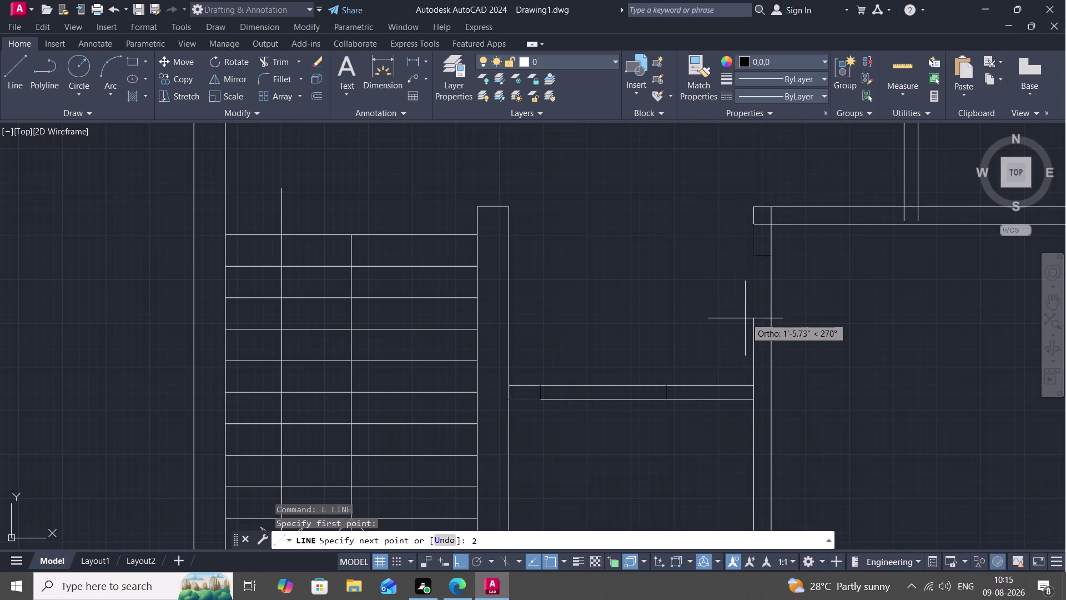
key(apostrophe)
key(6)
text(")
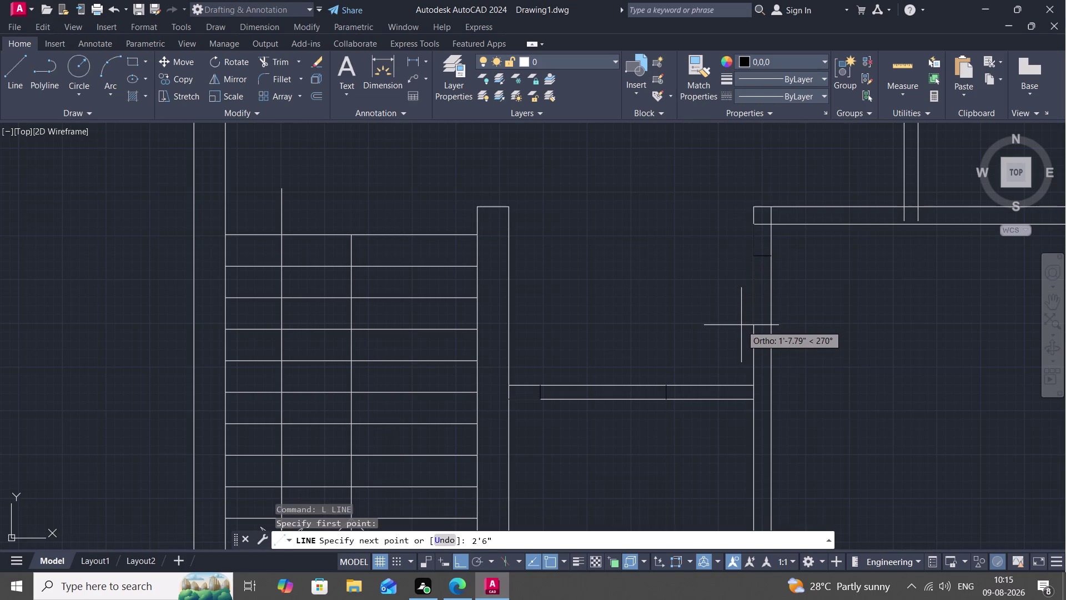
key(space)
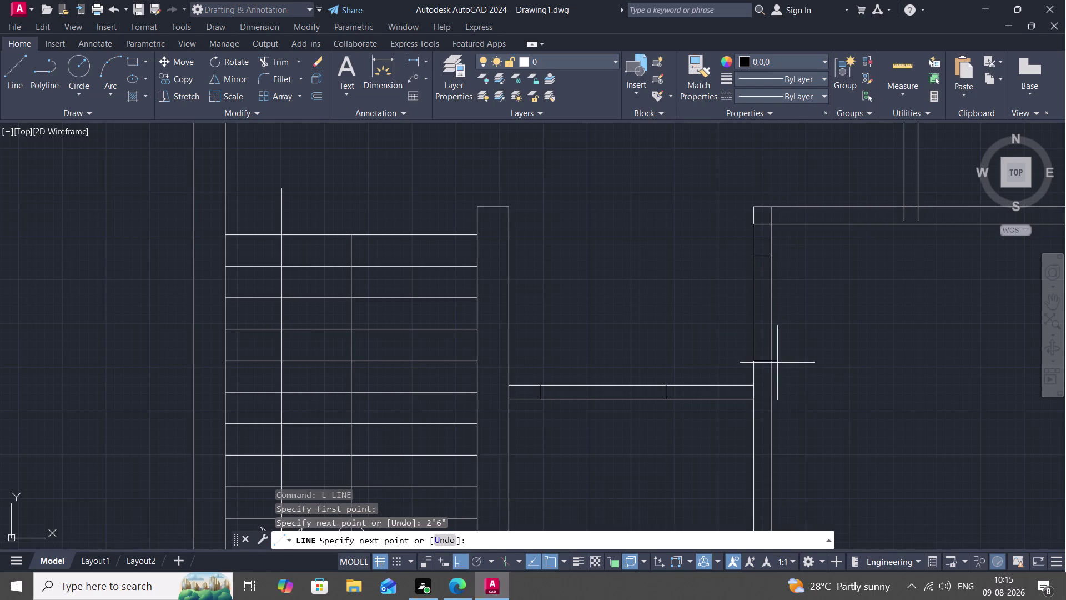
click(774, 357)
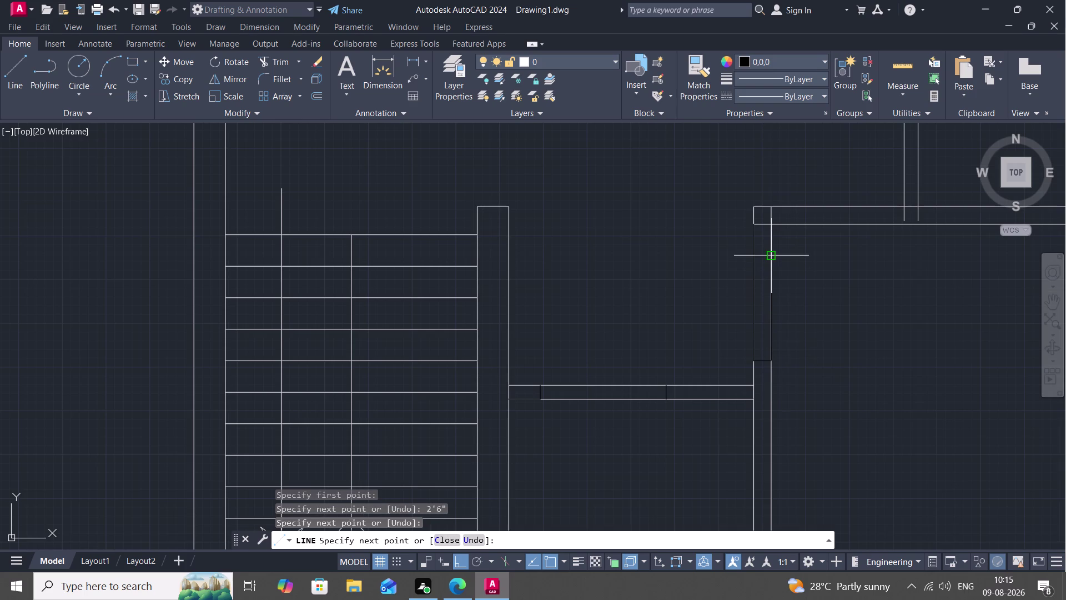
click(772, 257)
key(Escape)
scroll(down, 3)
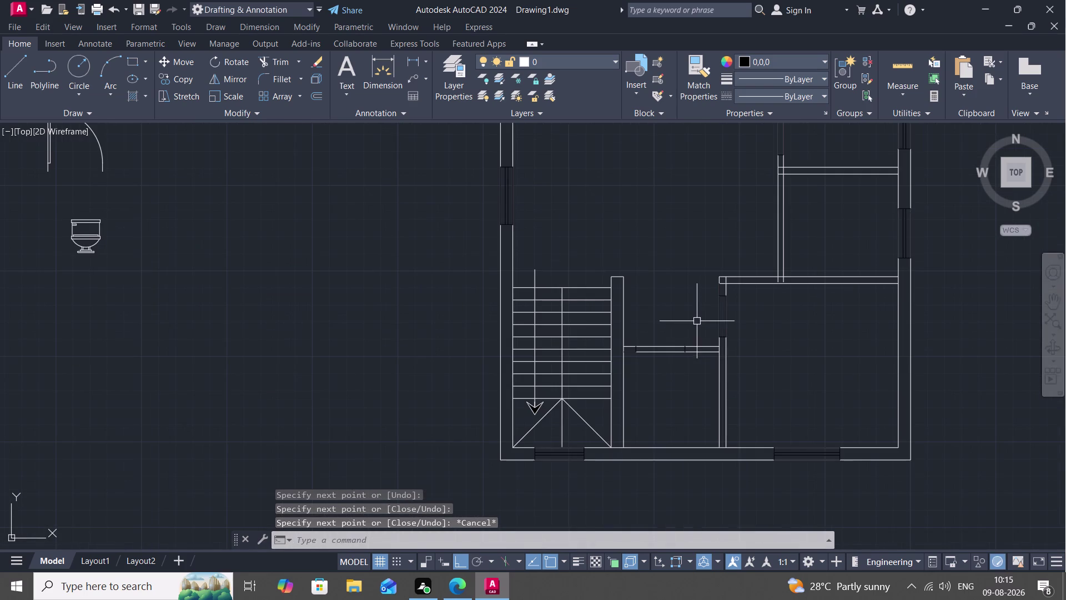
Zoom out to the quarter-circle door beside the toilet block and select it with CO.
scroll(down, 3)
middle_drag(672, 309, 698, 322)
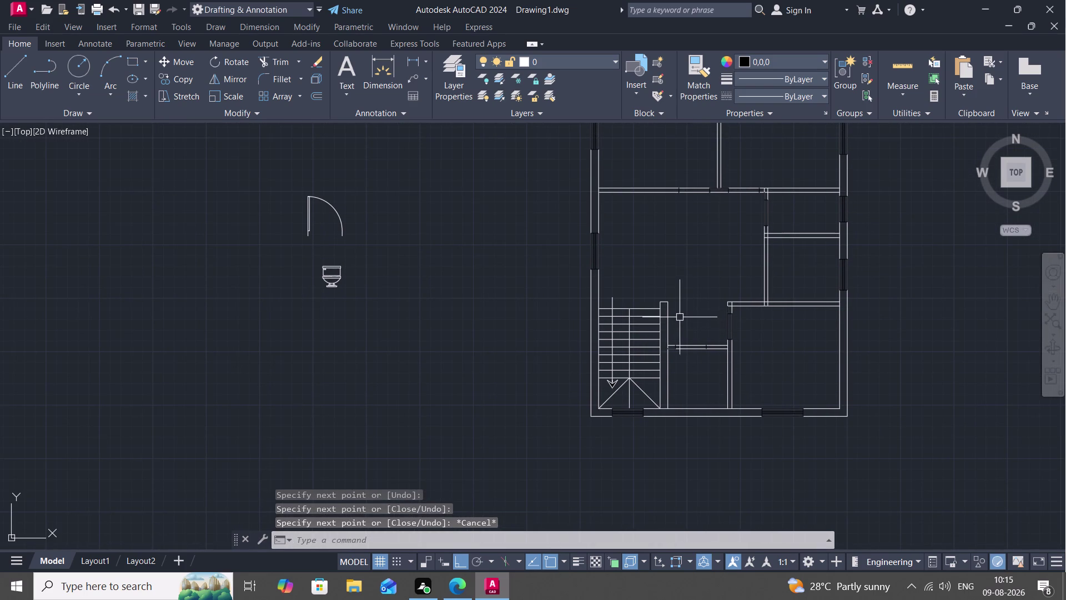
scroll(down, 3)
scroll(down, 3)
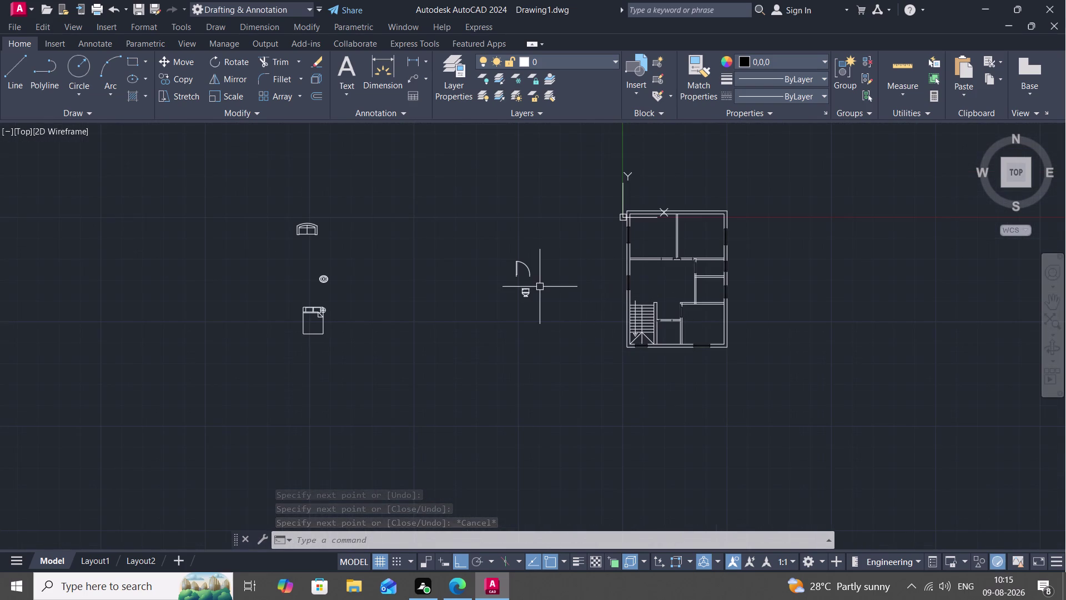
scroll(up, 3)
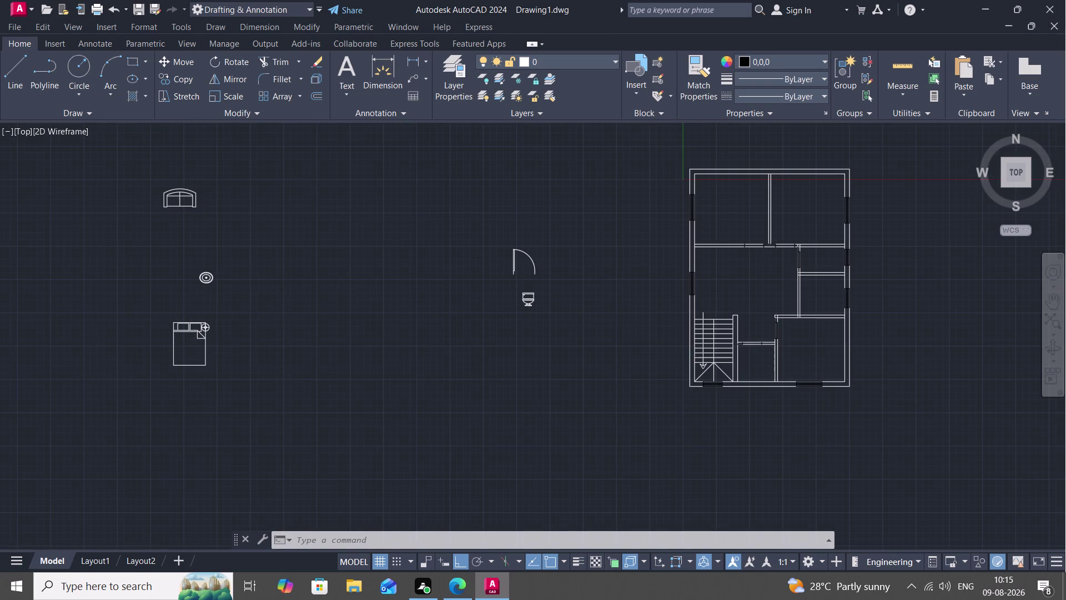
click(511, 252)
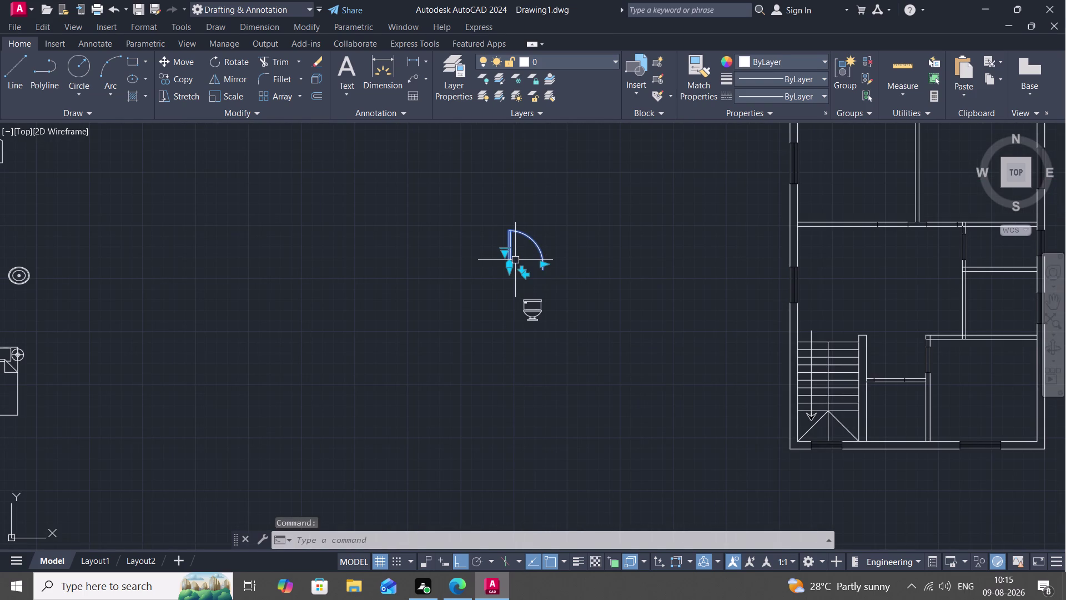
key(Escape)
text(C)
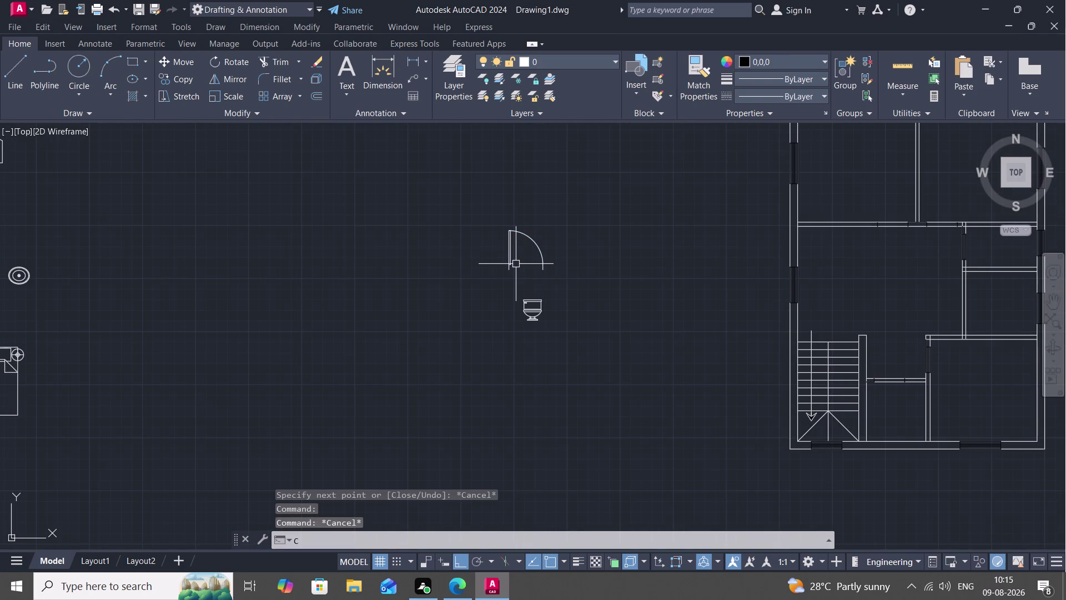
text(O)
key(space)
click(508, 261)
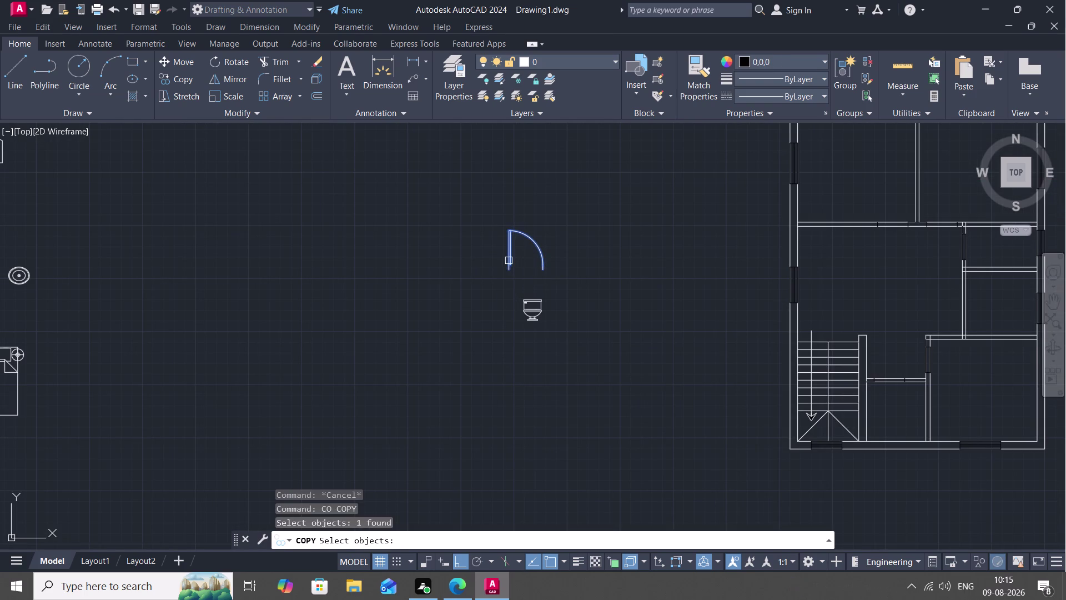
Use the door's corner as the copy base point and turn Ortho off.
scroll(up, 3)
right_click(500, 262)
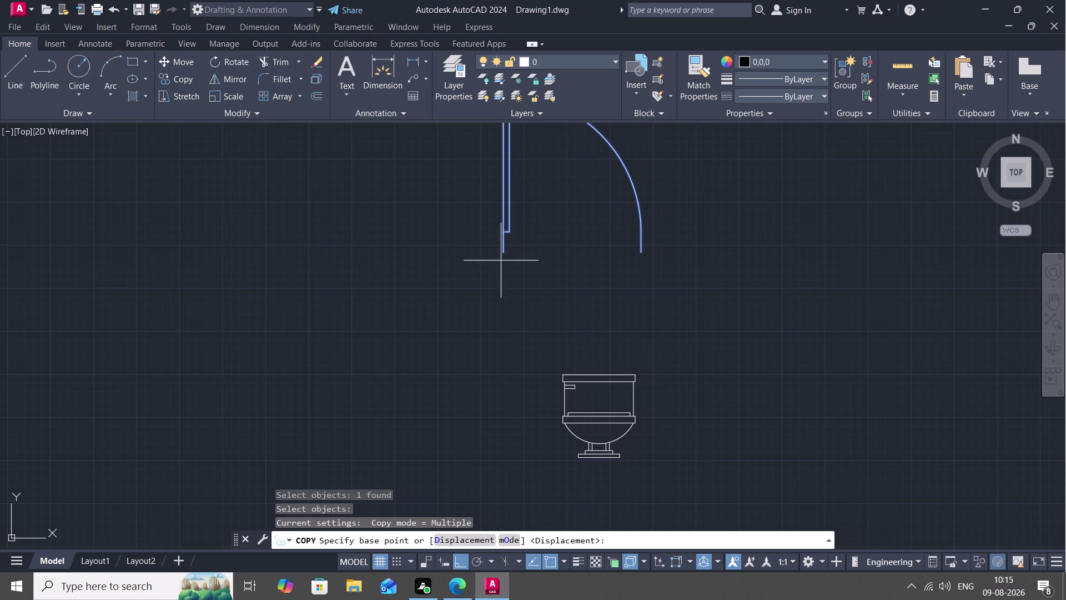
click(502, 252)
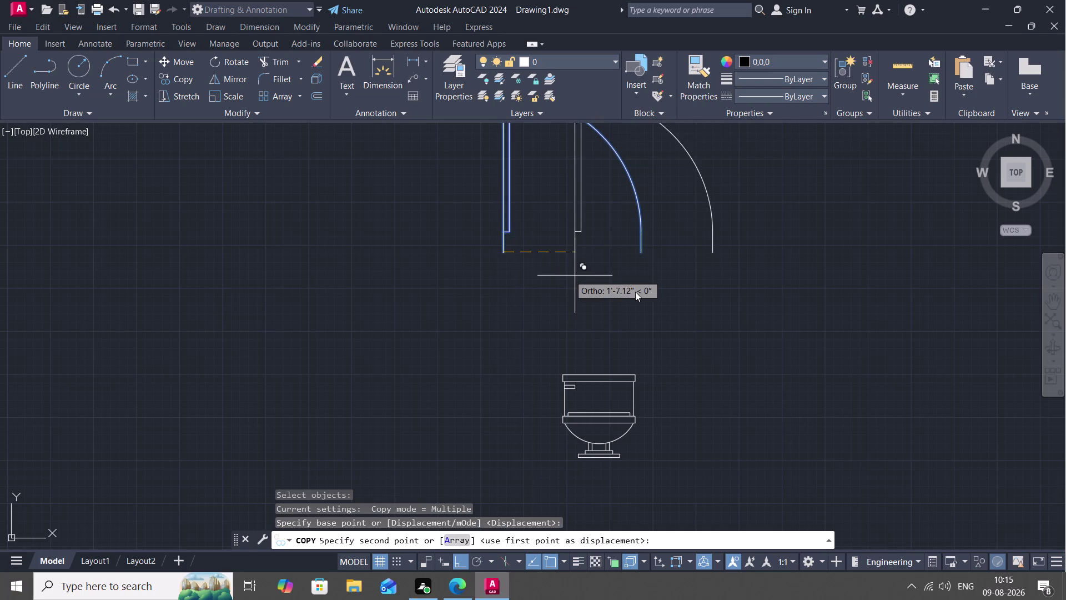
middle_drag(747, 340, 474, 358)
scroll(down, 3)
scroll(down, 3)
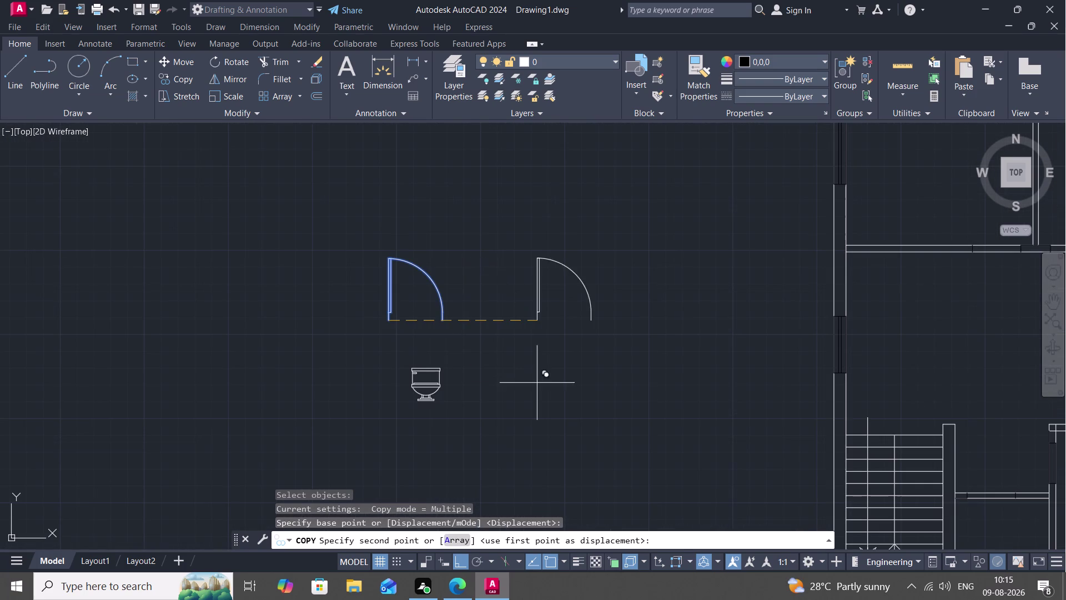
scroll(down, 3)
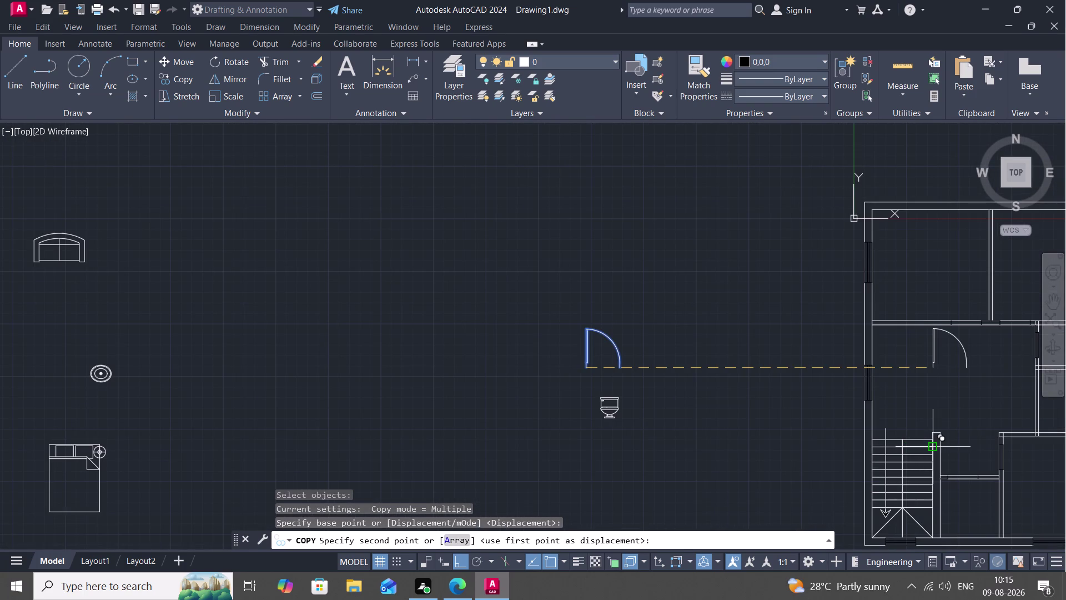
key(F8)
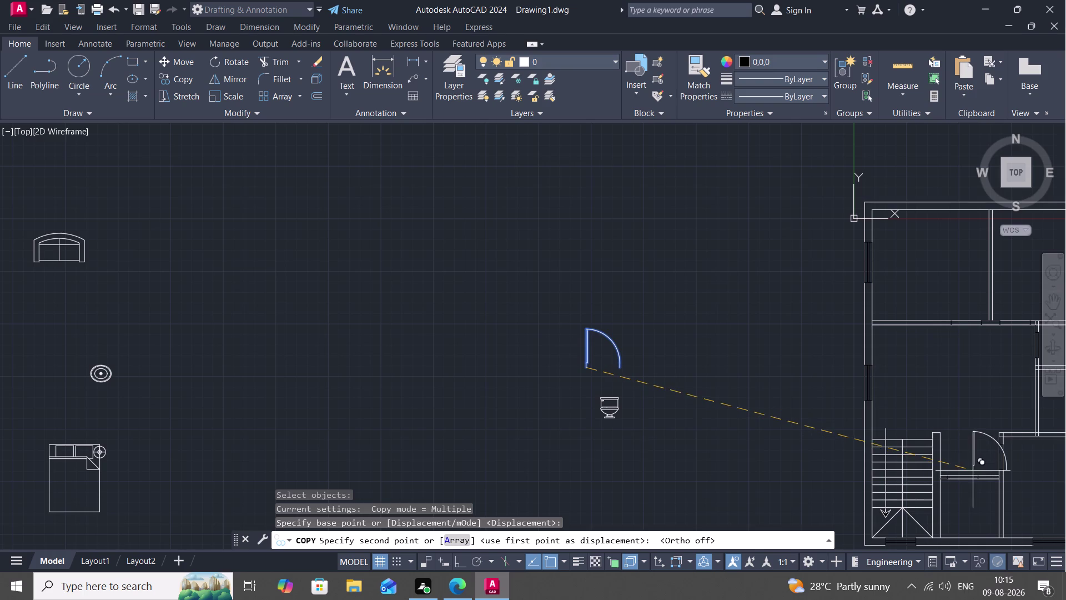
Place door copies beside the stairs and in the horizontal wall opening.
middle_drag(972, 471, 932, 465)
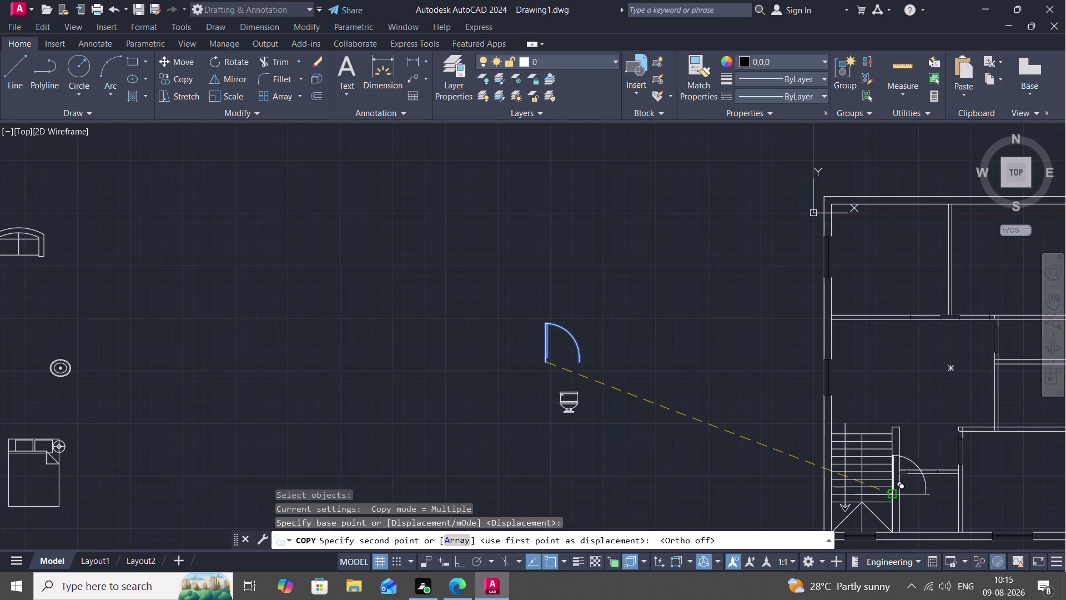
middle_drag(894, 495, 638, 427)
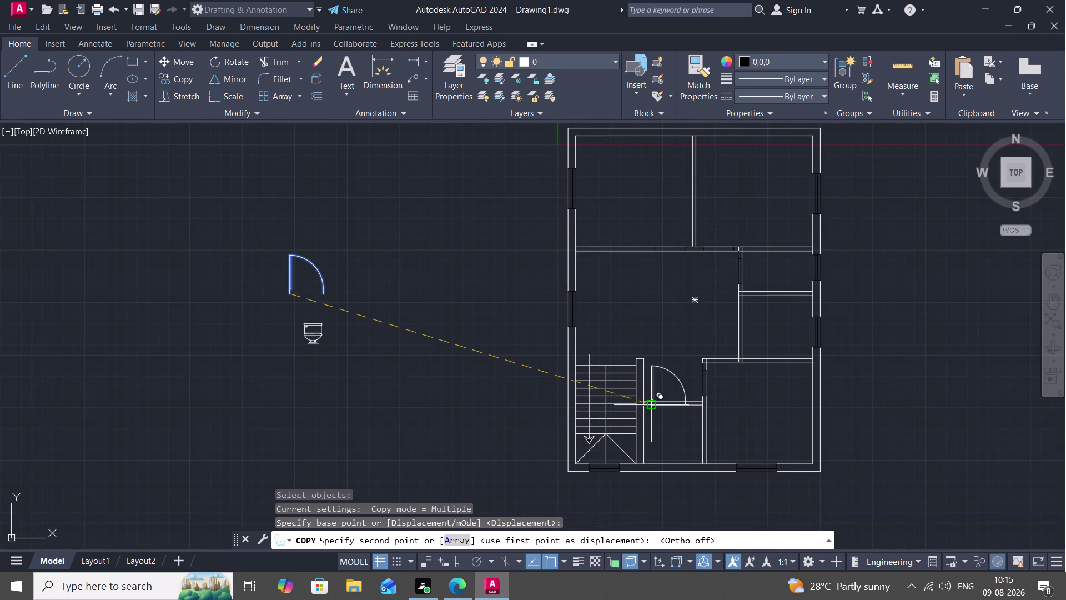
scroll(up, 3)
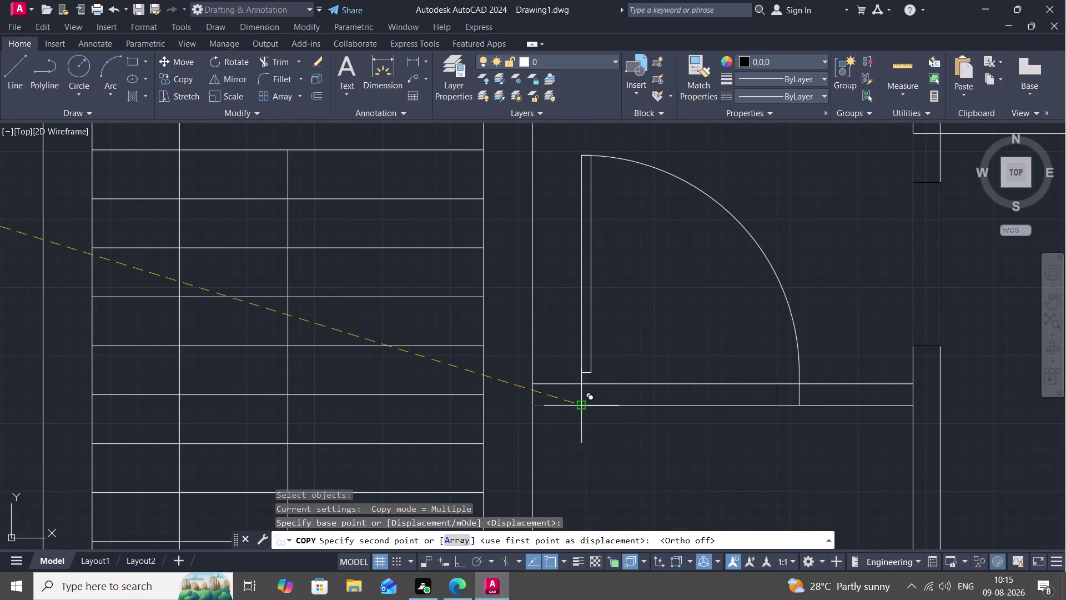
click(582, 404)
scroll(down, 3)
middle_drag(547, 333, 548, 332)
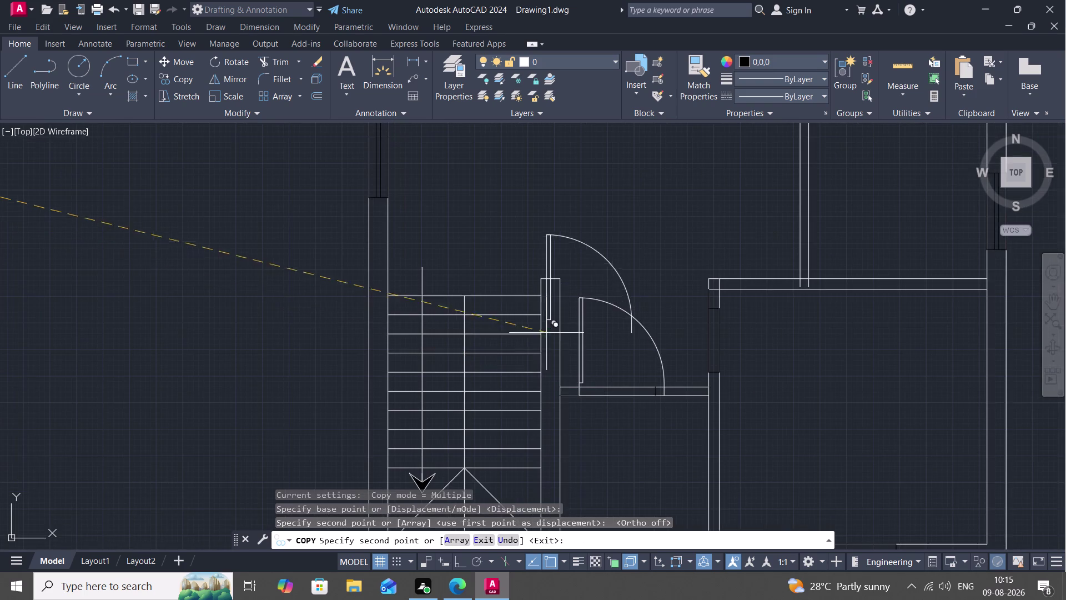
middle_drag(548, 332, 591, 599)
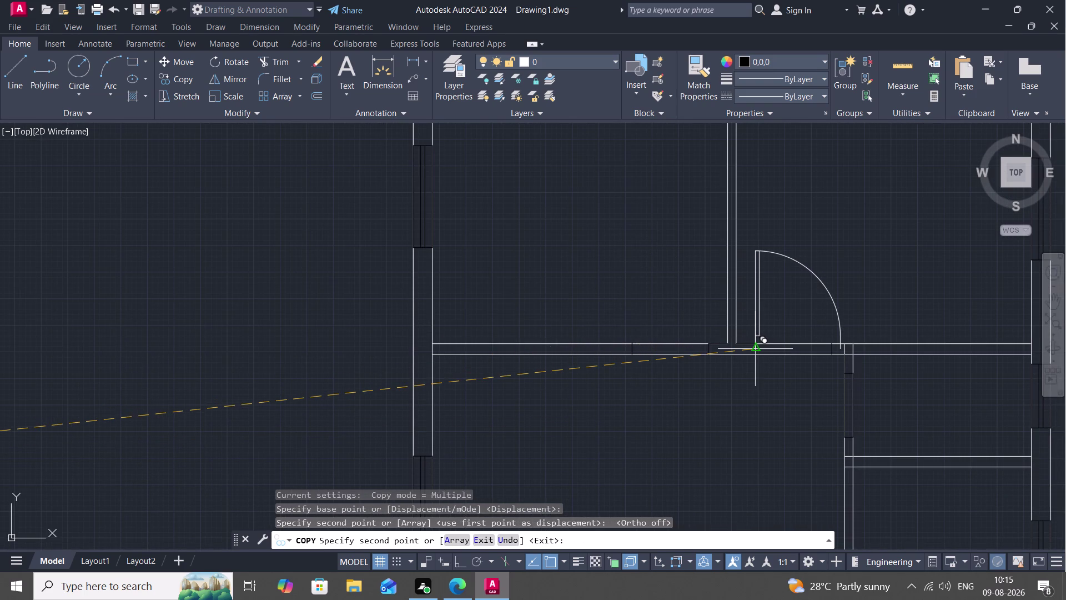
scroll(up, 3)
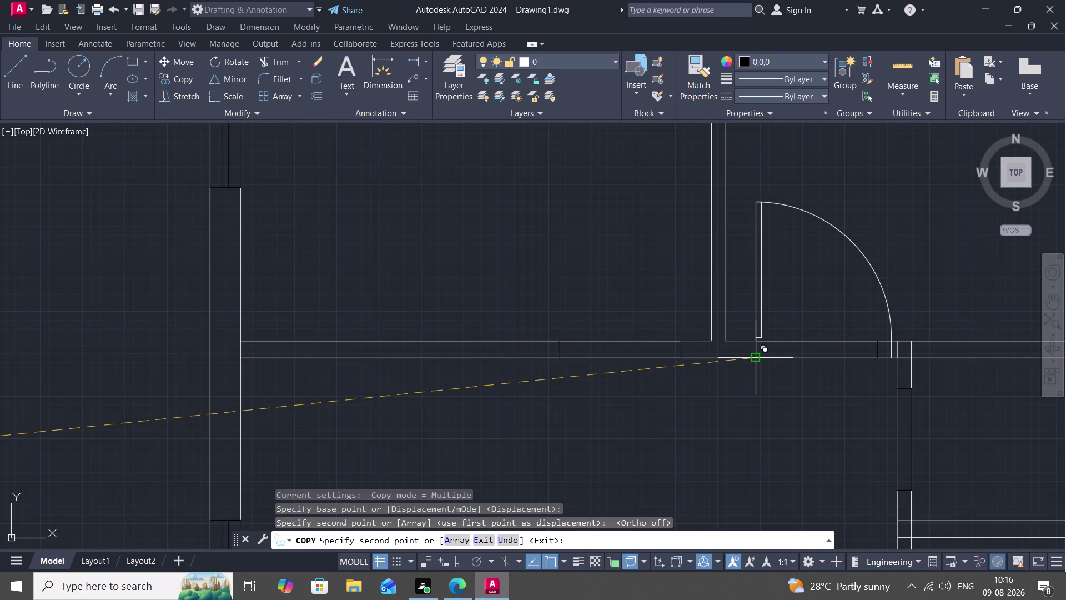
click(755, 356)
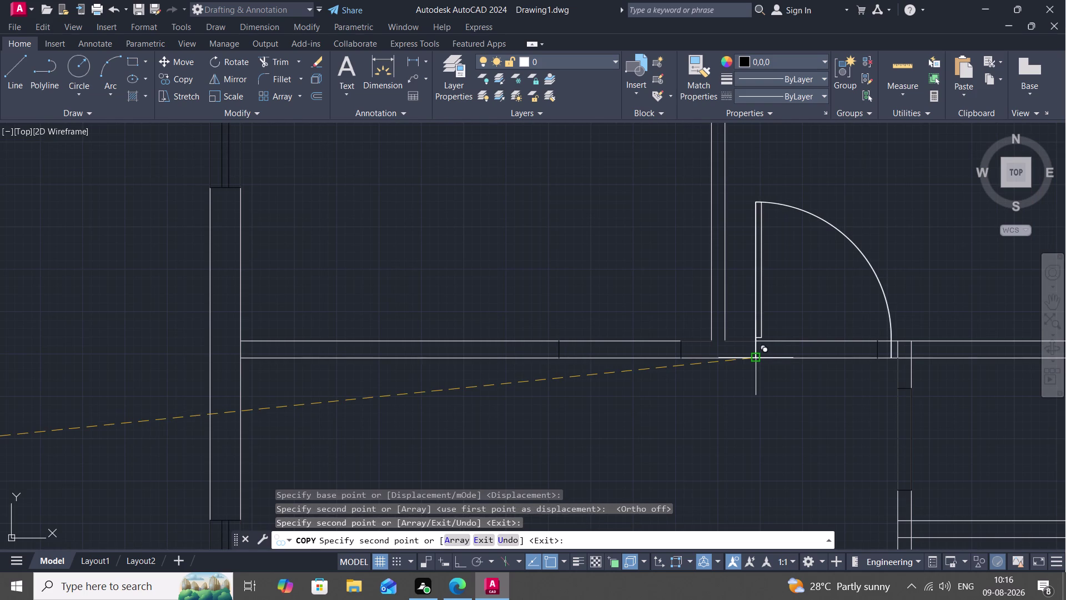
scroll(down, 3)
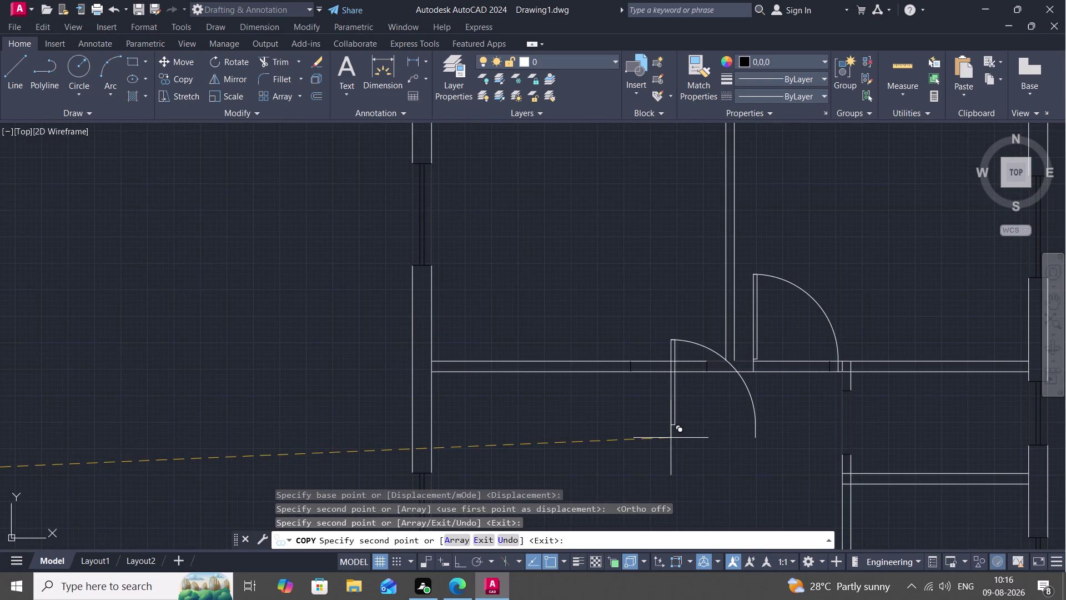
key(Escape)
Mirror the placed door across the wall, keeping the original.
text(MI)
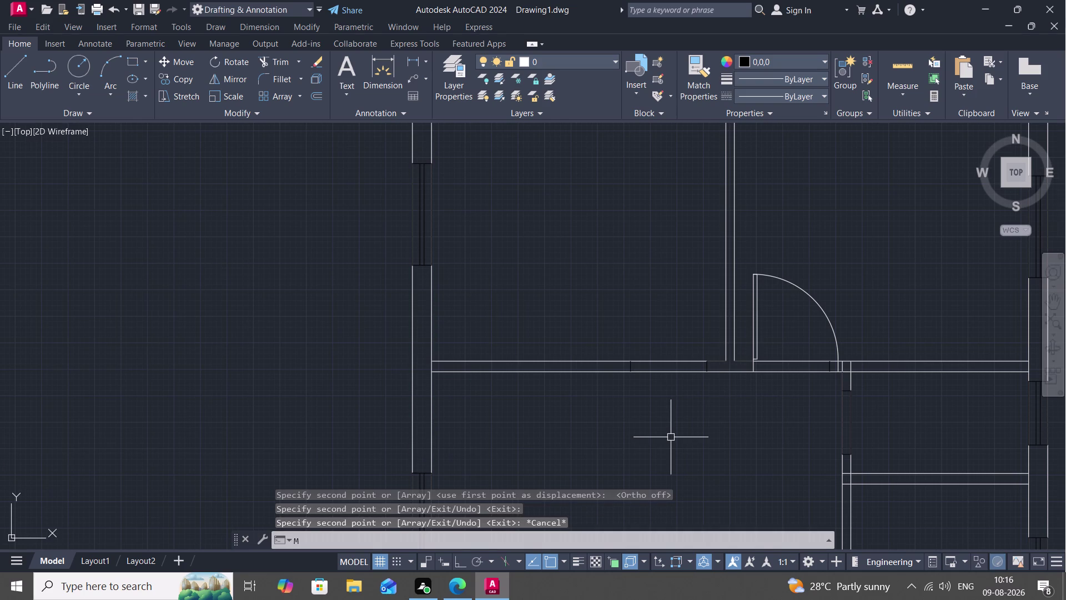
key(space)
click(755, 341)
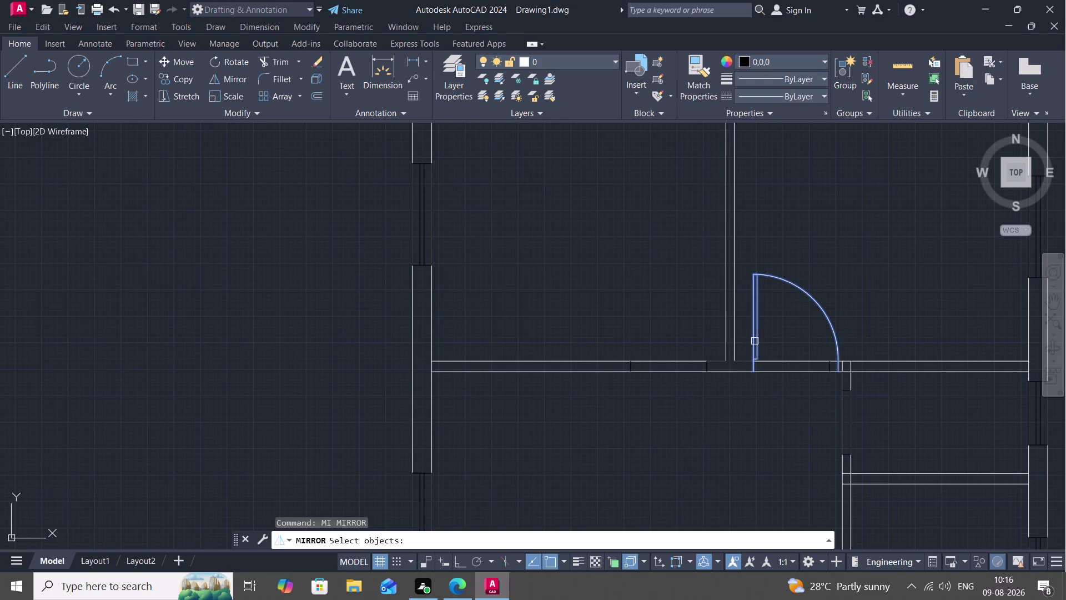
right_click(754, 341)
click(754, 340)
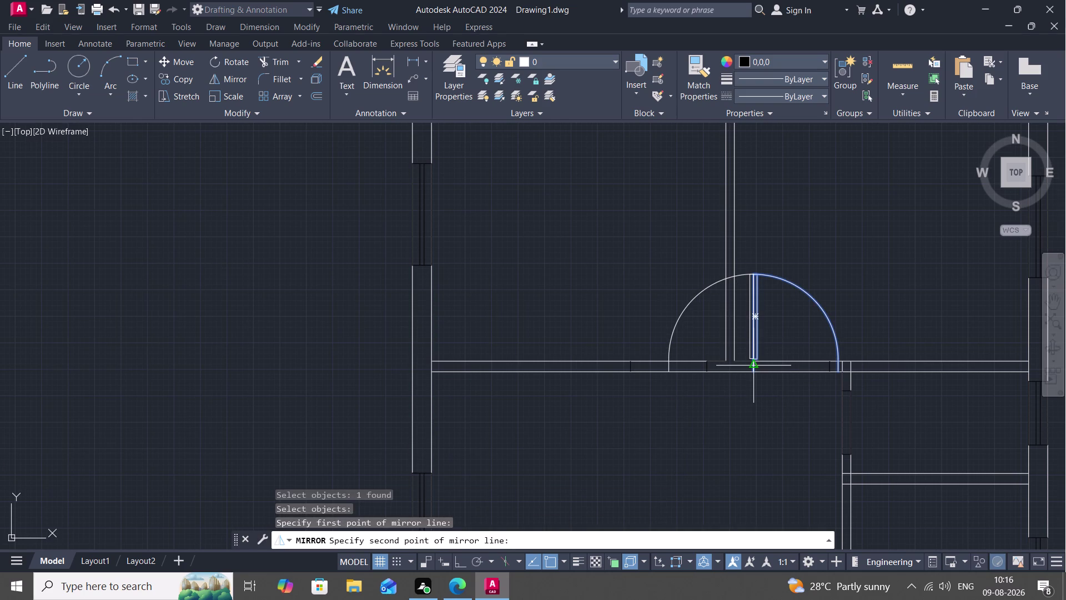
click(750, 366)
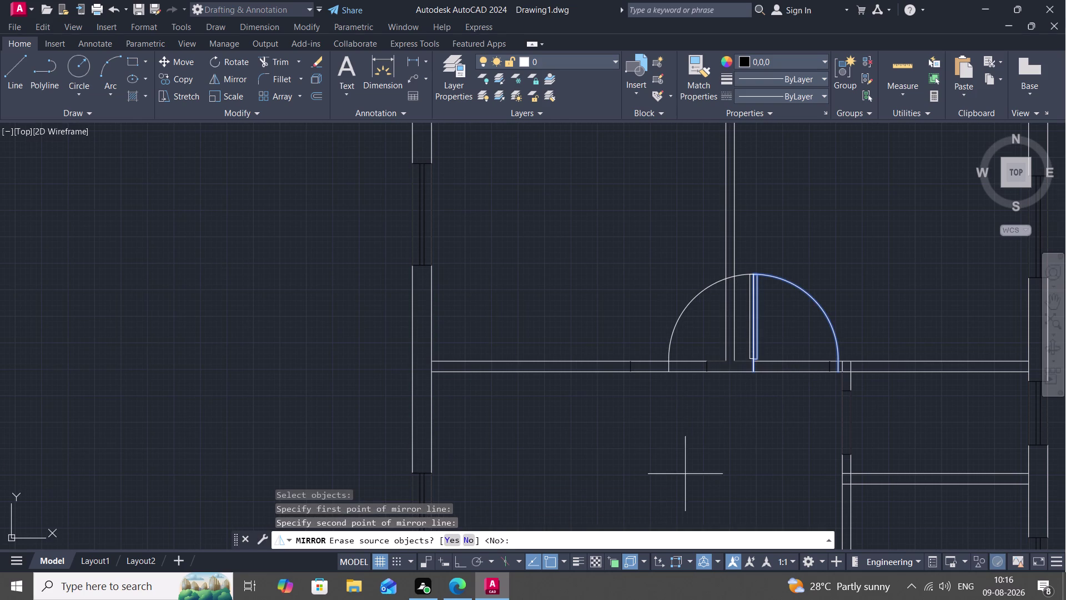
click(470, 541)
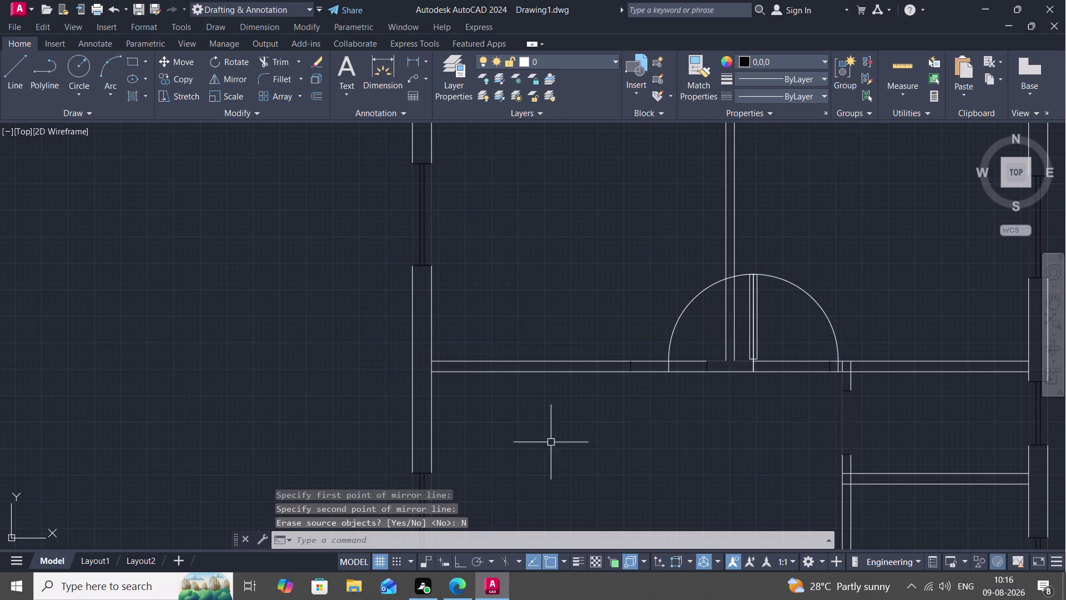
Copy the mirrored door leaf to the left.
key(c)
text(O)
key(space)
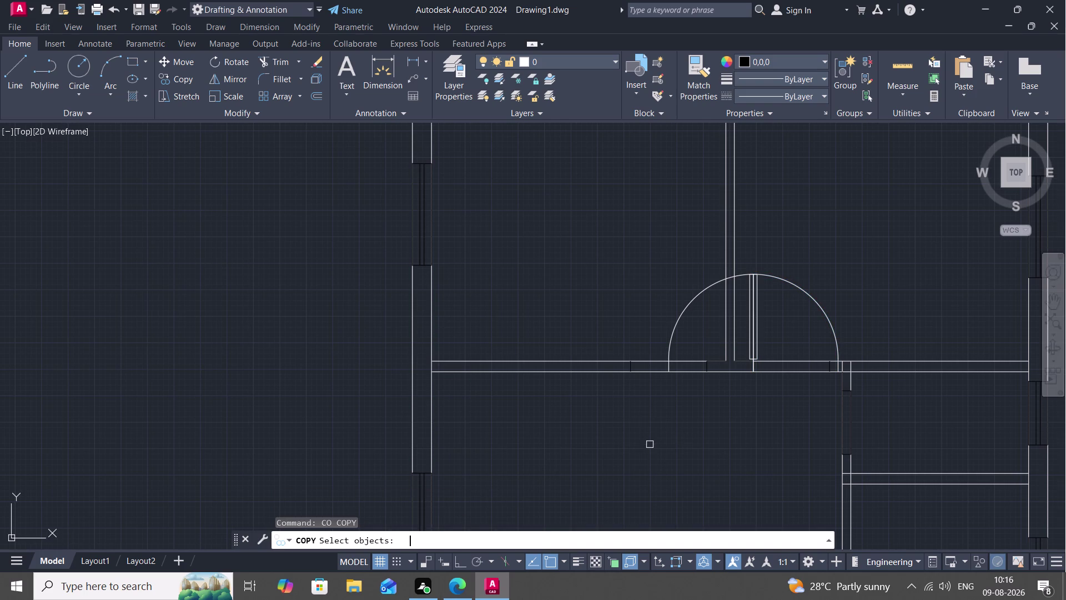
click(746, 274)
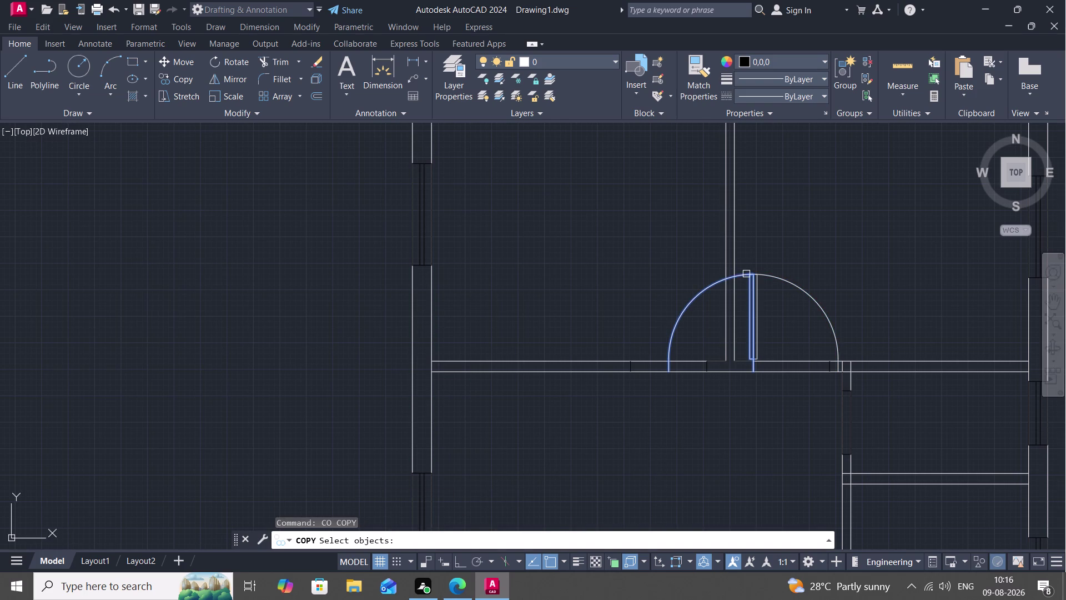
right_click(746, 273)
click(746, 273)
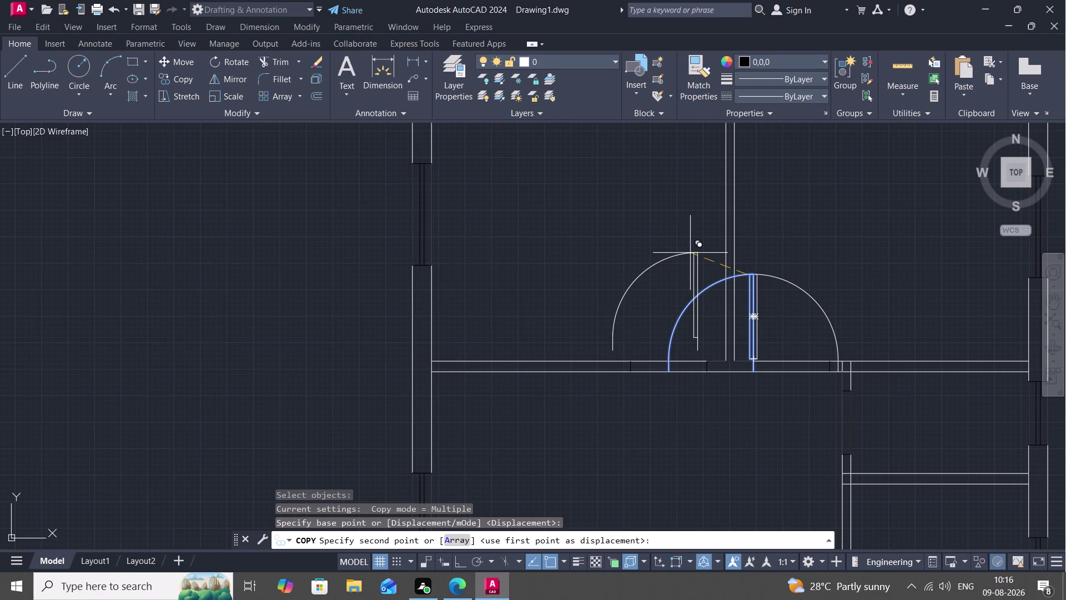
click(690, 252)
key(Escape)
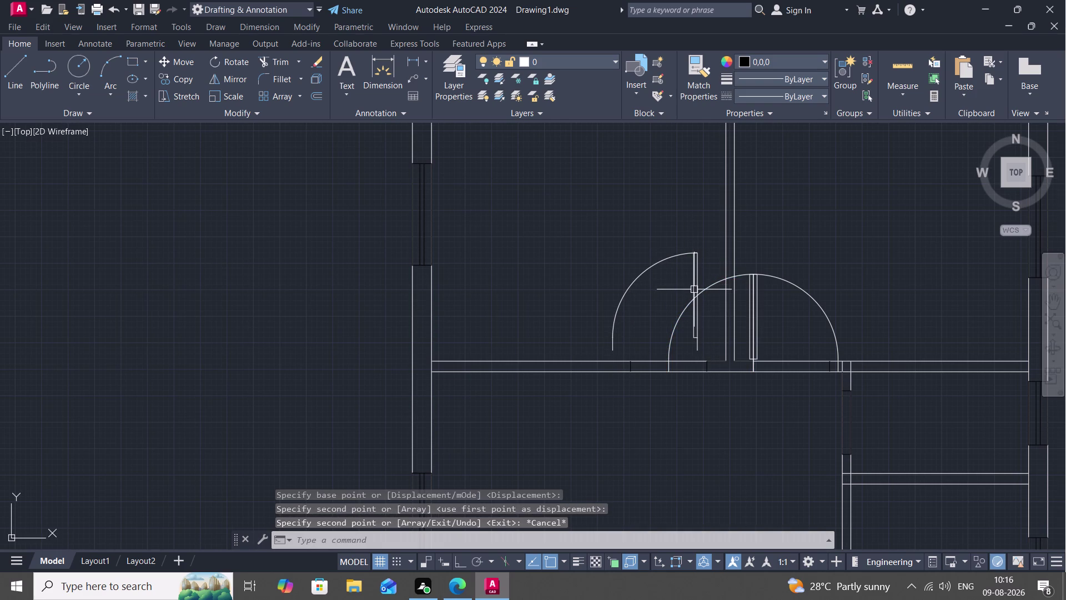
Copy the door swing from its hinge into the wall opening.
text(CO)
key(space)
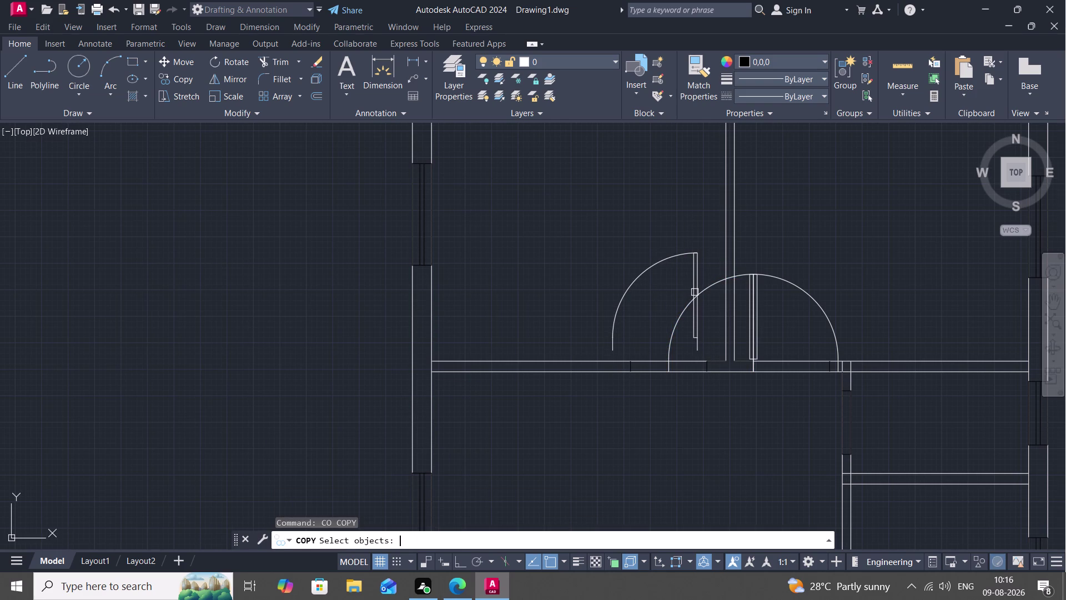
click(699, 322)
scroll(up, 3)
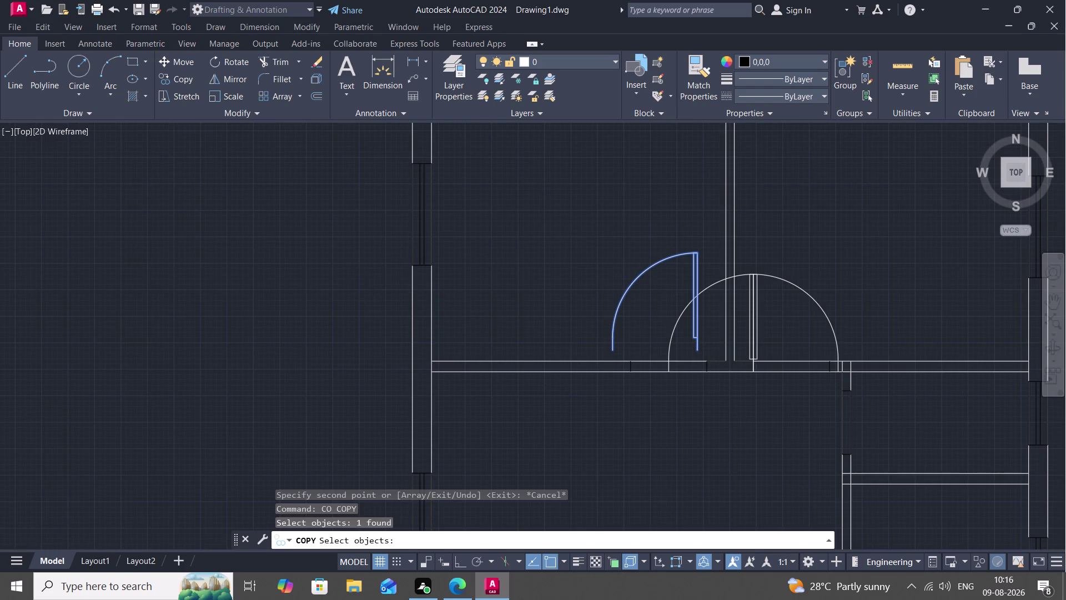
right_click(689, 368)
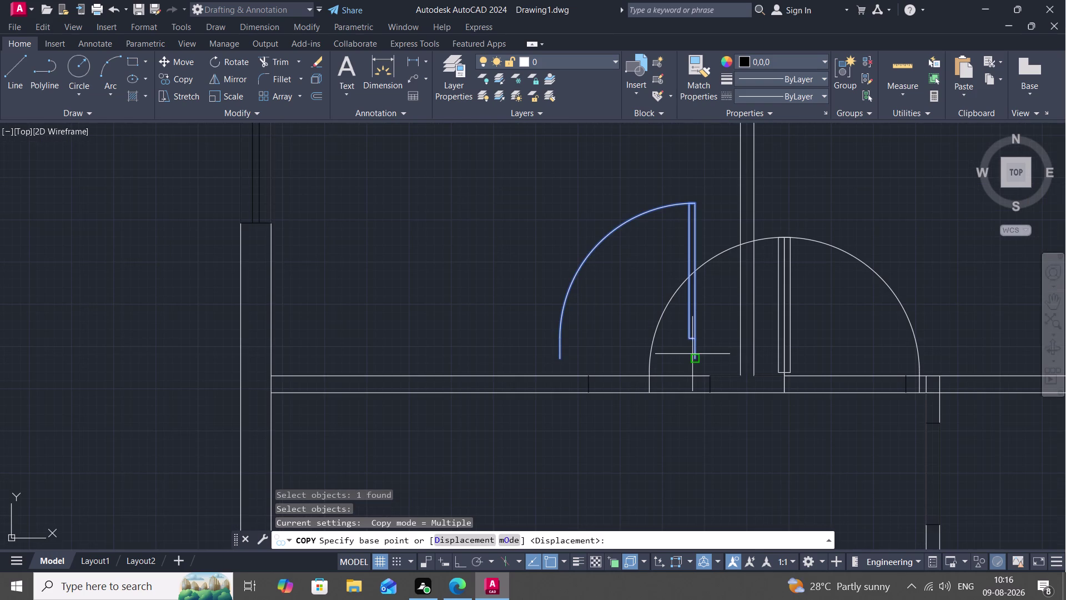
click(693, 356)
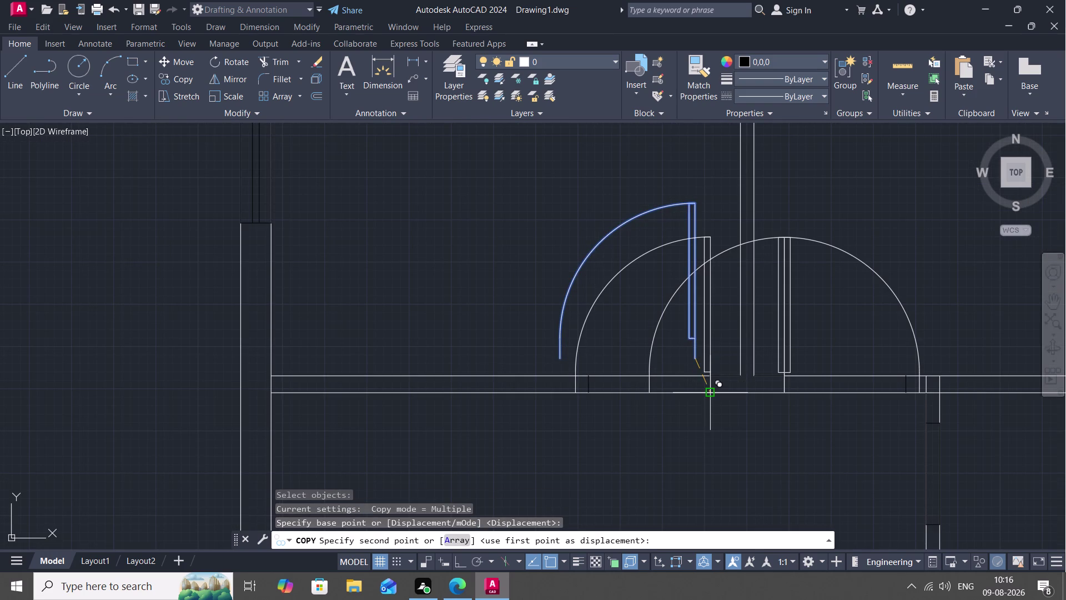
click(707, 391)
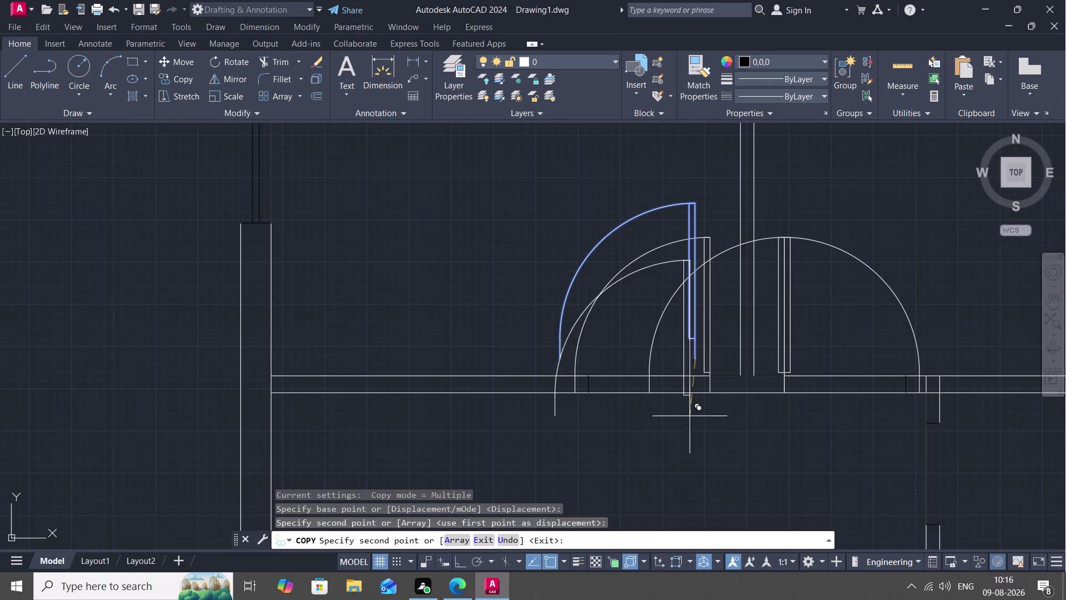
key(Escape)
Delete the original and overlapping extra door swings.
click(593, 250)
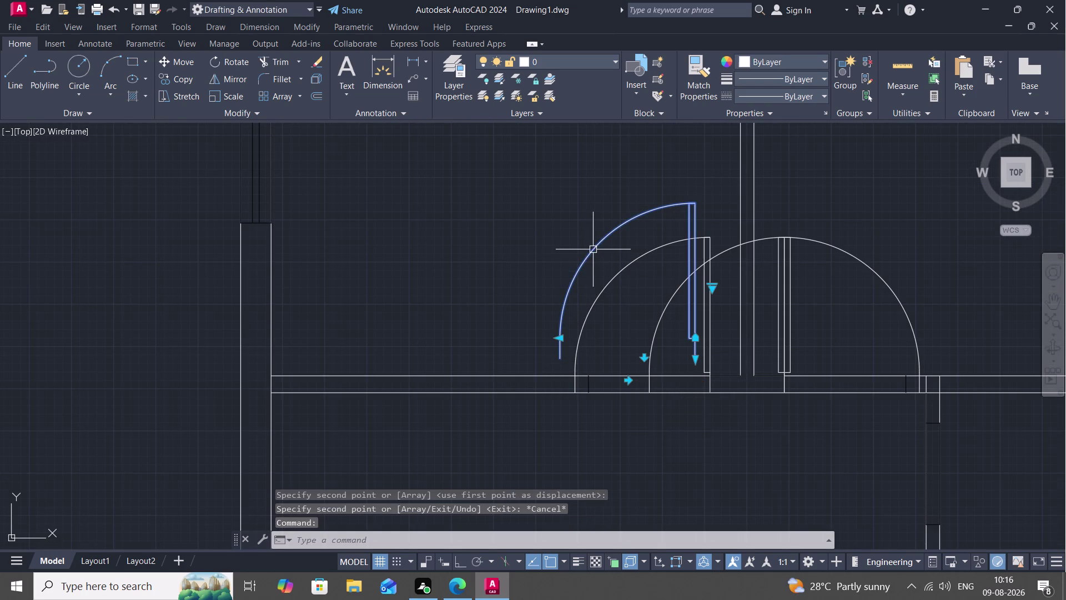
key(Delete)
scroll(up, 3)
scroll(down, 3)
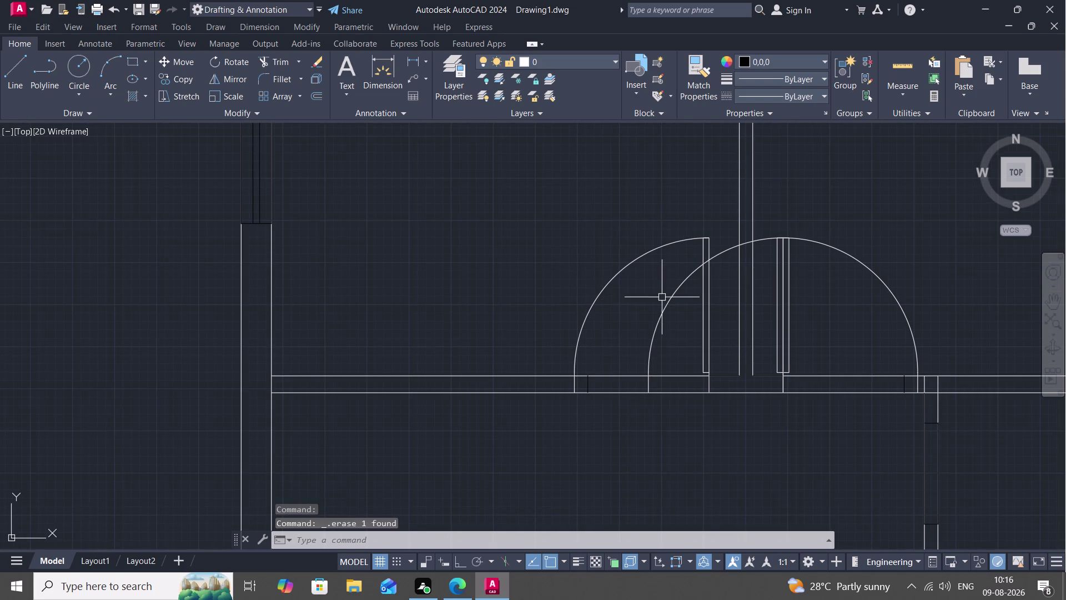
click(671, 296)
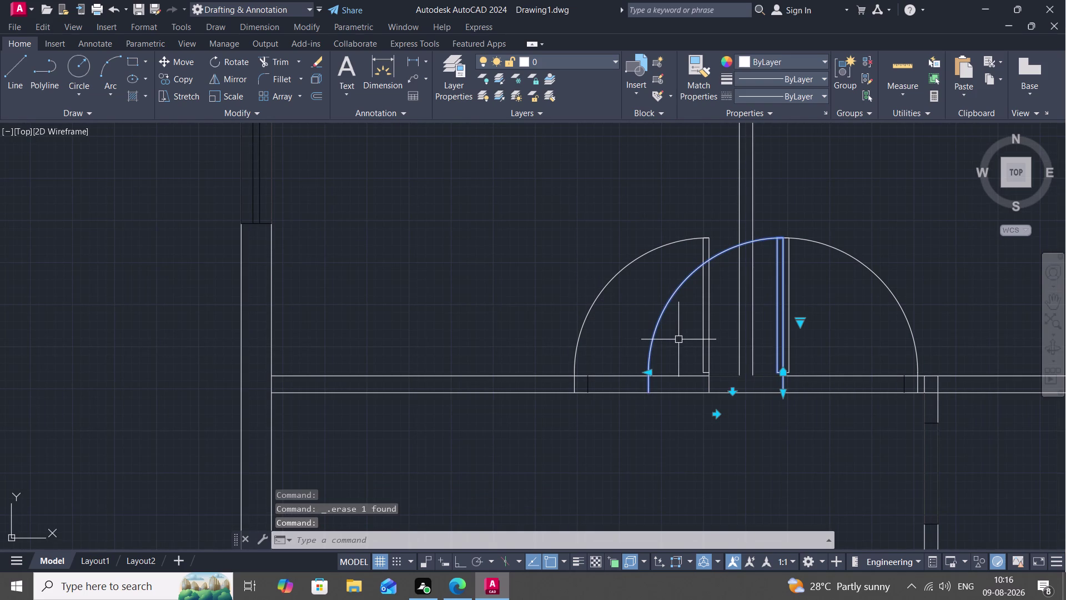
key(Delete)
scroll(down, 3)
middle_drag(705, 400, 686, 390)
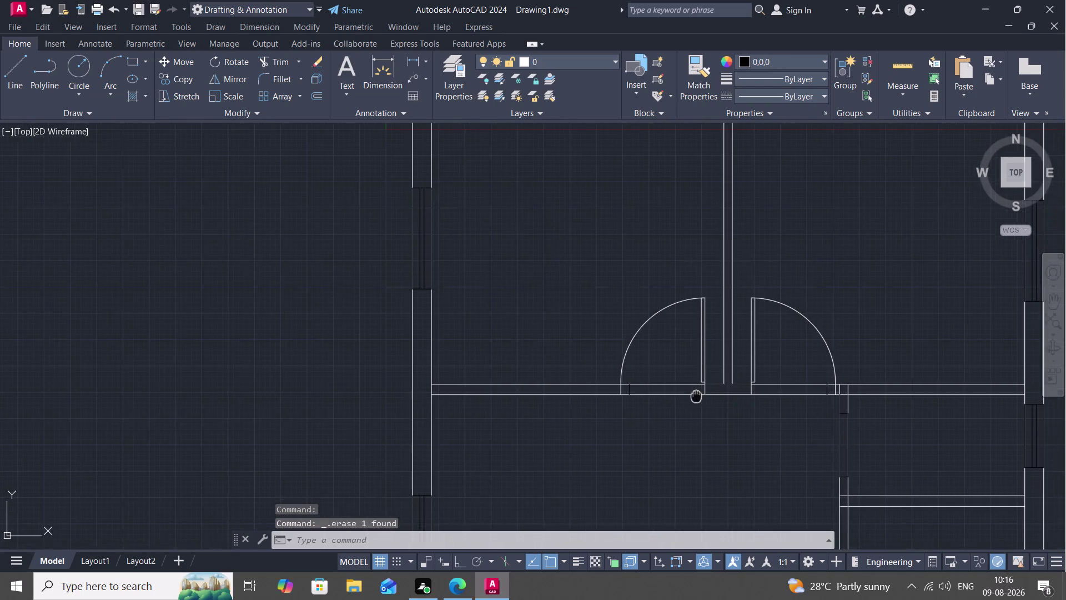
middle_drag(685, 390, 657, 293)
scroll(down, 3)
middle_drag(776, 402, 761, 383)
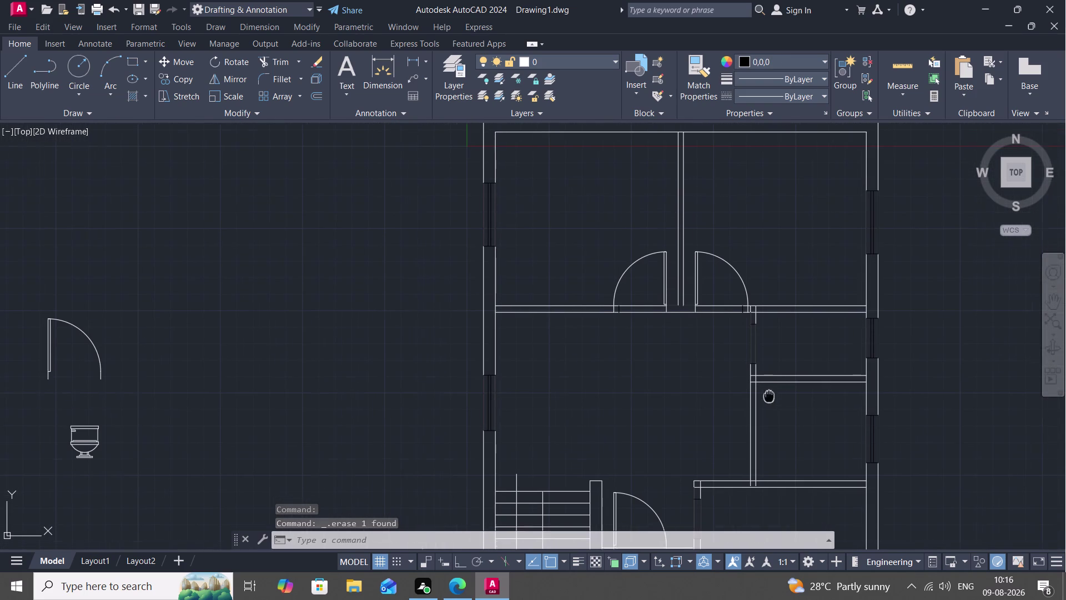
middle_drag(761, 383, 758, 375)
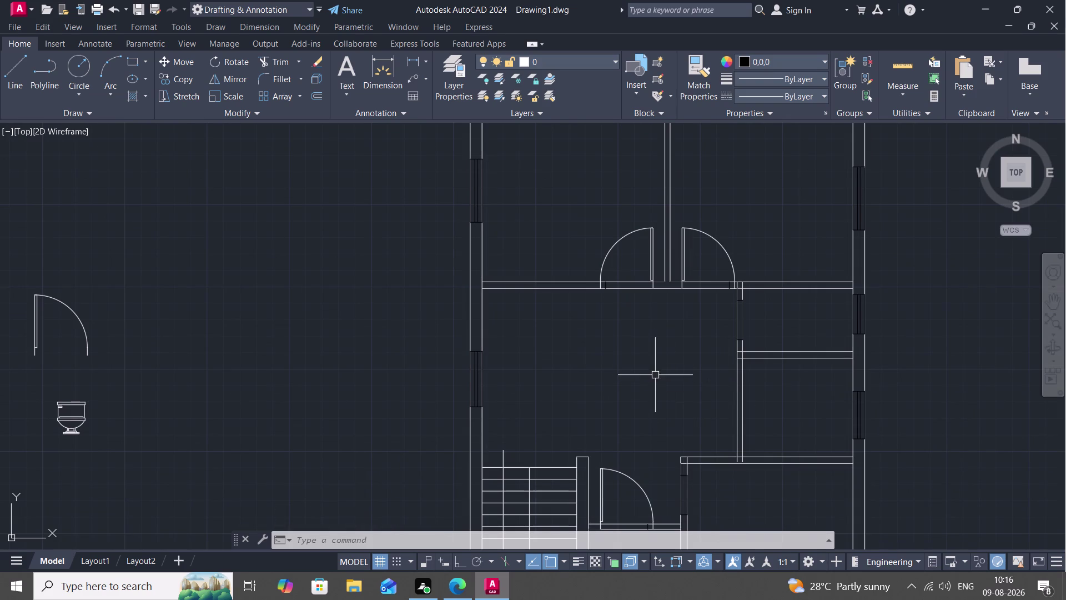
scroll(down, 3)
middle_drag(526, 347, 605, 316)
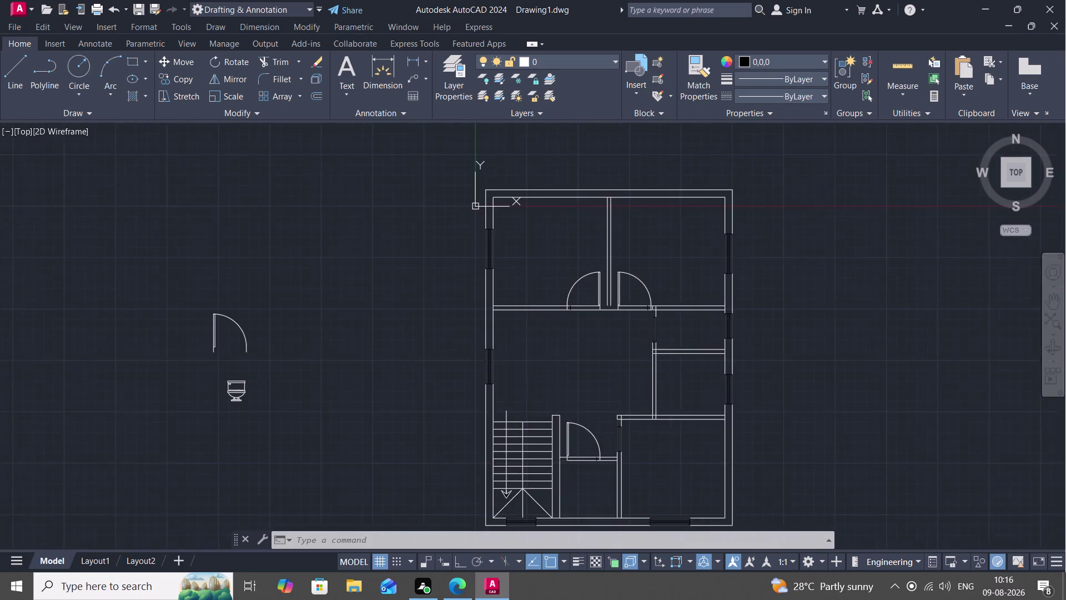
middle_drag(605, 316, 692, 319)
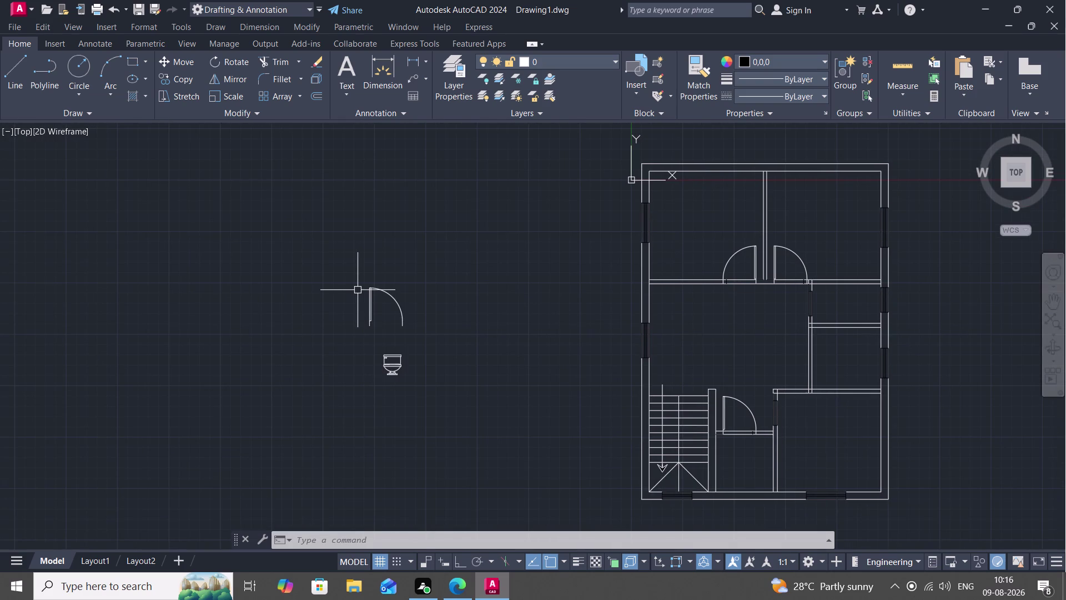
Begin rotating the spare door about its hinge, then abandon a stray mirror command.
text(RO)
key(space)
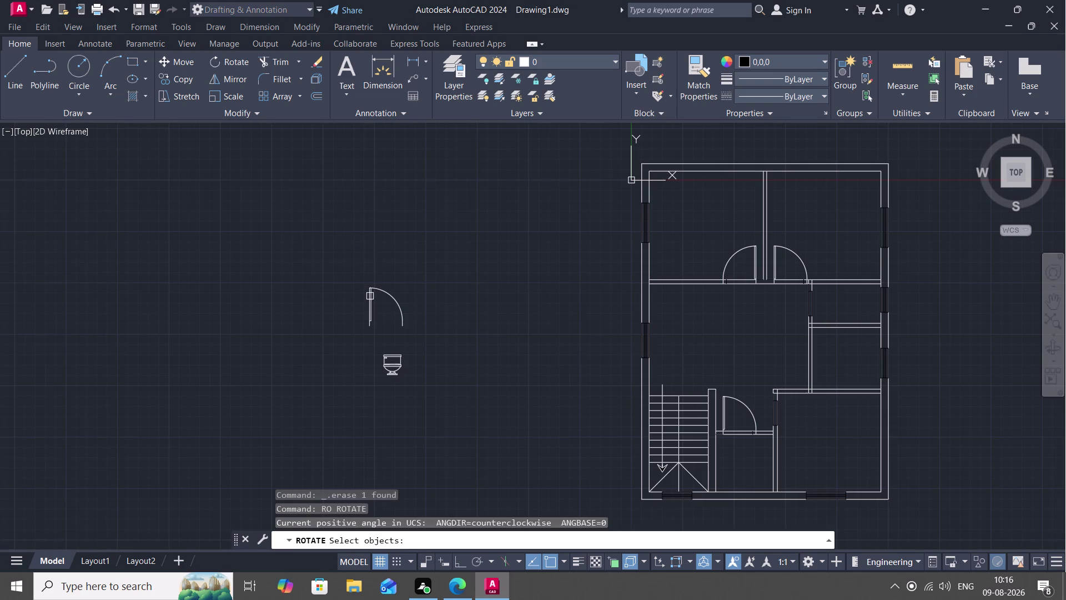
click(367, 297)
right_click(368, 297)
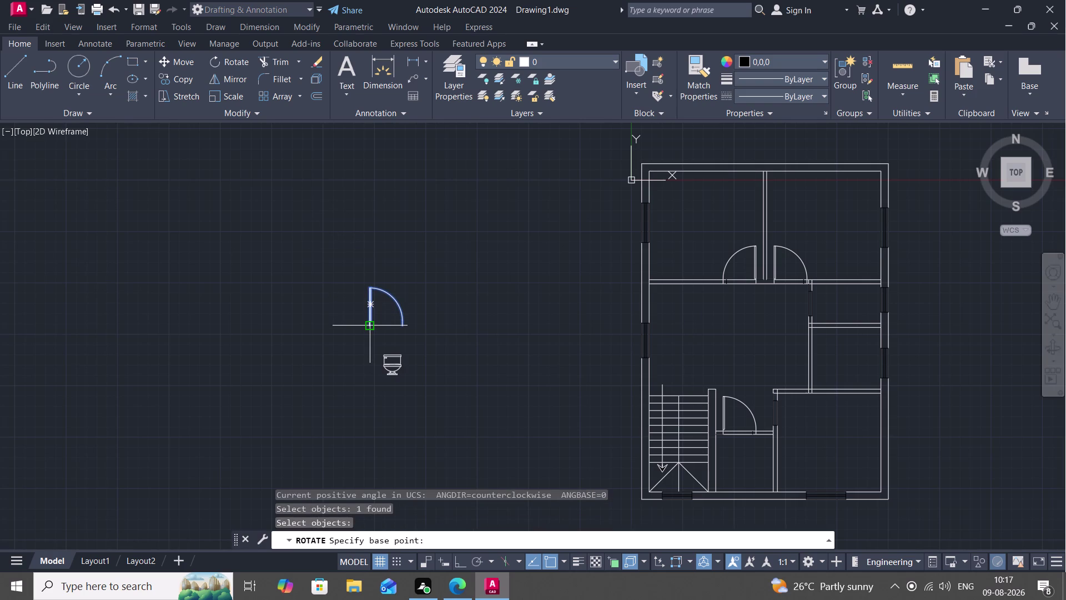
click(368, 327)
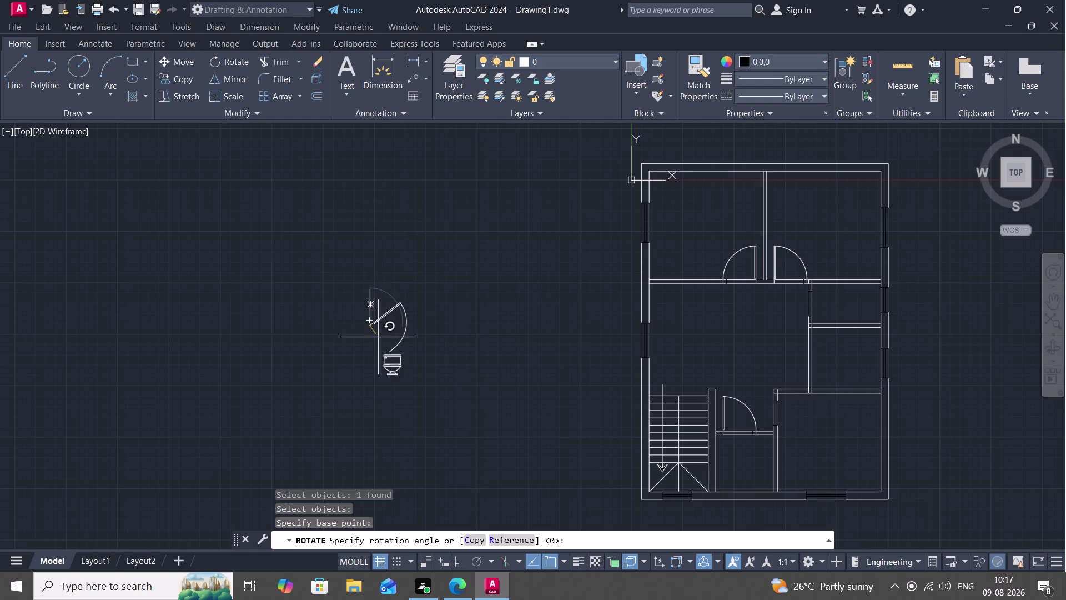
click(371, 329)
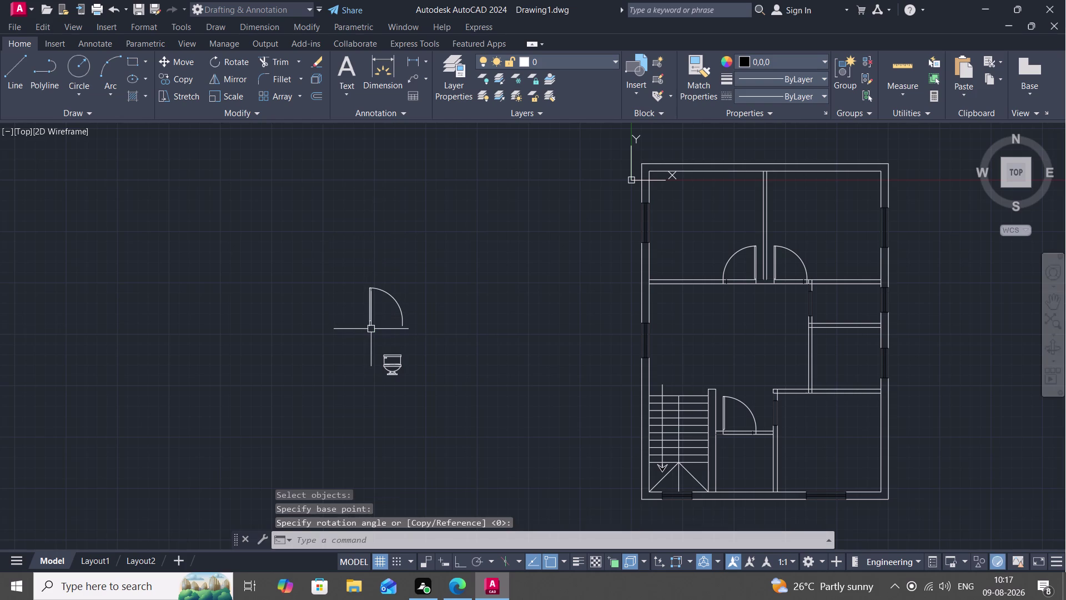
key(m)
key(i)
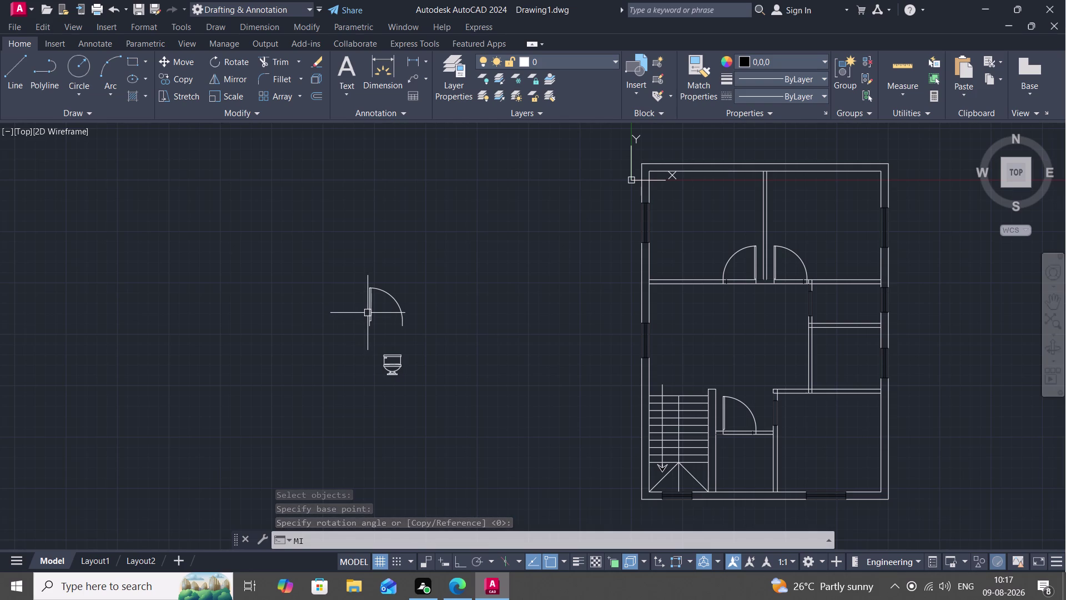
click(374, 317)
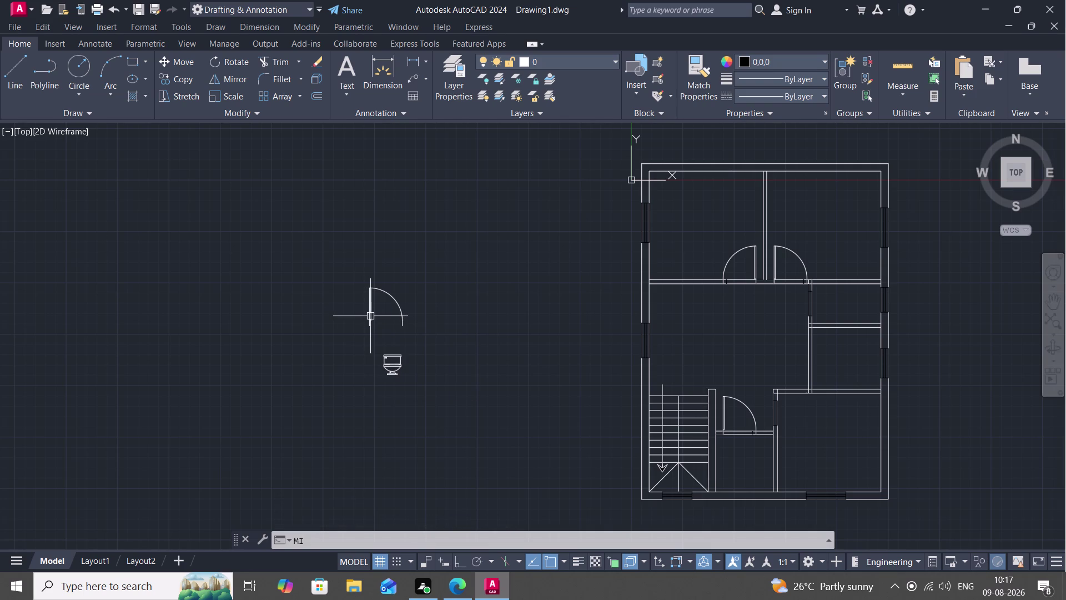
key(Escape)
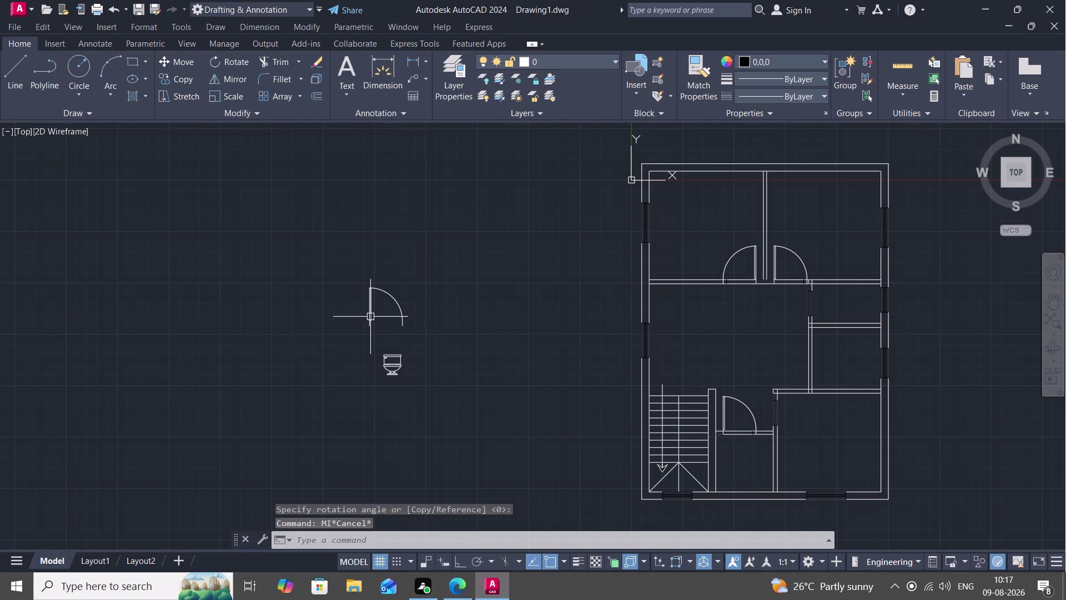
Retry rotating the spare door from its hinge, then cancel the attempt.
text(RO)
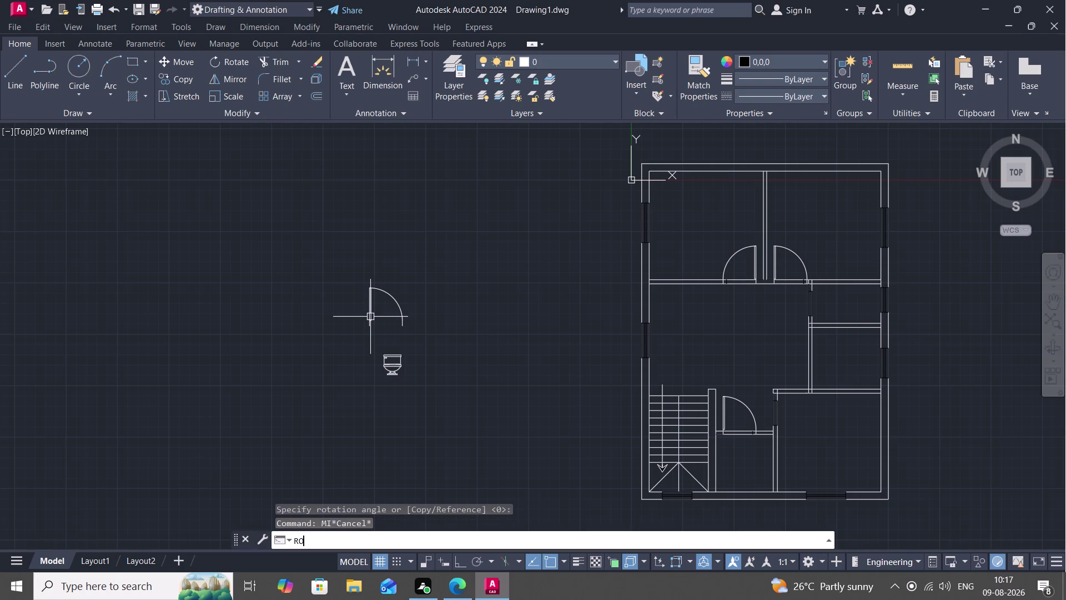
key(space)
click(371, 315)
right_click(370, 315)
click(370, 316)
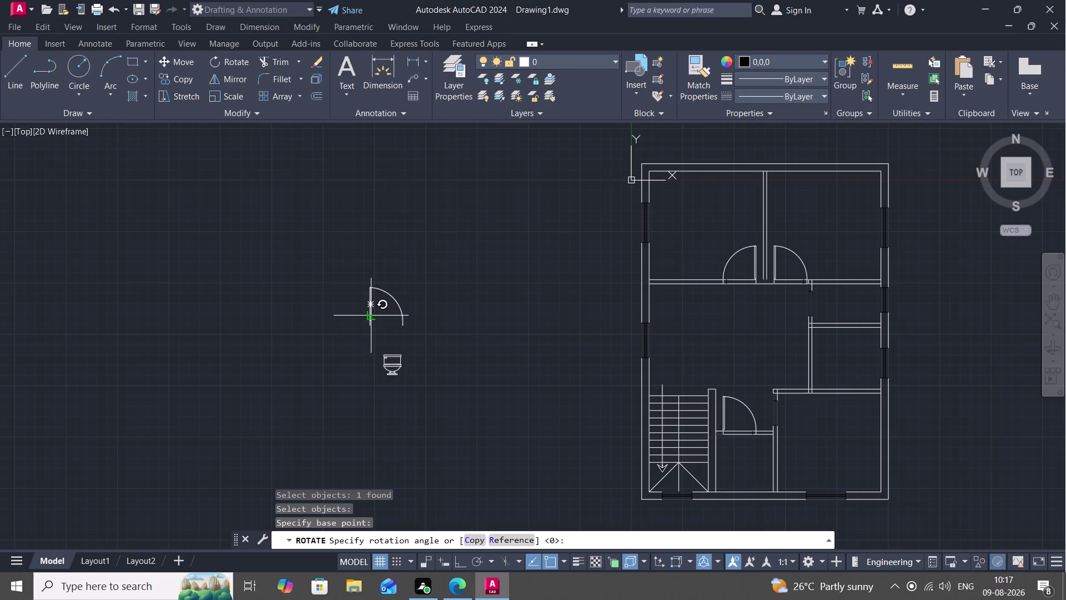
key(Escape)
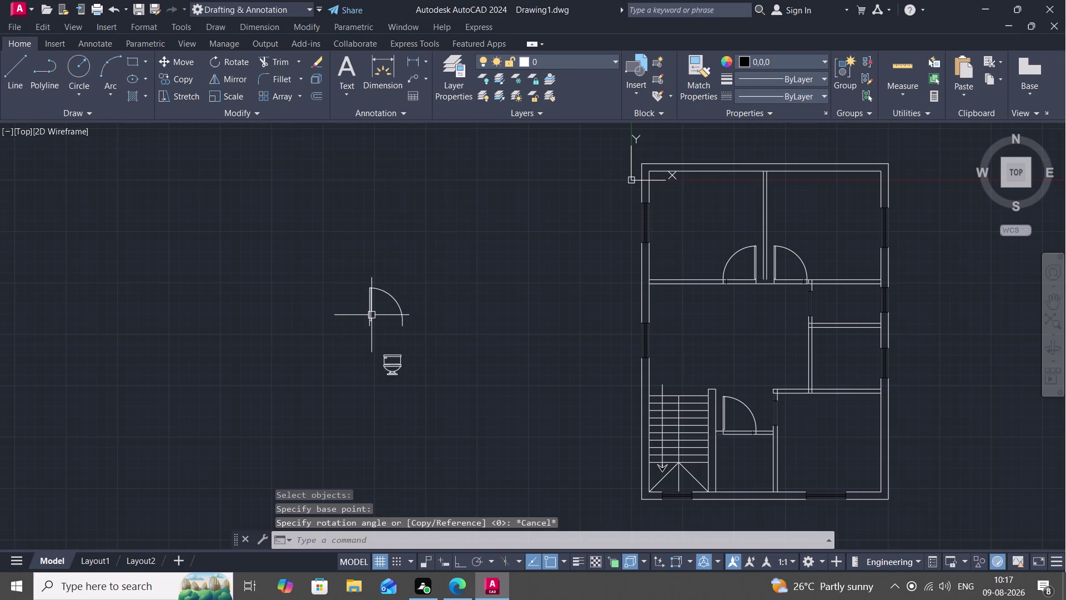
Rotate the spare door 90° about its hinge so it opens leftward.
key(space)
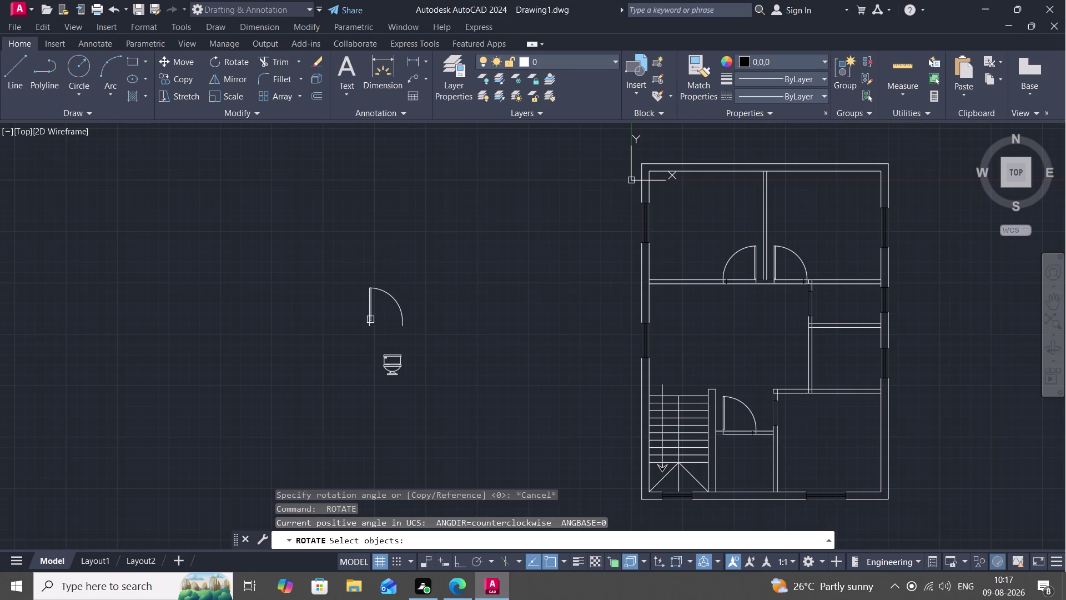
click(367, 316)
right_click(367, 316)
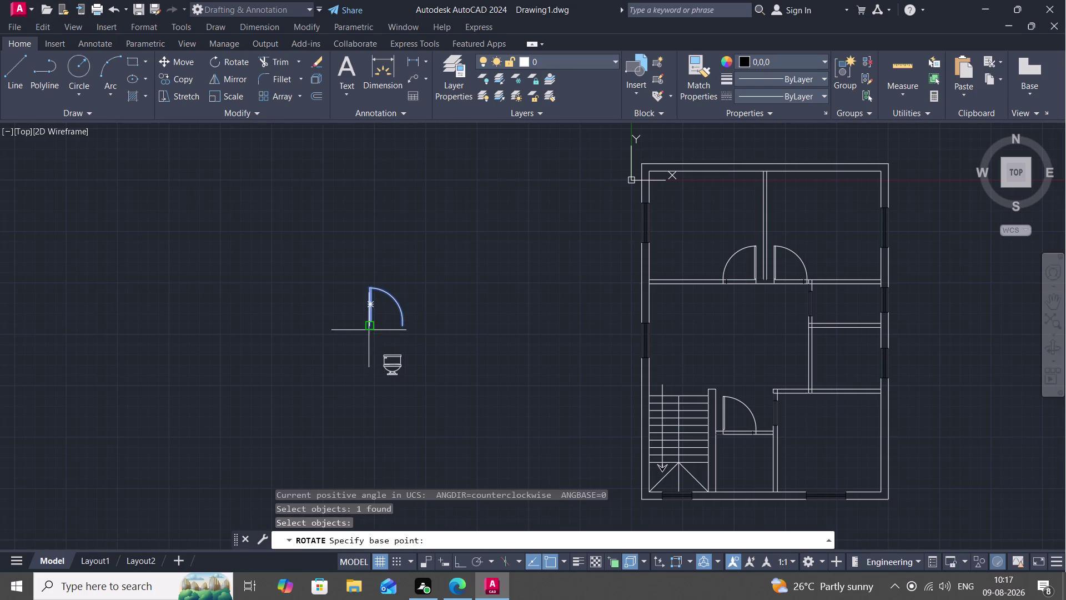
scroll(up, 3)
click(362, 301)
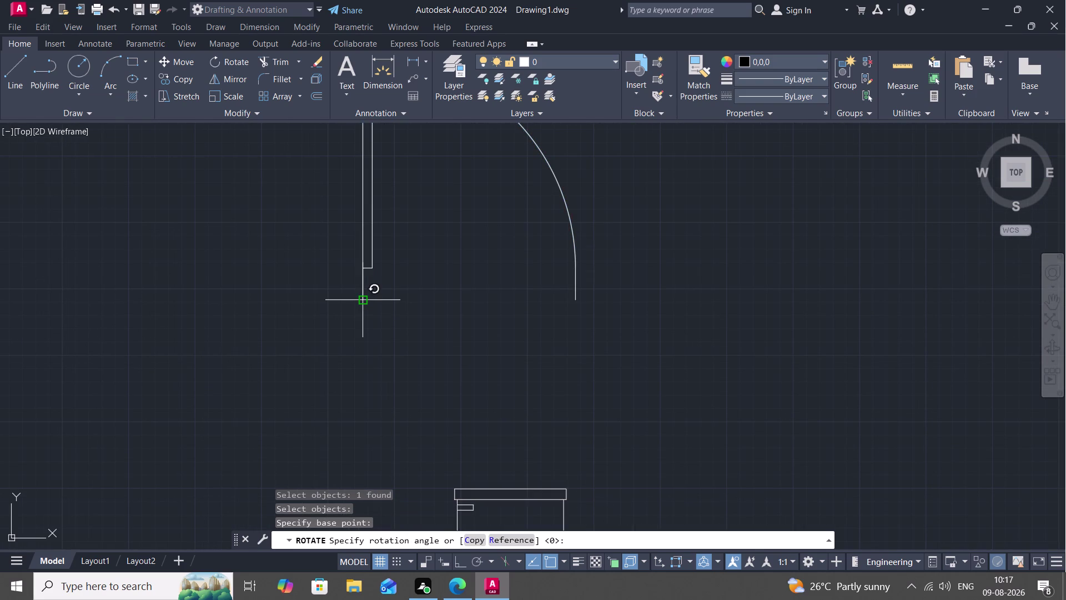
scroll(down, 3)
scroll(down, 3)
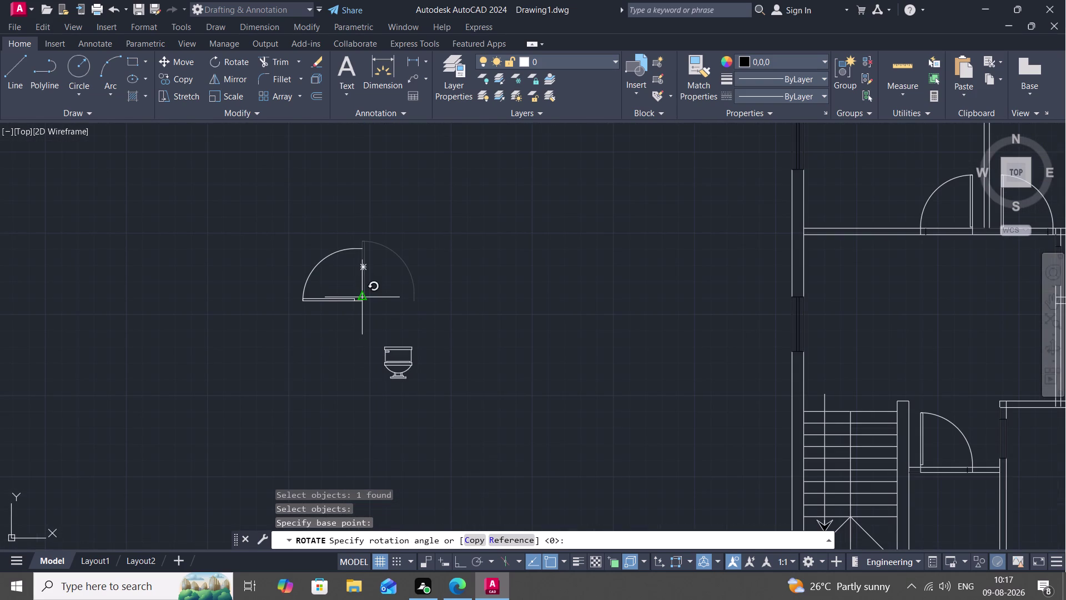
click(359, 298)
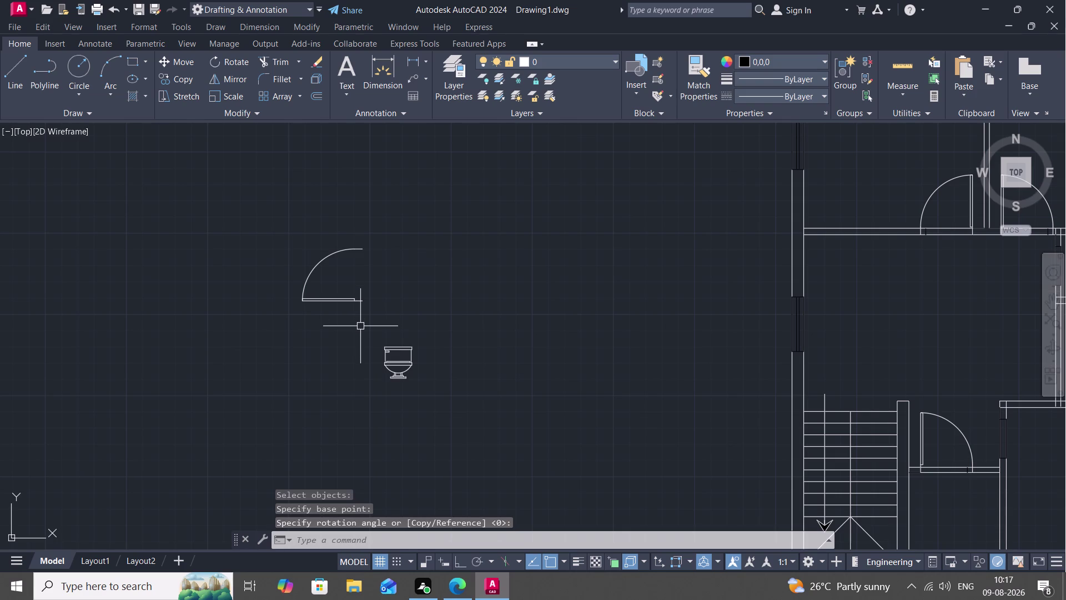
text(O)
key(space)
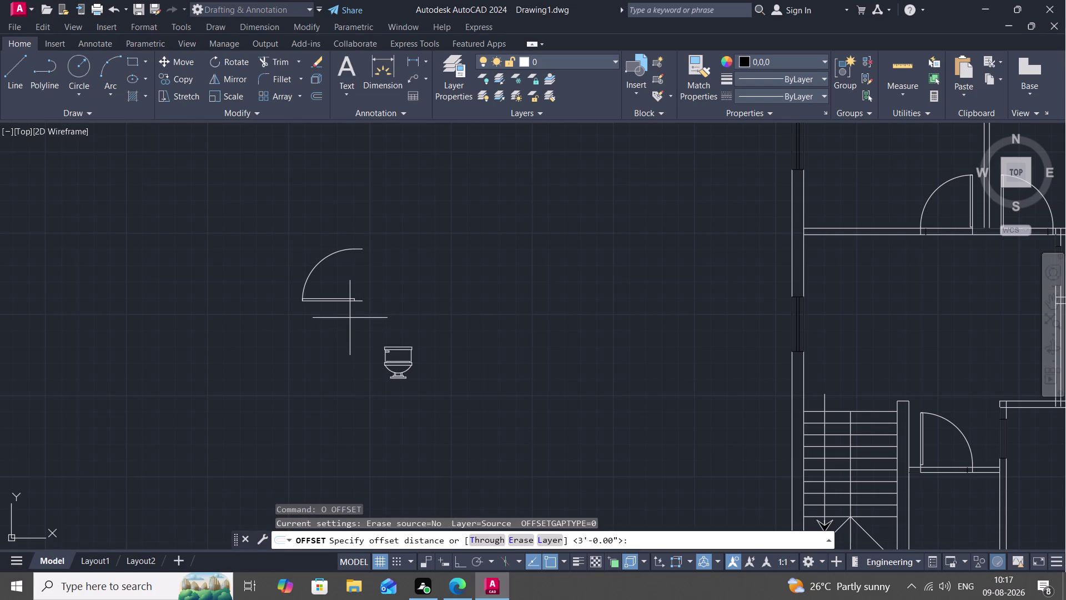
key(Escape)
text(MI)
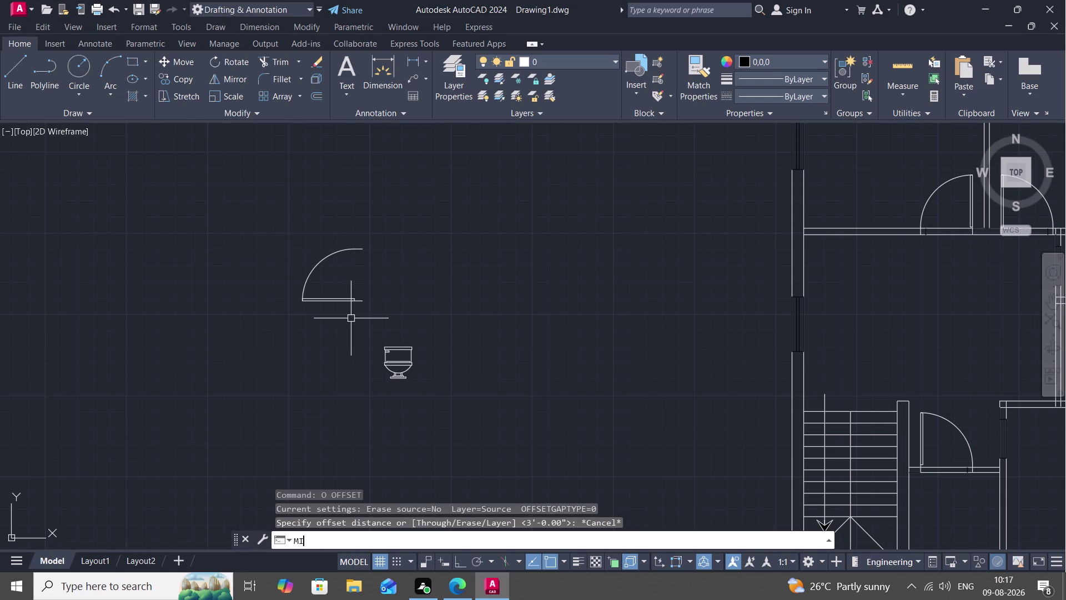
key(space)
click(346, 297)
right_click(346, 297)
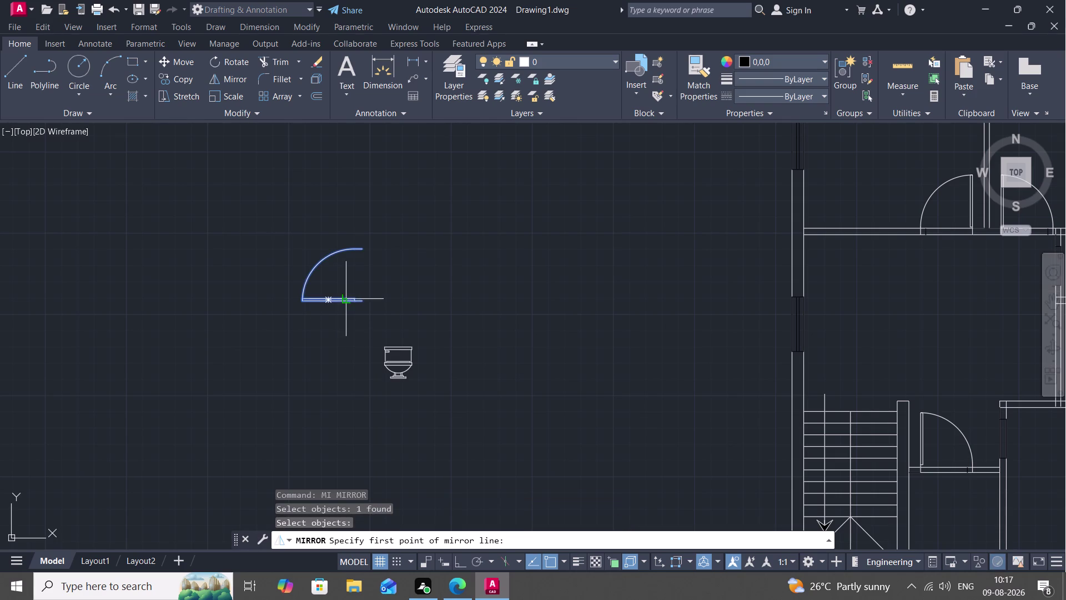
click(358, 299)
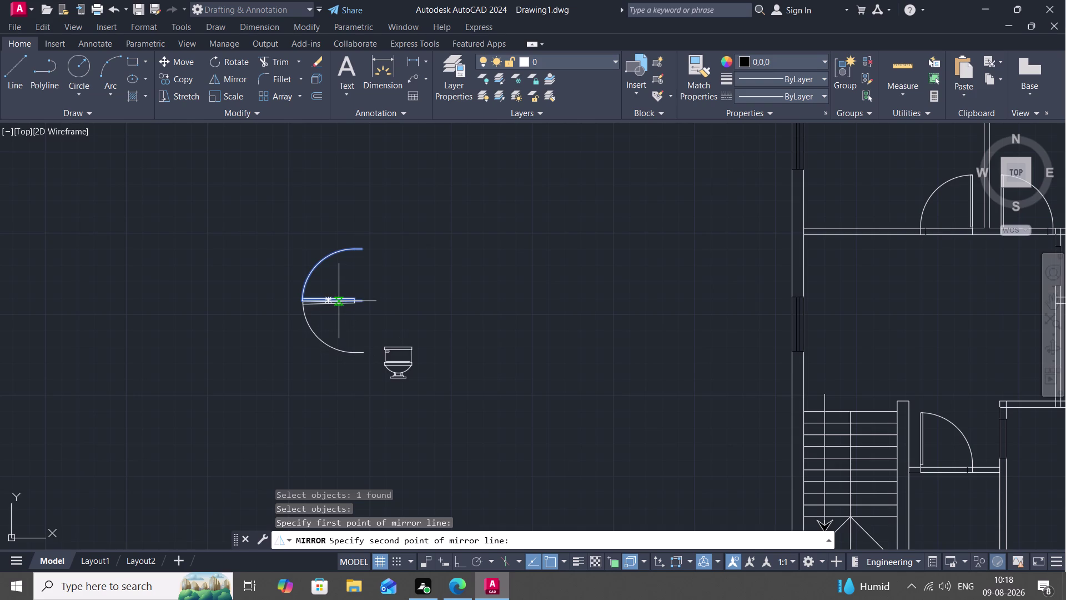
scroll(up, 3)
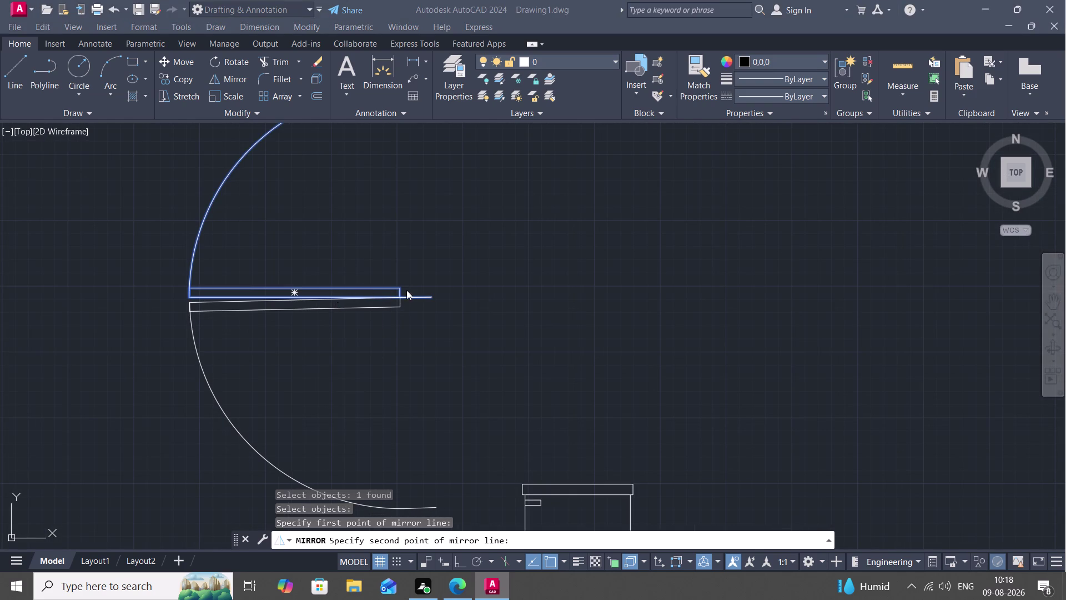
scroll(down, 3)
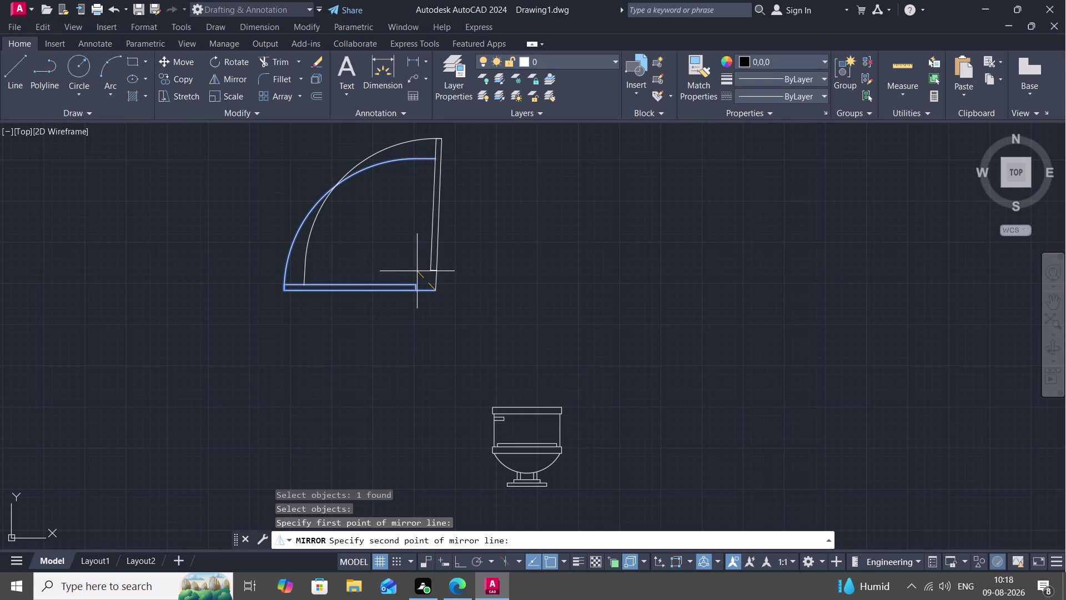
click(417, 270)
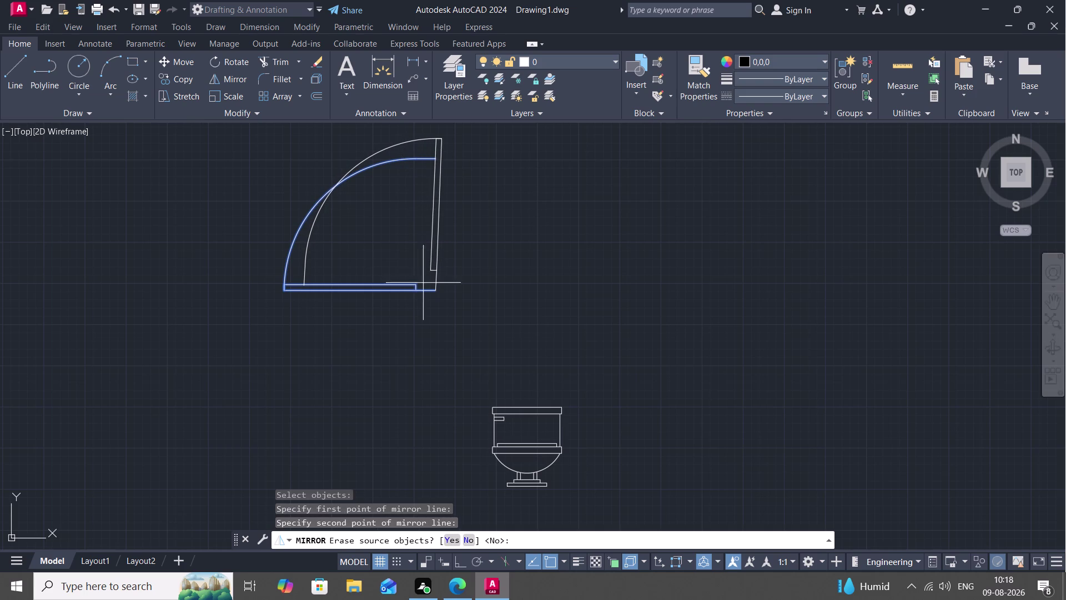
click(467, 541)
key(space)
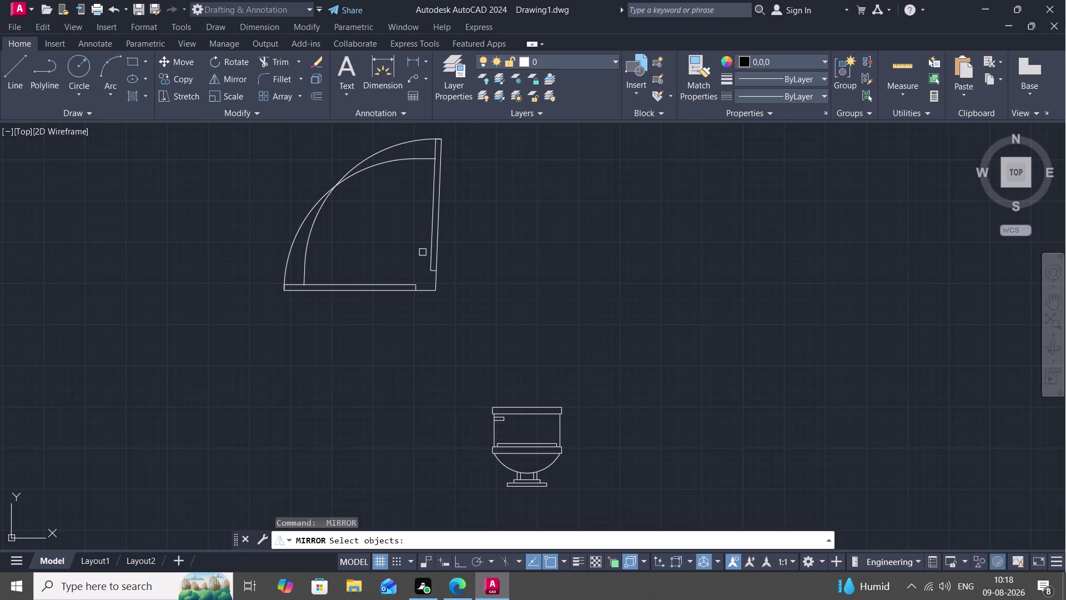
key(r)
key(o)
key(space)
click(407, 288)
right_click(406, 288)
click(406, 287)
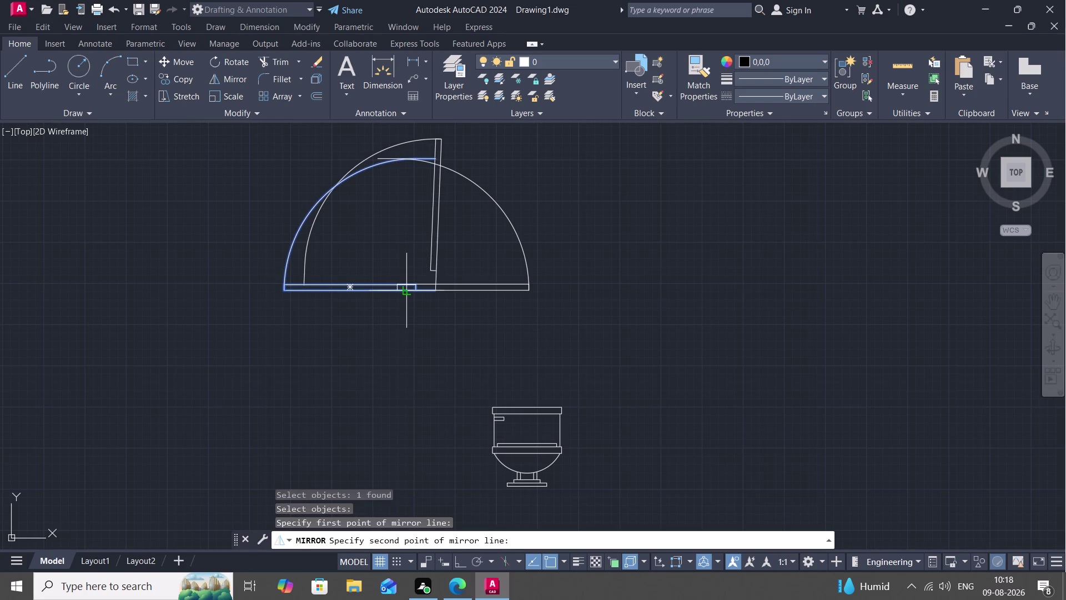
click(410, 292)
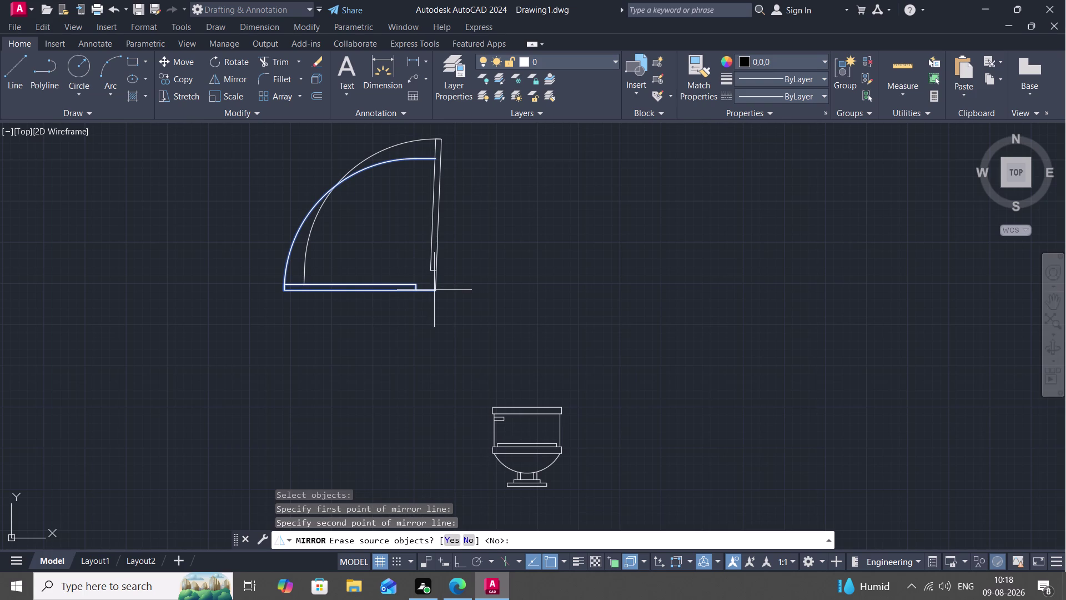
key(space)
click(434, 290)
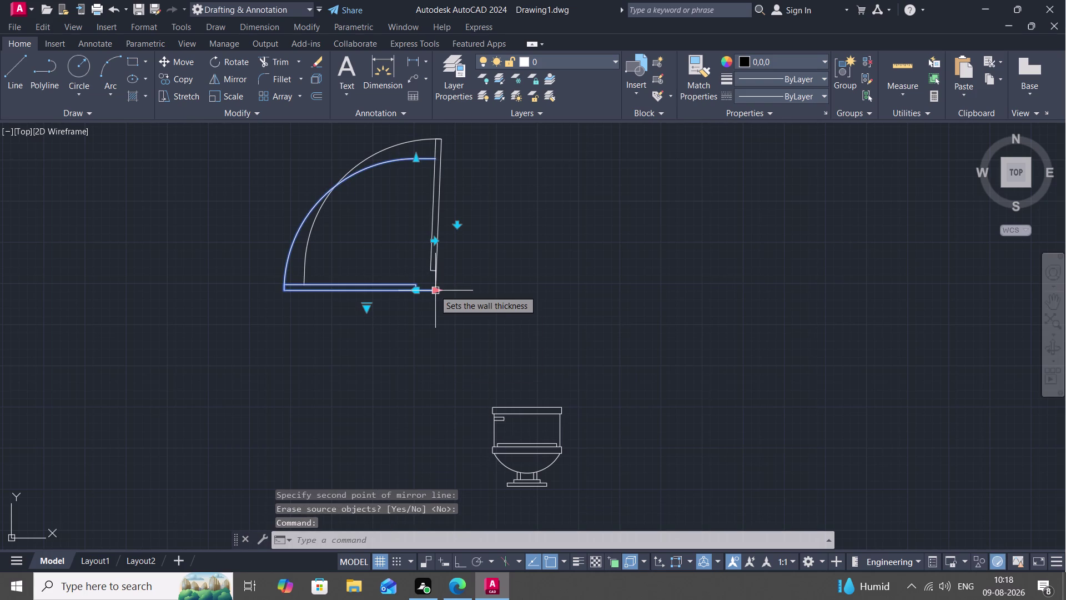
key(Escape)
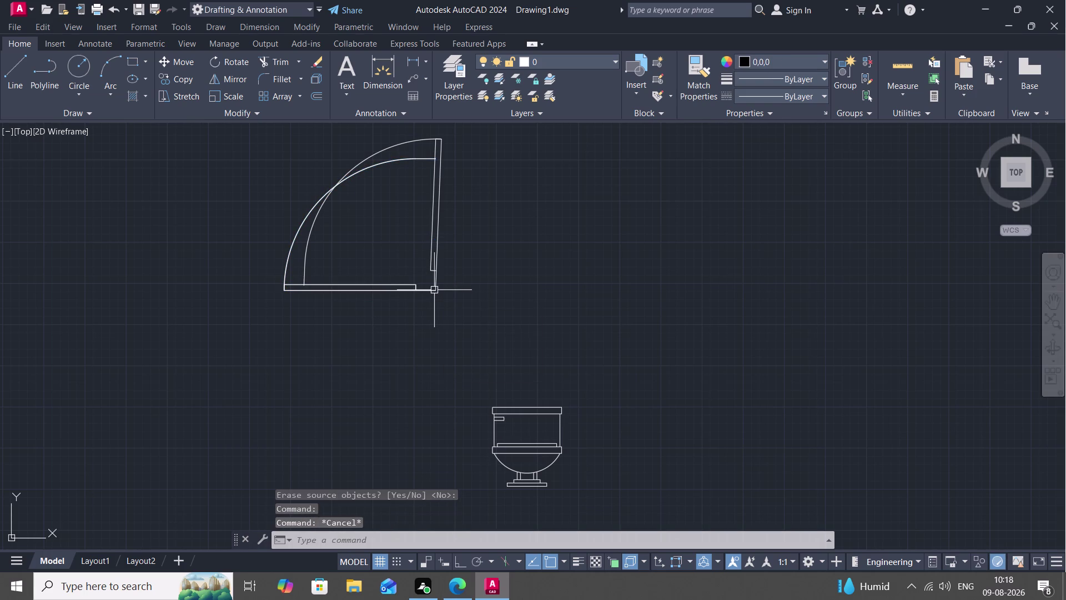
key(space)
click(425, 289)
right_click(425, 289)
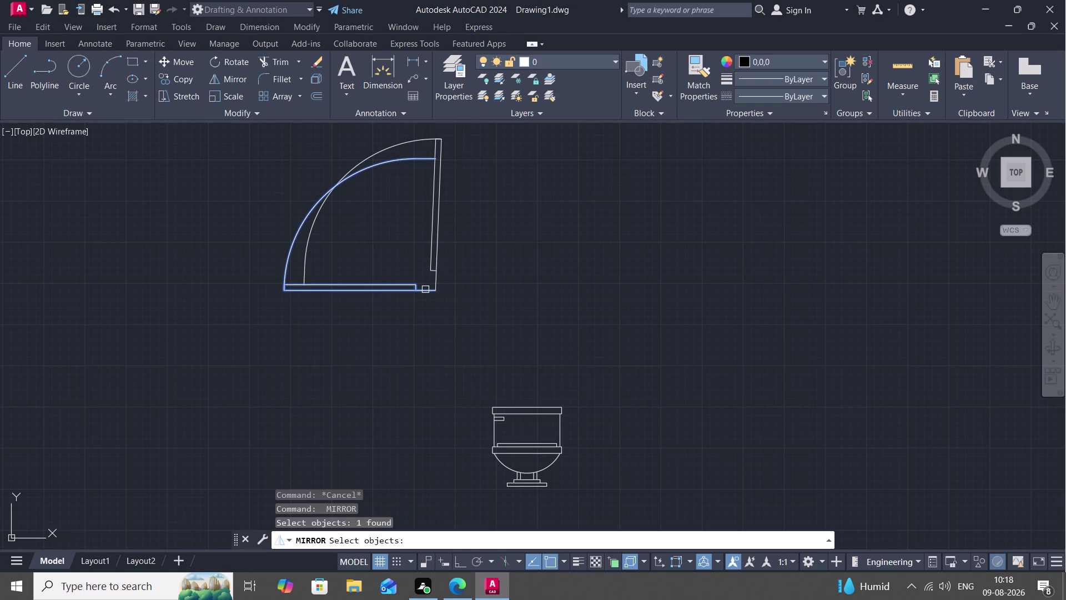
click(434, 288)
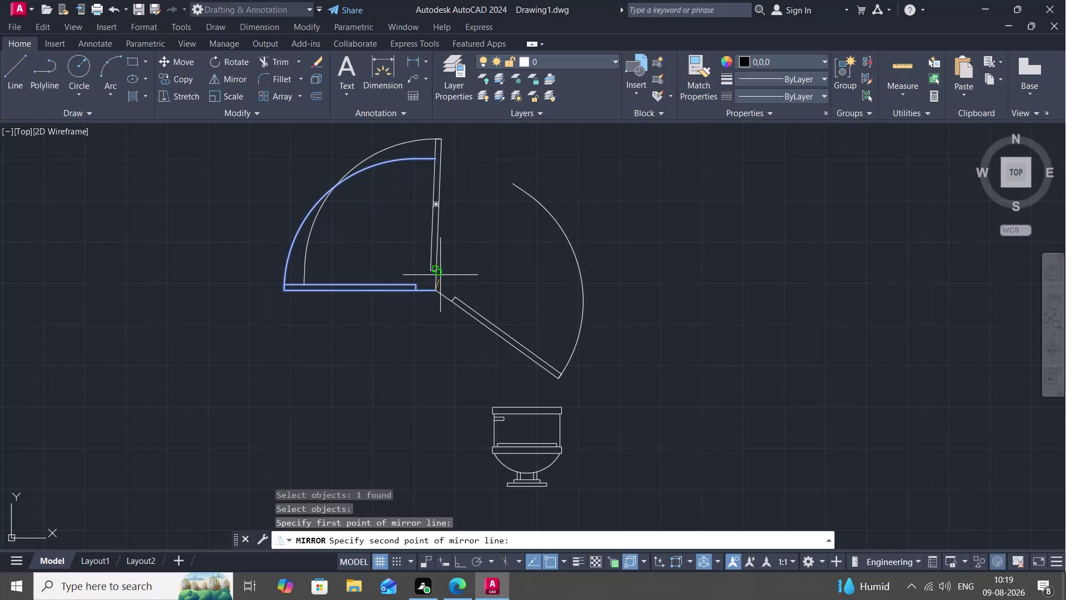
key(Escape)
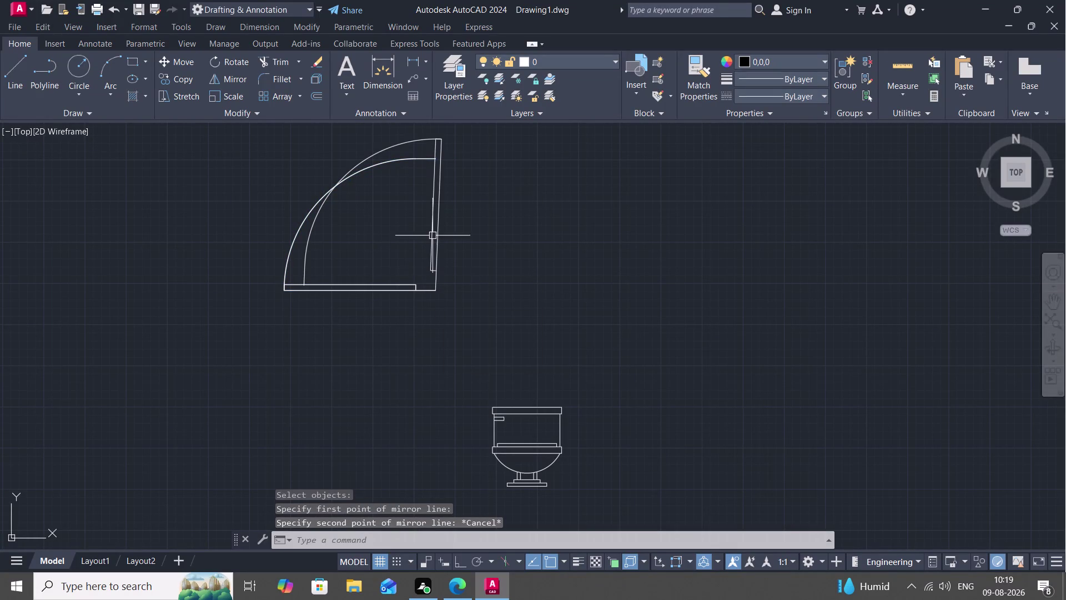
text(RO)
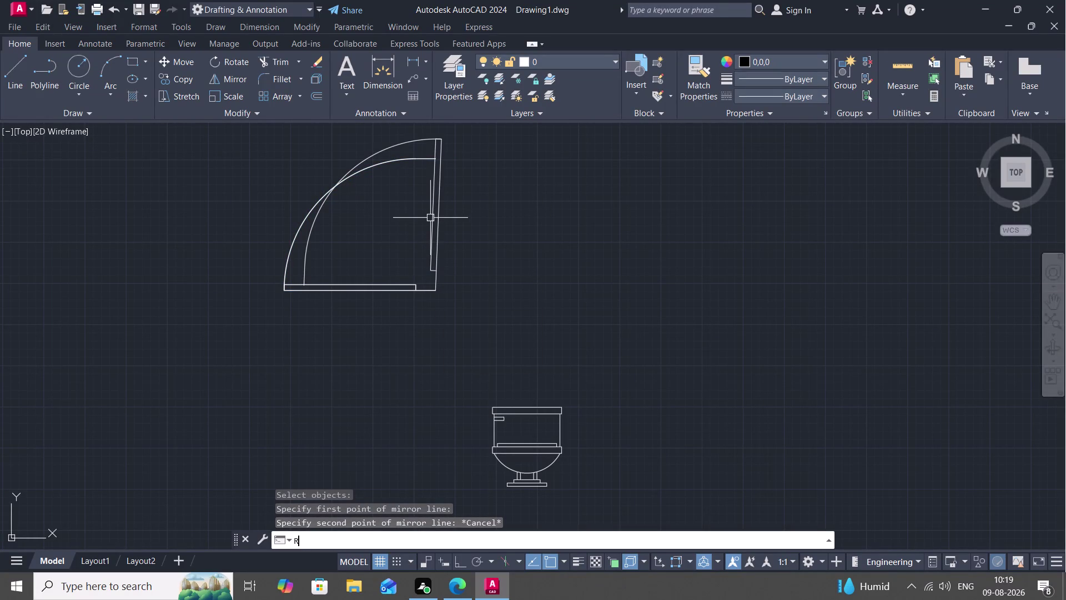
Rotate the second door leaf and its arc 90° about the hinge to open rightward.
key(space)
click(440, 138)
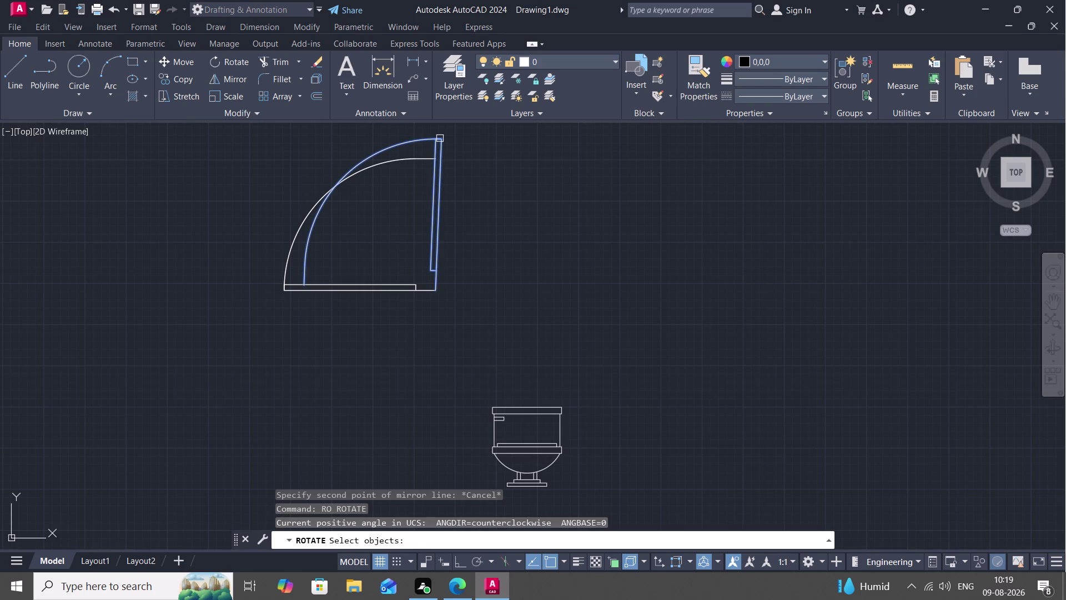
right_click(440, 138)
click(440, 138)
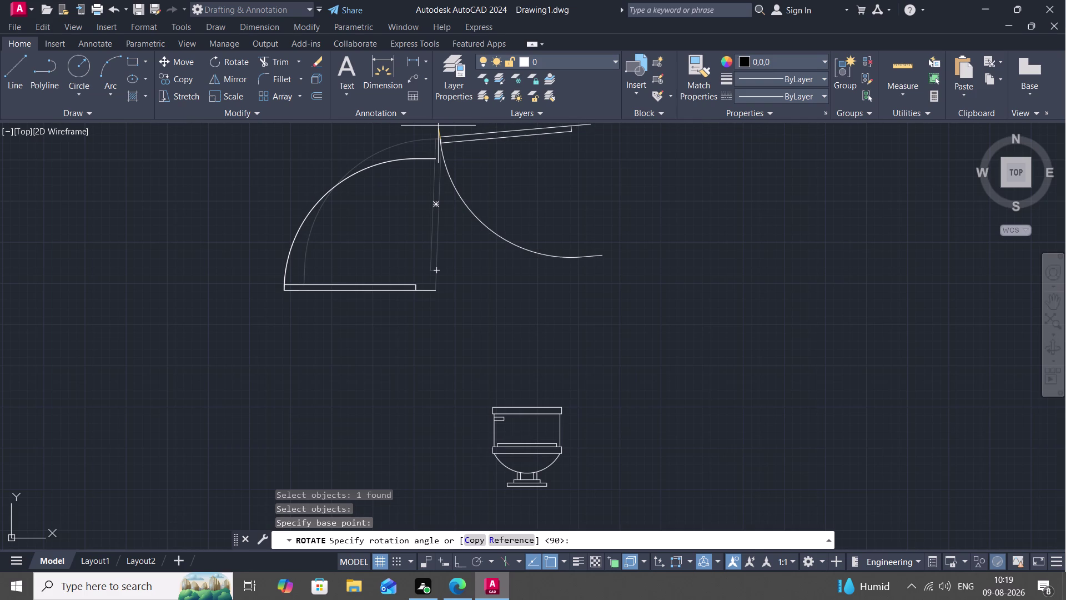
middle_drag(438, 126, 437, 244)
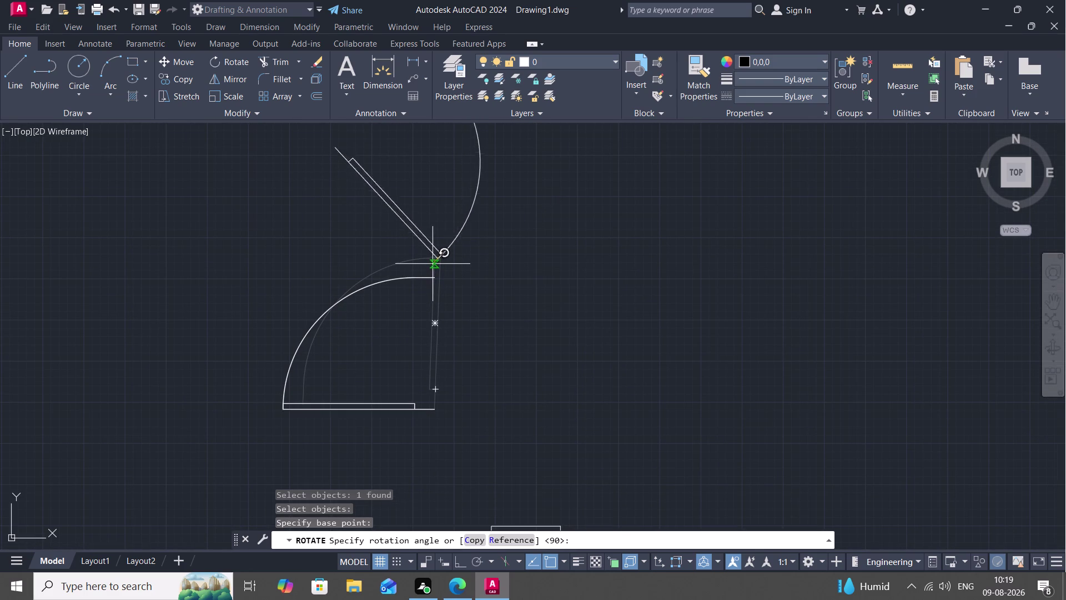
click(439, 231)
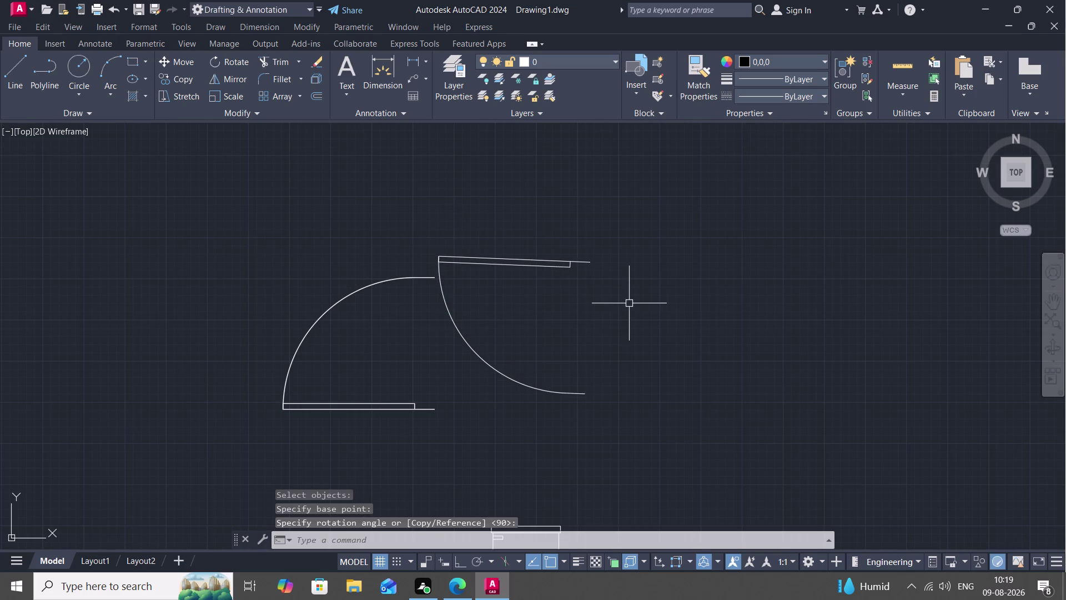
Bring up the Properties palette with MO.
key(m)
key(o)
key(space)
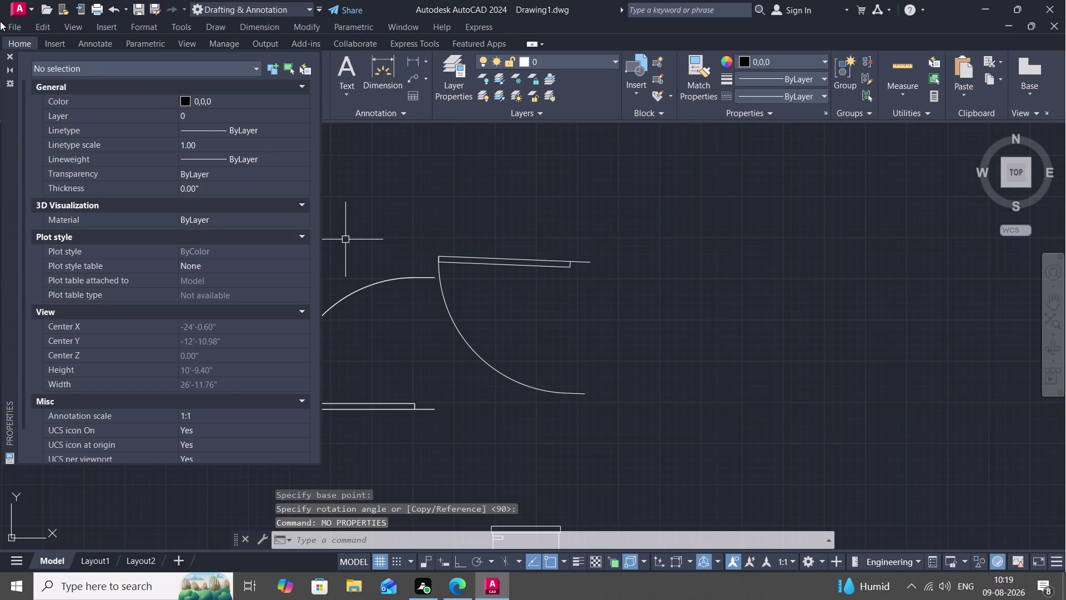
Close Properties and, after an abandoned copy, erase the right-hand door swing.
click(9, 57)
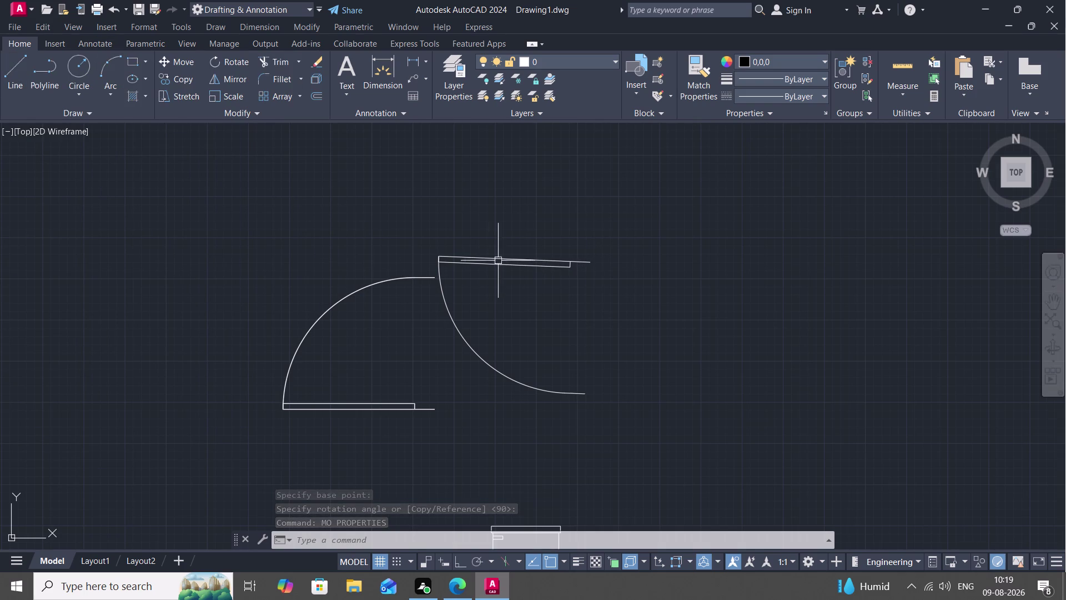
key(f)
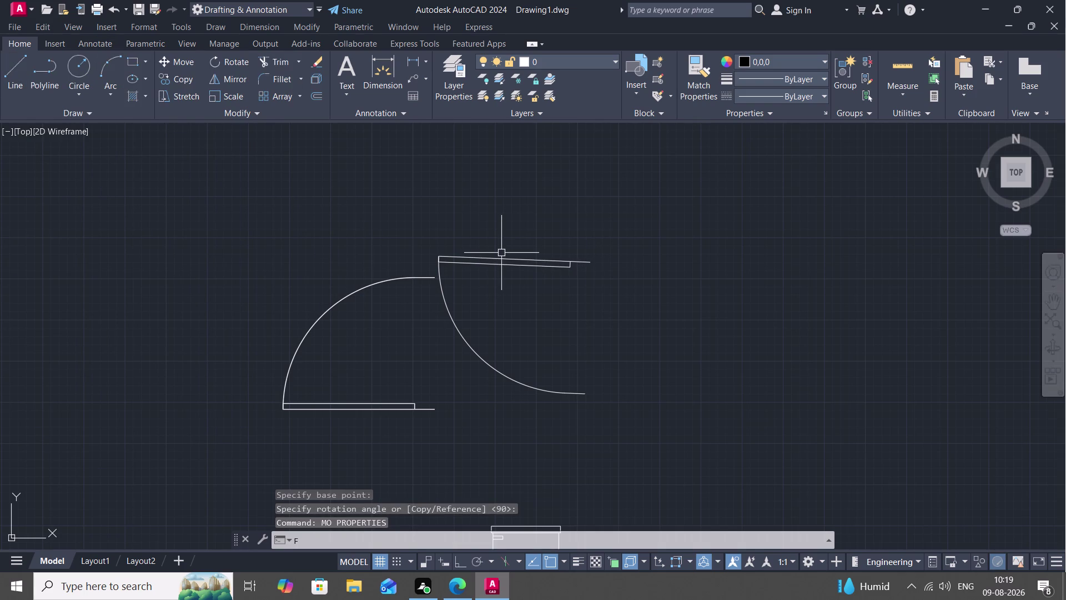
key(BackSpace)
text(CO)
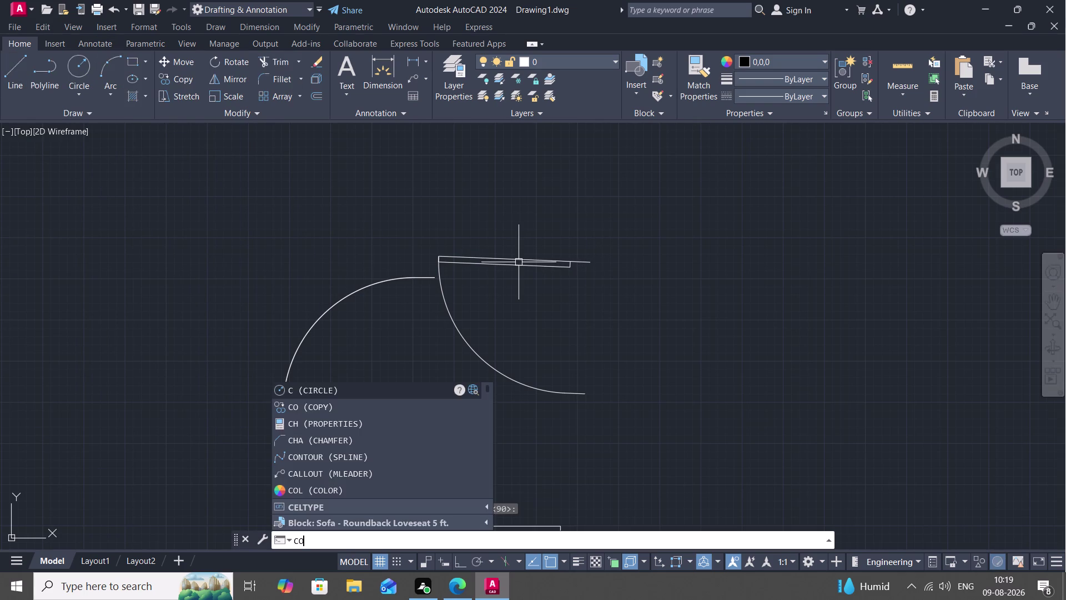
key(space)
click(542, 260)
right_click(542, 261)
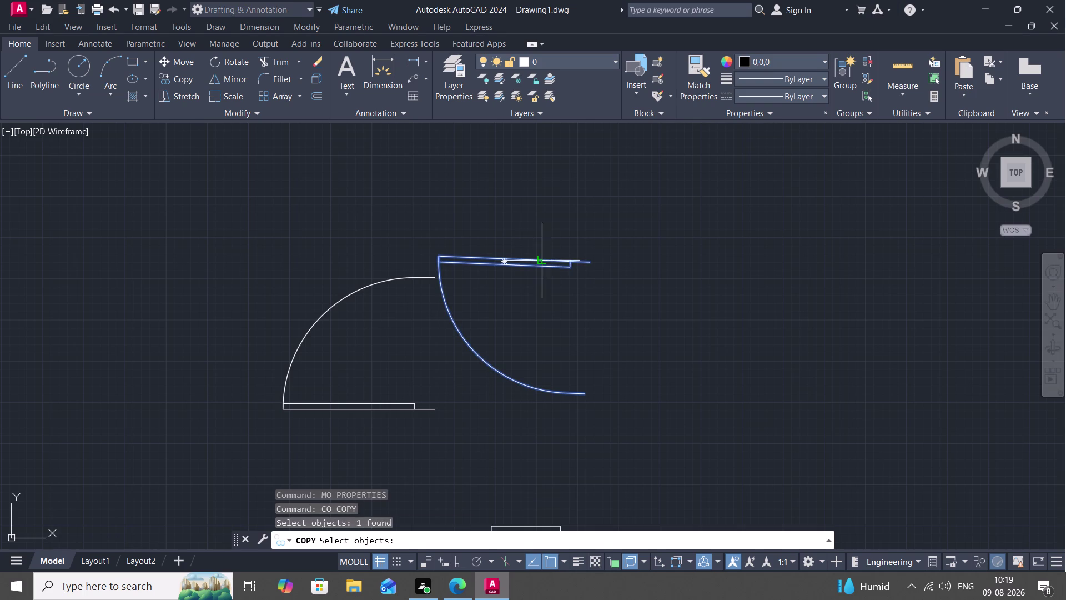
click(590, 264)
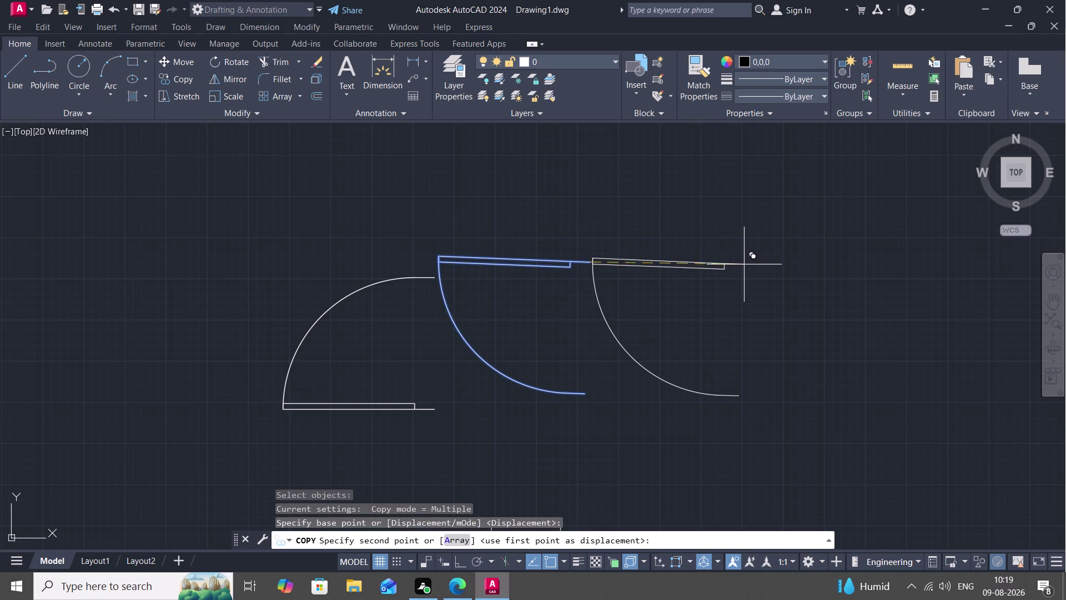
key(Escape)
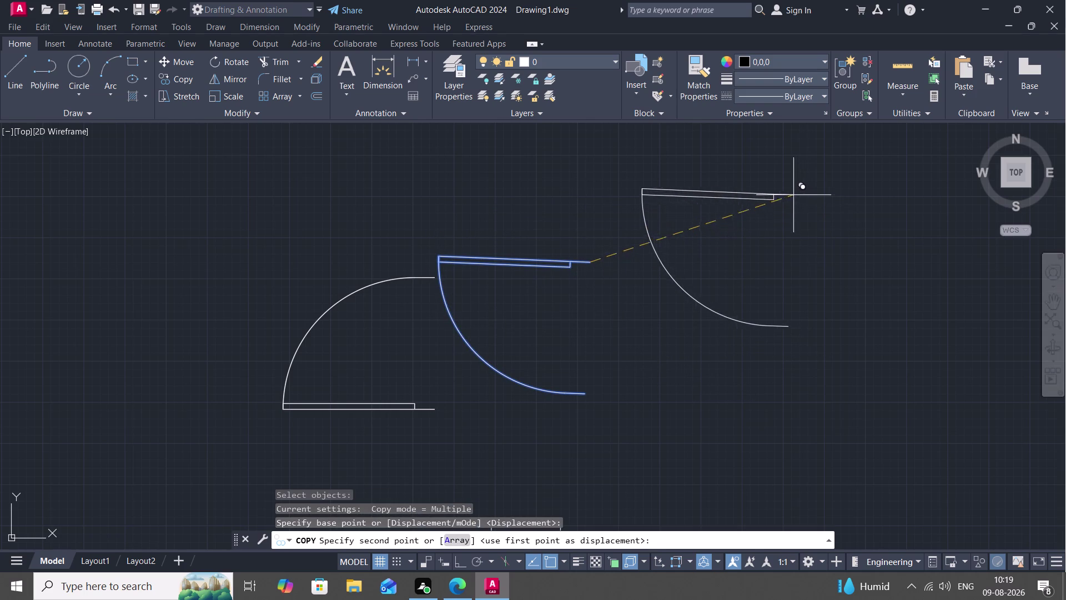
click(569, 262)
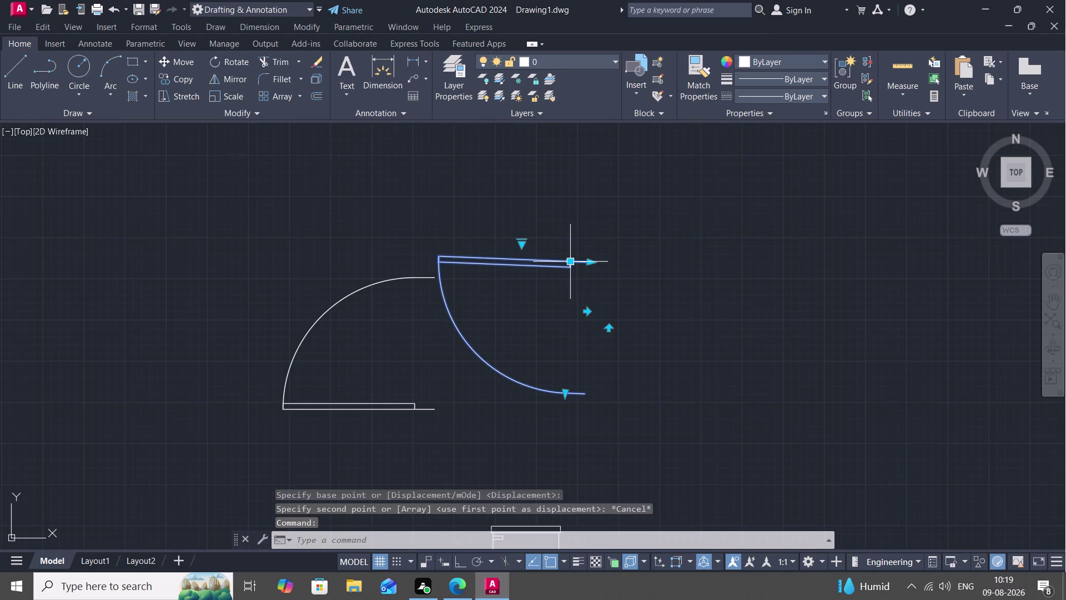
key(Delete)
Rotate a copy of the left door swing 90° about its upper arc end.
text(RO)
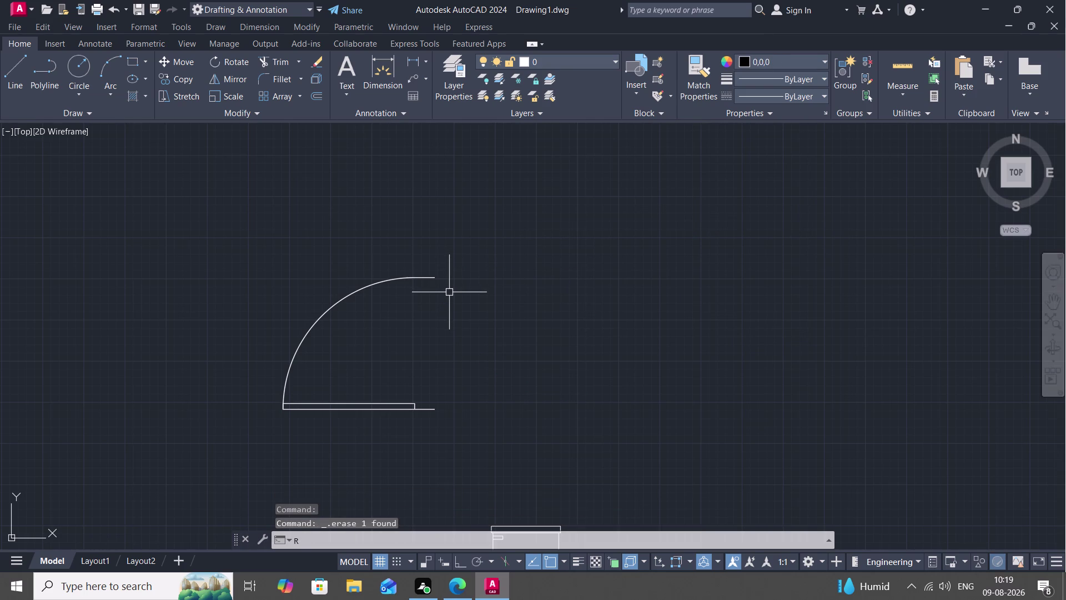
key(space)
click(429, 277)
right_click(429, 277)
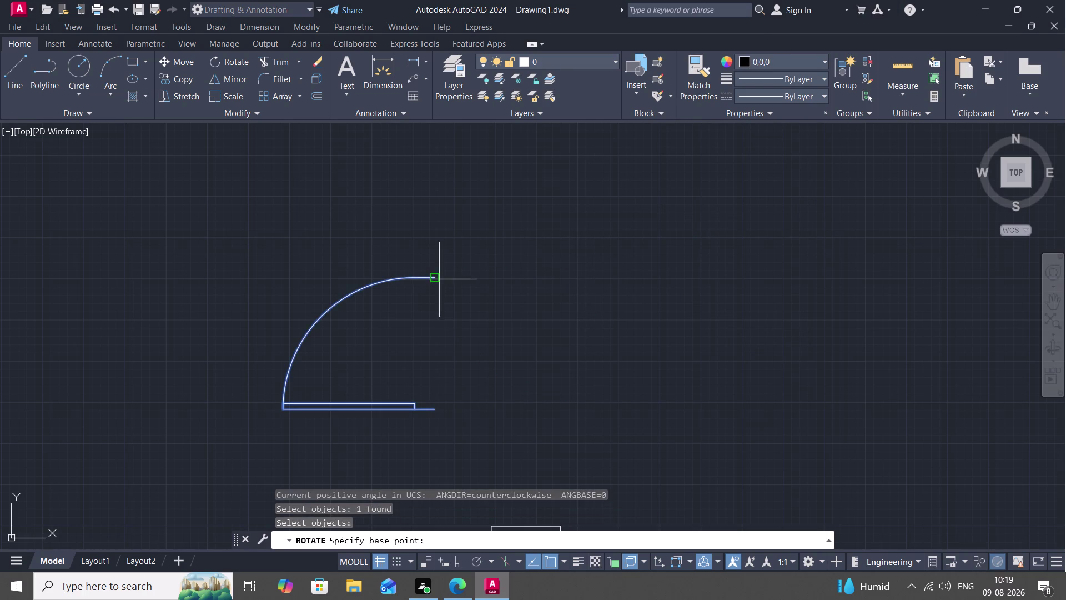
click(434, 277)
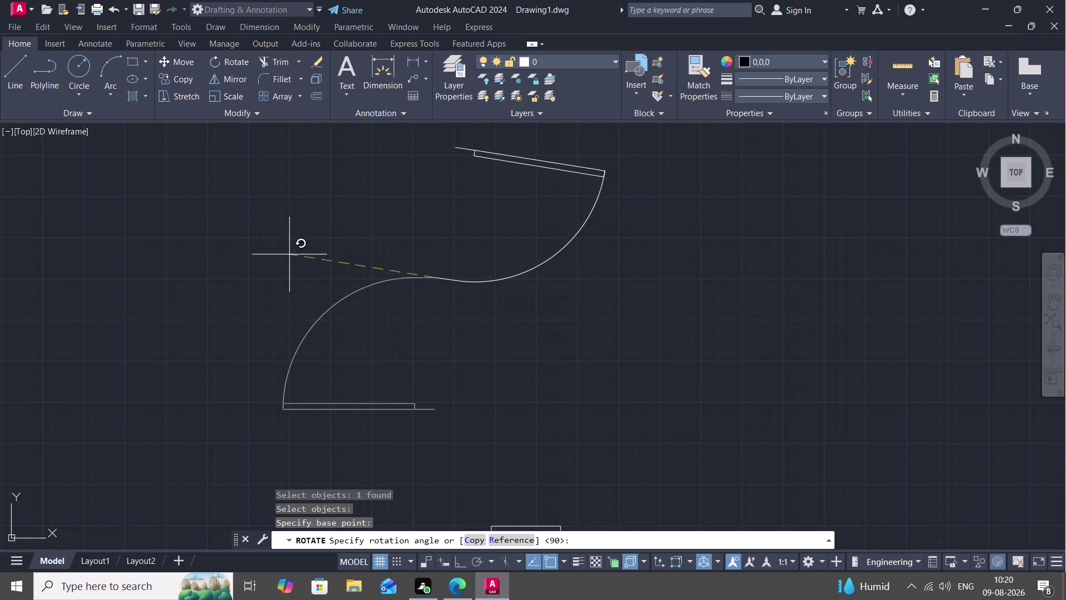
click(295, 281)
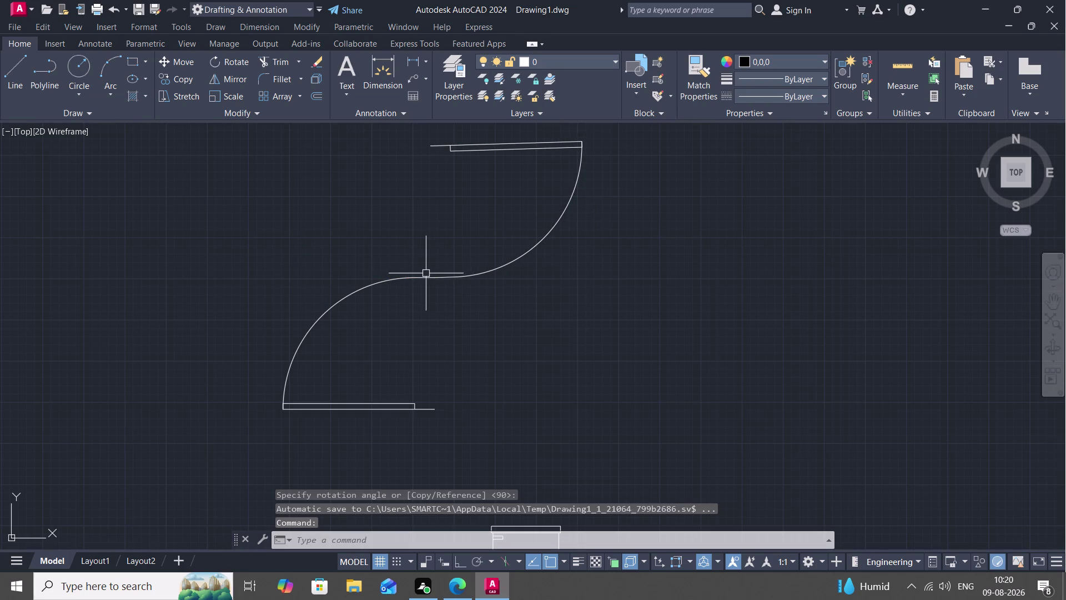
Start copying the upper door swing from its hinge base point.
key(c)
key(o)
key(space)
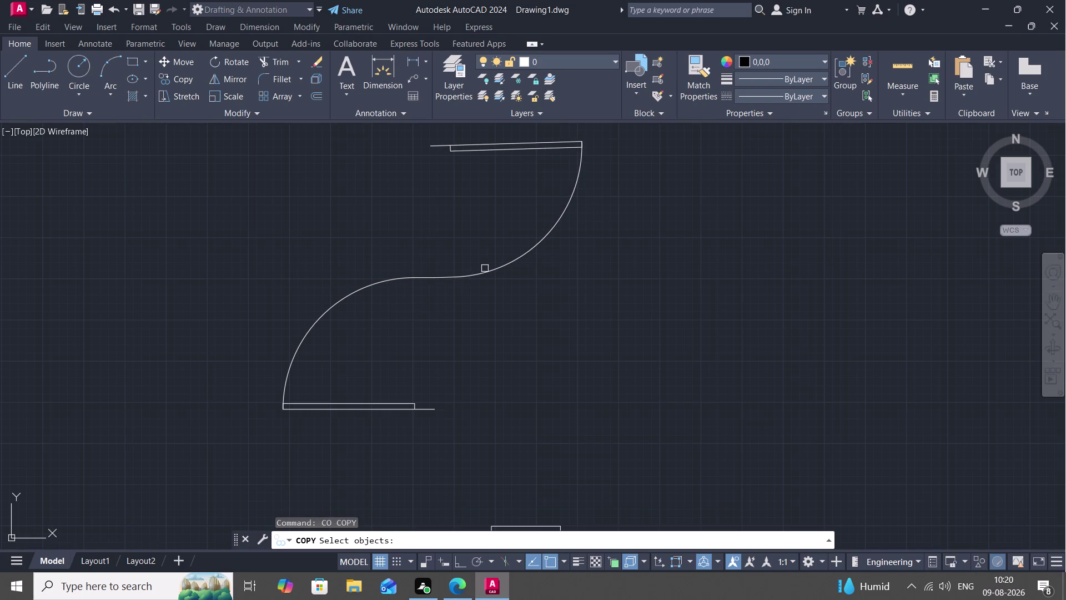
click(488, 272)
right_click(488, 272)
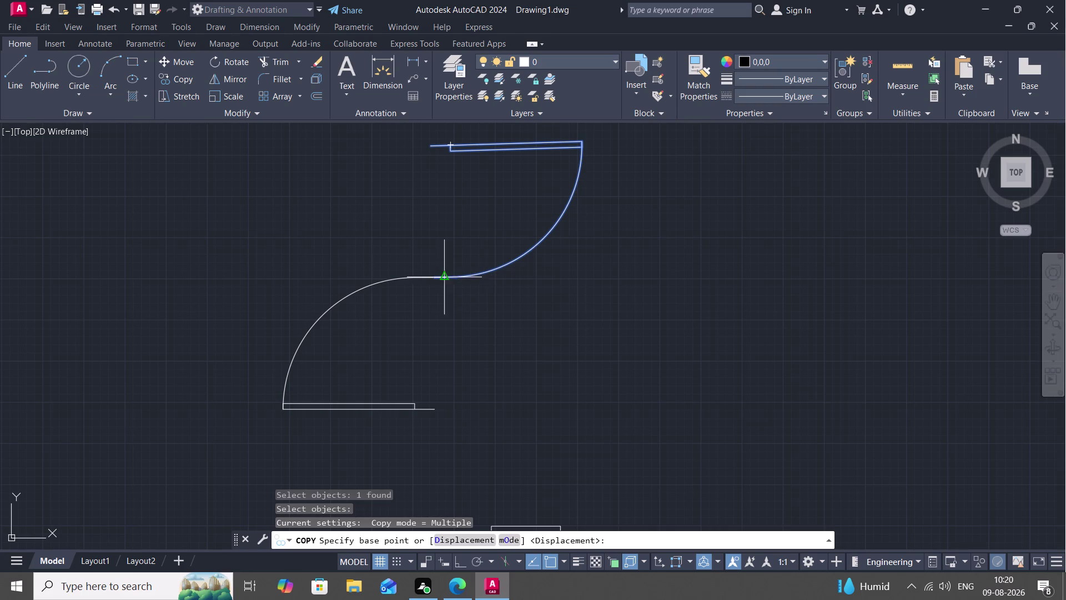
click(428, 148)
scroll(down, 3)
middle_drag(620, 267, 447, 252)
scroll(down, 3)
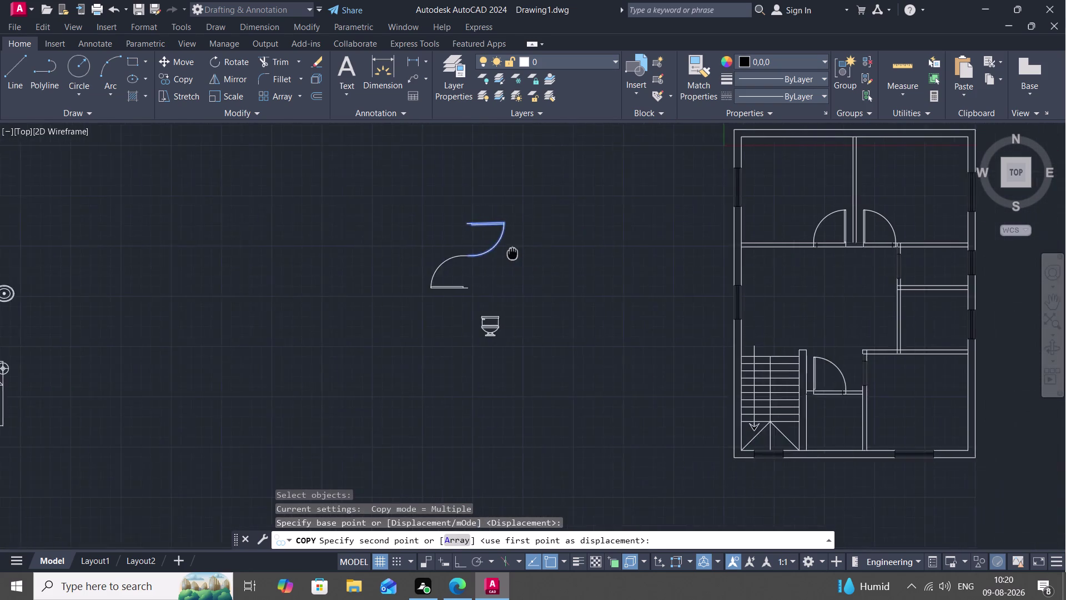
middle_drag(446, 252, 355, 252)
scroll(up, 3)
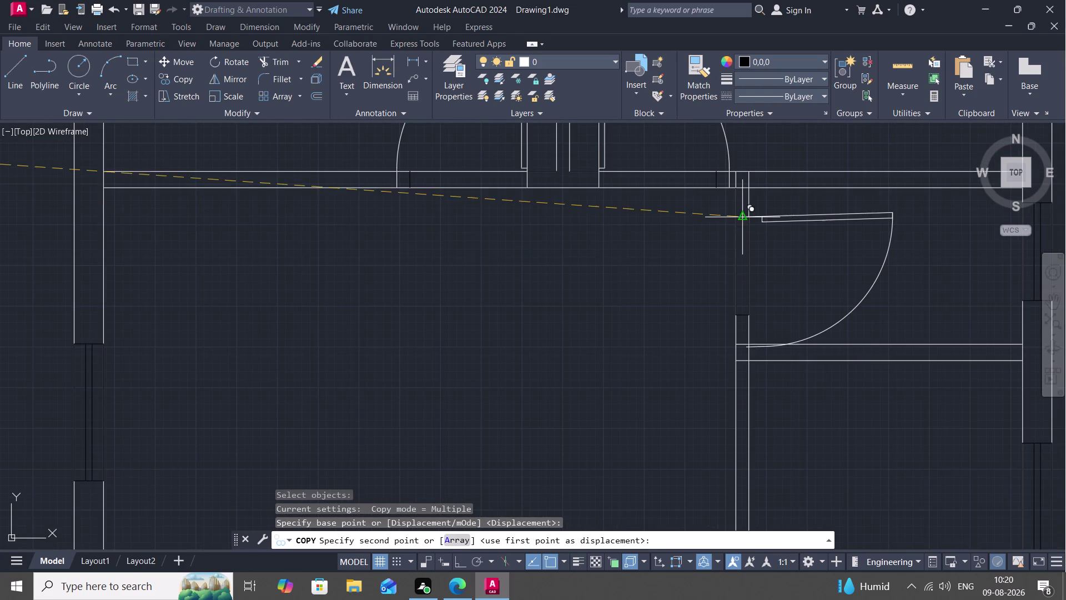
scroll(up, 3)
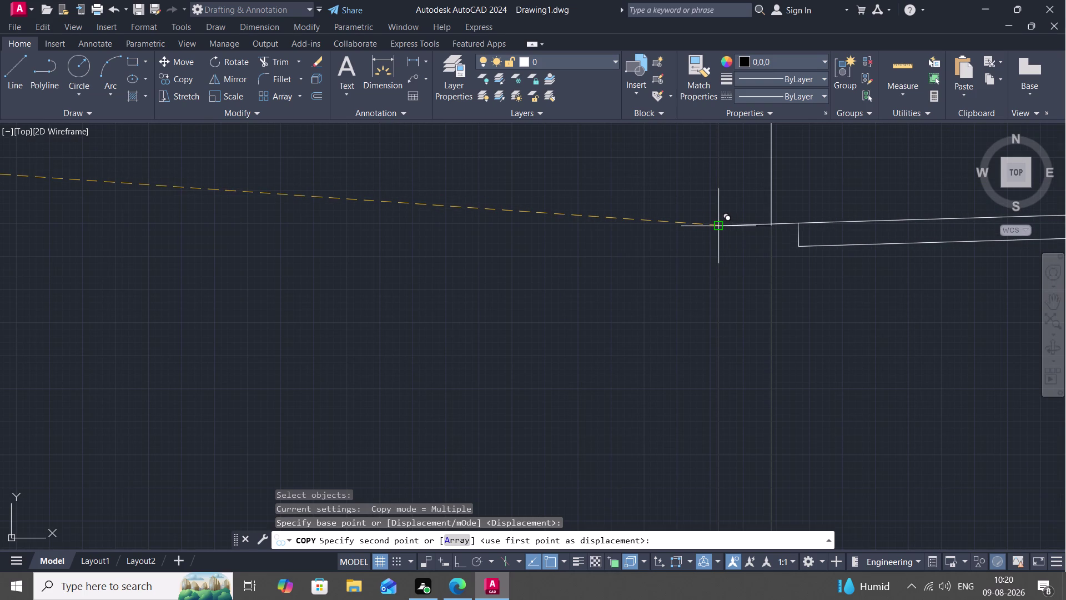
Place door copies into the right-hand rooms' wall openings and end copying.
click(716, 228)
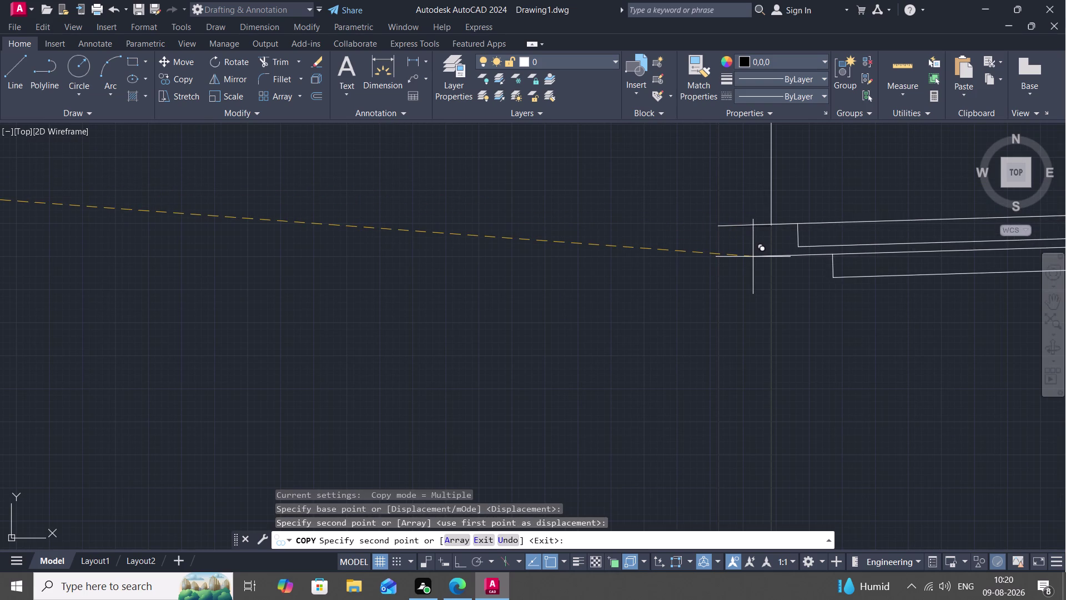
scroll(down, 3)
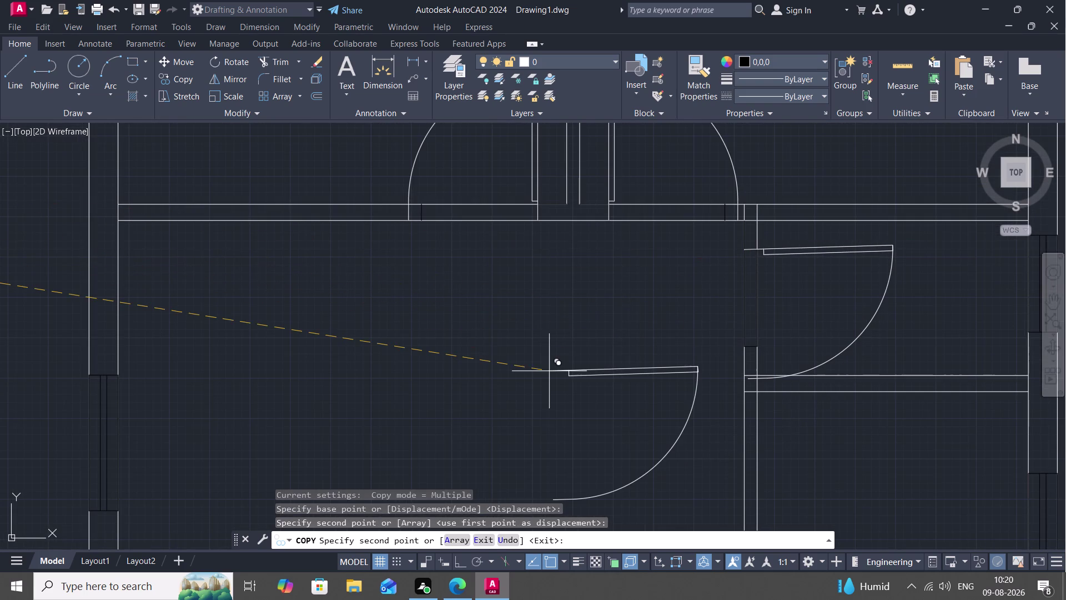
middle_drag(541, 367, 609, 201)
scroll(down, 3)
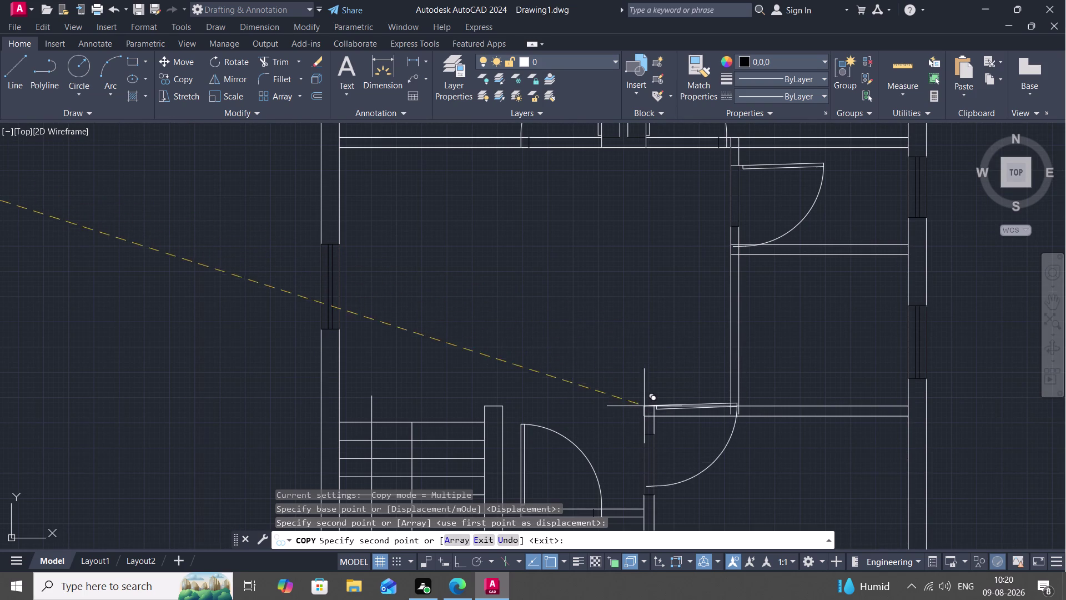
scroll(up, 3)
middle_drag(612, 383, 605, 341)
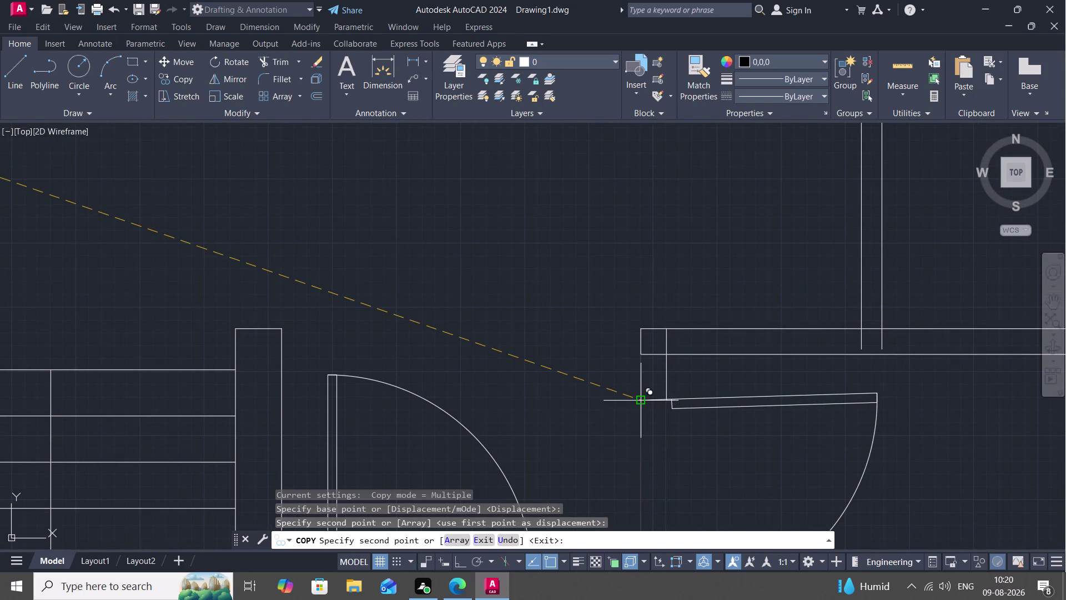
click(640, 402)
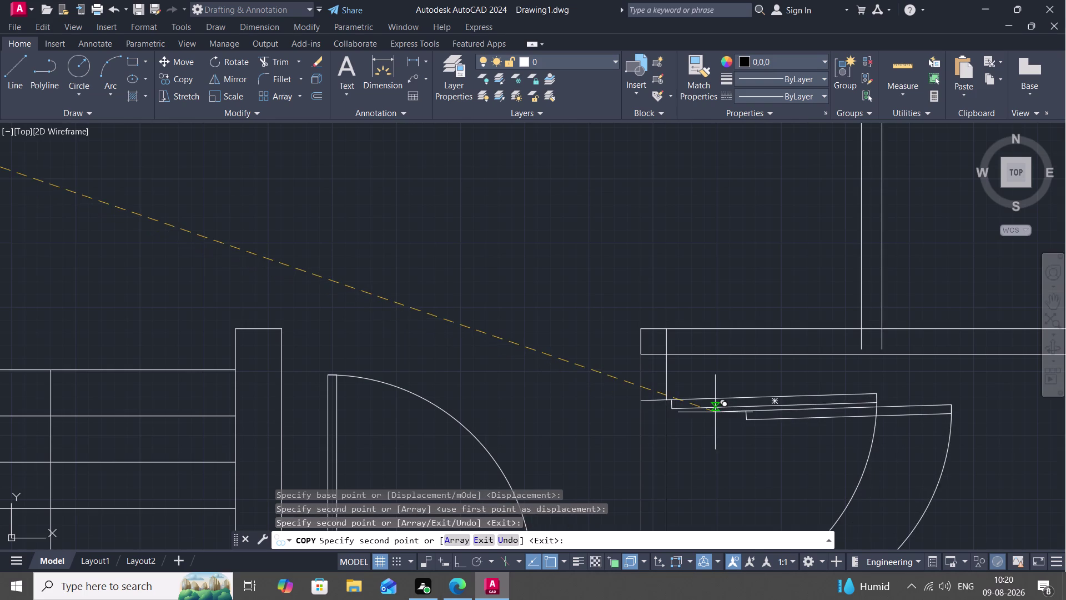
scroll(down, 3)
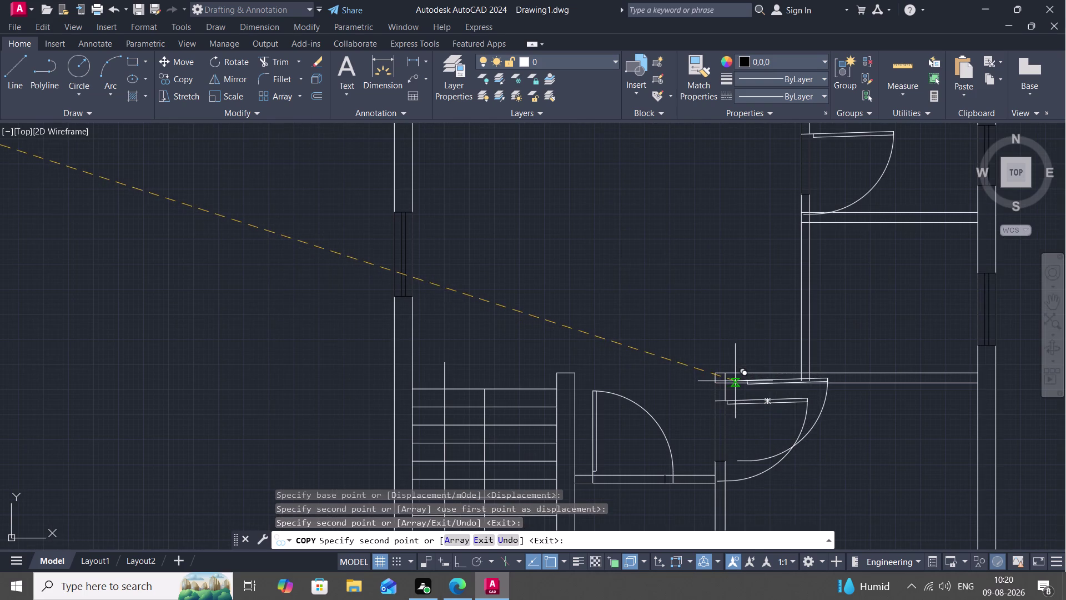
key(Escape)
scroll(down, 3)
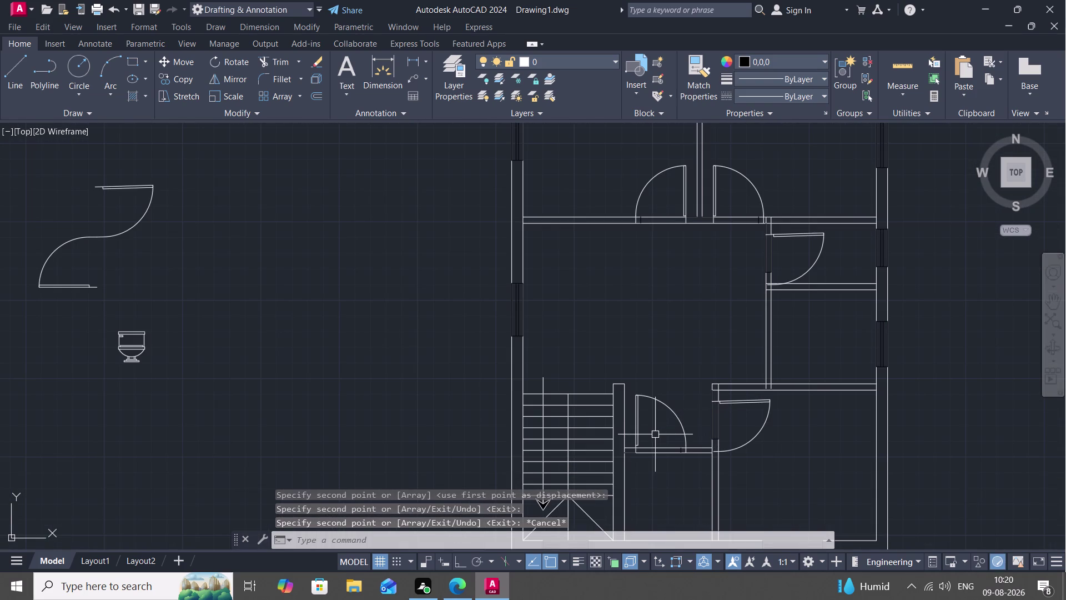
Scale the door beside the stairs from its hinge corner to fit its opening.
text(SC)
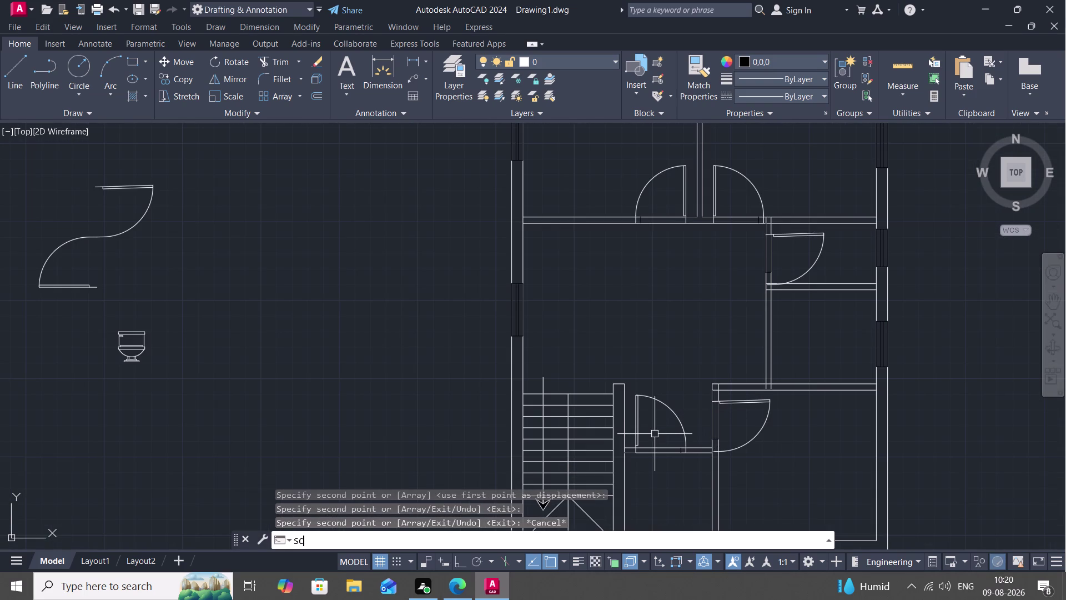
key(space)
click(635, 421)
right_click(636, 421)
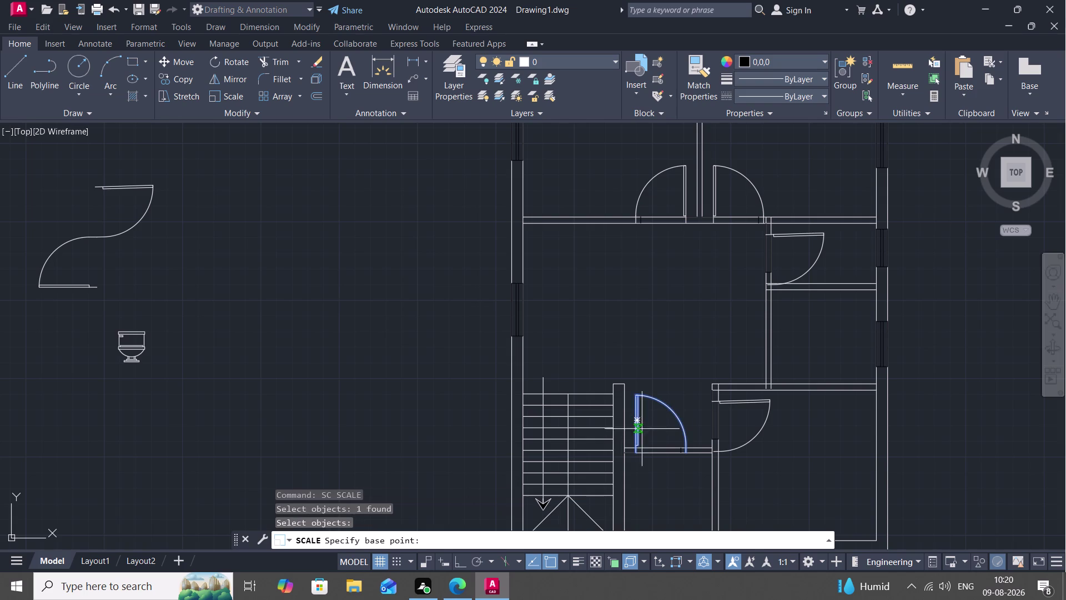
scroll(up, 3)
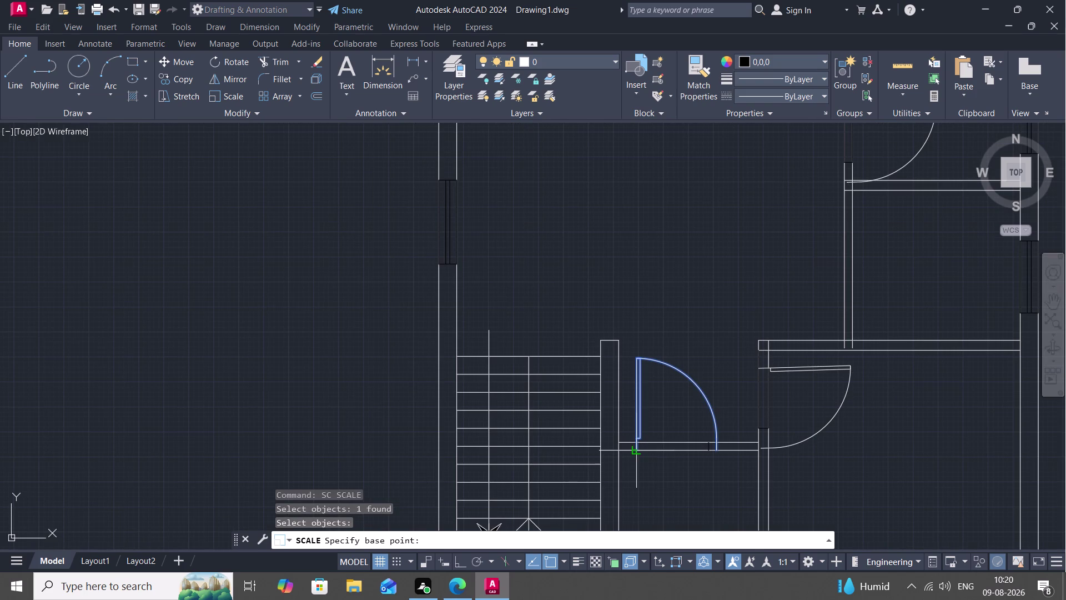
click(636, 450)
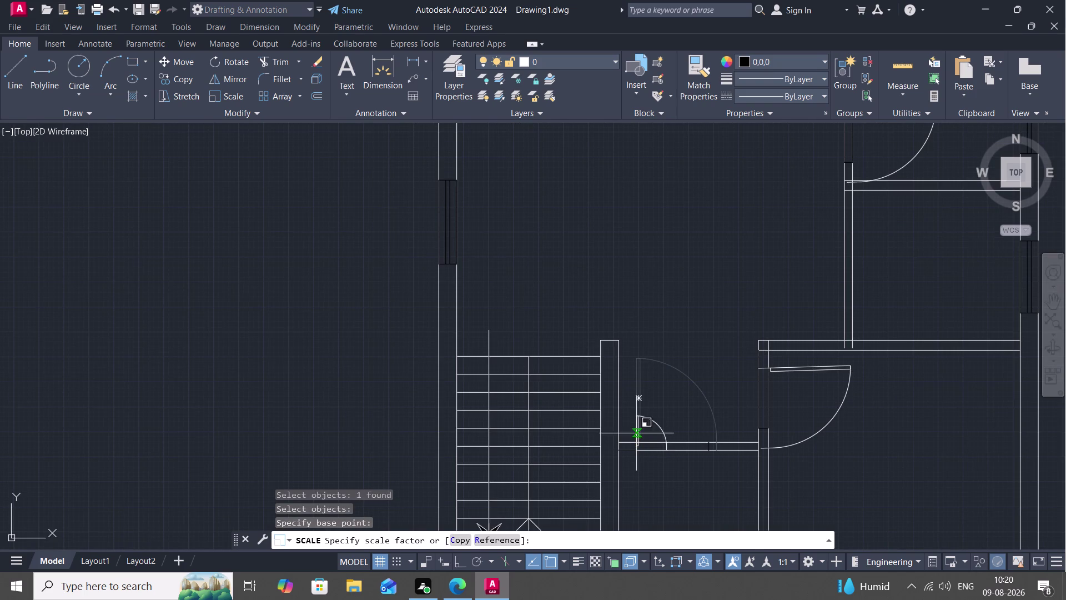
scroll(up, 3)
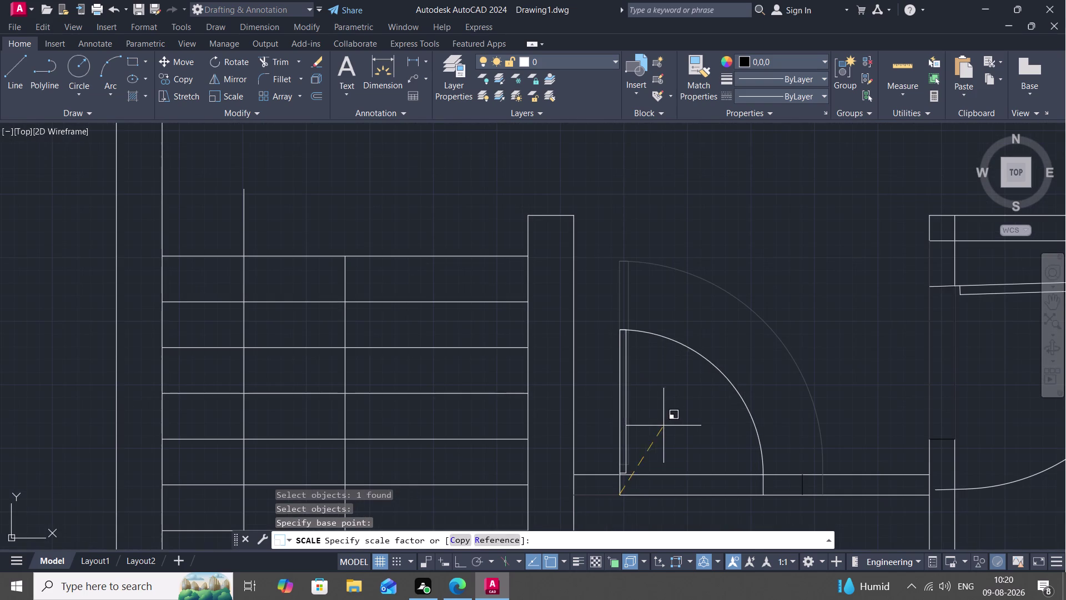
click(706, 435)
scroll(down, 3)
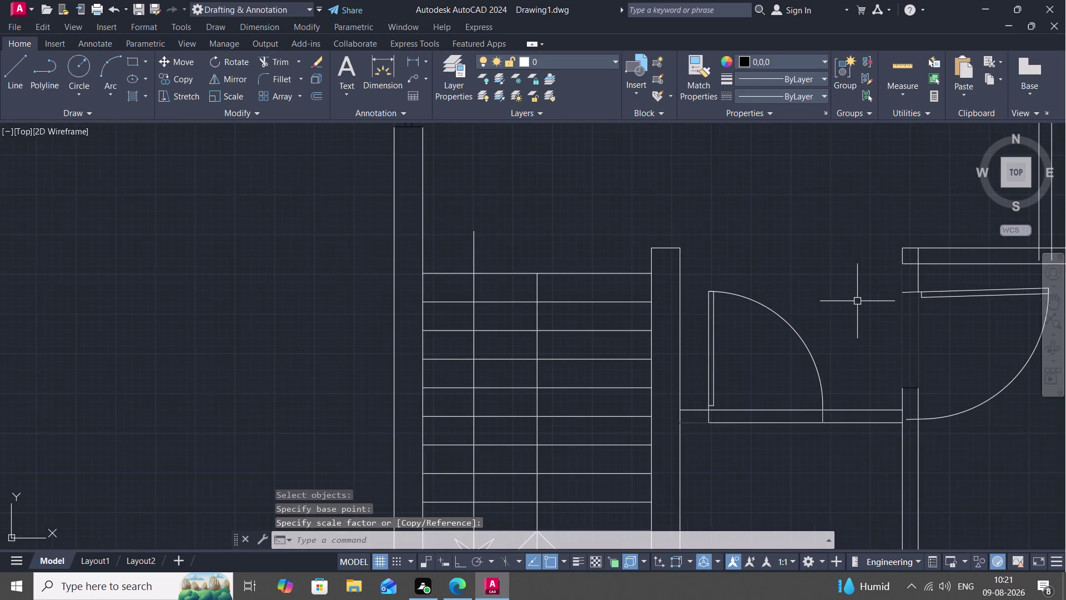
Scale the right-hand door swing from its hinge to fit its opening.
middle_drag(856, 300, 658, 368)
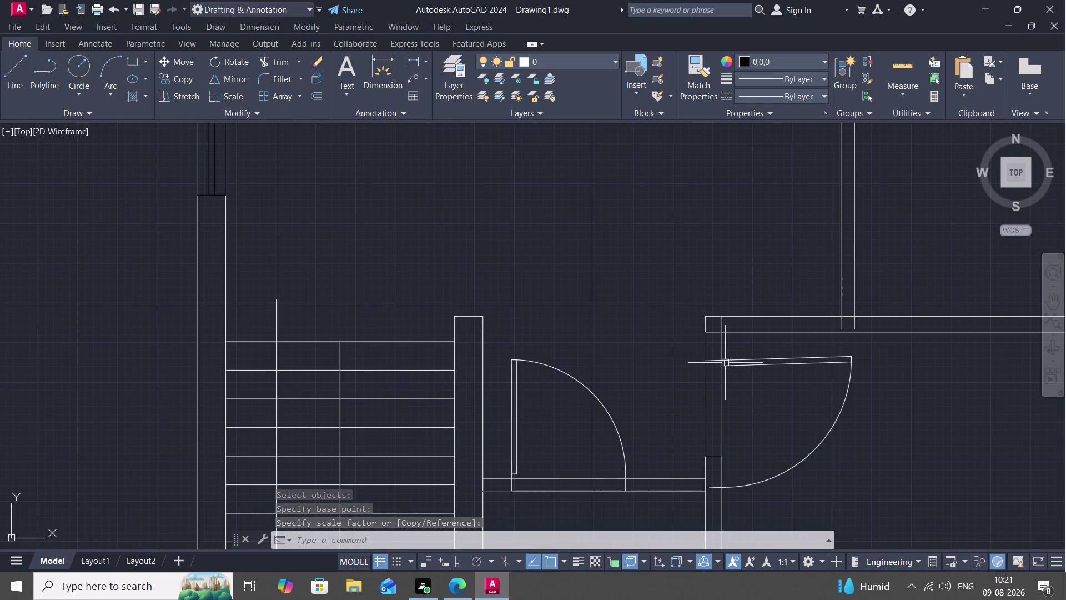
key(space)
click(726, 364)
right_click(707, 363)
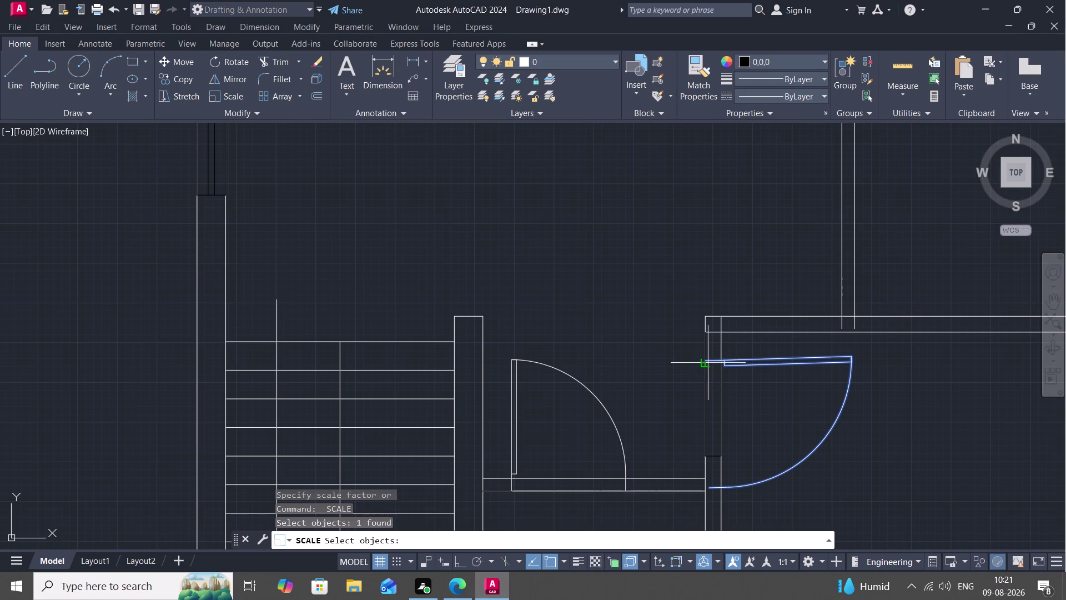
click(703, 358)
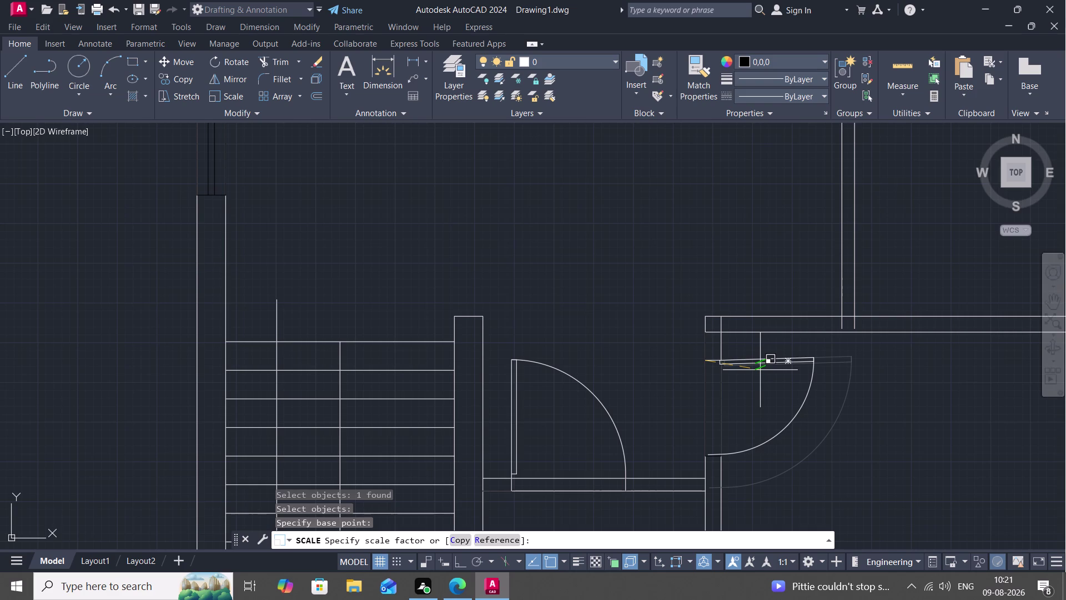
click(761, 370)
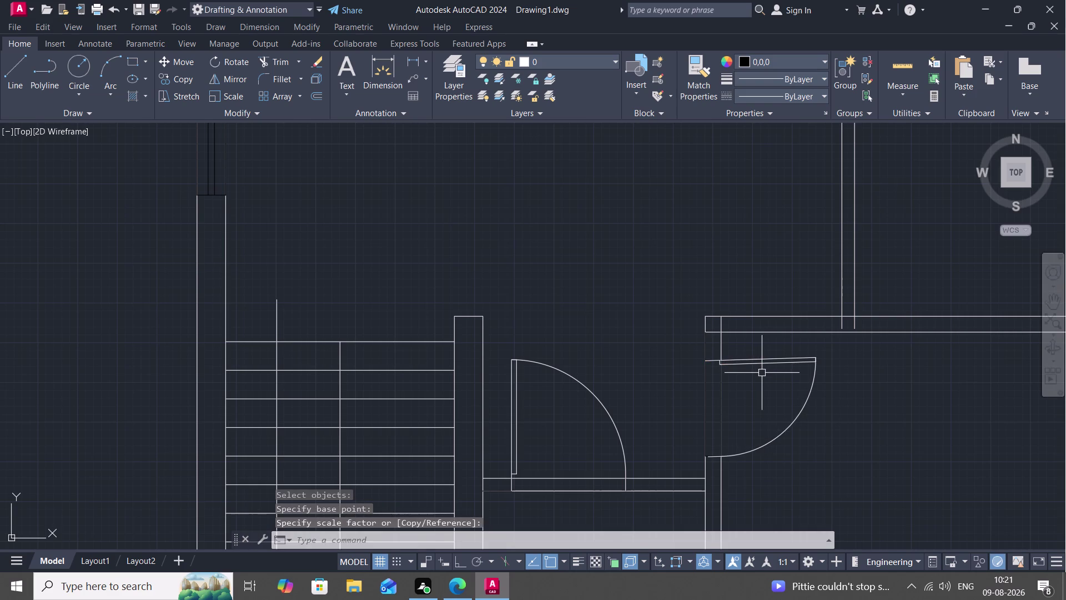
scroll(down, 3)
Scale the middle-room door from its hinge corner to fit its opening.
middle_drag(716, 309, 641, 412)
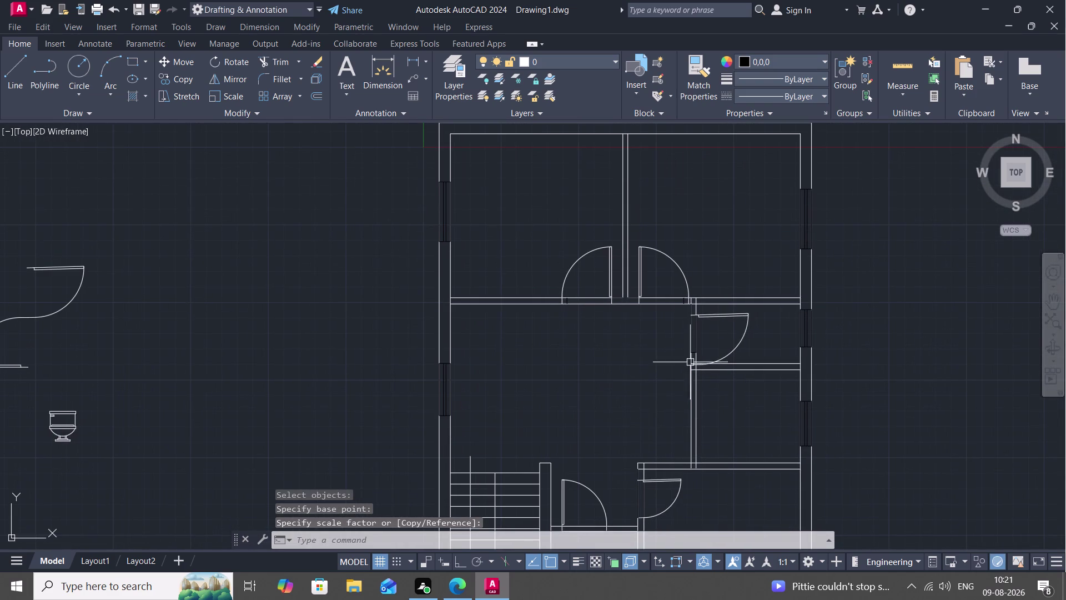
key(space)
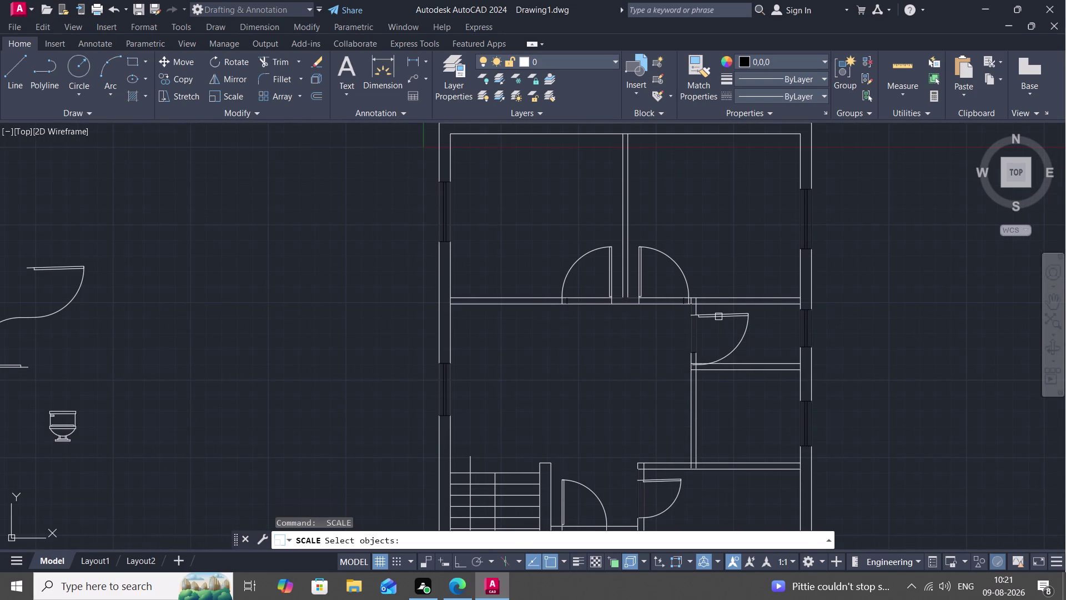
click(718, 316)
right_click(718, 317)
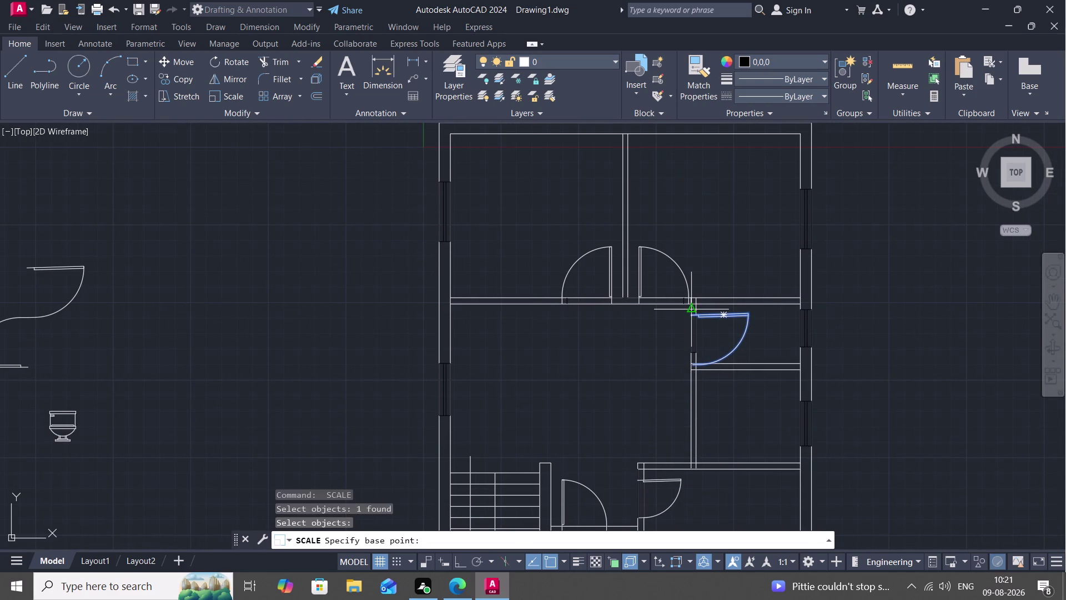
click(692, 315)
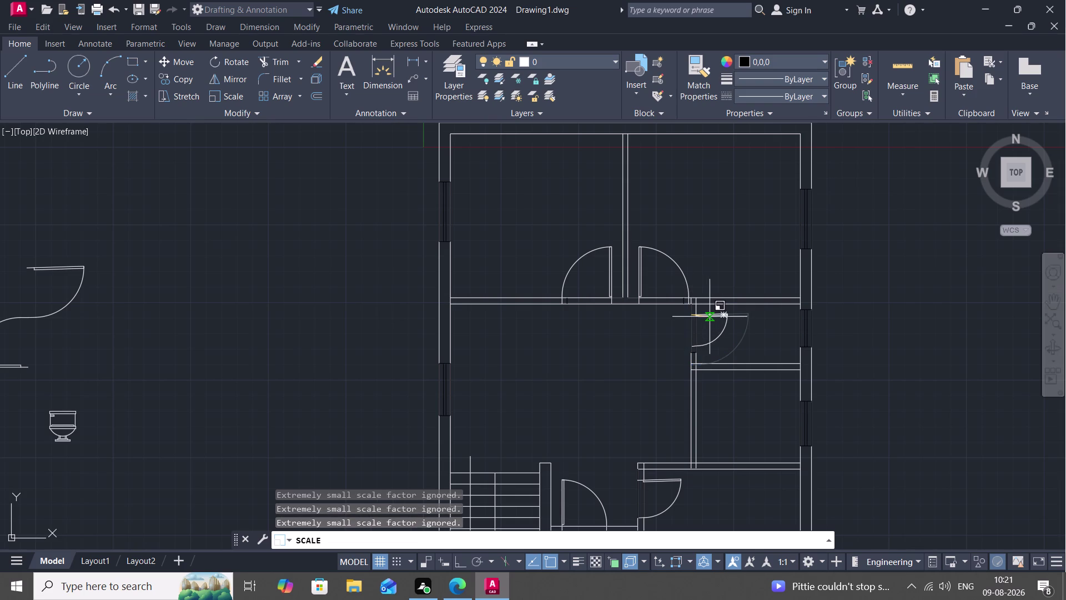
scroll(up, 3)
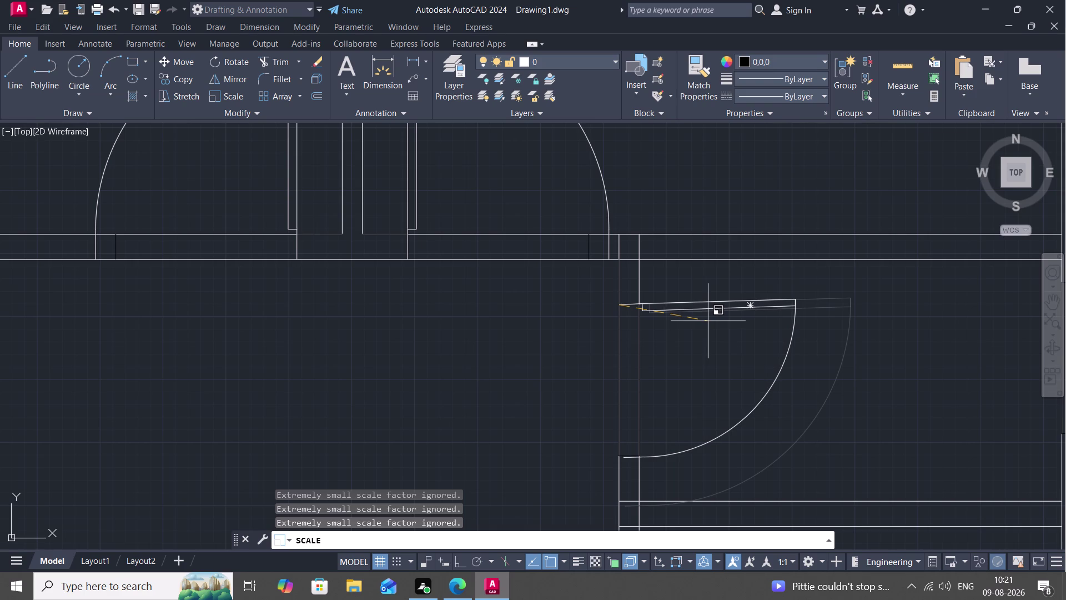
click(706, 320)
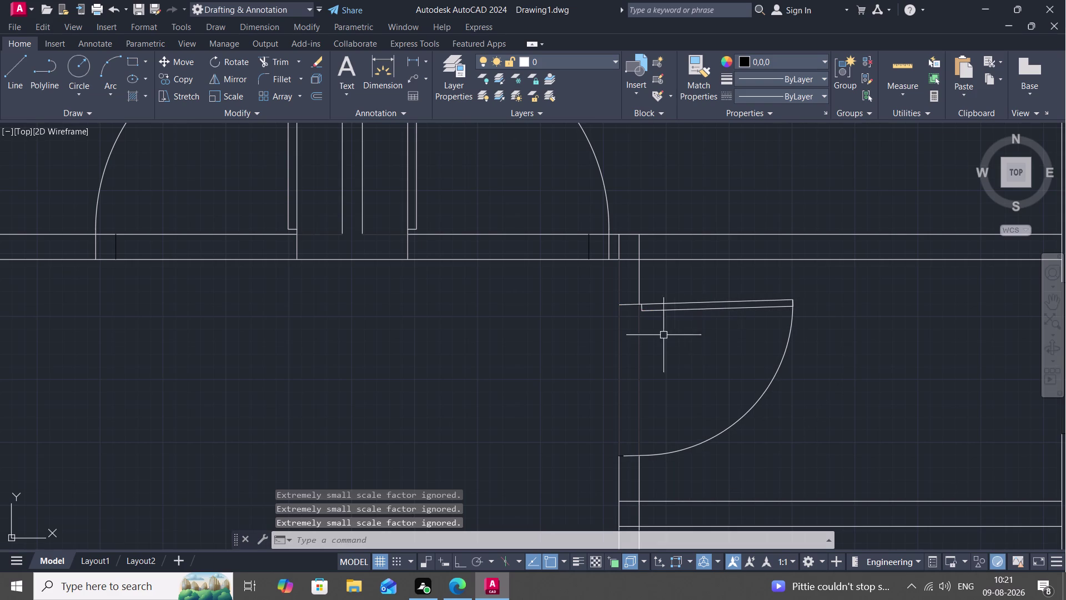
scroll(down, 3)
Scale the right door on the top wall to fit its opening.
middle_drag(606, 326, 652, 338)
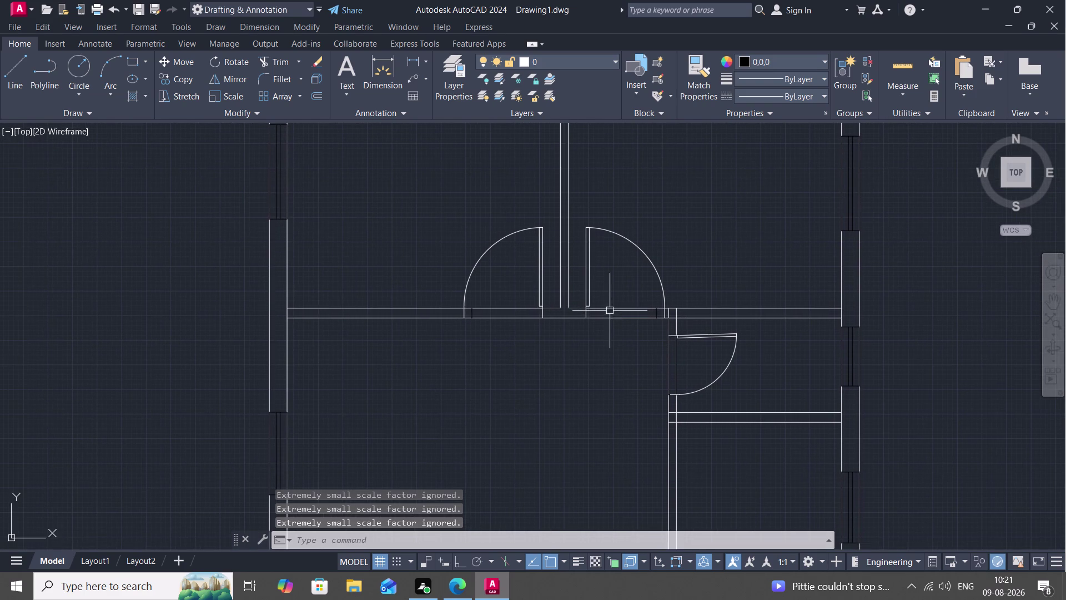
key(space)
click(589, 301)
right_click(585, 302)
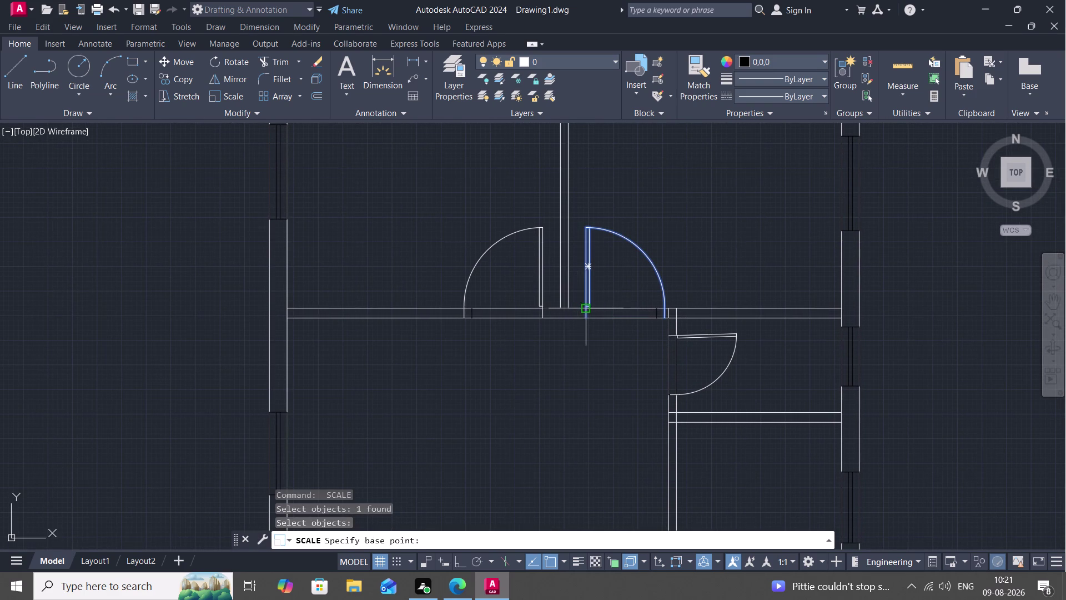
click(582, 317)
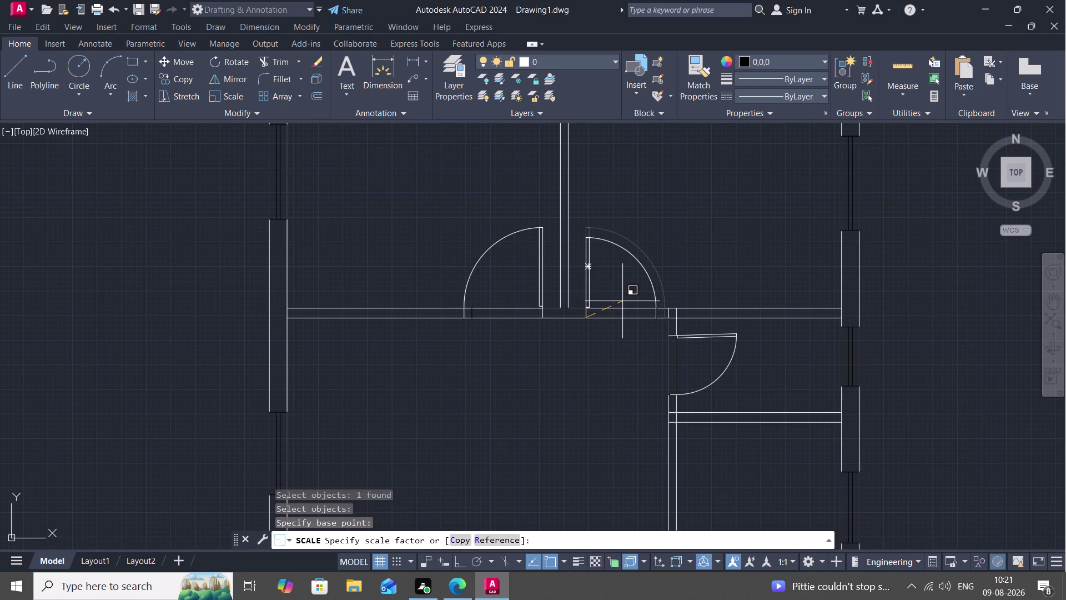
scroll(up, 3)
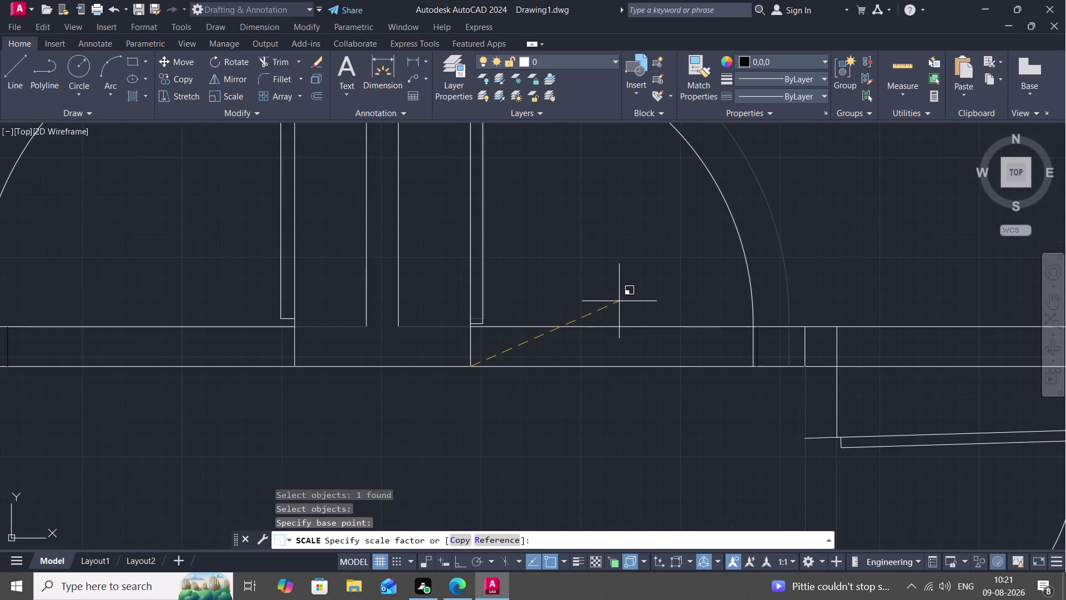
click(622, 304)
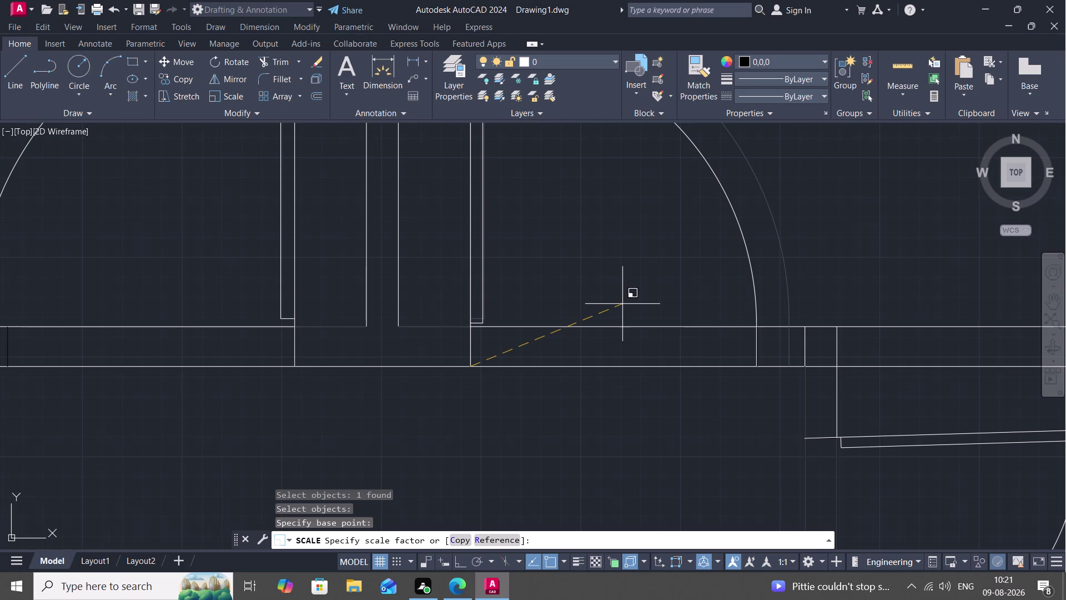
scroll(down, 3)
Scale the left door on the top wall to match its opening.
middle_drag(449, 379, 678, 299)
key(space)
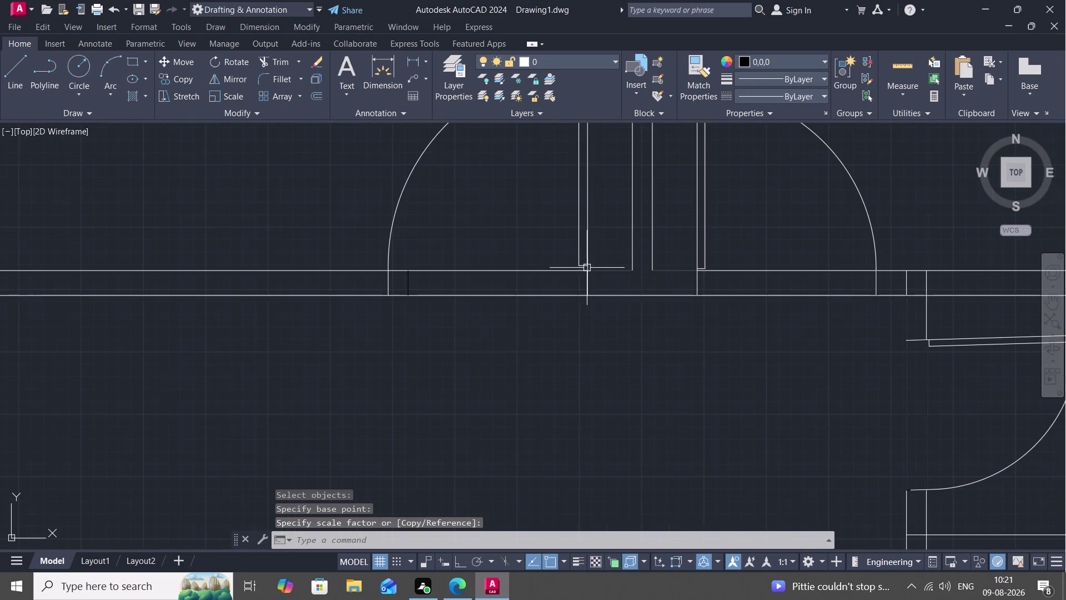
click(588, 280)
right_click(588, 289)
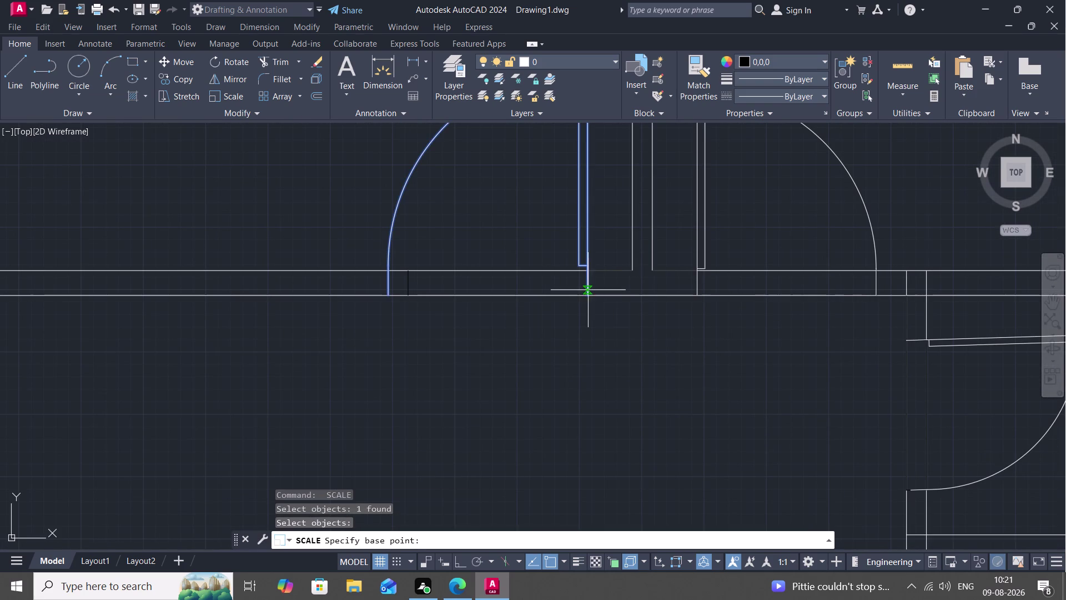
click(588, 291)
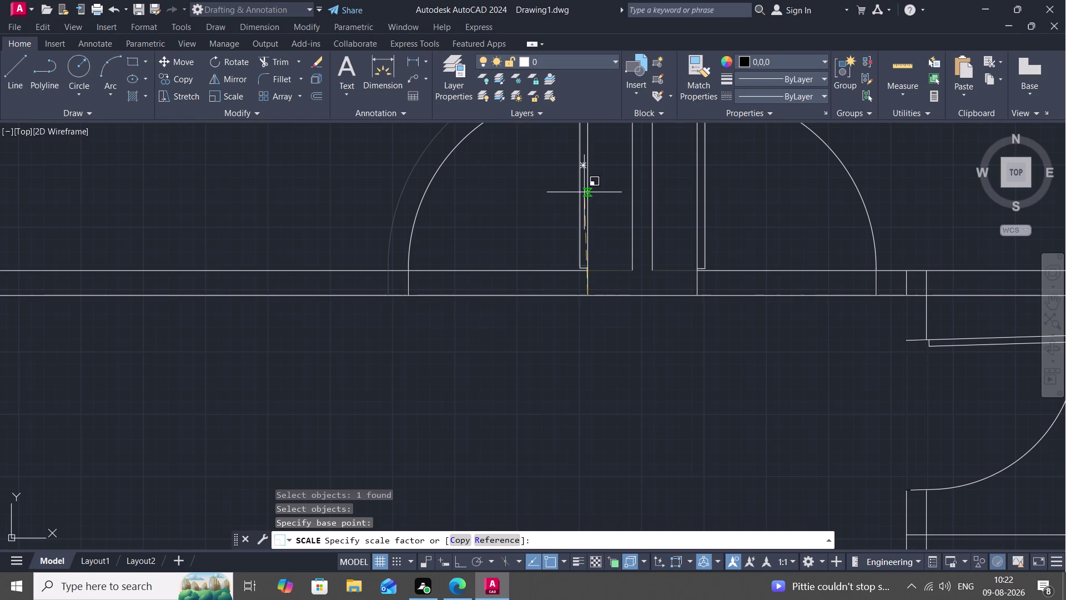
click(584, 192)
scroll(down, 3)
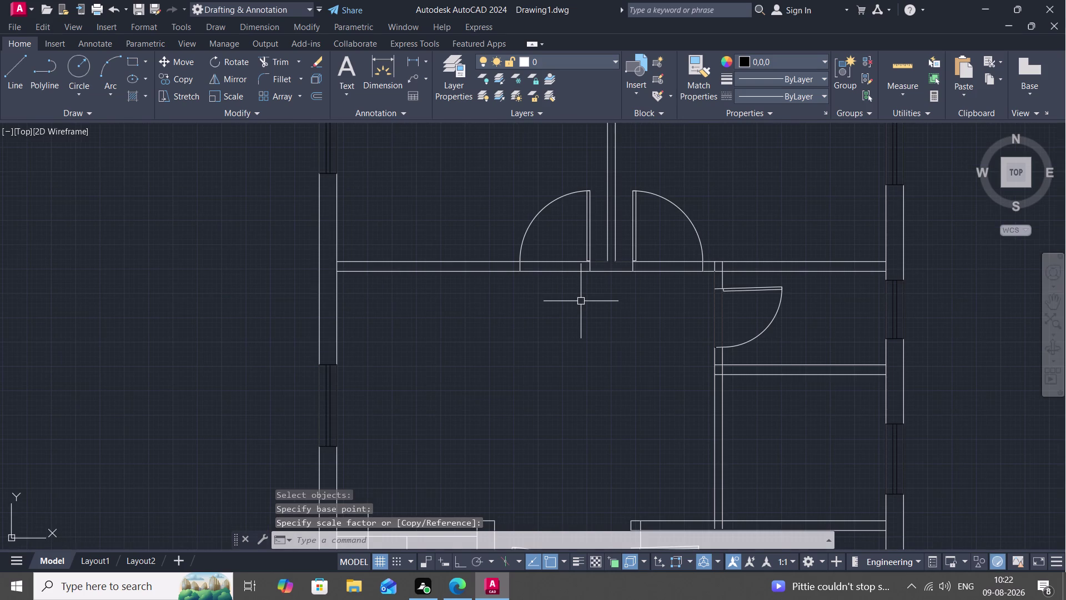
key(t)
text(R)
key(space)
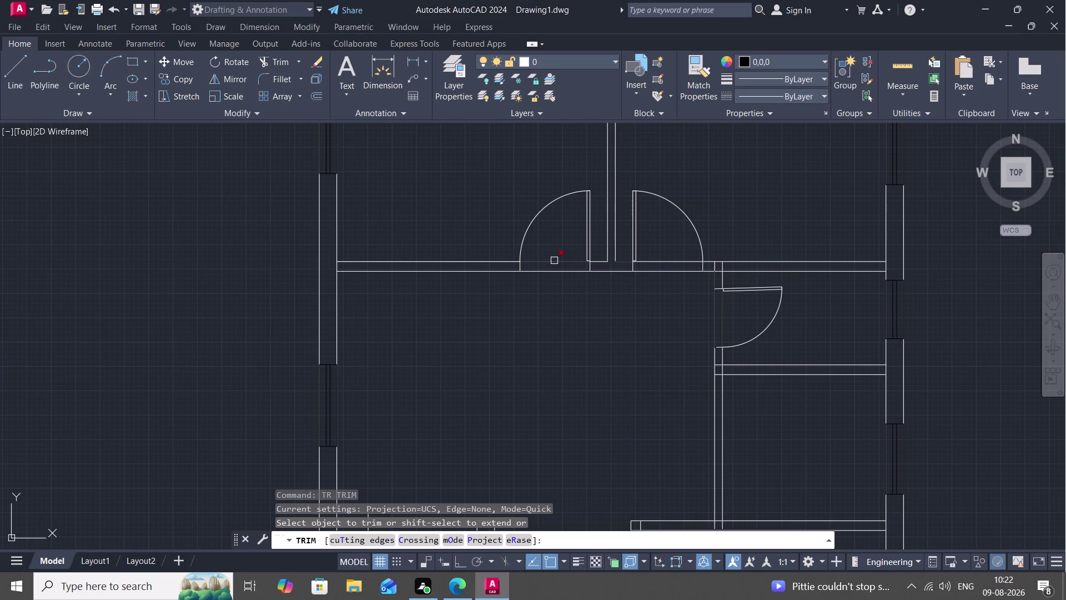
click(554, 260)
click(664, 260)
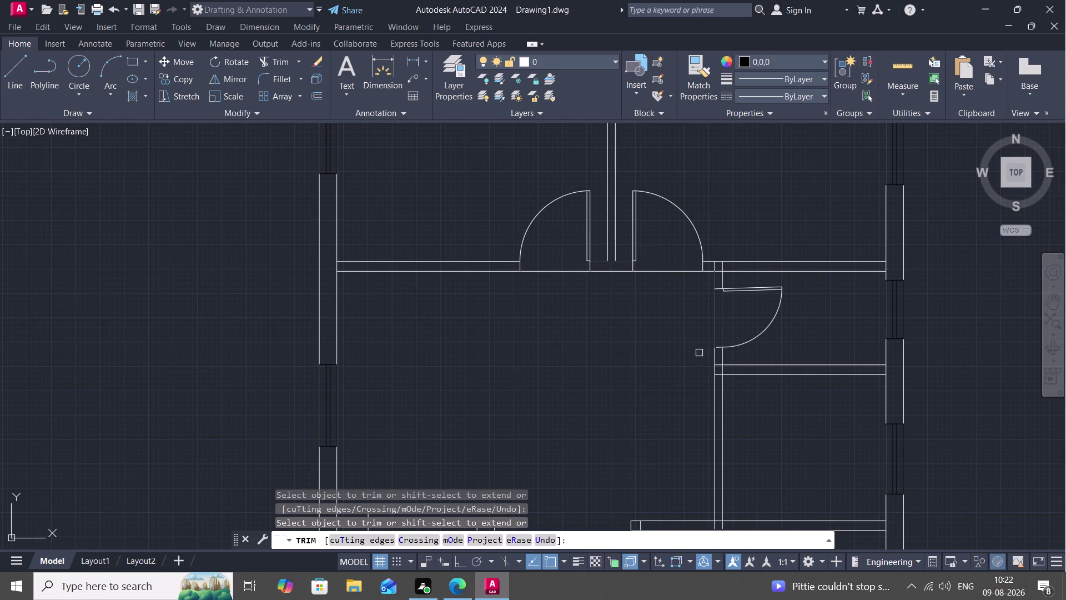
click(722, 313)
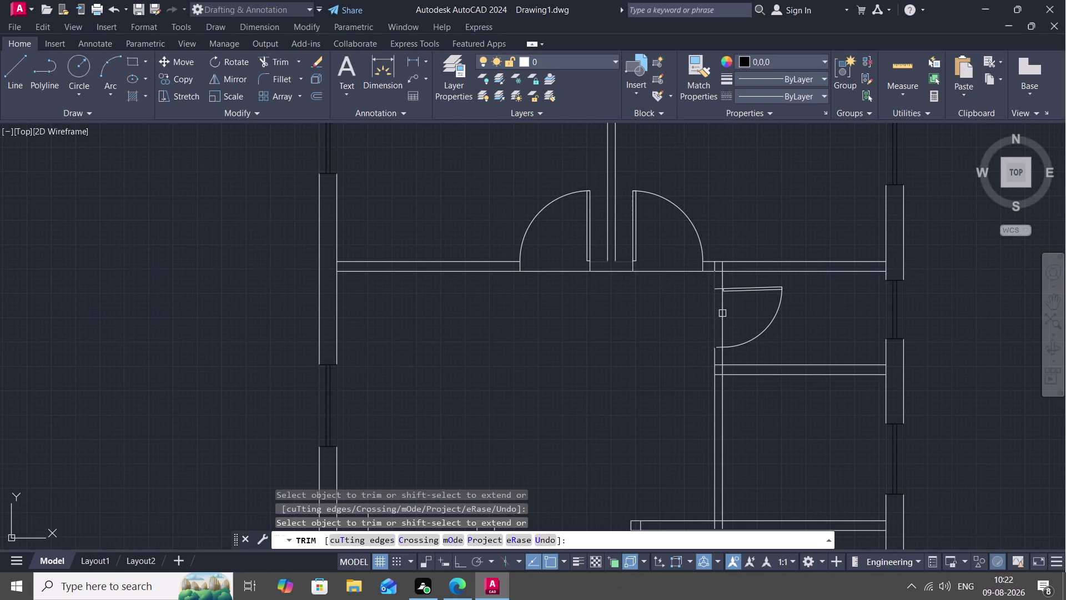
click(722, 318)
scroll(down, 3)
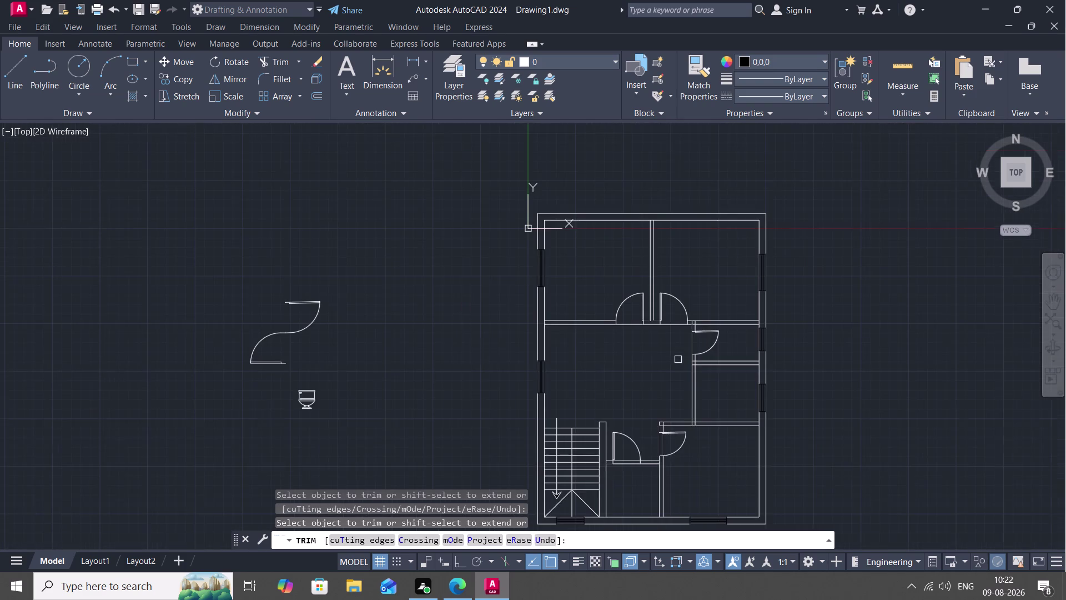
middle_drag(678, 359, 652, 292)
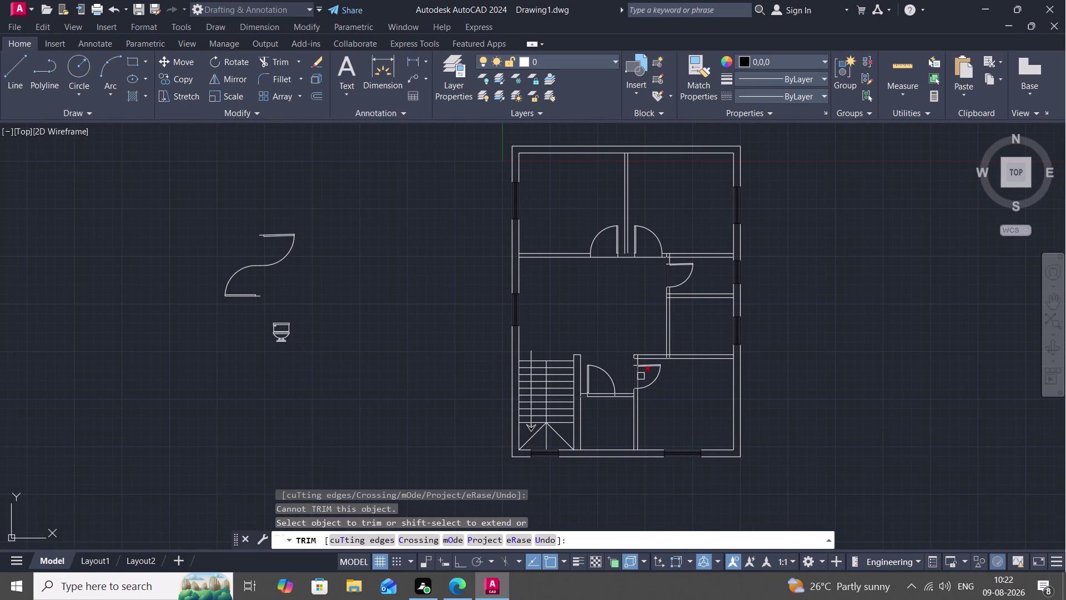
scroll(up, 3)
click(627, 367)
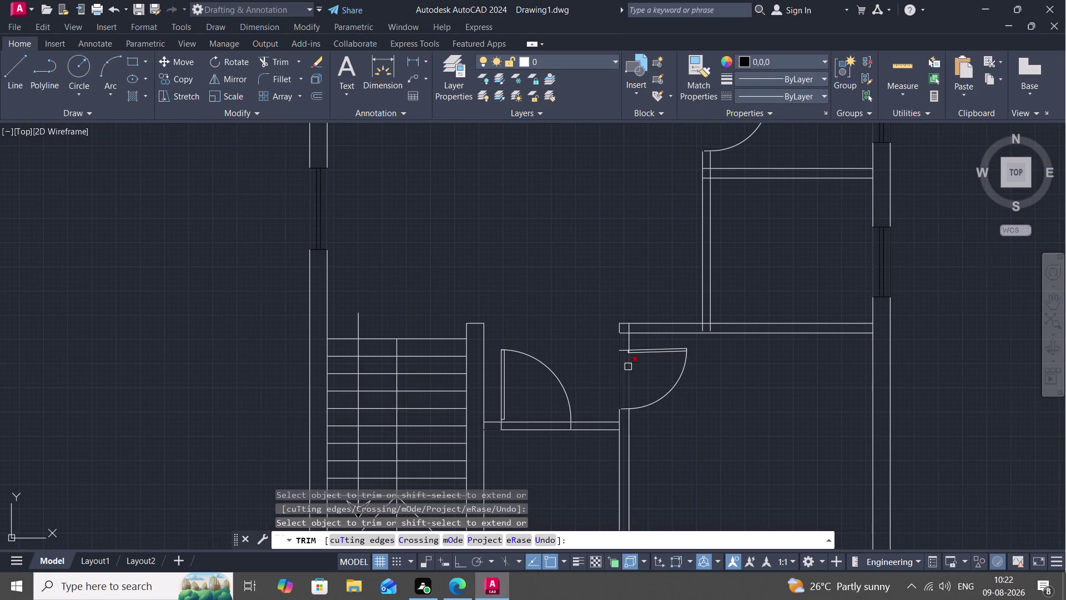
click(628, 383)
scroll(up, 3)
scroll(up, 3)
click(642, 266)
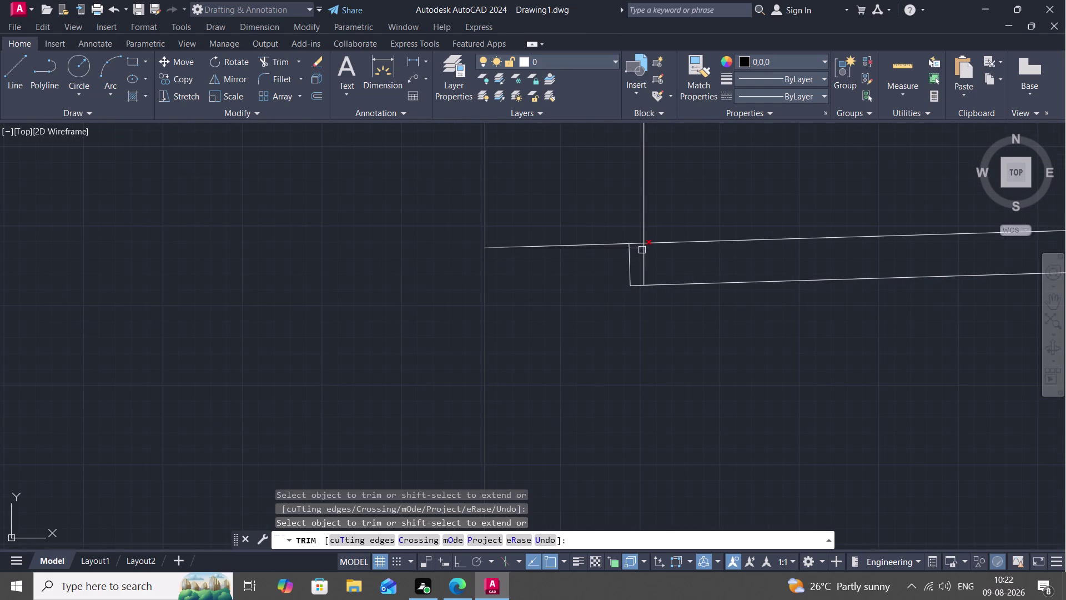
click(637, 250)
click(613, 248)
scroll(down, 3)
middle_drag(557, 316, 563, 208)
scroll(down, 3)
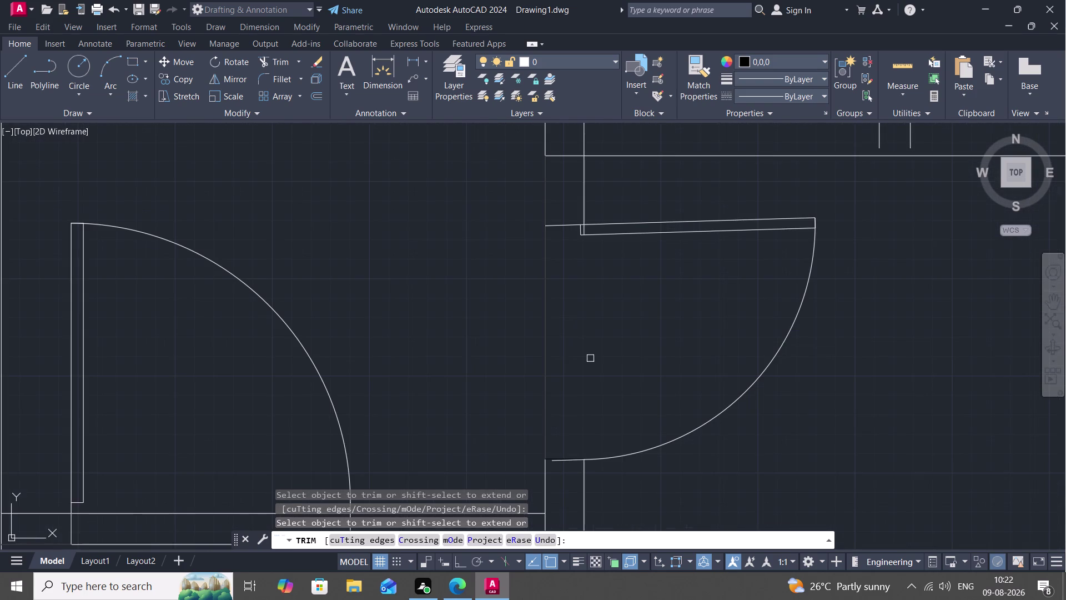
scroll(up, 3)
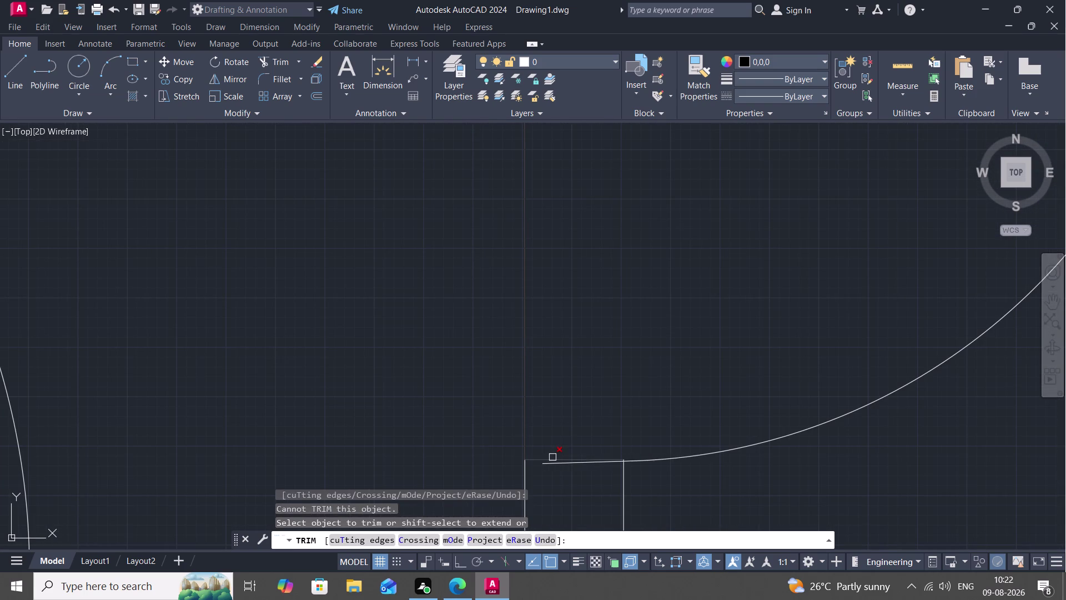
click(552, 457)
key(Escape)
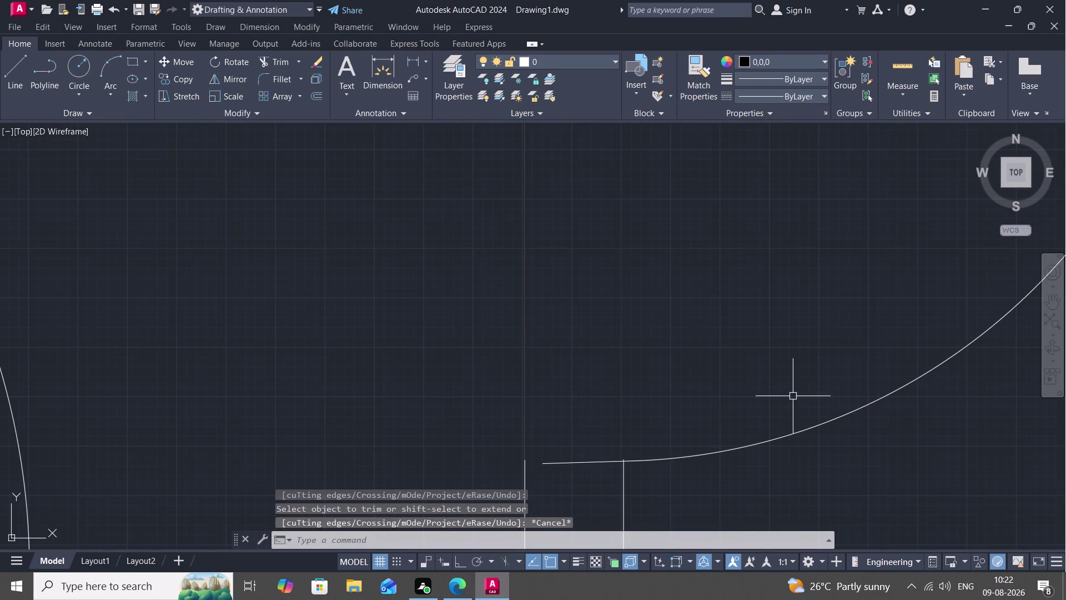
key(l)
key(space)
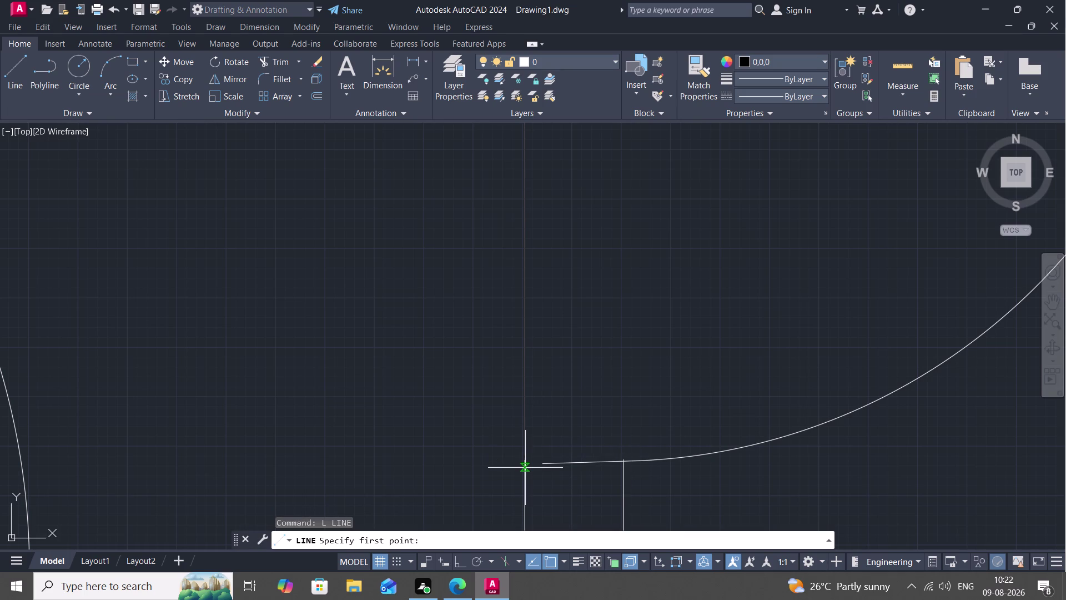
Cancel the started line and set the drawing colour to ByLayer.
click(525, 465)
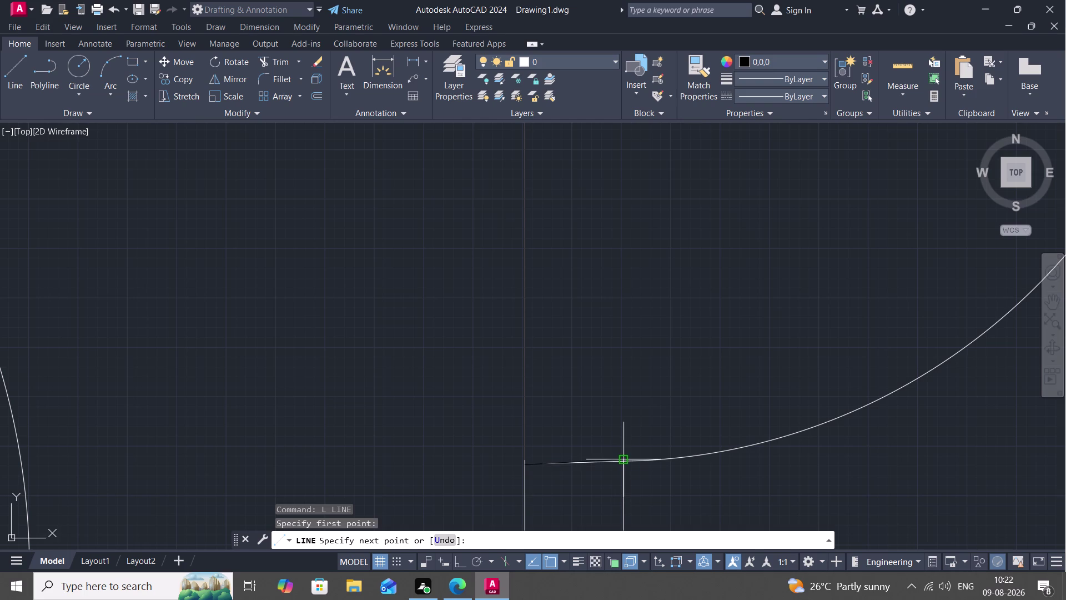
key(Escape)
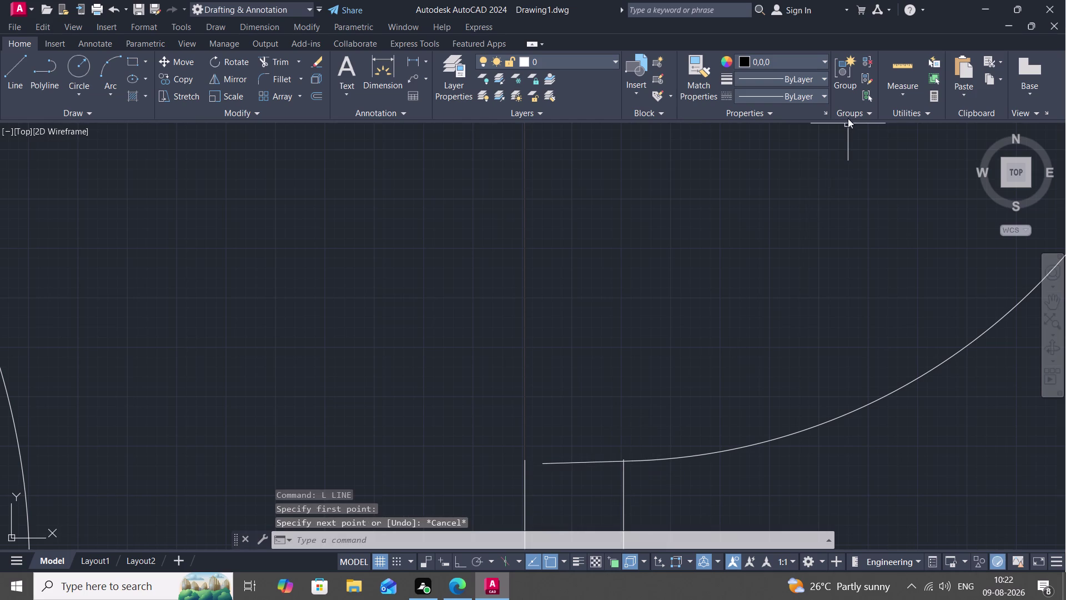
click(802, 62)
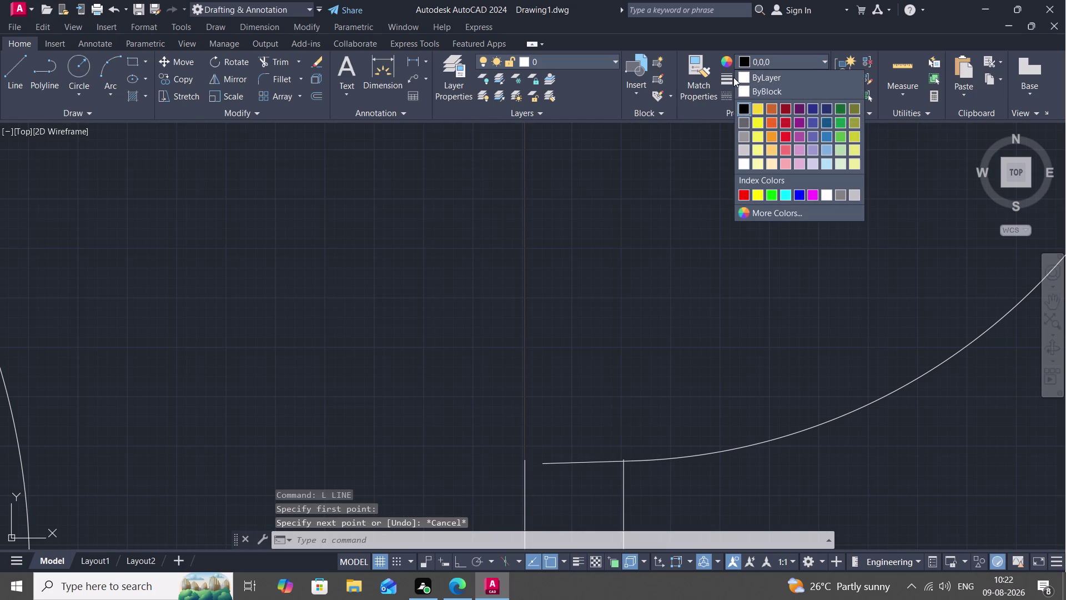
click(743, 74)
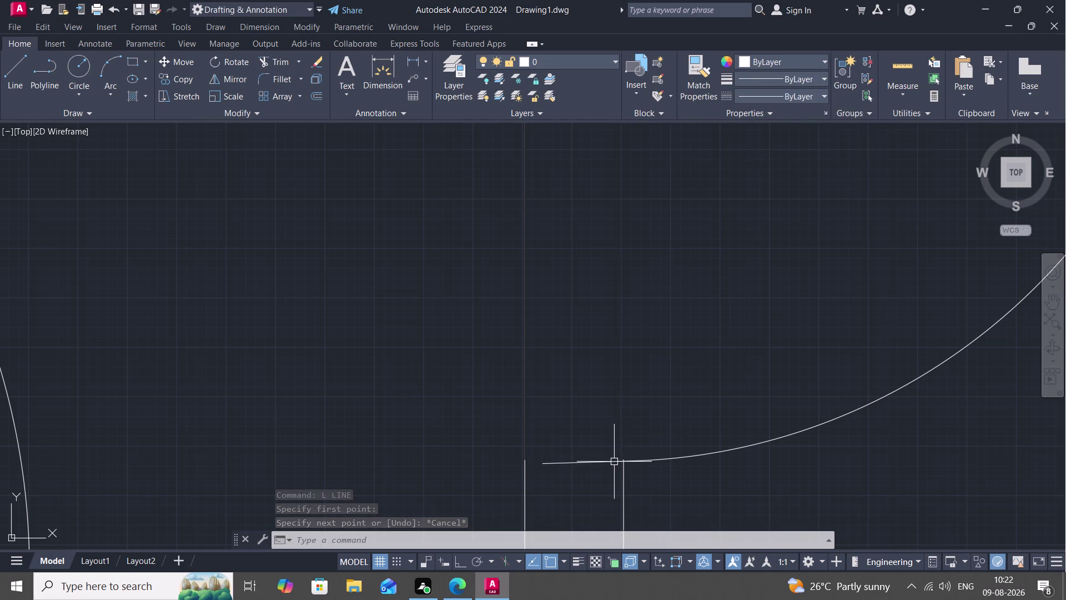
Draw a line from the wall end to the wall corner.
scroll(up, 3)
key(space)
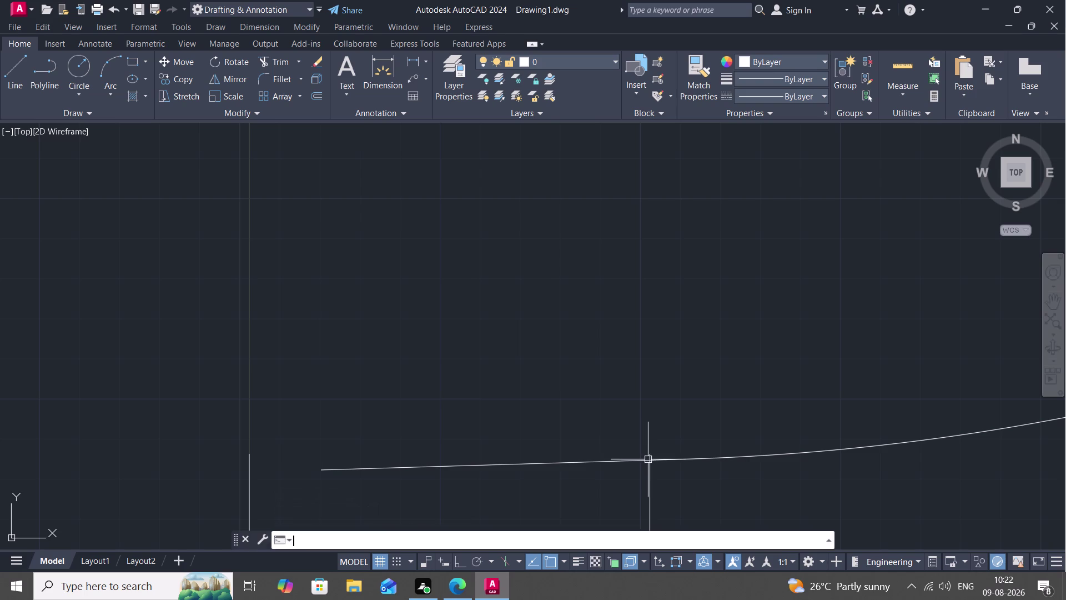
click(647, 459)
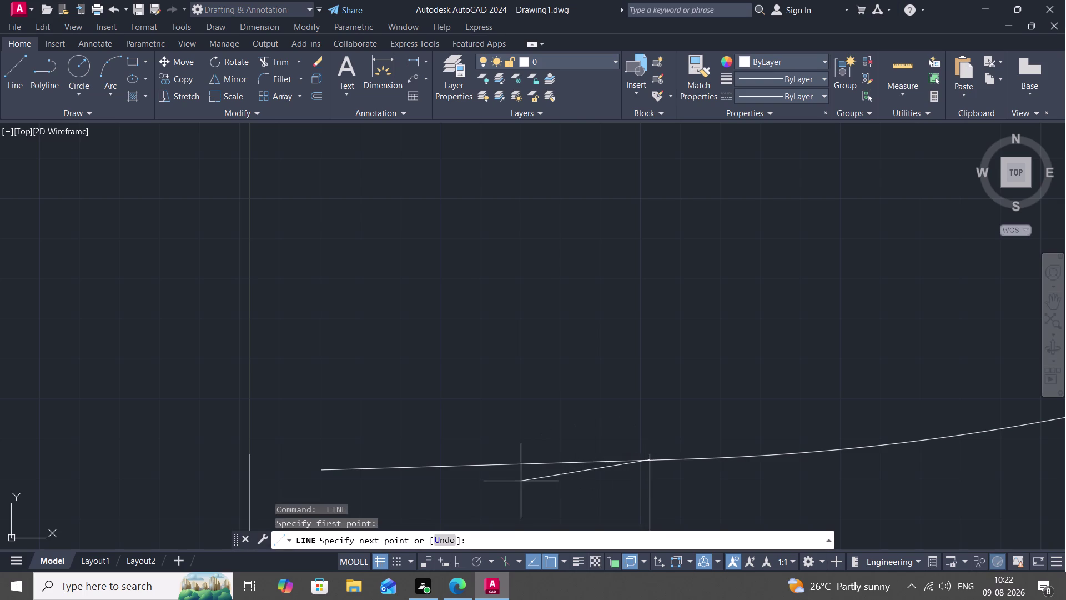
middle_drag(418, 499, 961, 118)
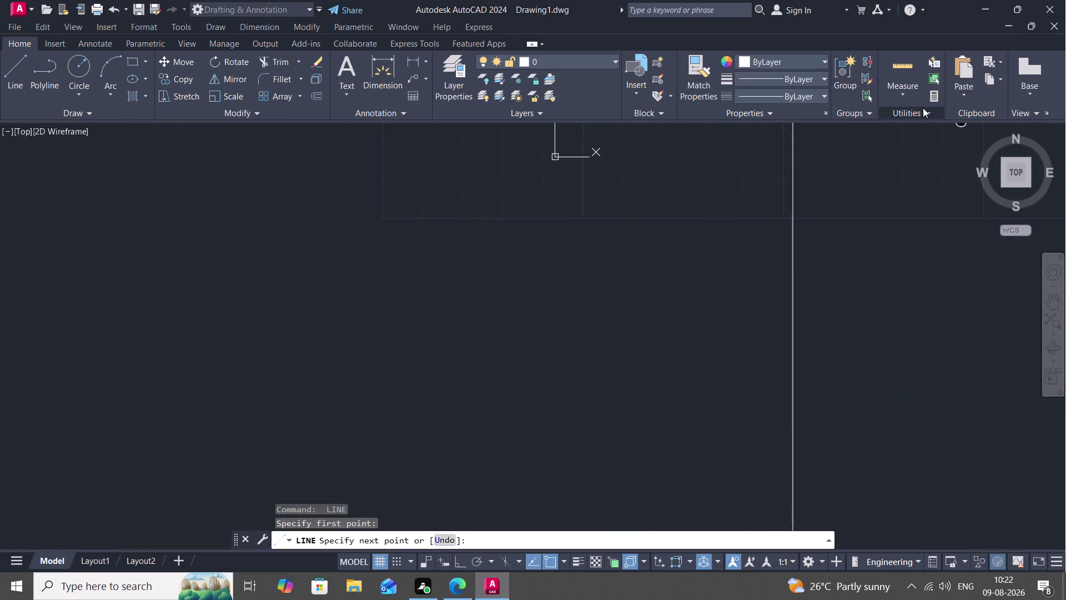
middle_drag(912, 166, 687, 393)
scroll(down, 3)
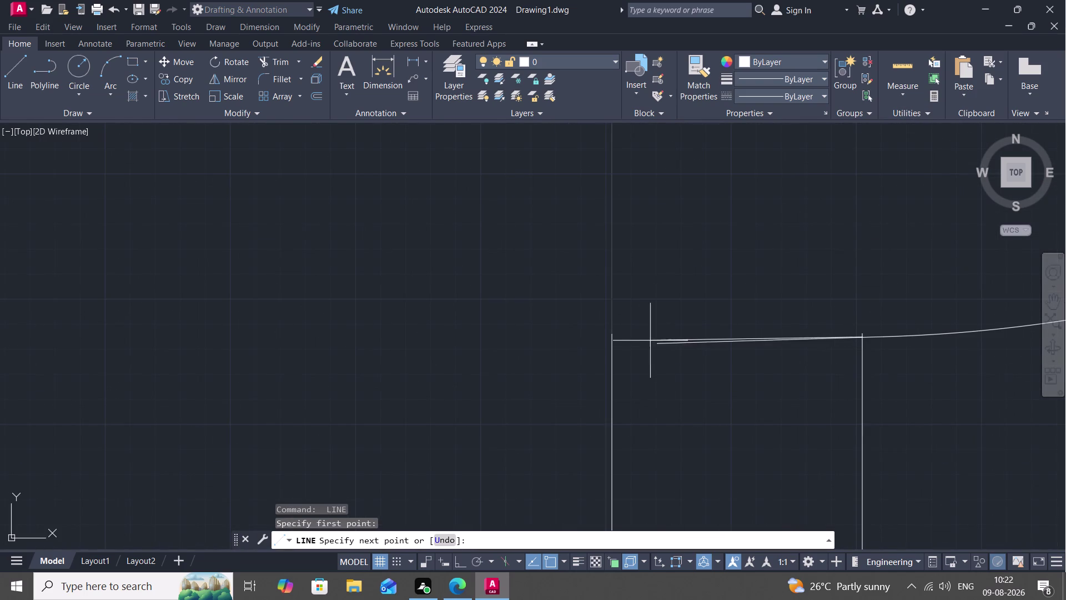
scroll(up, 3)
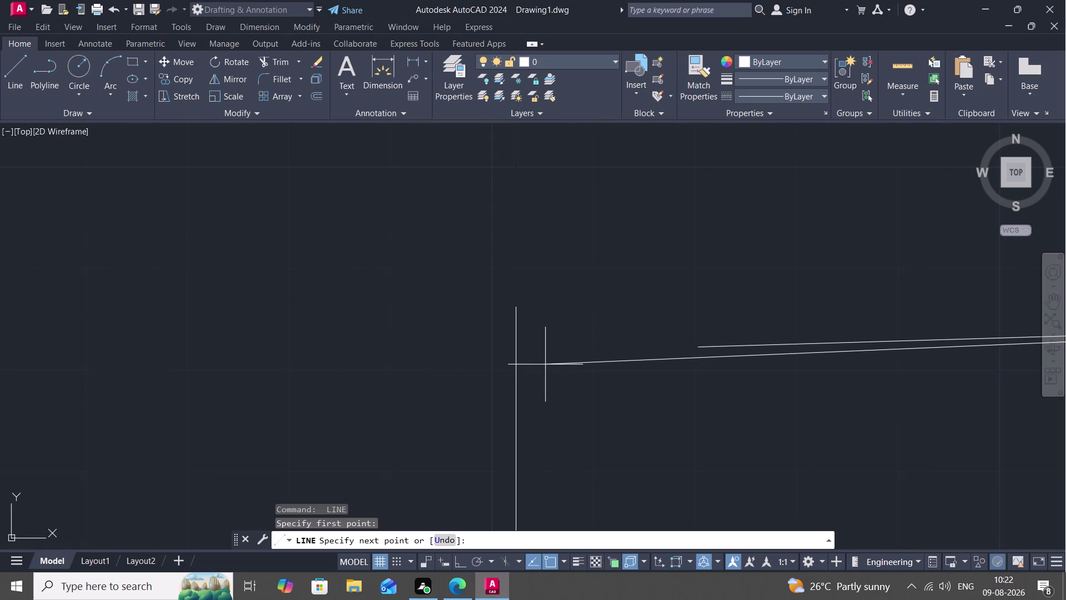
middle_drag(545, 365, 1065, 266)
scroll(down, 3)
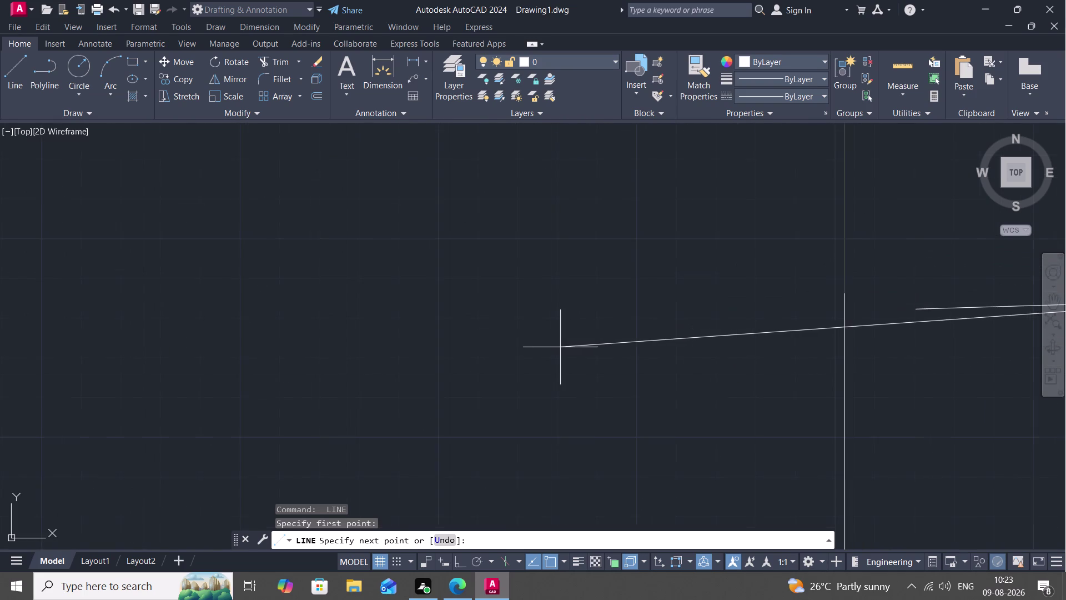
scroll(down, 3)
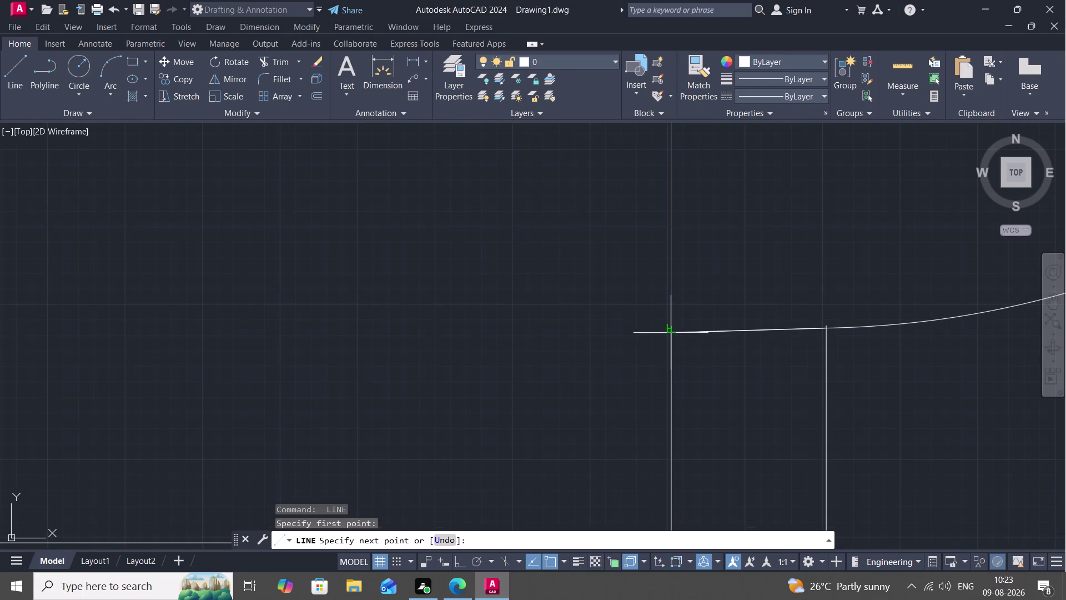
click(671, 333)
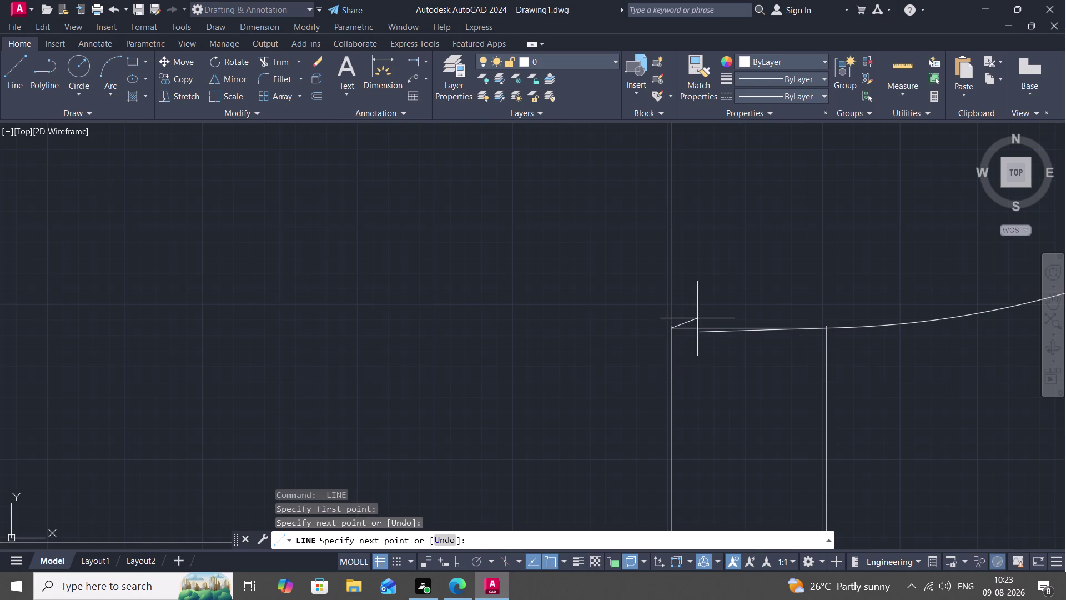
key(Escape)
Delete the stray short line near the wall corner.
click(713, 330)
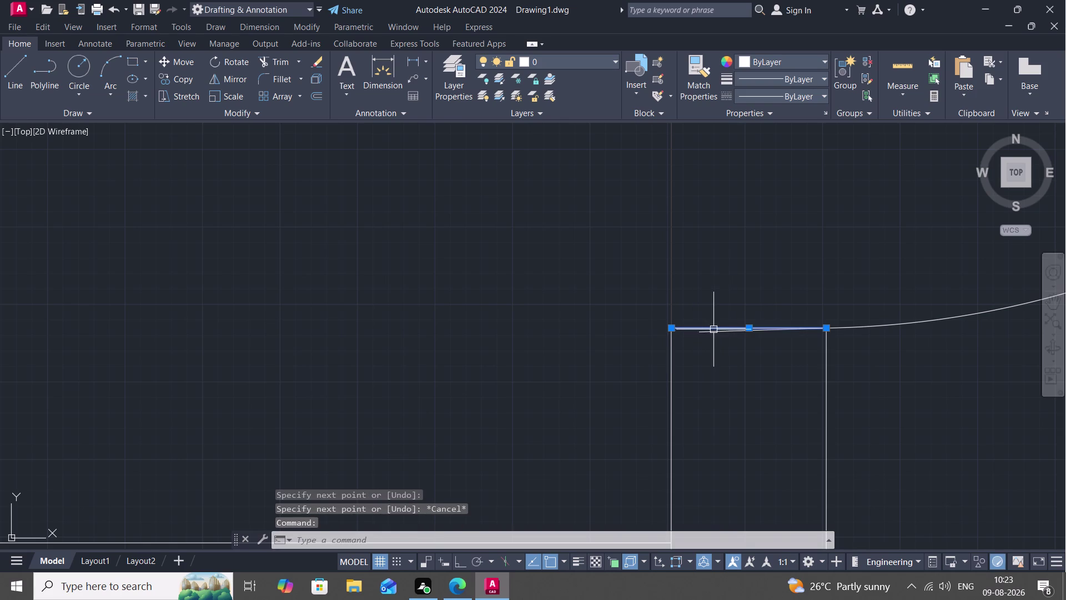
key(Delete)
scroll(up, 3)
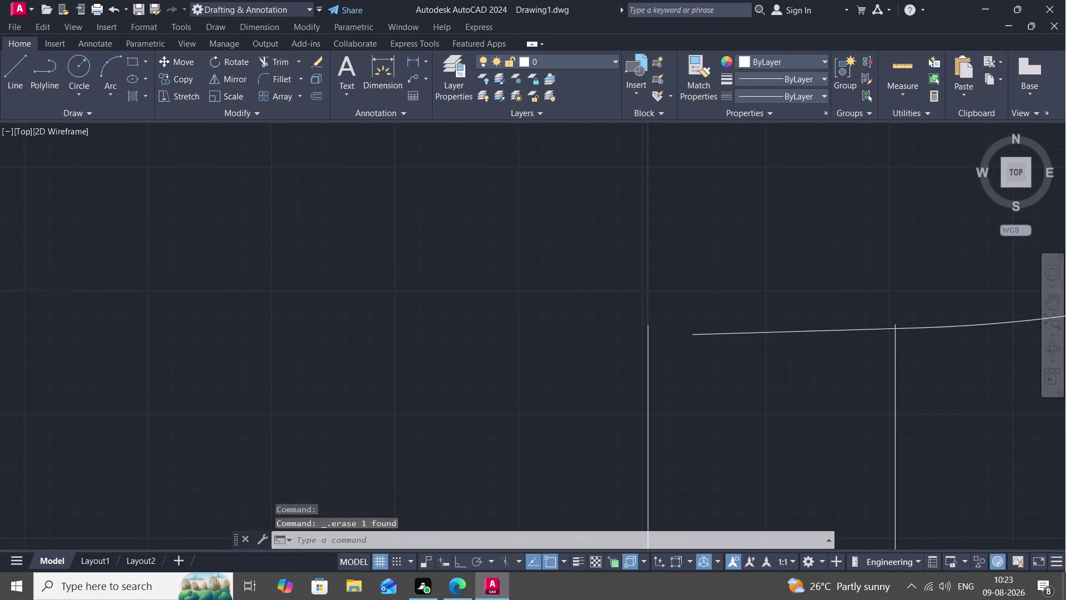
middle_drag(709, 326, 696, 318)
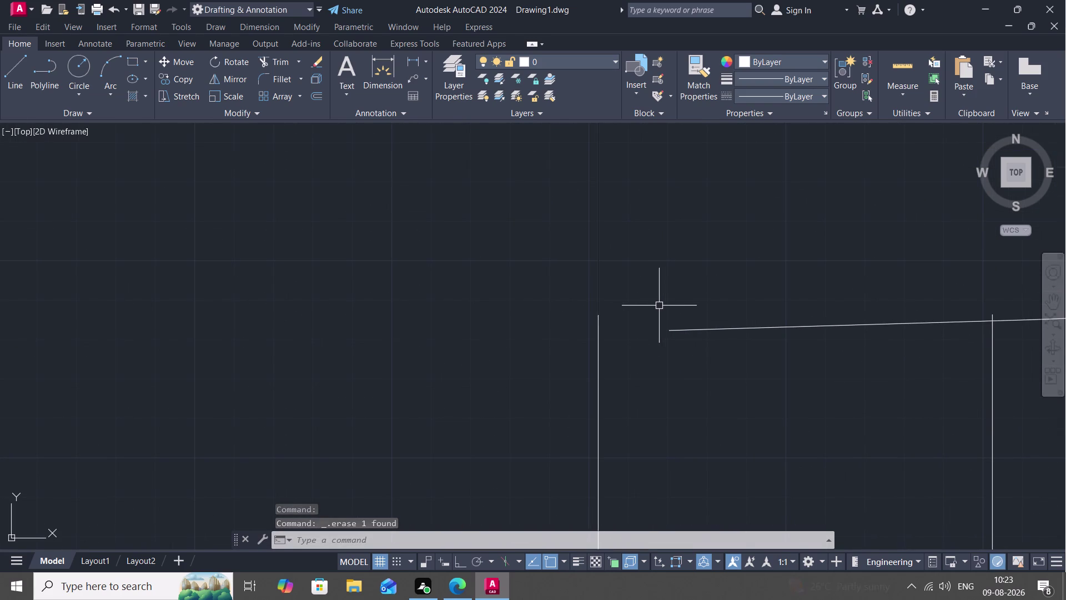
Draw a connecting line from the top wall line's end to the corner.
key(l)
key(space)
click(670, 331)
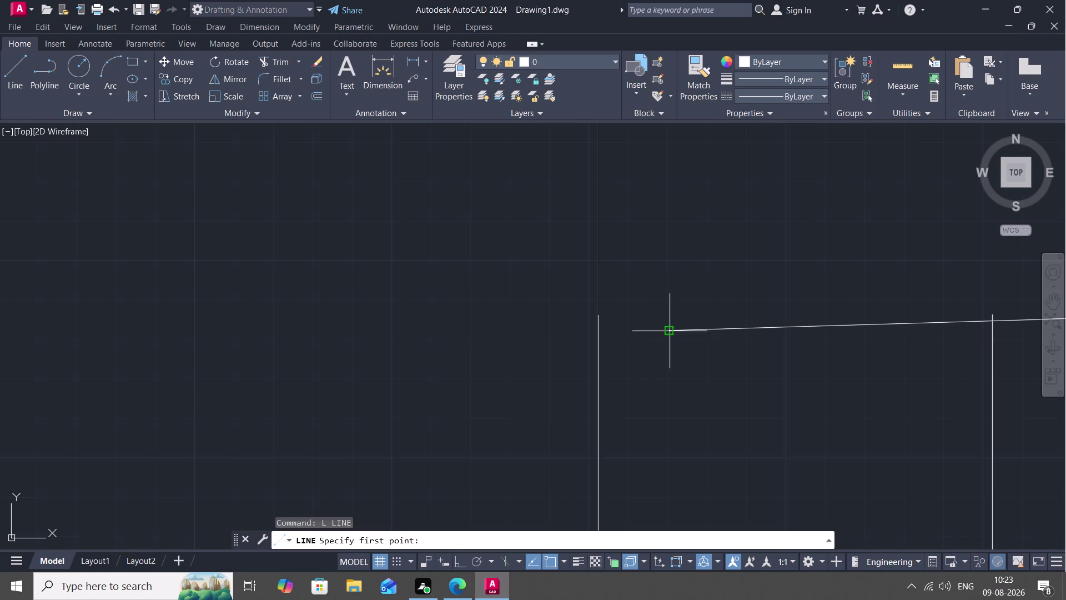
click(598, 330)
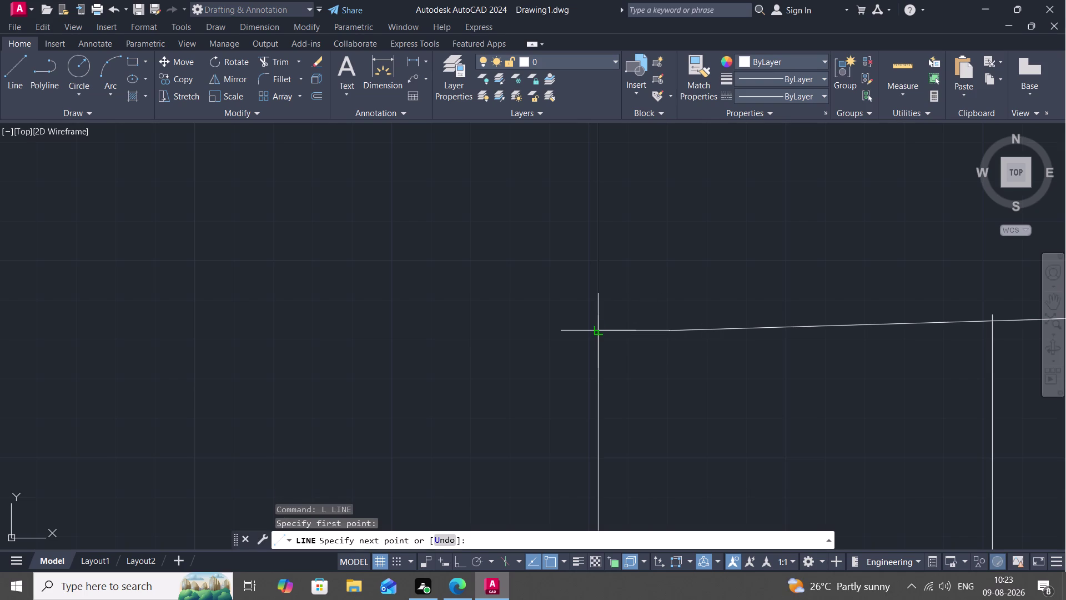
key(Escape)
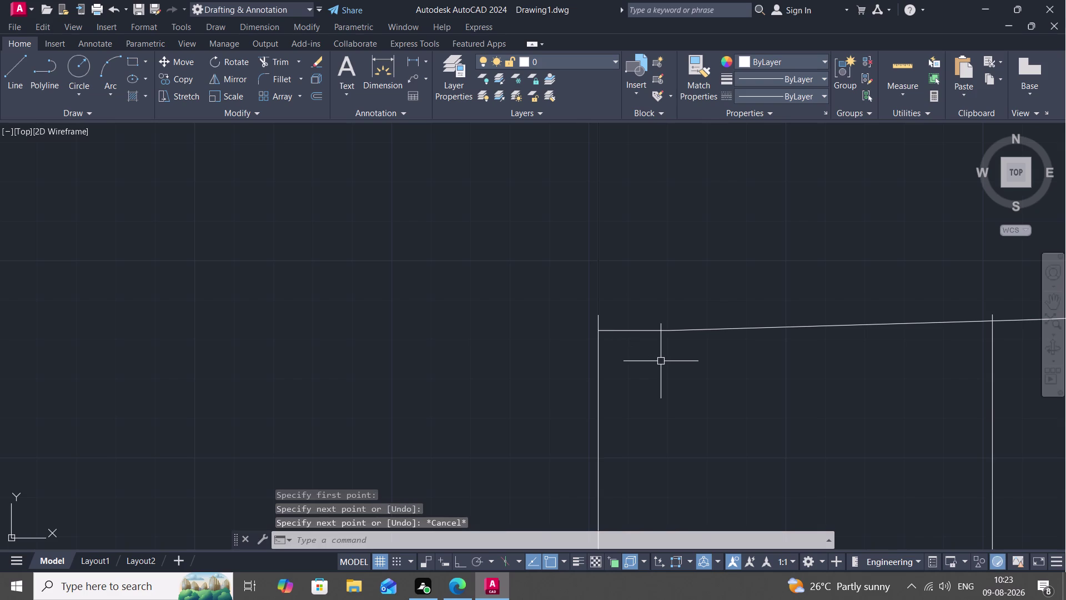
key(t)
key(r)
key(space)
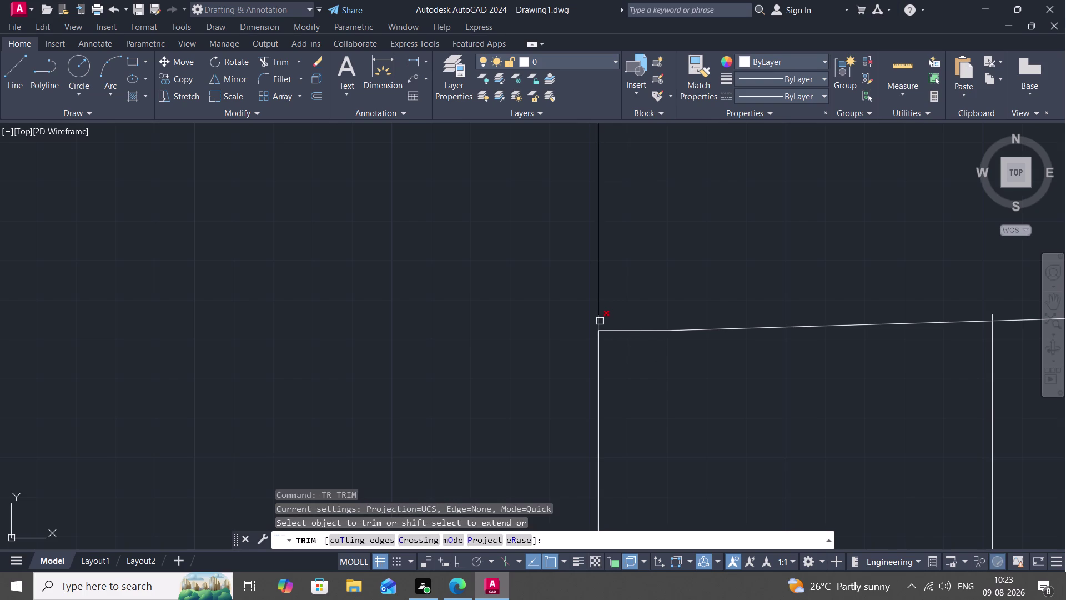
Trim away the overhanging wall stub above the top corner.
click(598, 321)
scroll(down, 3)
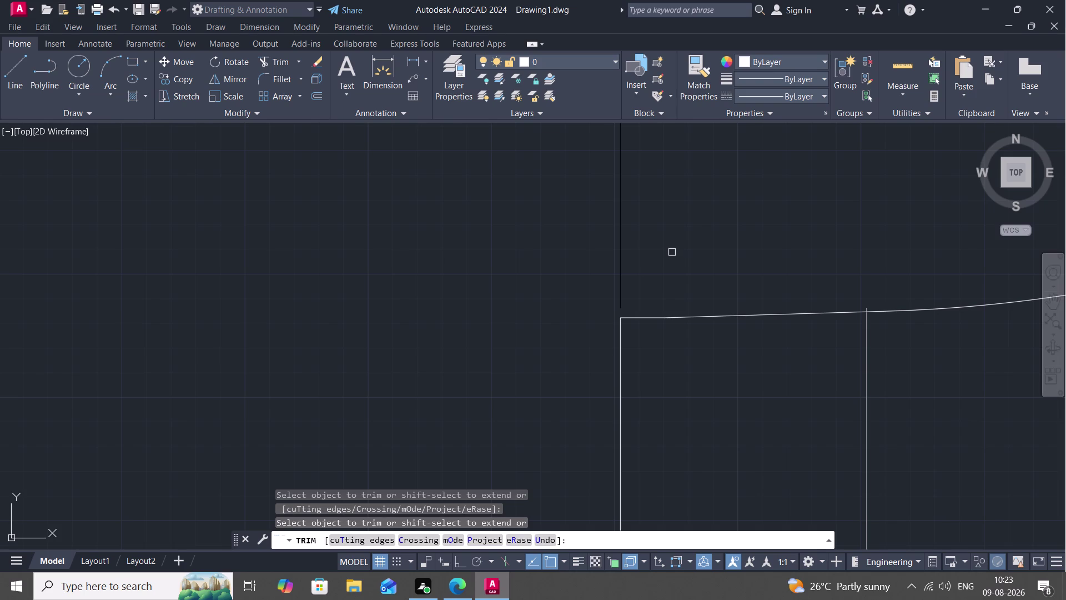
click(620, 228)
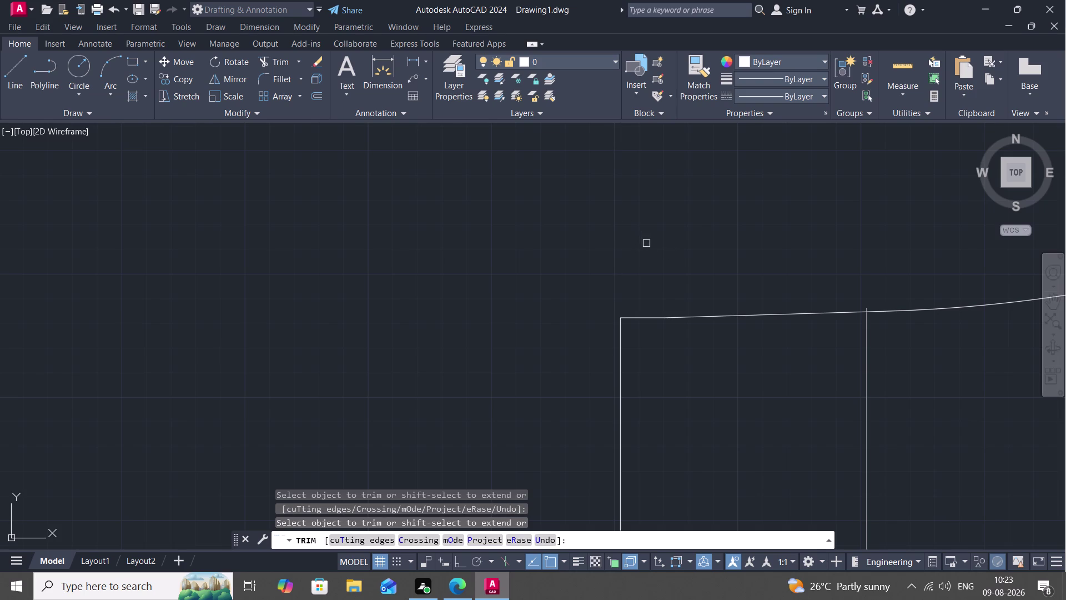
Abandon the unfinished trim.
key(e)
key(x)
key(space)
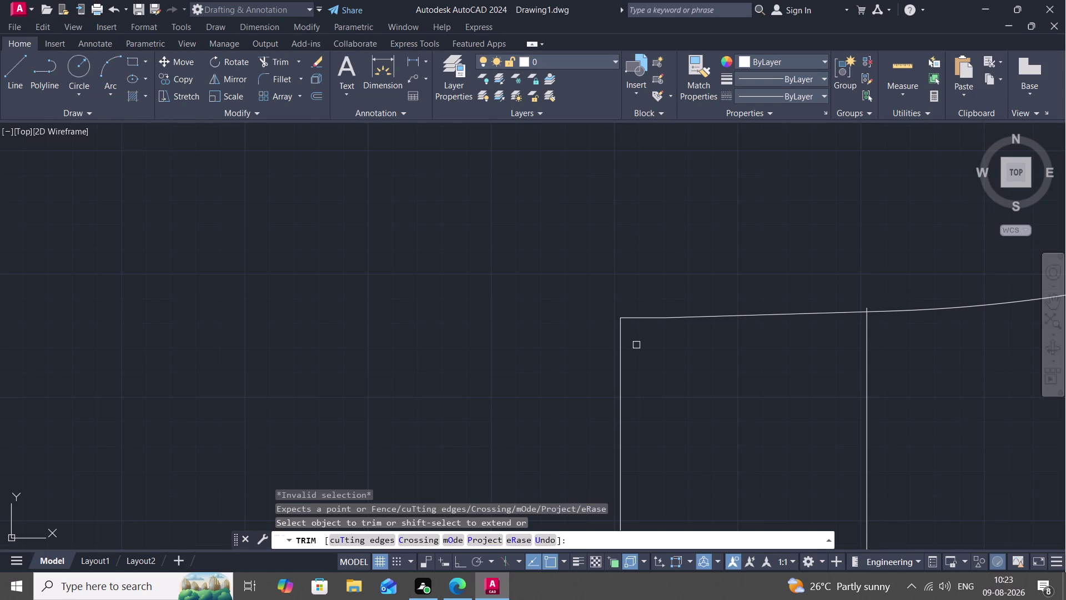
key(Escape)
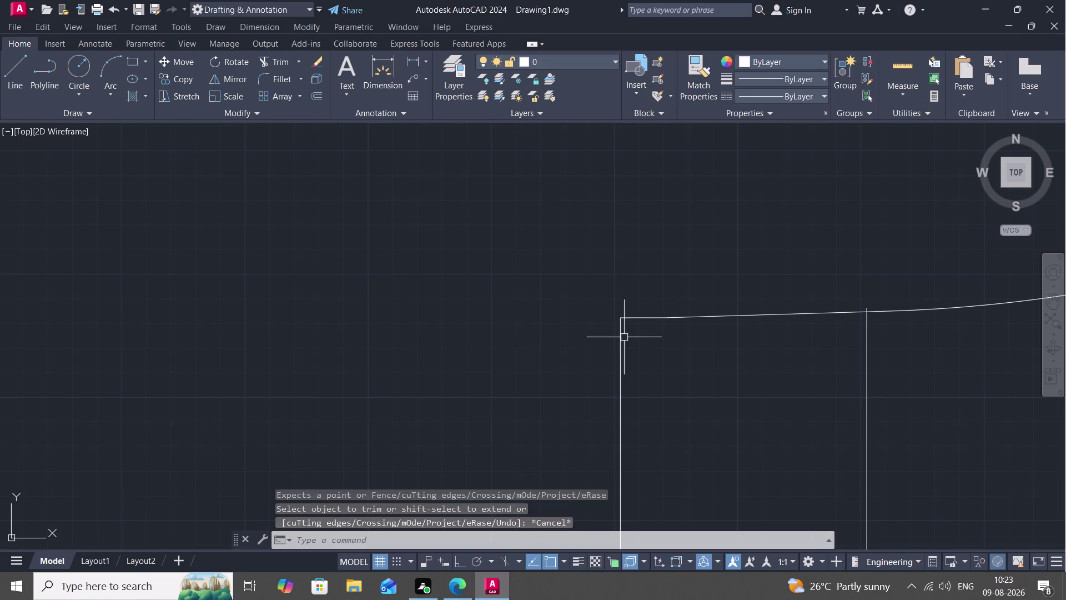
Try extending the two wall lines beside the upper door opening with EX.
text(EX)
key(space)
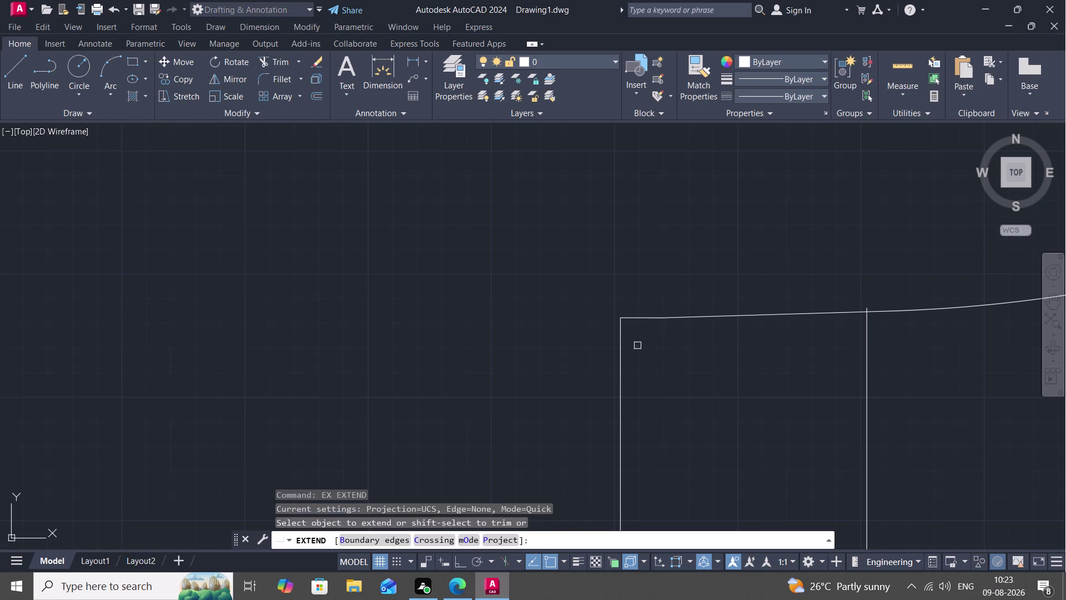
scroll(down, 3)
click(620, 353)
scroll(down, 3)
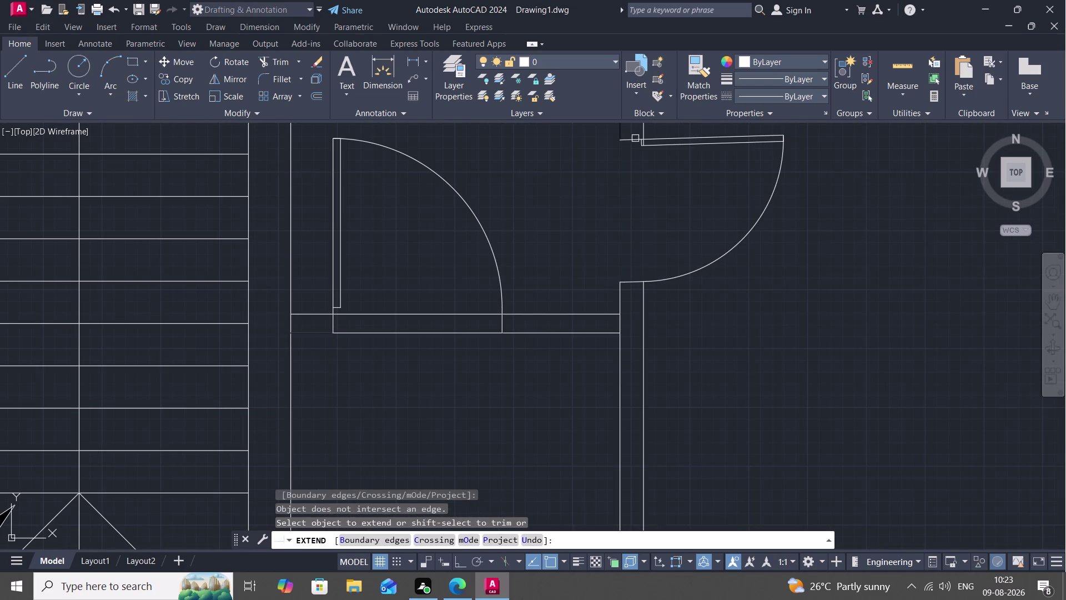
middle_drag(636, 153, 691, 271)
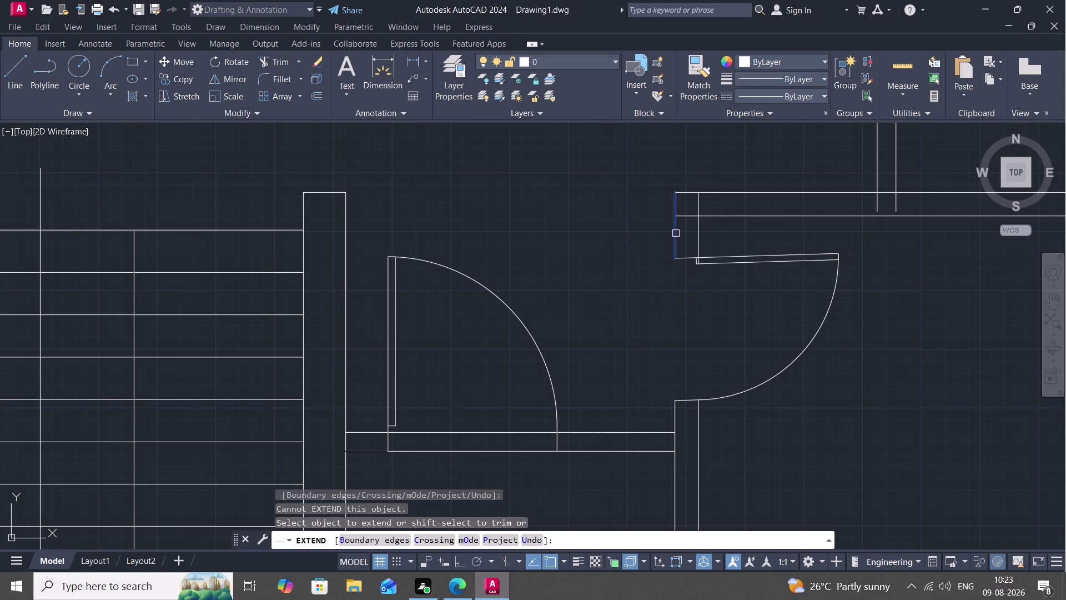
click(675, 233)
click(675, 241)
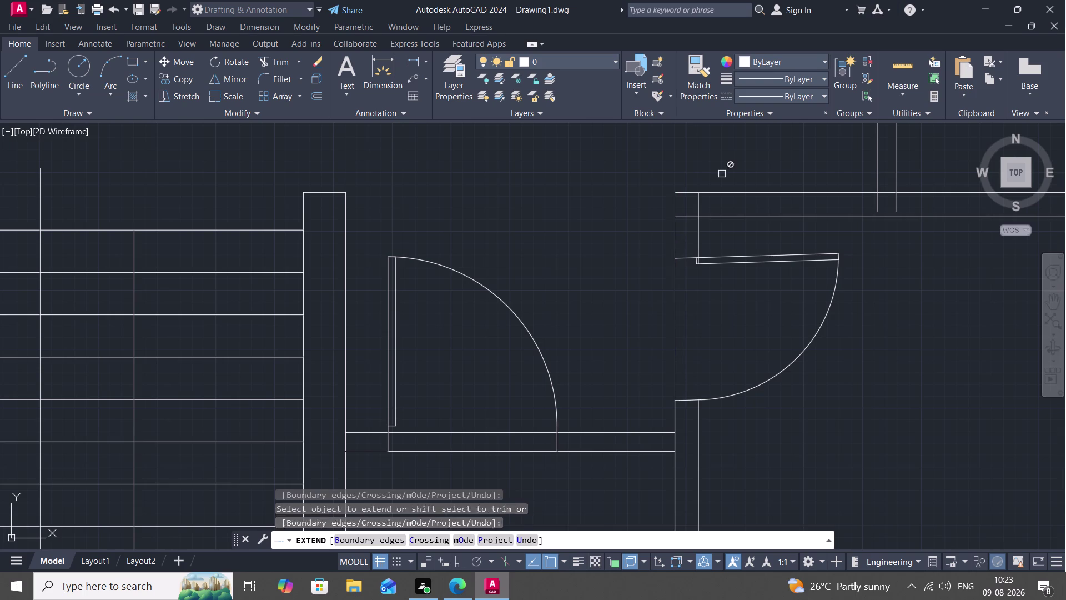
Open and dismiss the colour list without changes, then end Extend.
click(818, 61)
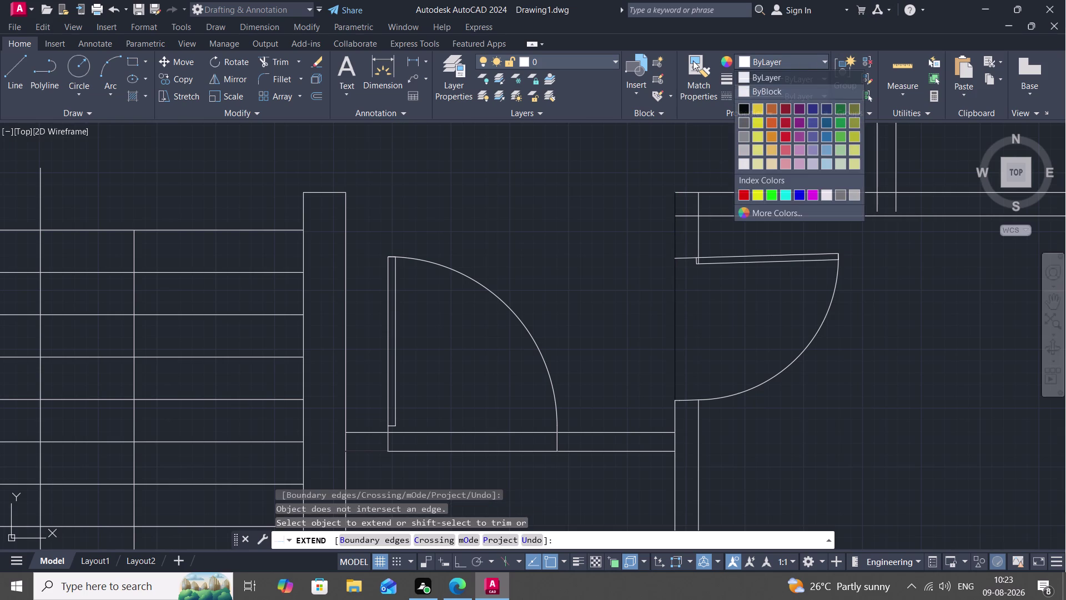
click(693, 61)
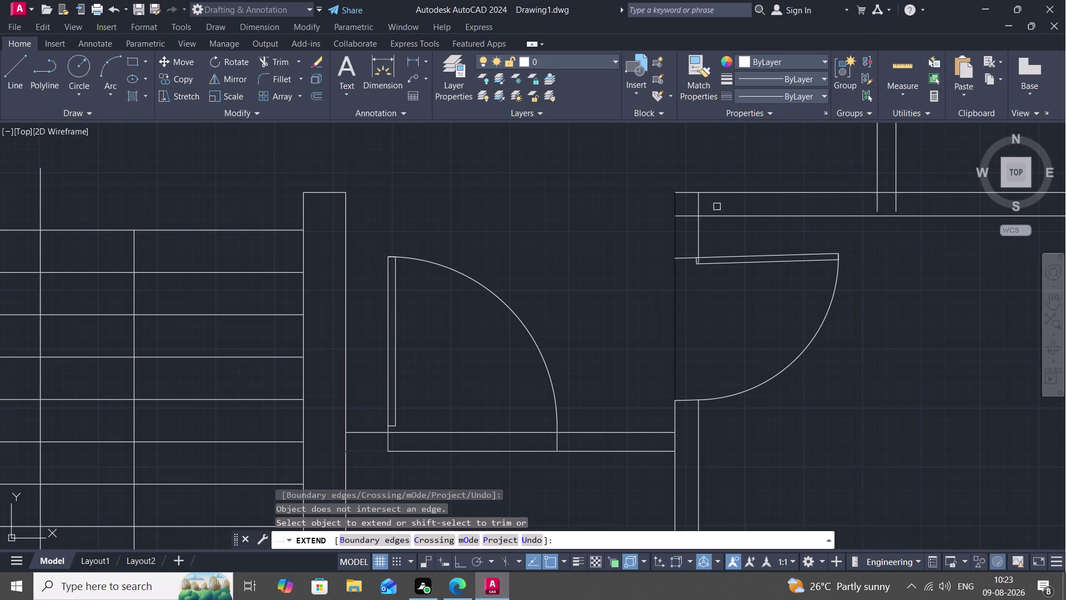
key(Escape)
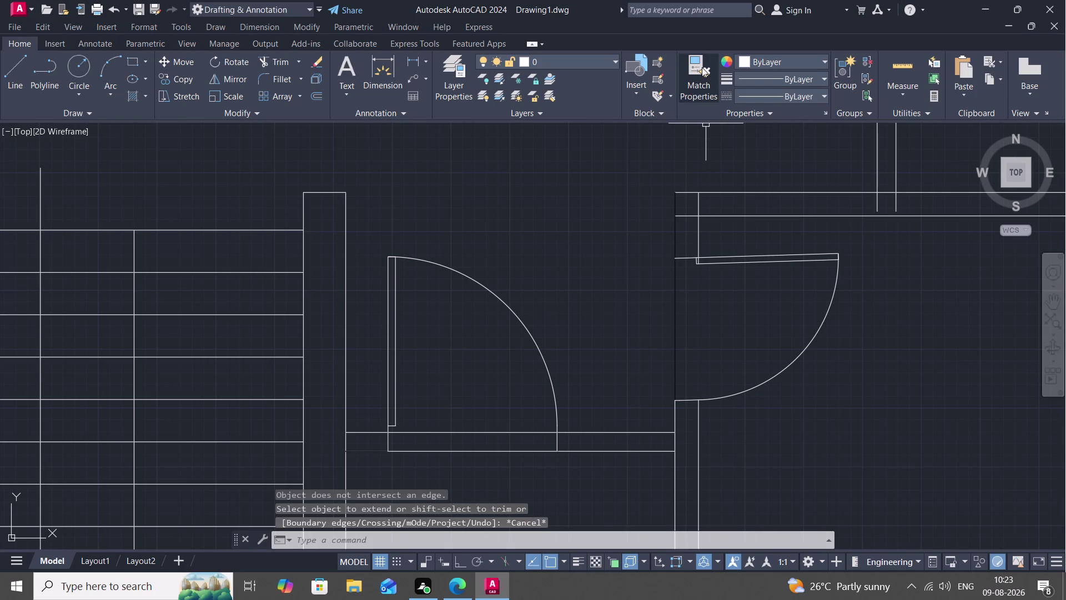
click(701, 67)
Match the top wall line's properties onto the door leaf line.
click(740, 193)
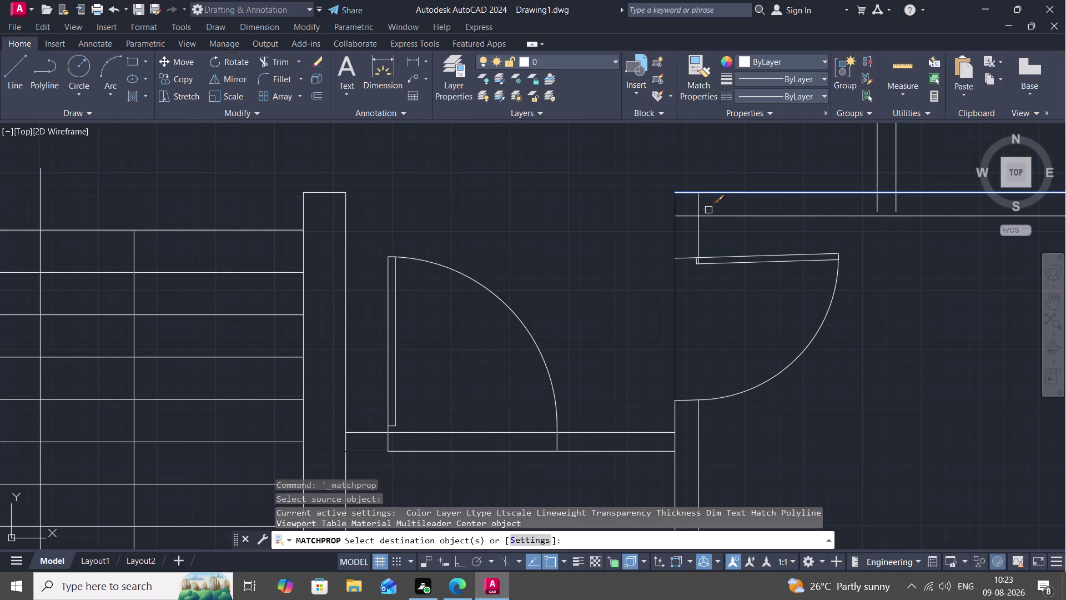
click(676, 238)
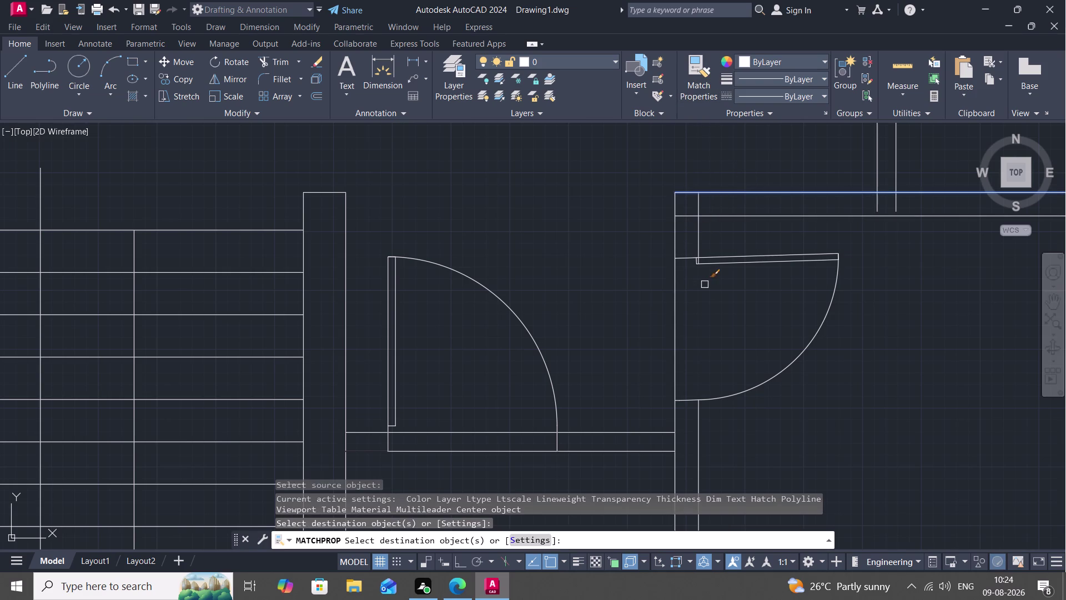
key(Escape)
scroll(down, 3)
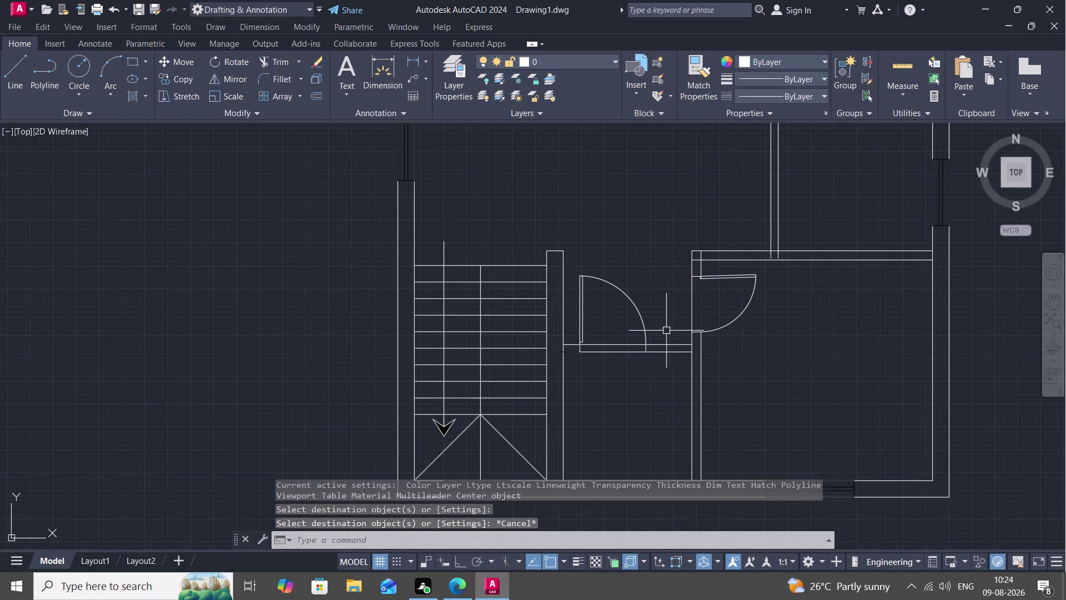
scroll(up, 3)
middle_drag(616, 330, 692, 156)
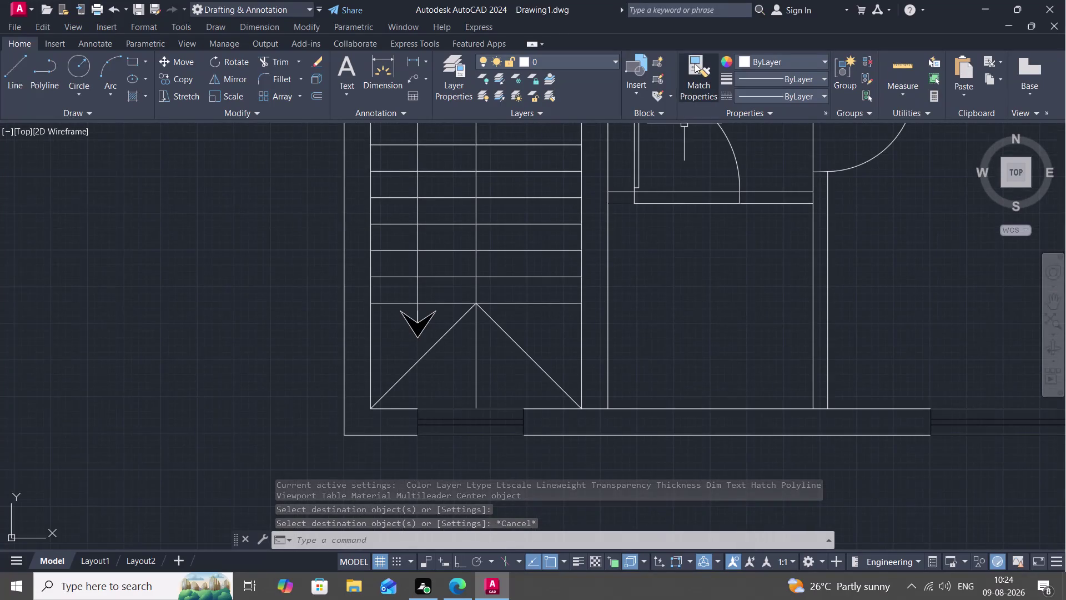
Copy the horizontal wall line's properties onto a nearby line.
click(694, 64)
click(677, 189)
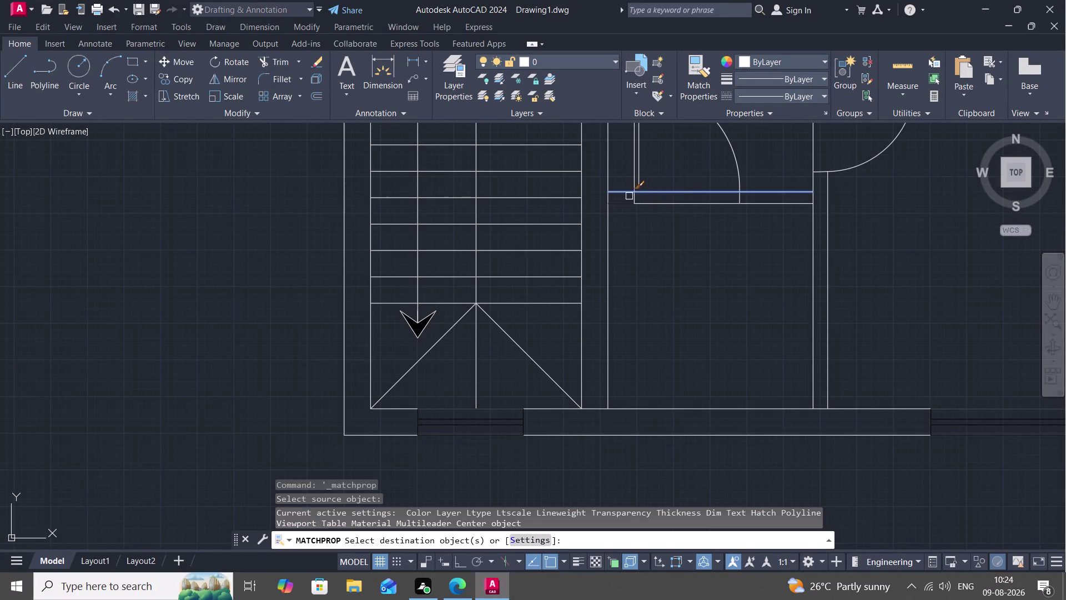
click(621, 203)
key(Escape)
Start a trim, view the whole floor plan, then abandon the trim.
key(t)
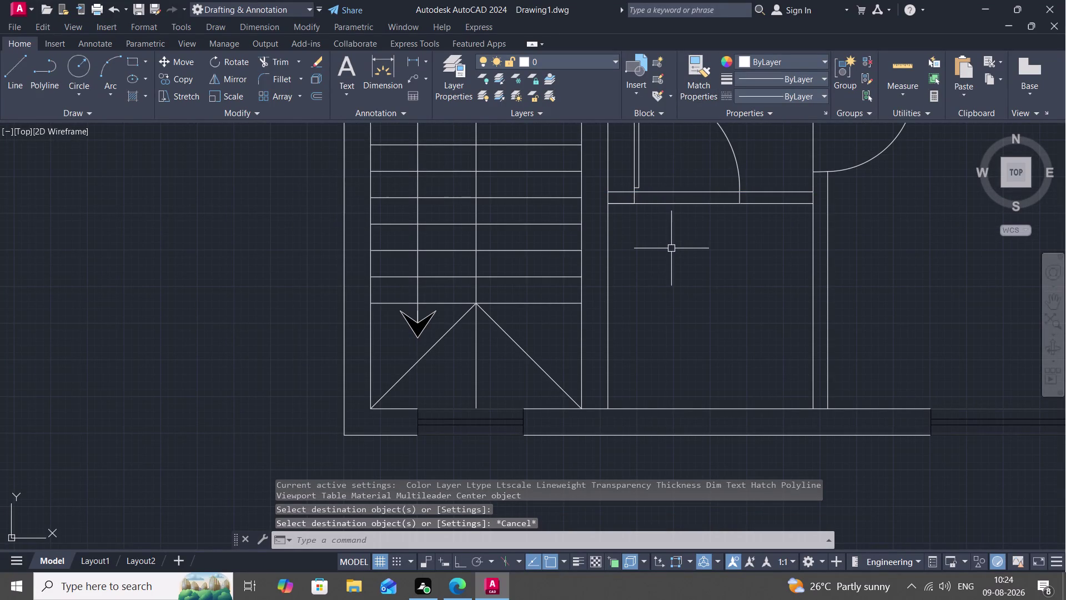
key(r)
key(space)
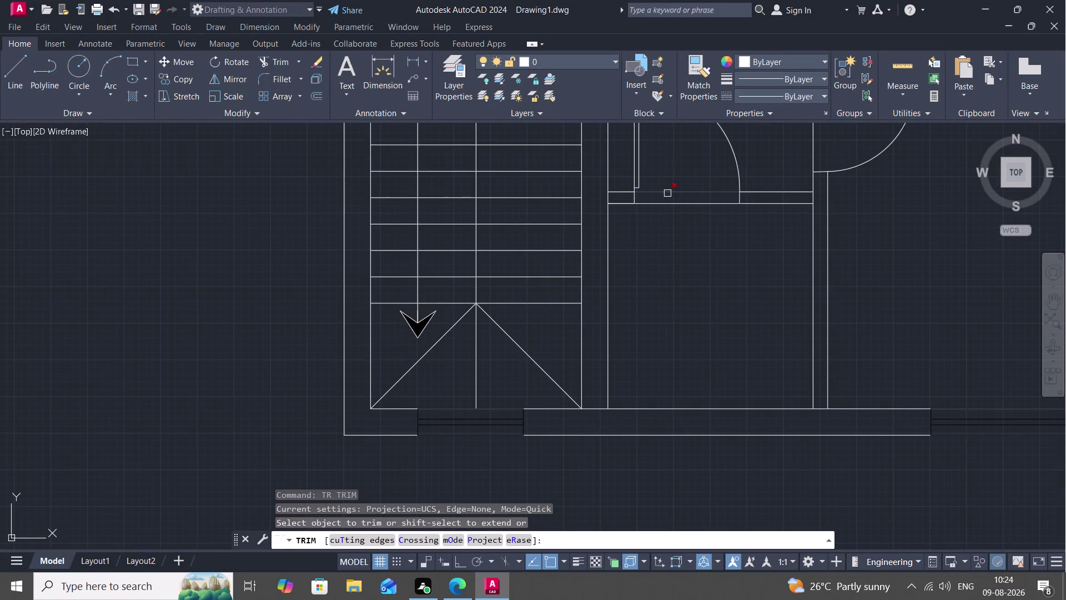
drag(667, 193, 674, 190)
scroll(down, 3)
scroll(down, 3)
middle_drag(685, 236, 704, 363)
scroll(down, 3)
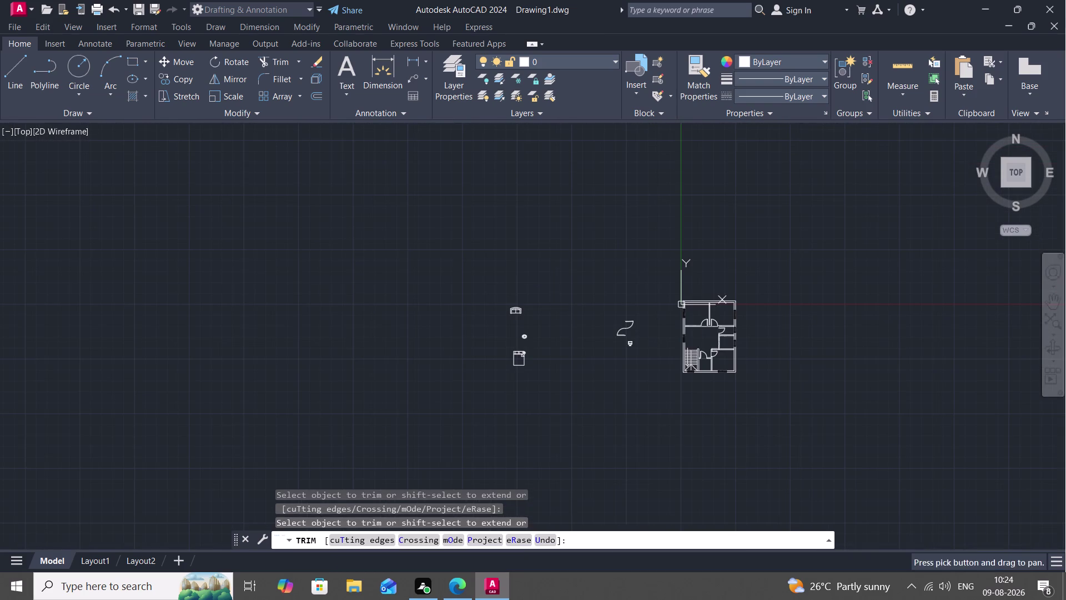
scroll(up, 3)
scroll(down, 3)
scroll(up, 3)
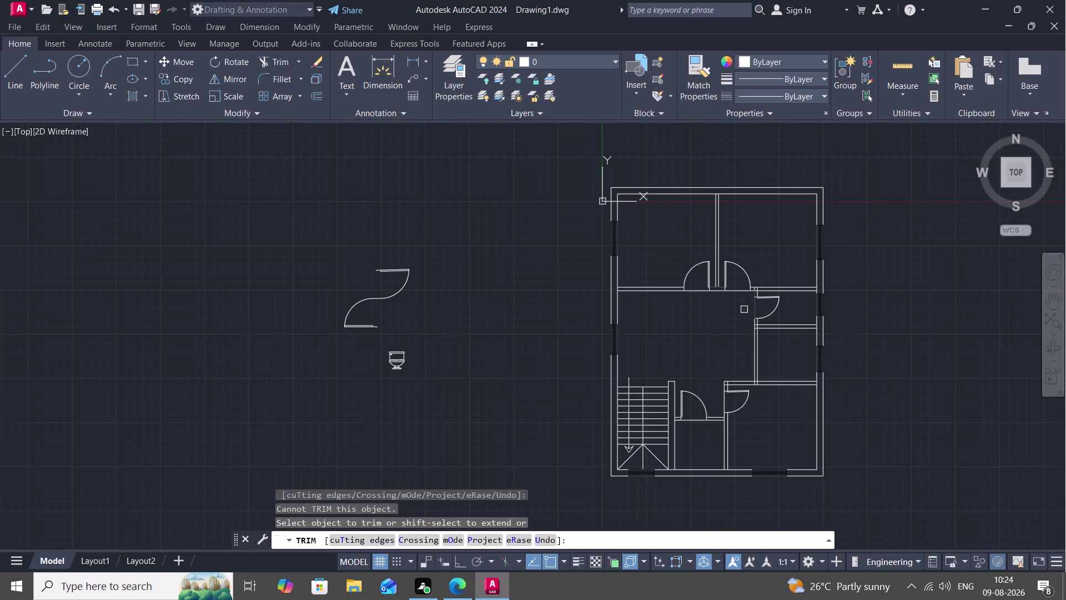
key(Escape)
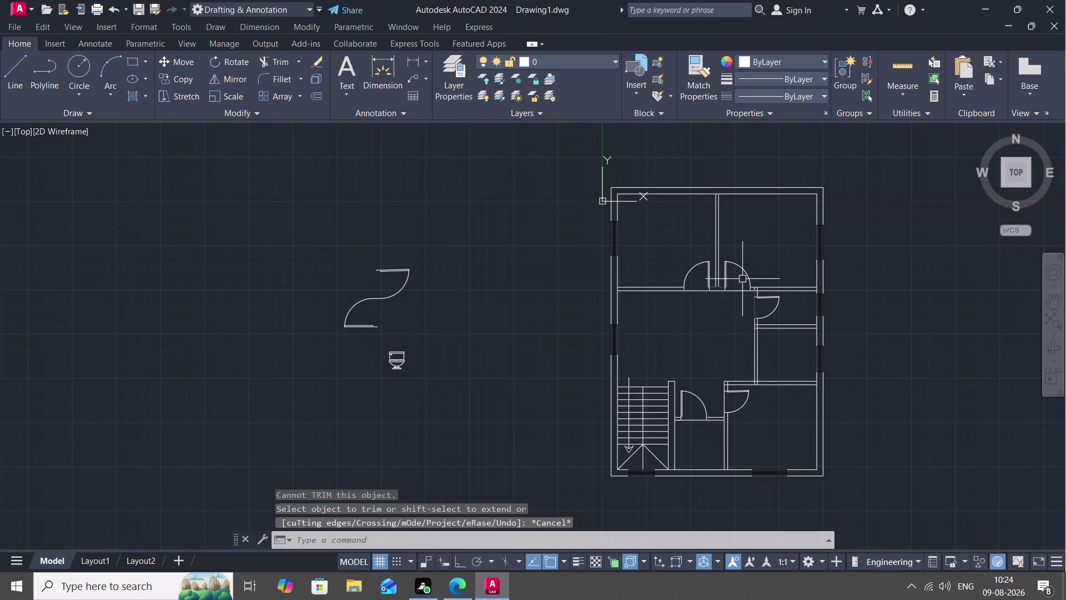
scroll(up, 3)
scroll(up, 3)
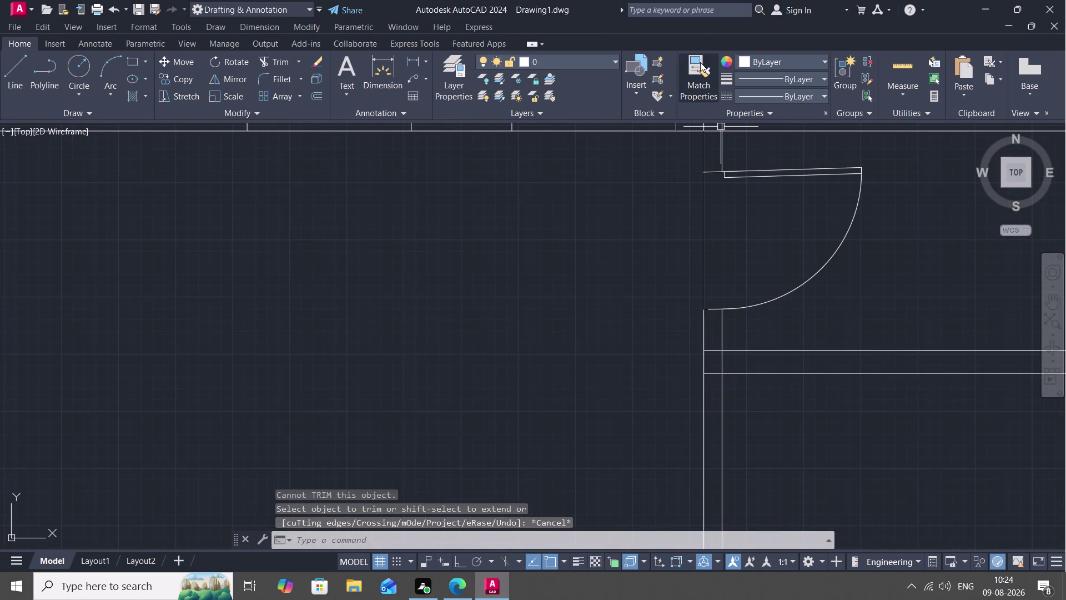
Match the vertical wall line's properties onto three door-side lines.
click(701, 63)
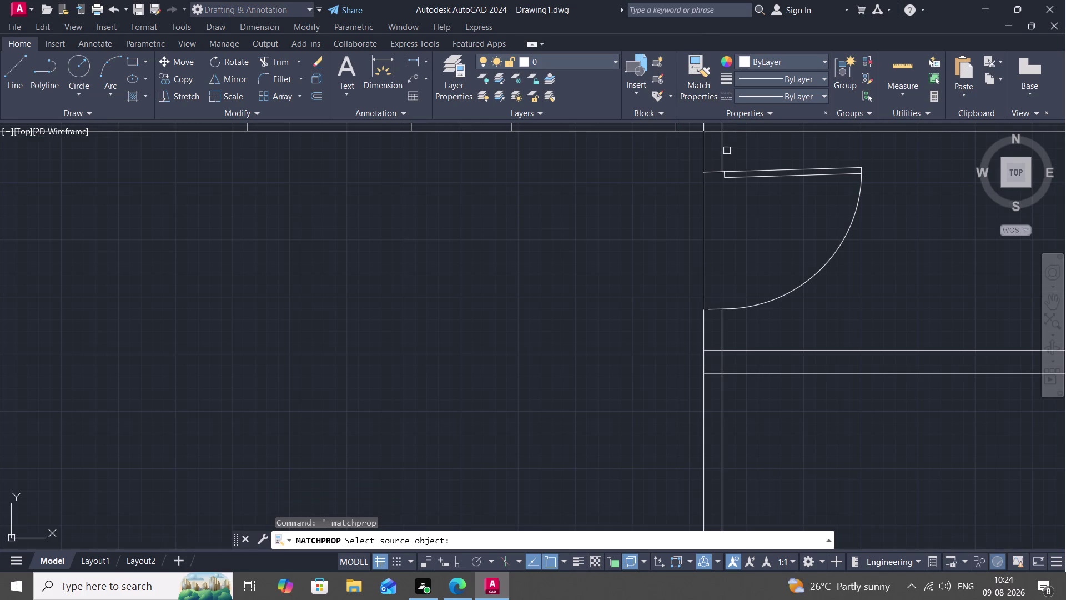
click(721, 149)
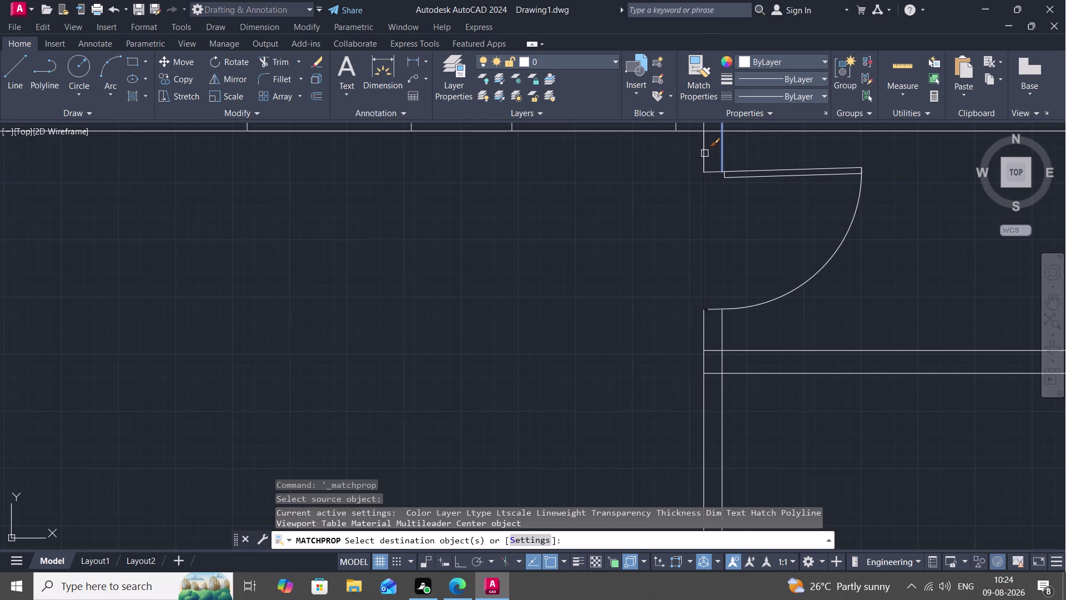
click(704, 154)
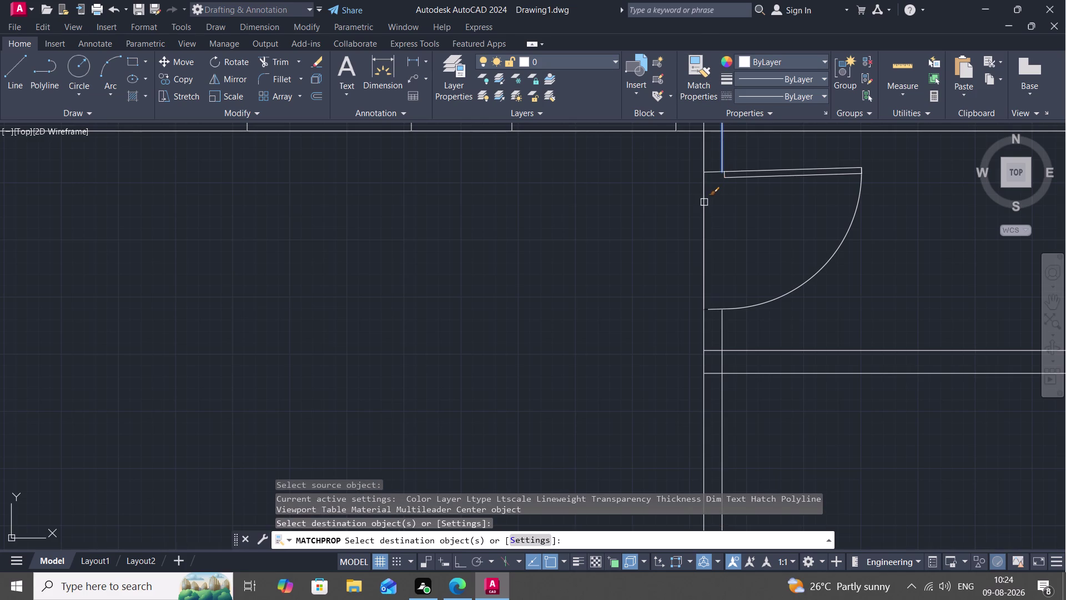
click(704, 202)
scroll(up, 3)
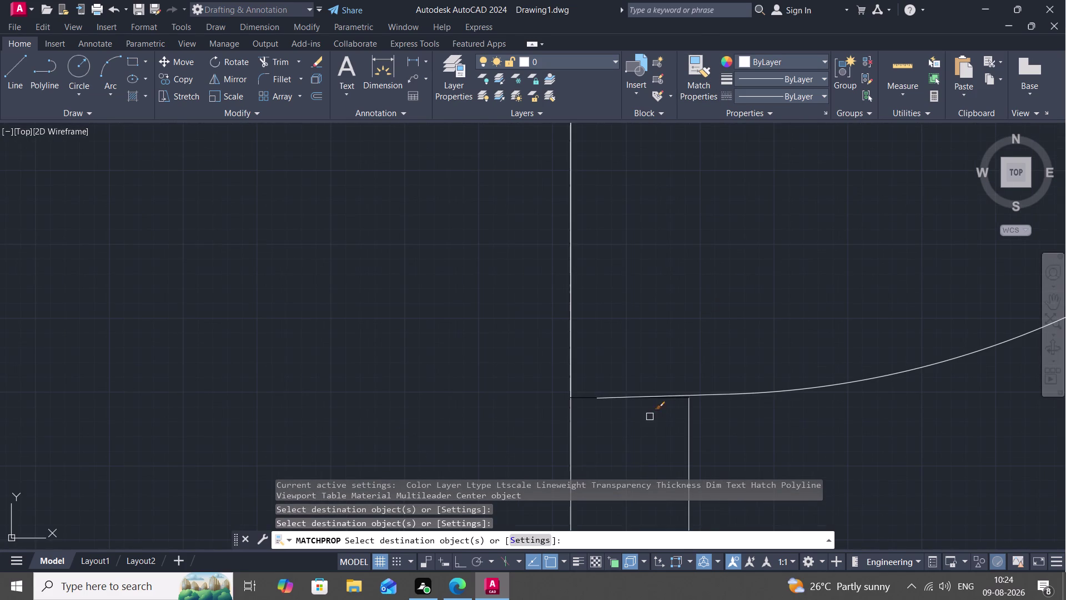
click(583, 397)
scroll(down, 3)
scroll(down, 3)
middle_drag(629, 377, 654, 303)
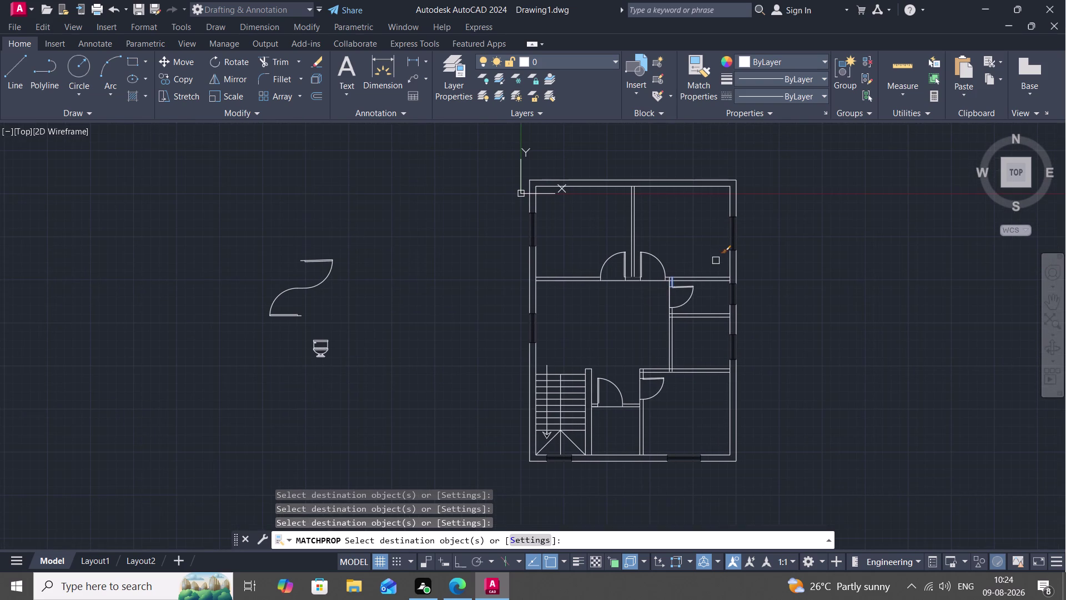
key(Escape)
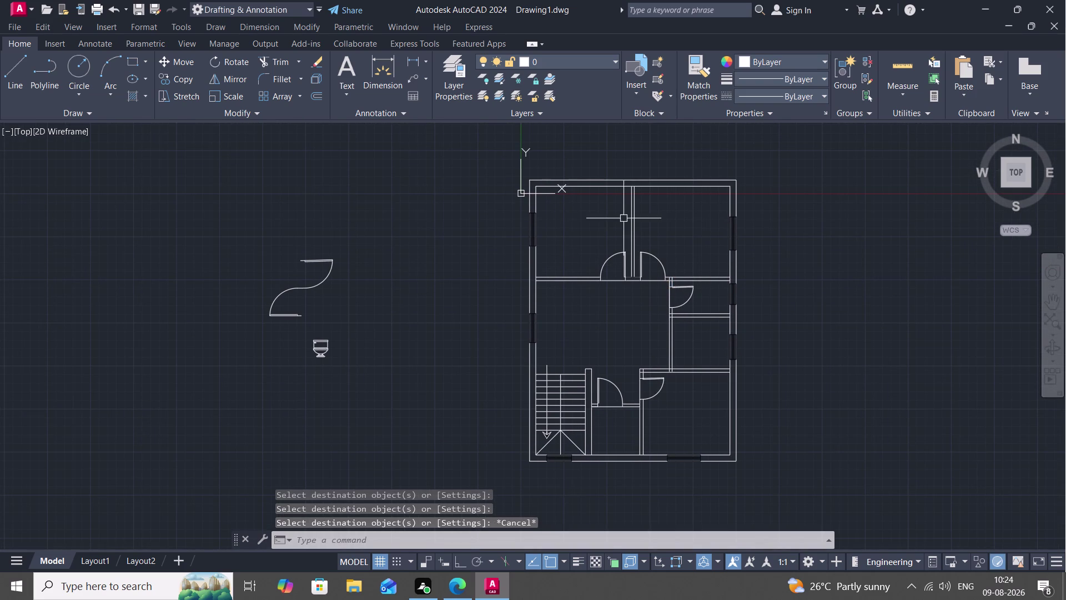
middle_drag(597, 194, 711, 271)
scroll(up, 3)
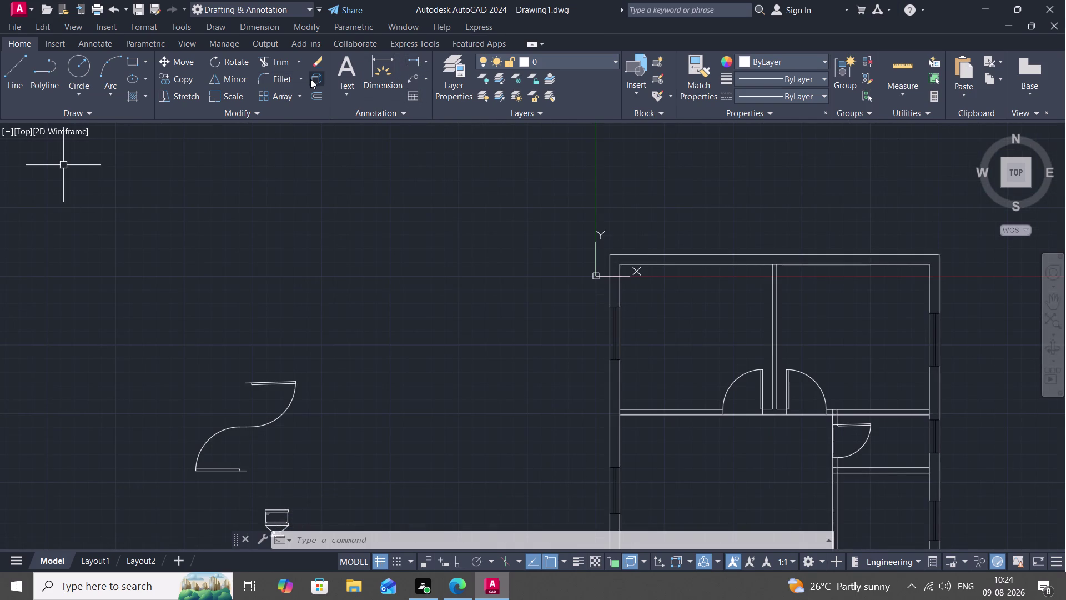
Fill the floor plan with a solid grey hatch, then undo it.
text(H)
key(space)
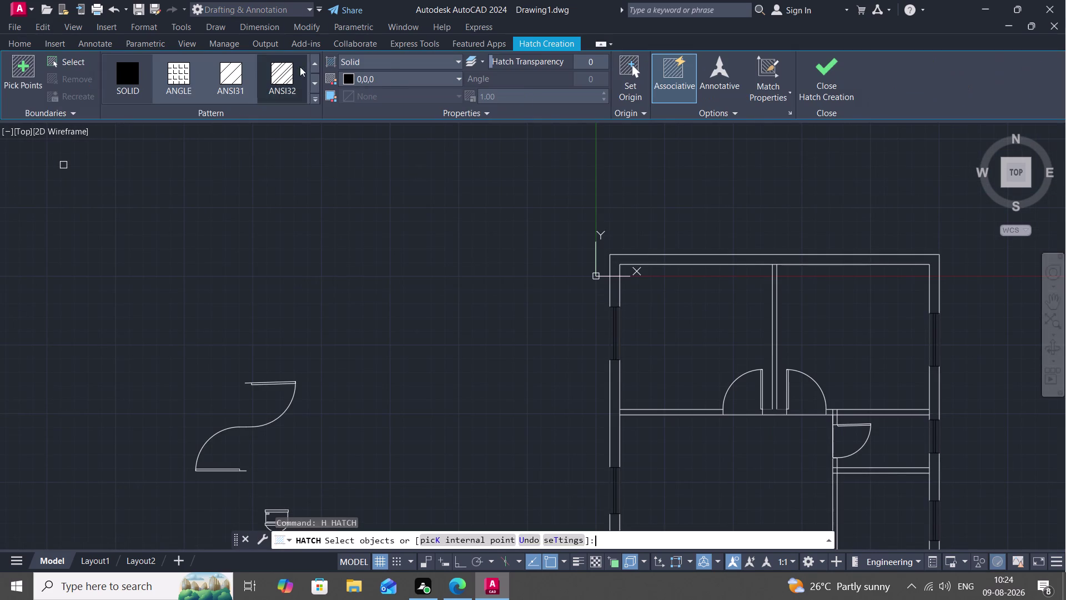
click(395, 76)
click(409, 80)
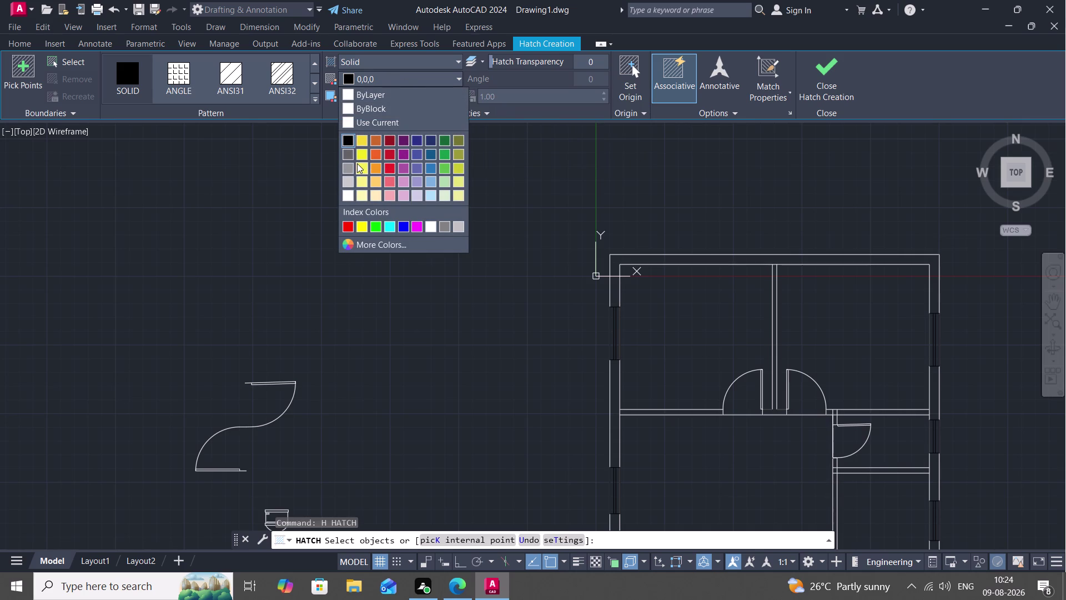
click(444, 223)
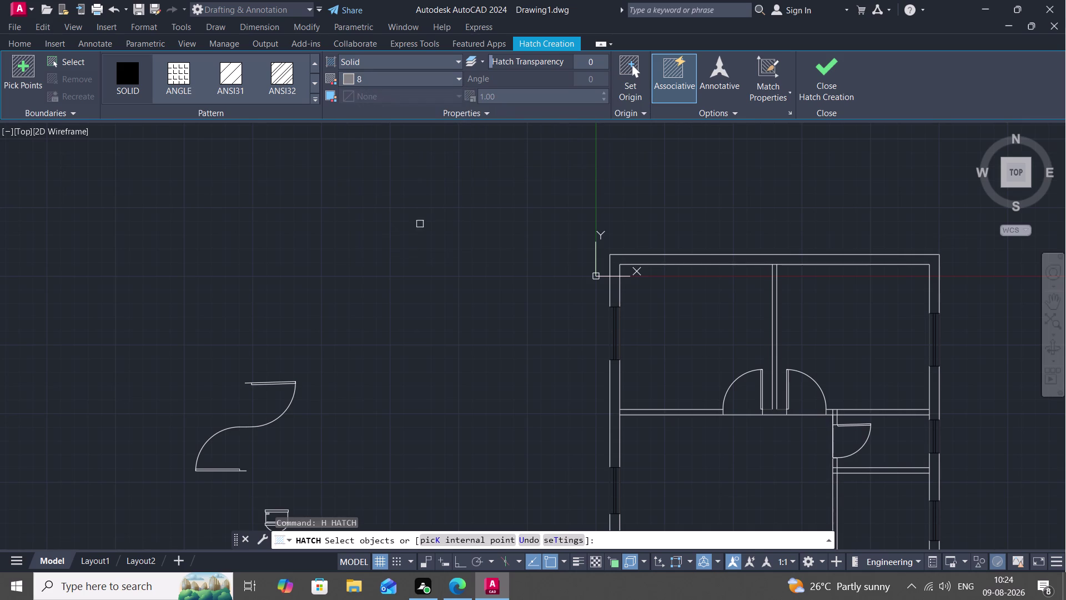
click(132, 81)
click(660, 253)
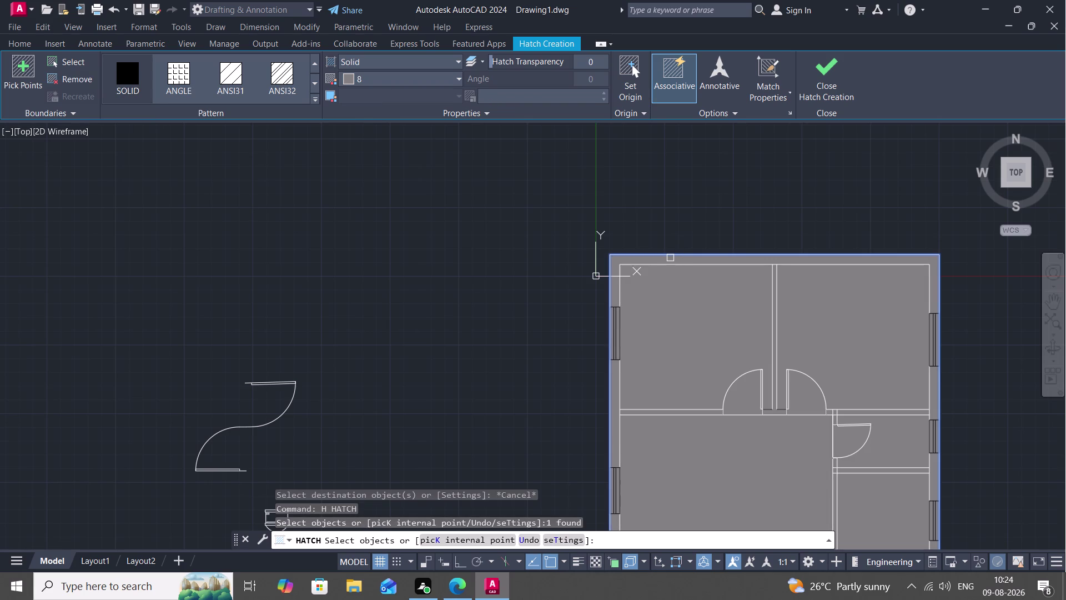
key(Escape)
key(ctrl+z)
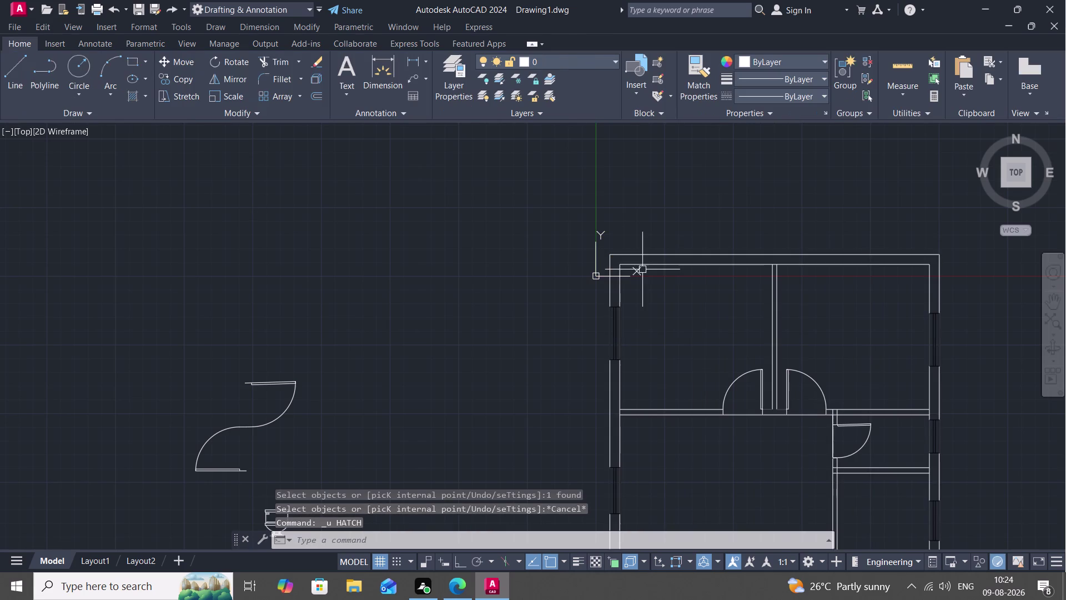
Hatch the outer and inner wall outlines again in dark grey solid, then select the hatch.
key(h)
key(space)
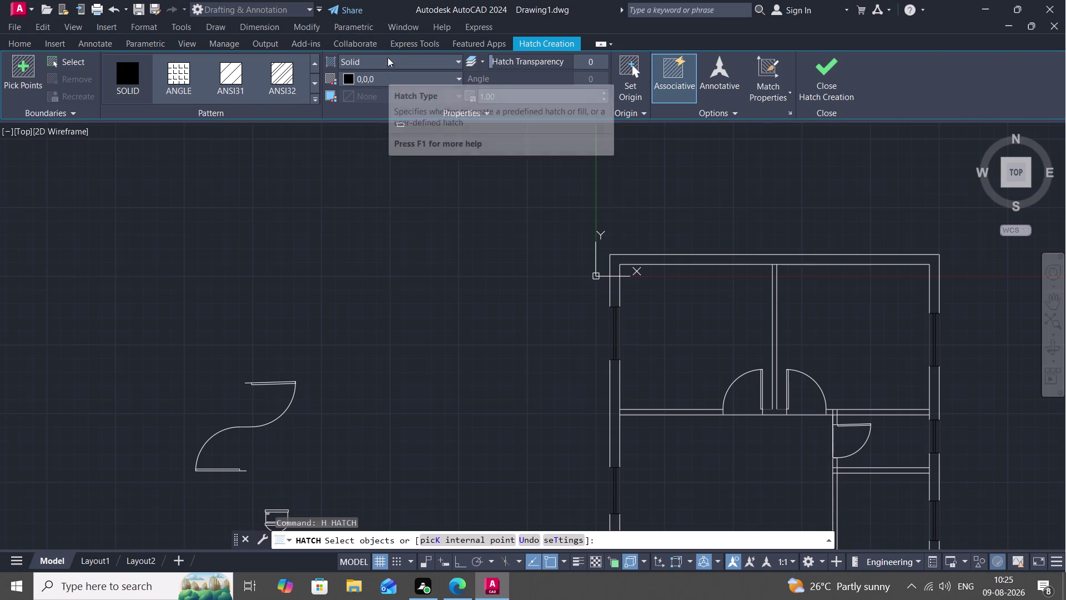
click(435, 81)
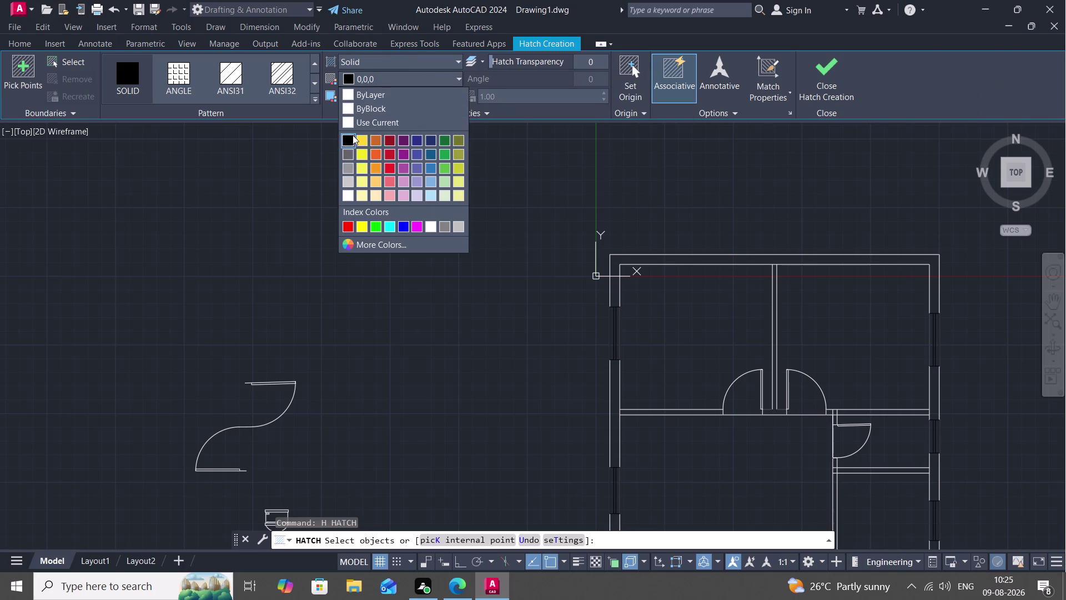
click(348, 151)
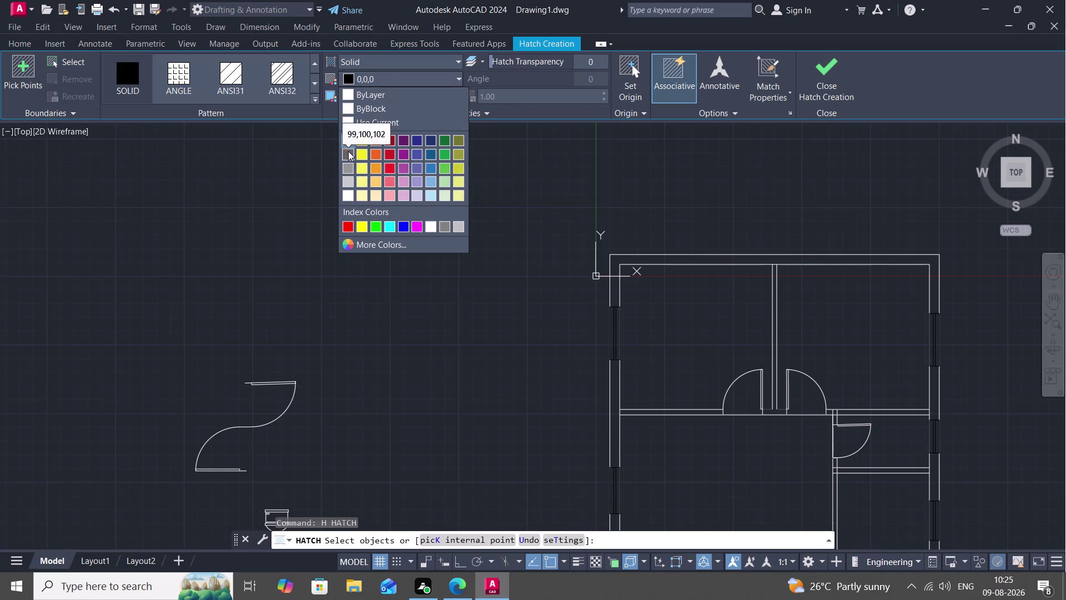
click(690, 263)
click(690, 251)
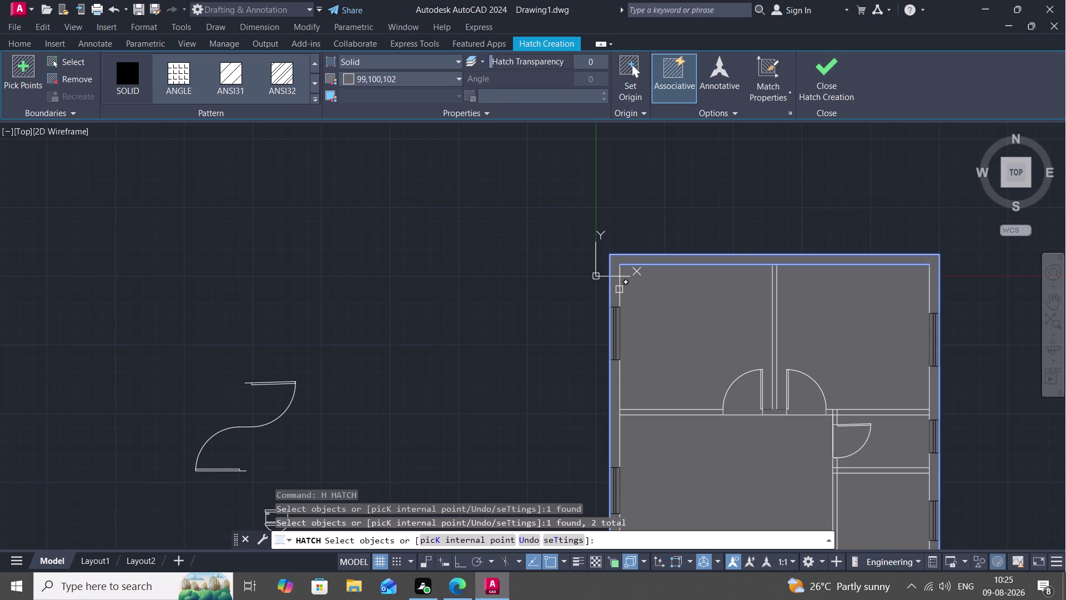
click(619, 289)
scroll(down, 3)
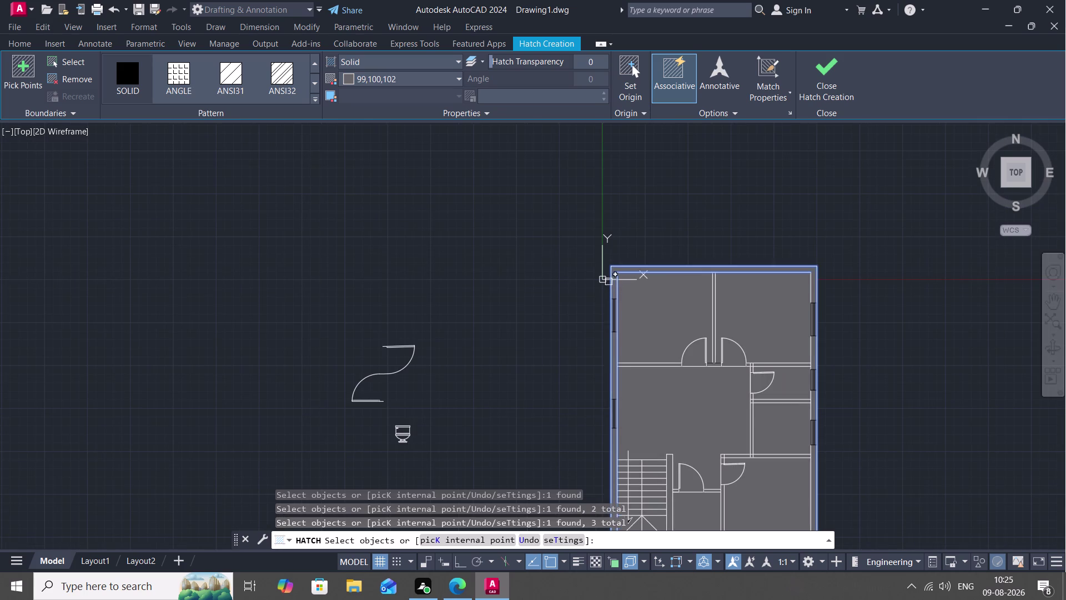
key(Escape)
key(Escape)
click(647, 304)
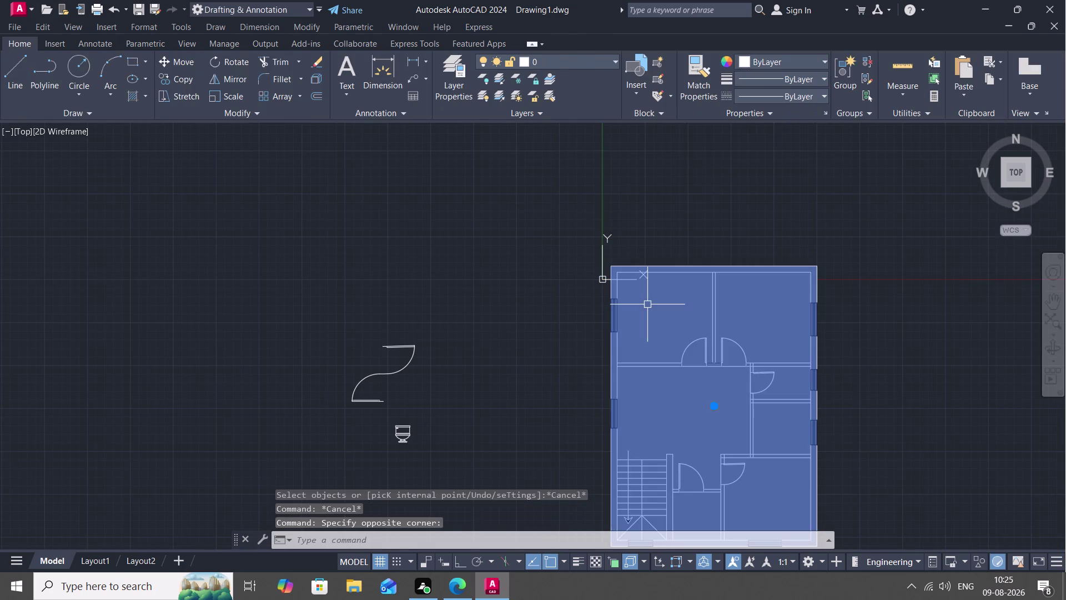
Delete the grey hatch and frame the upper rooms of the plan.
key(Delete)
scroll(up, 3)
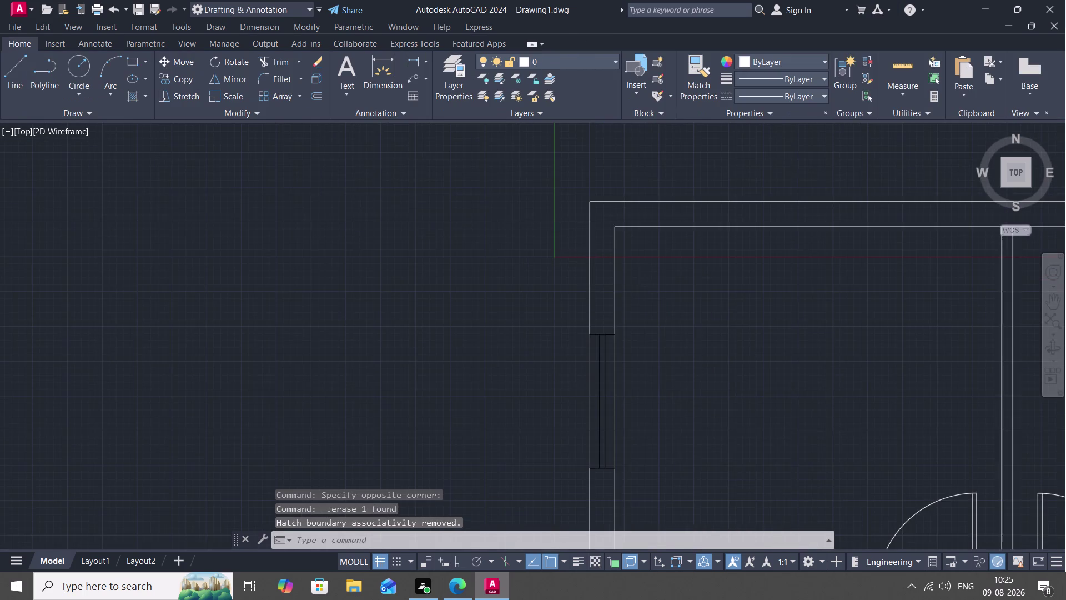
middle_drag(617, 286, 351, 522)
middle_drag(419, 454, 621, 163)
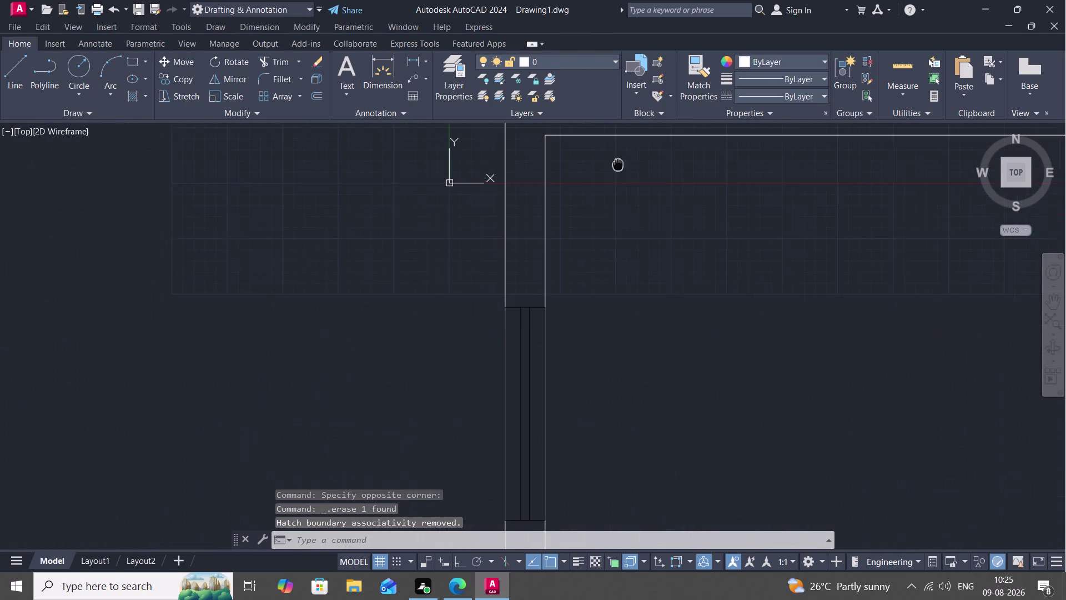
scroll(down, 3)
middle_drag(619, 220, 512, 238)
scroll(down, 3)
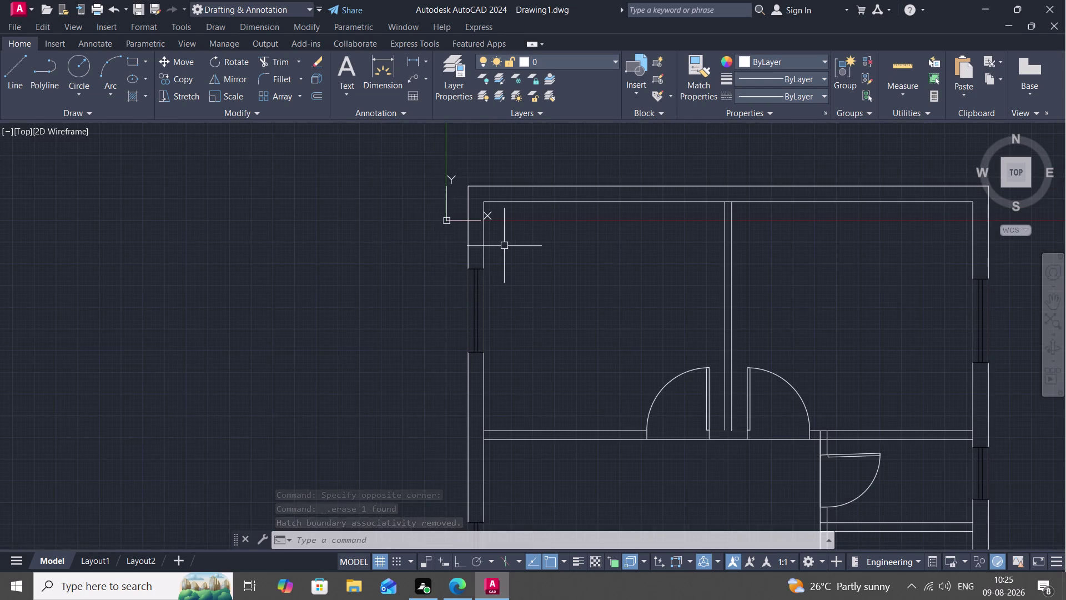
Try extending the top wall lines with EX, without reaching a boundary.
text(E)
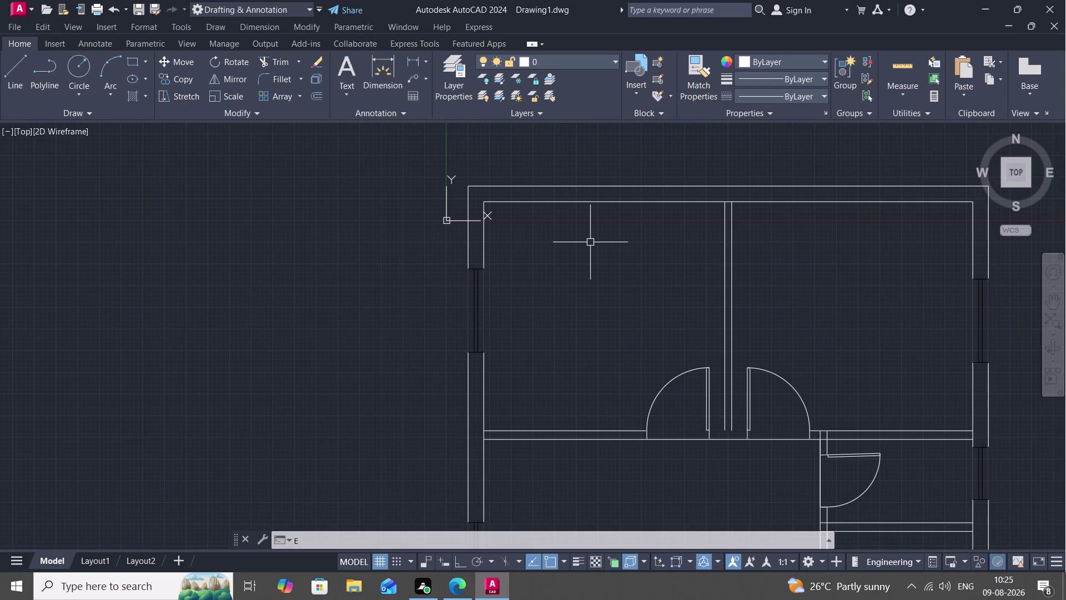
text(X)
key(space)
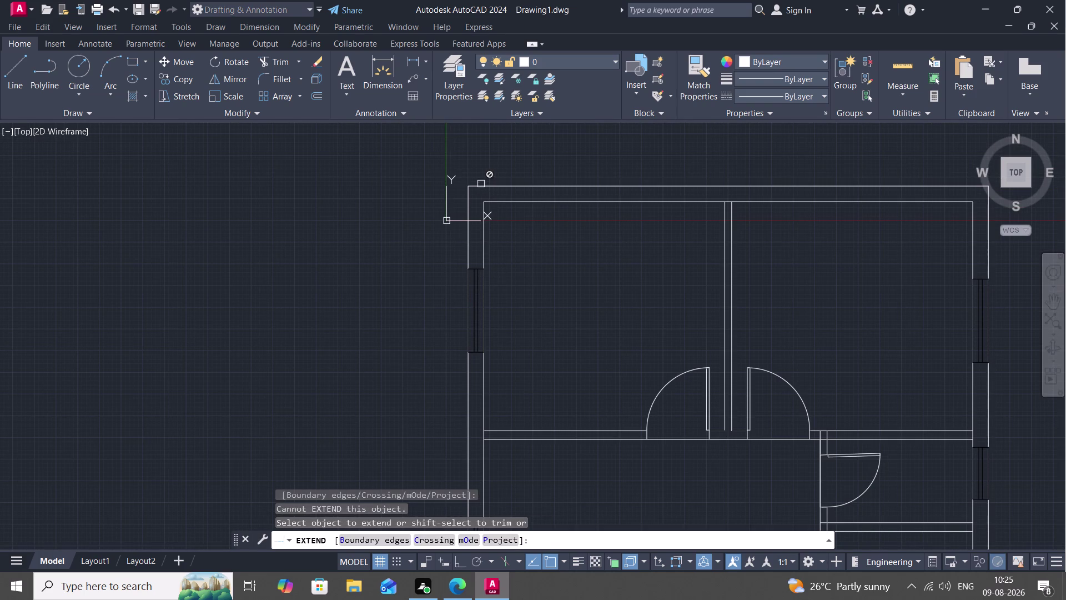
click(479, 184)
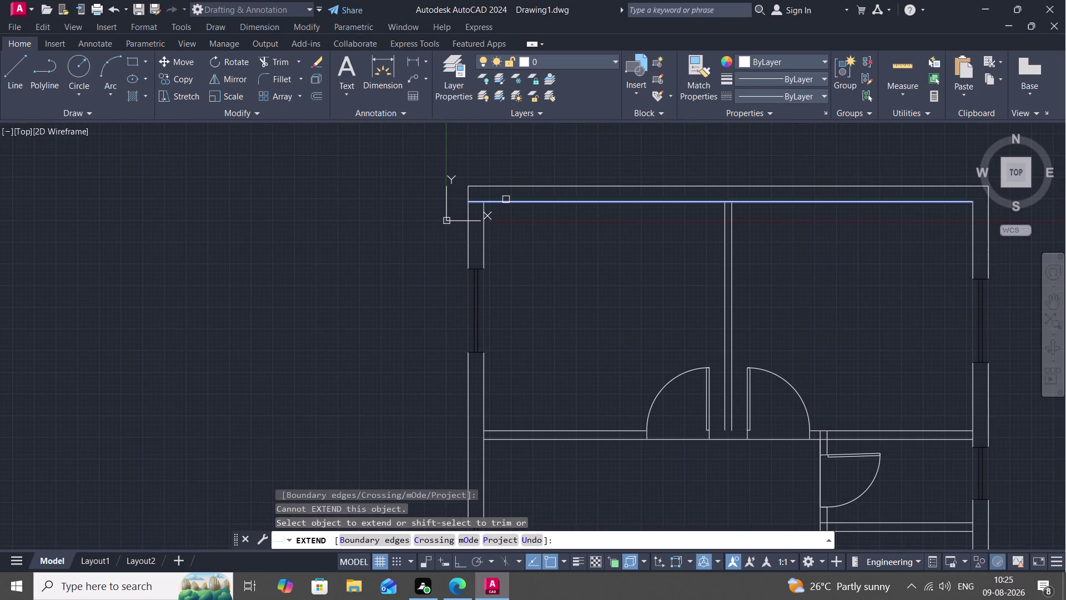
click(506, 199)
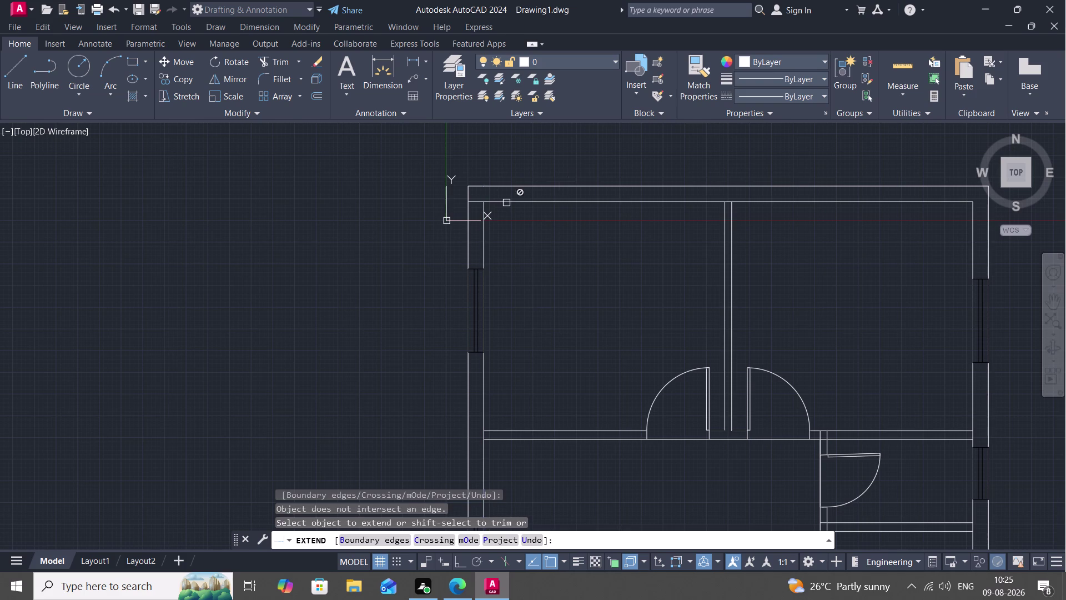
click(941, 202)
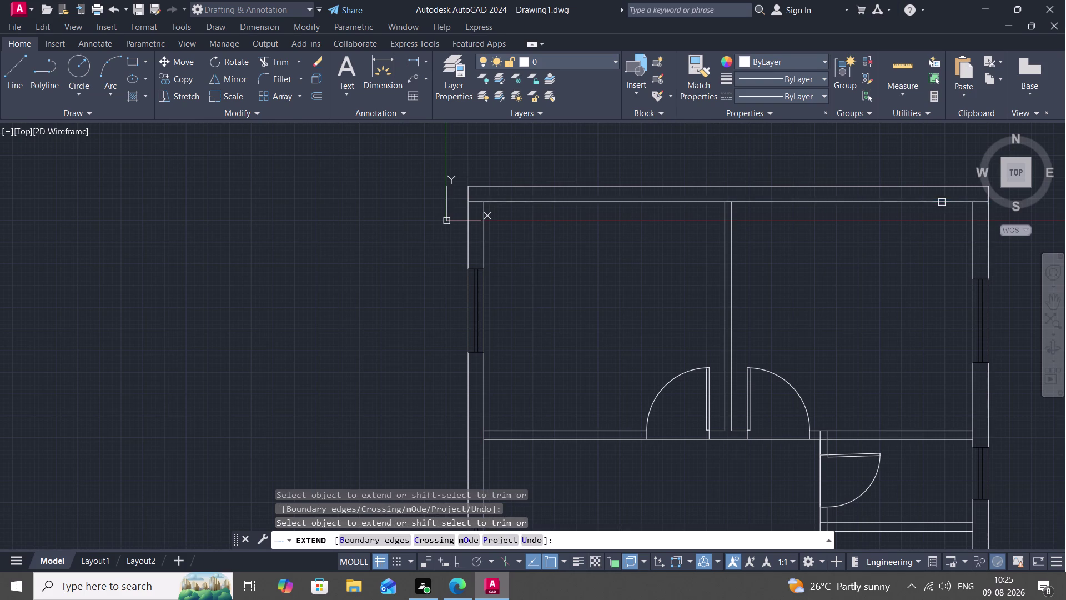
click(951, 183)
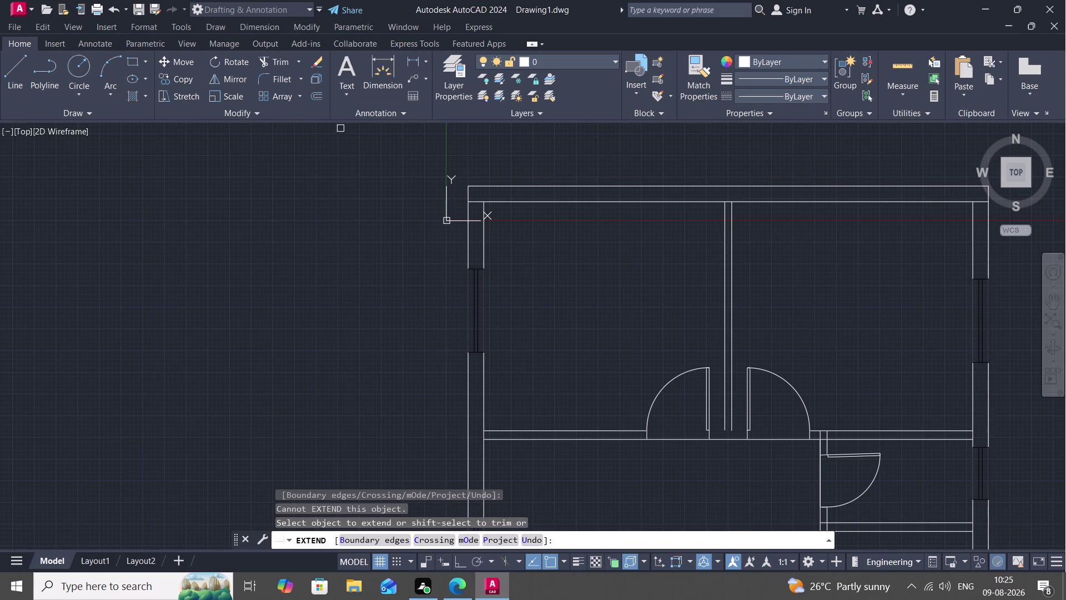
middle_drag(855, 201, 565, 446)
scroll(up, 3)
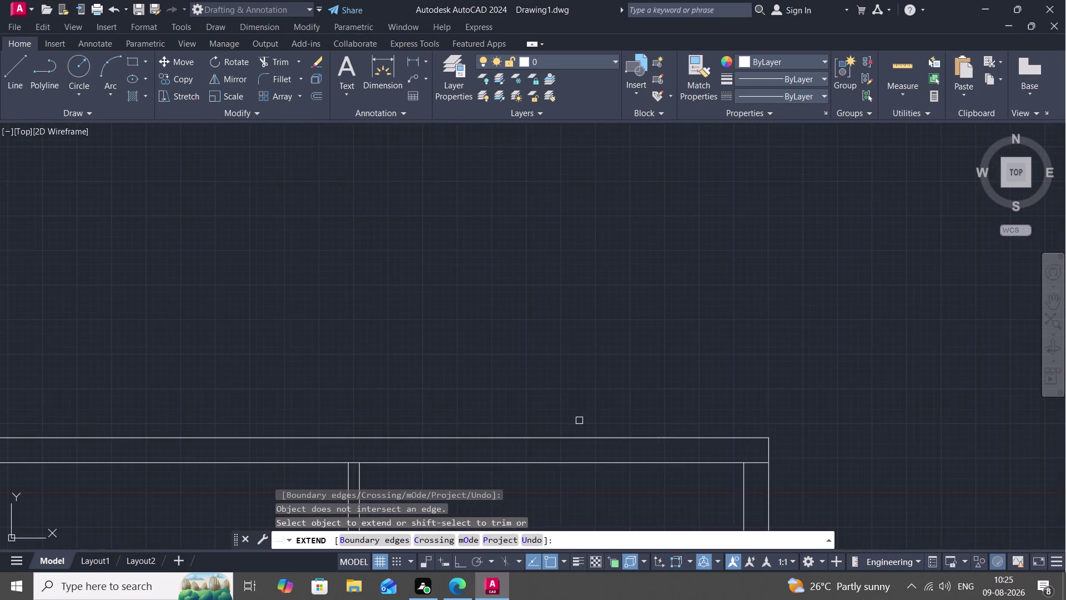
middle_drag(579, 419, 769, 334)
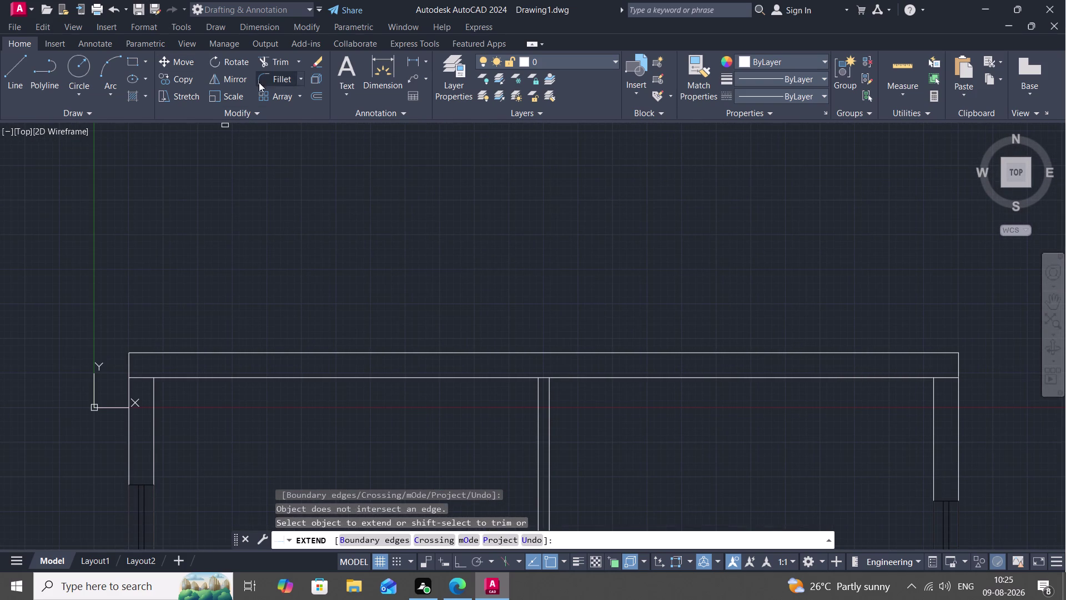
key(h)
key(Escape)
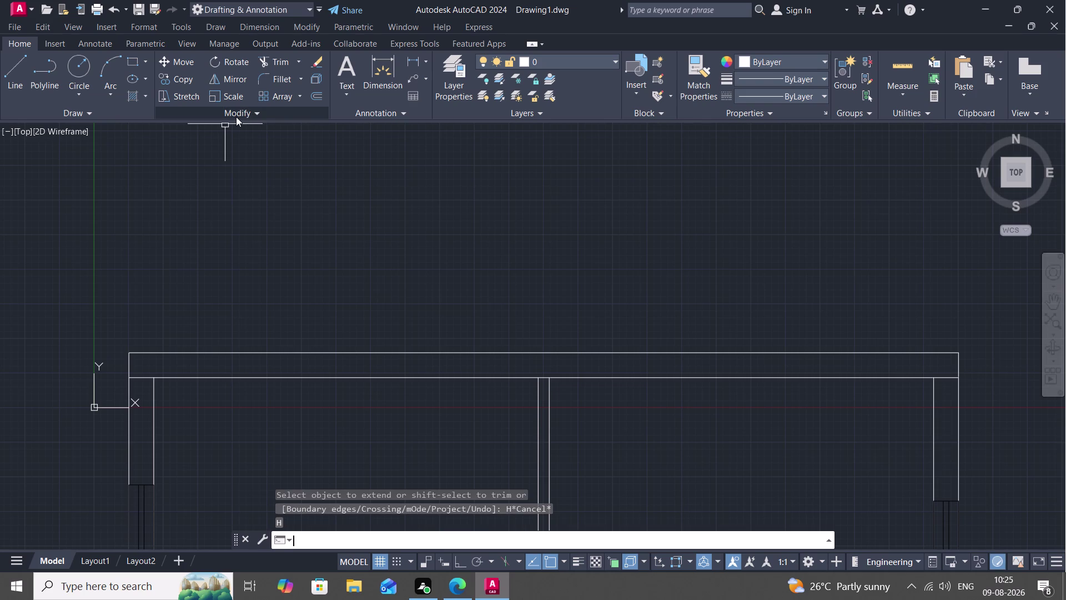
key(h)
key(space)
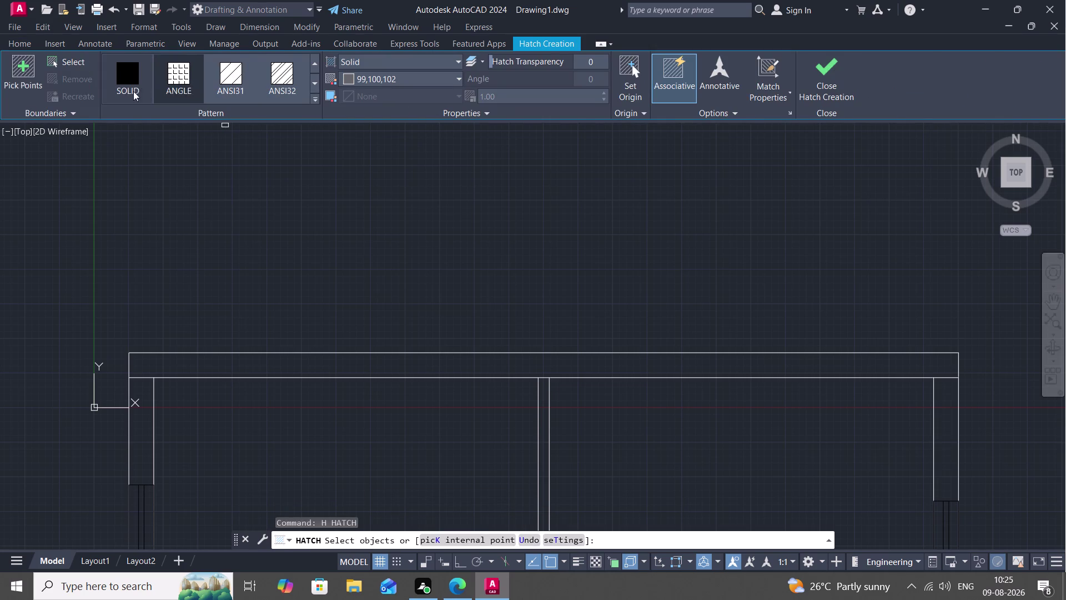
click(127, 81)
click(422, 73)
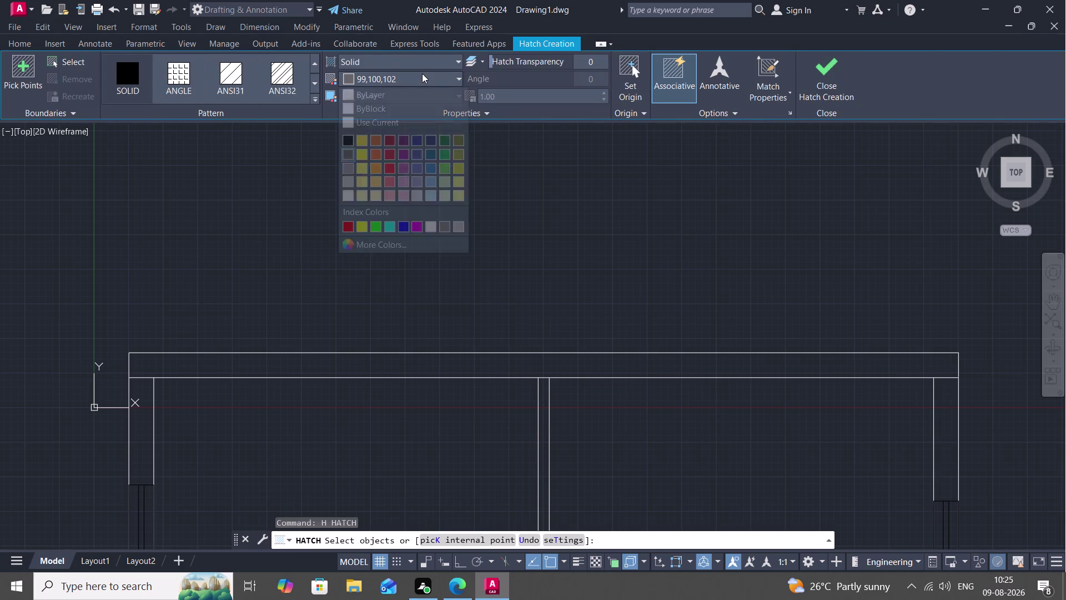
click(347, 133)
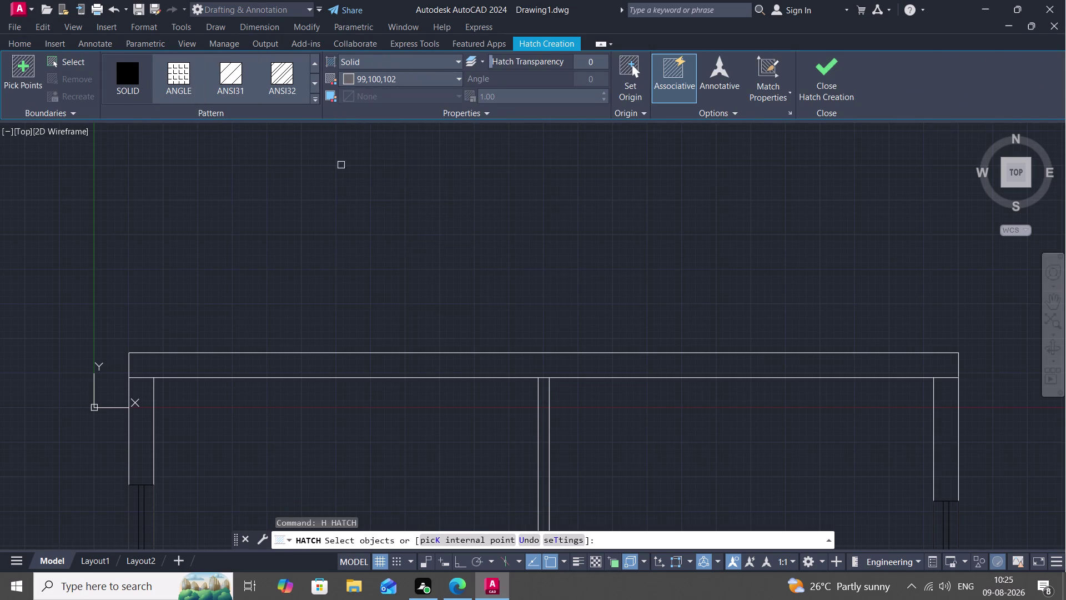
click(380, 376)
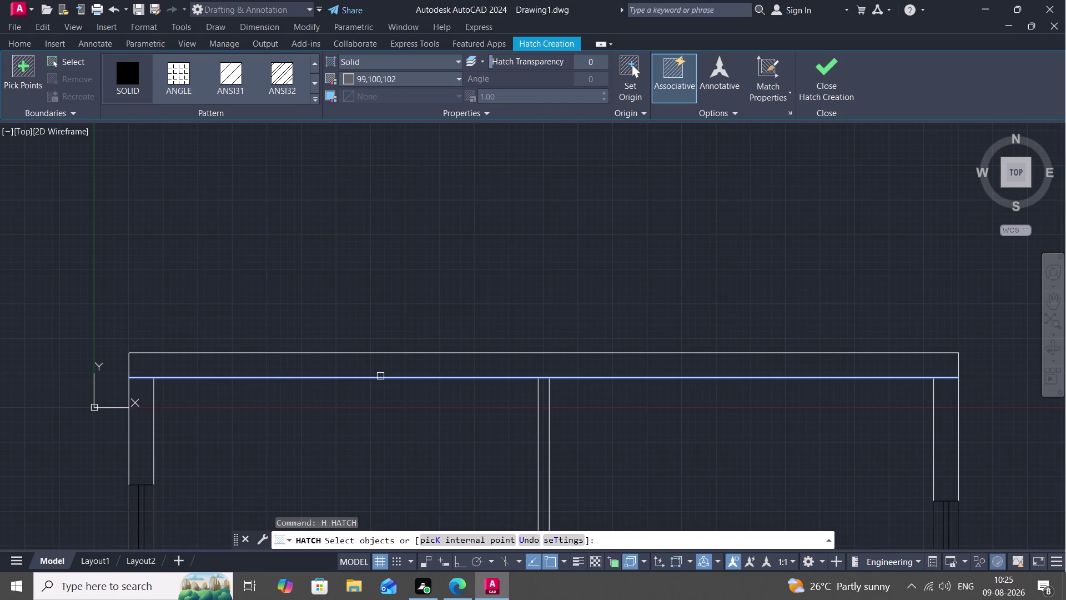
click(380, 350)
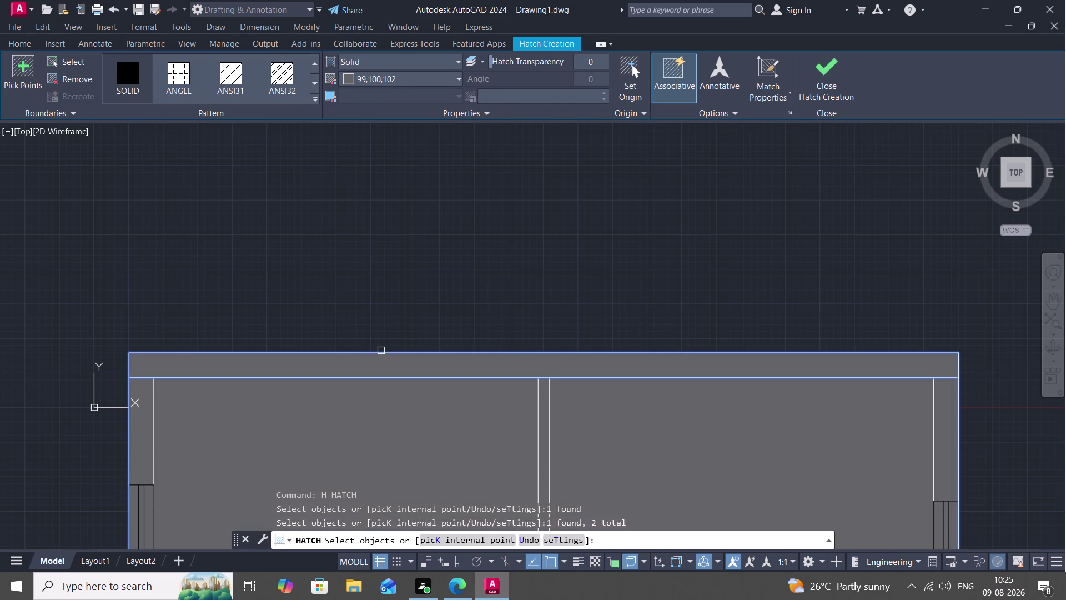
click(374, 79)
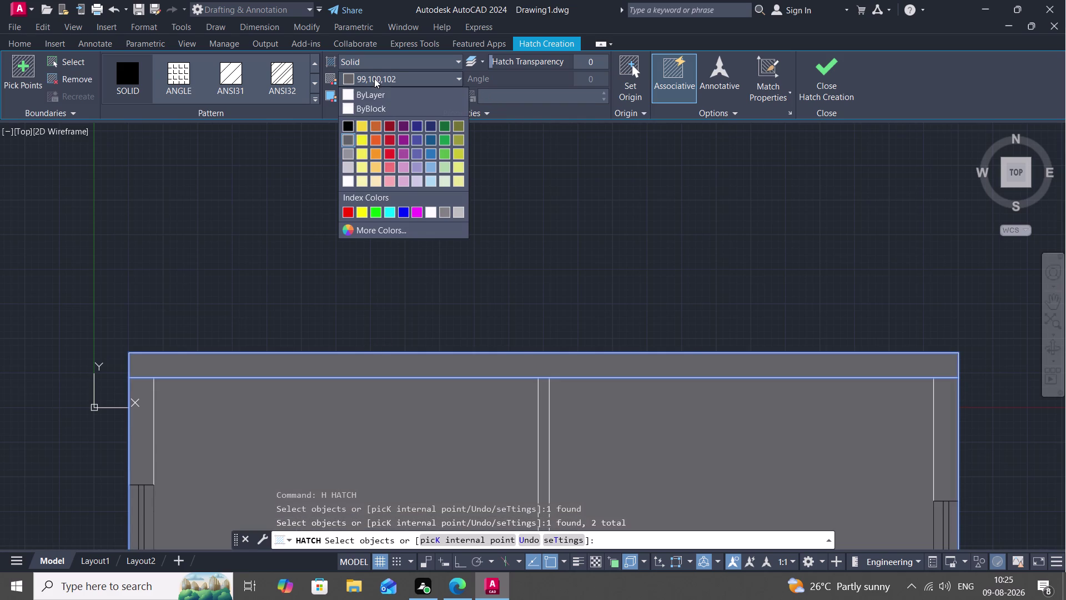
click(349, 122)
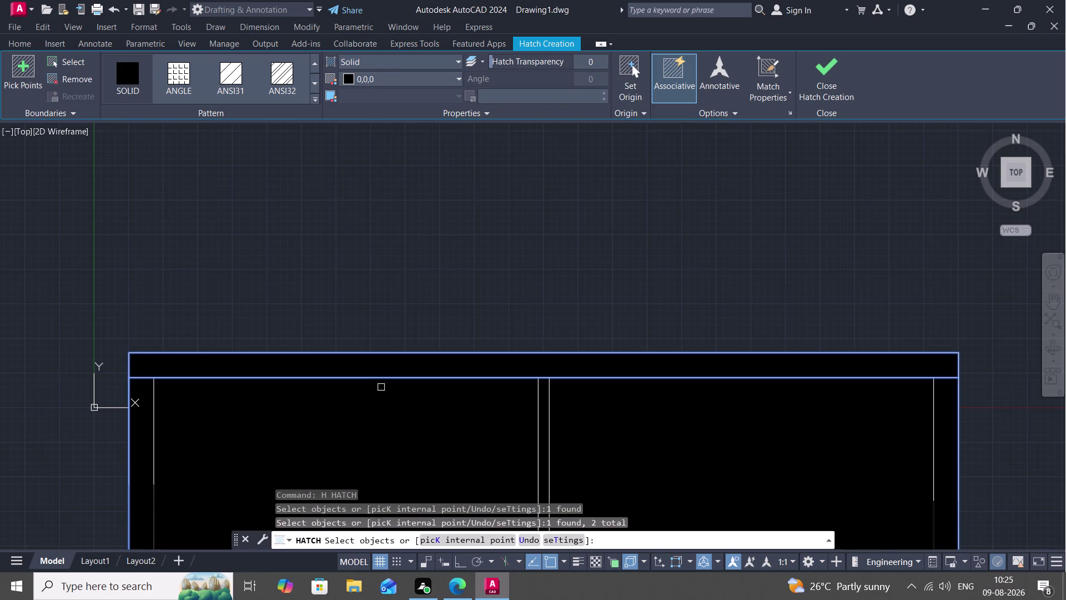
click(371, 370)
key(Escape)
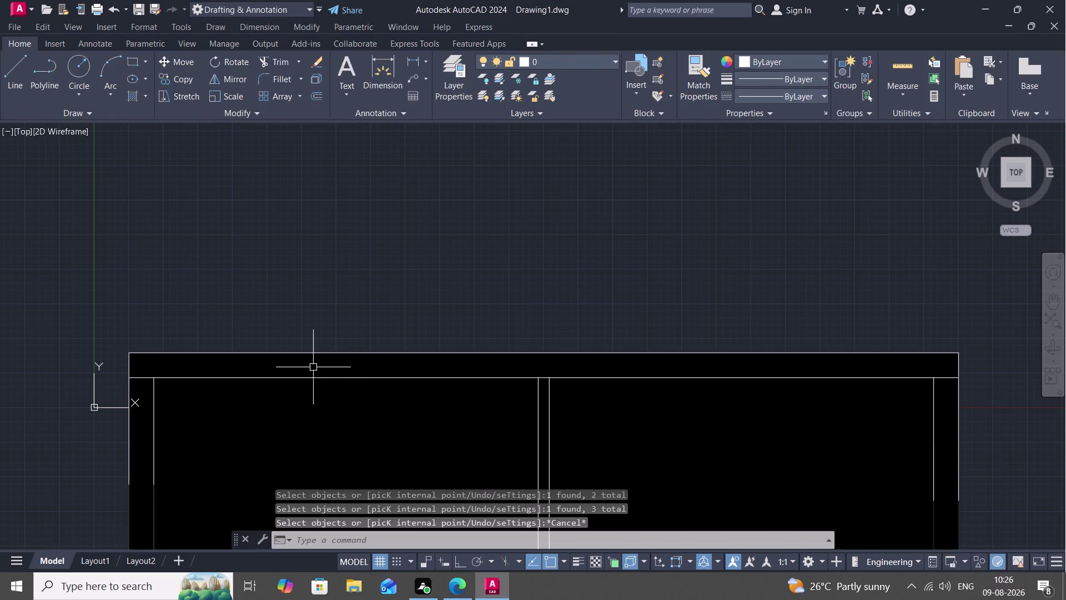
text(T)
text(R)
click(341, 425)
key(Escape)
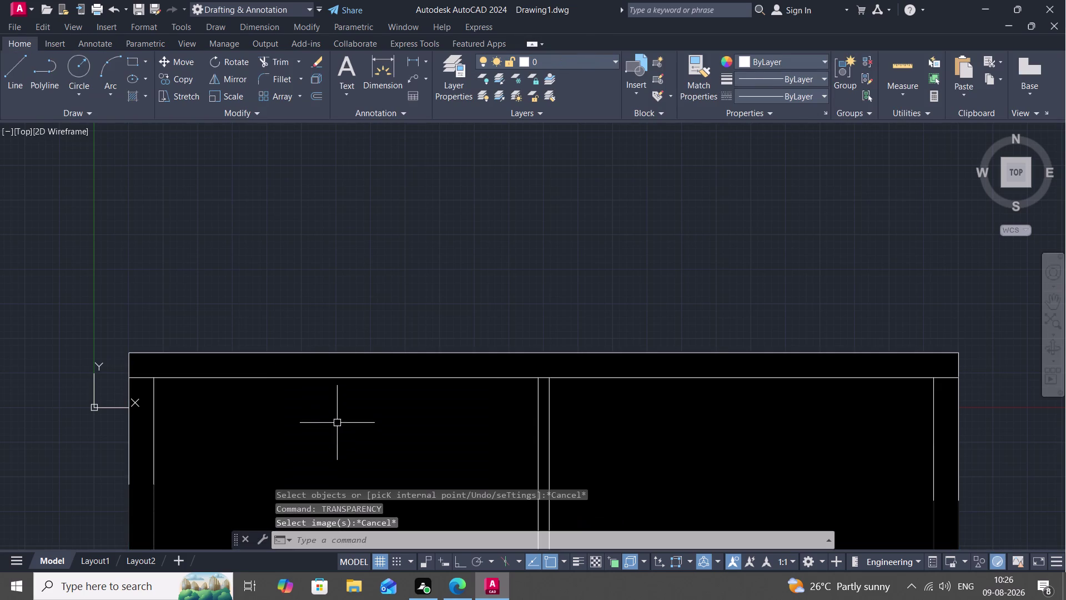
click(337, 422)
key(Delete)
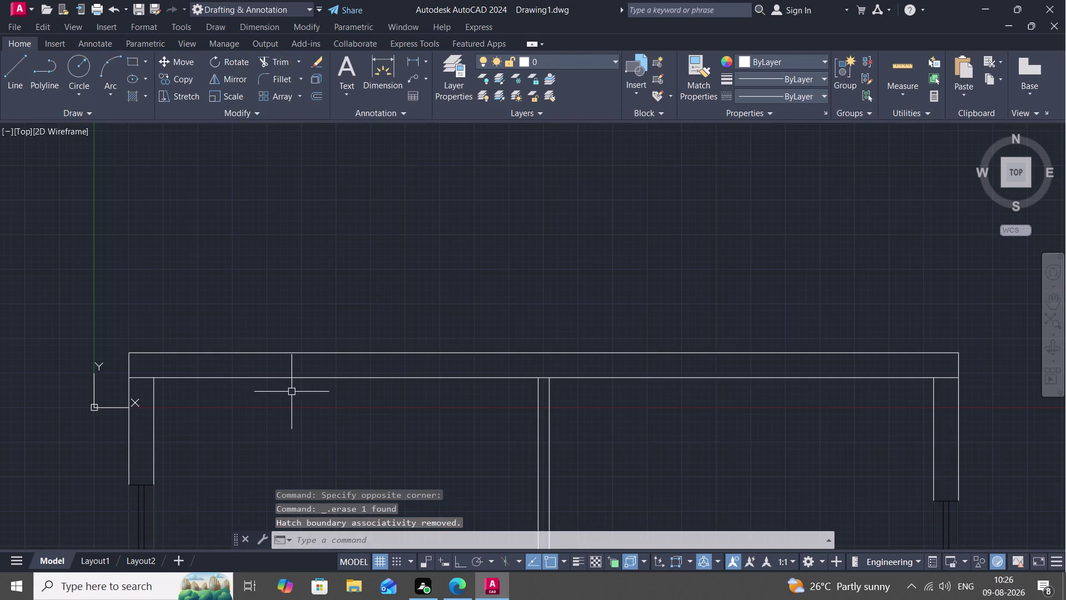
middle_drag(285, 387, 298, 375)
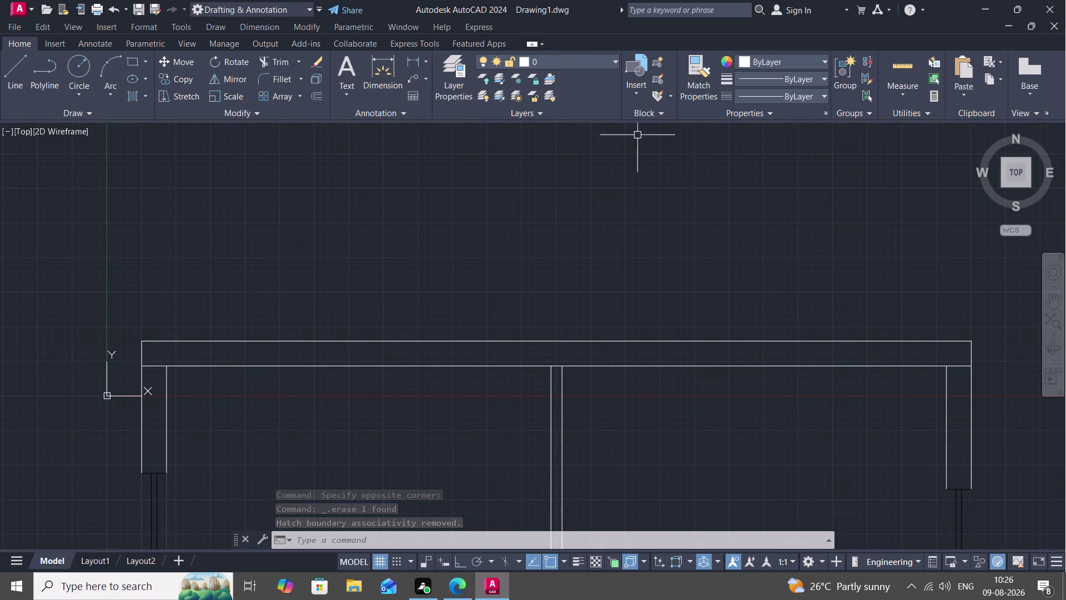
Pan and zoom to the toilet block left of the floor plan, then select it.
scroll(up, 3)
scroll(down, 3)
scroll(down, 3)
scroll(down, 3)
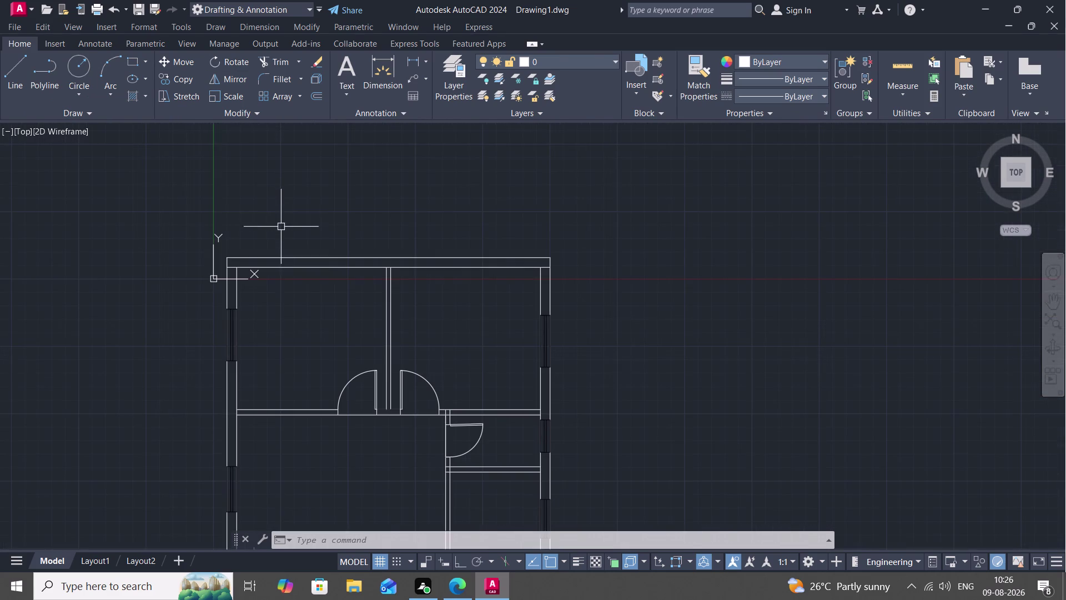
middle_drag(302, 298, 391, 228)
scroll(down, 3)
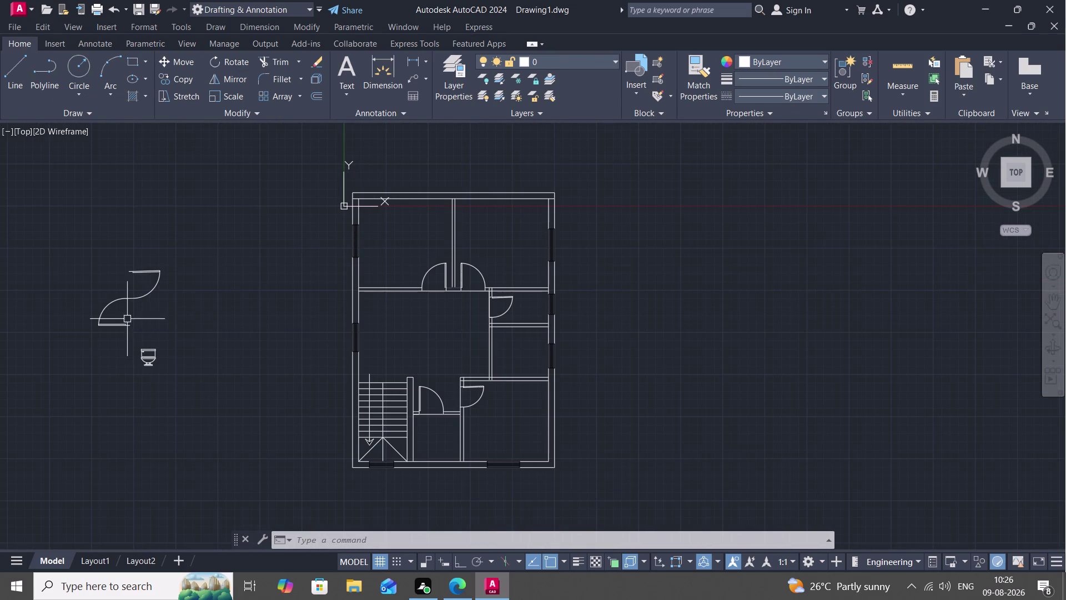
scroll(down, 3)
scroll(up, 3)
middle_drag(131, 361, 271, 373)
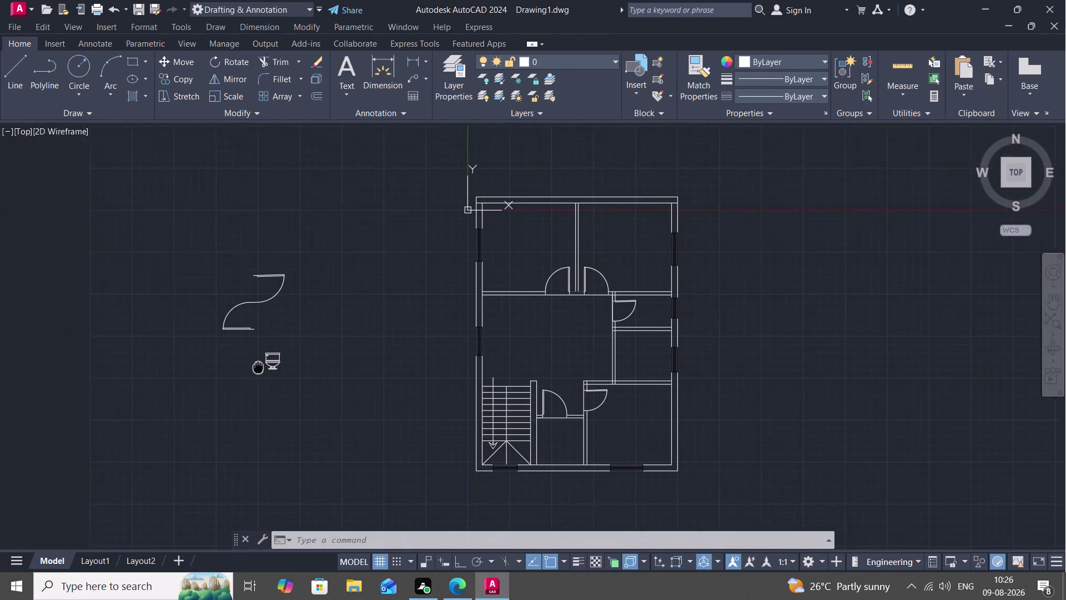
middle_drag(271, 373, 276, 375)
scroll(down, 3)
click(287, 371)
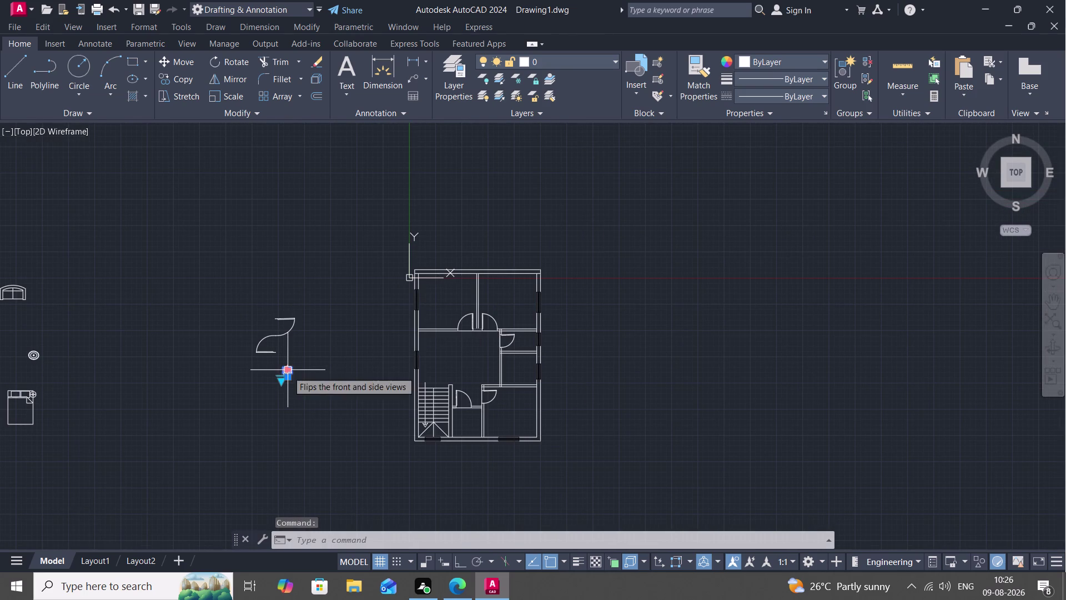
scroll(up, 3)
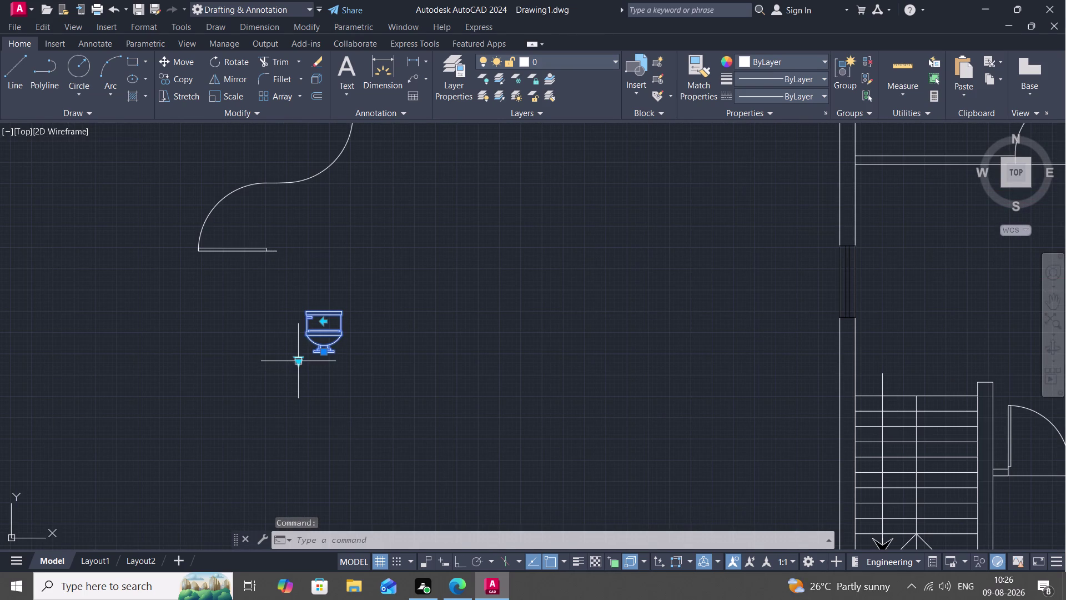
Switch the toilet block to another view, then its side view, then back to front view.
click(297, 364)
click(312, 387)
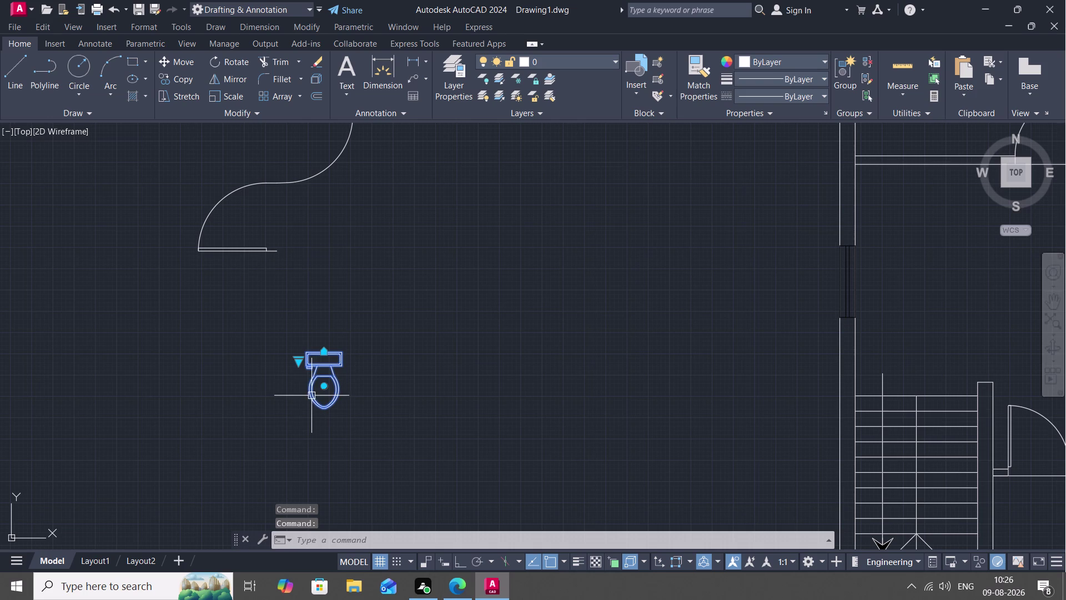
click(297, 362)
click(309, 400)
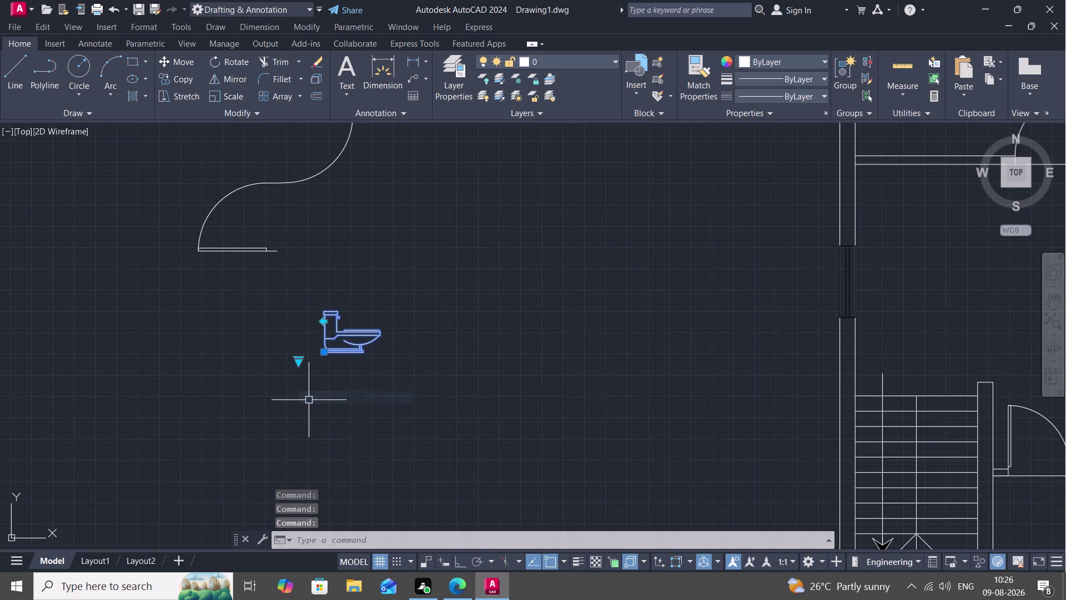
click(297, 360)
click(308, 412)
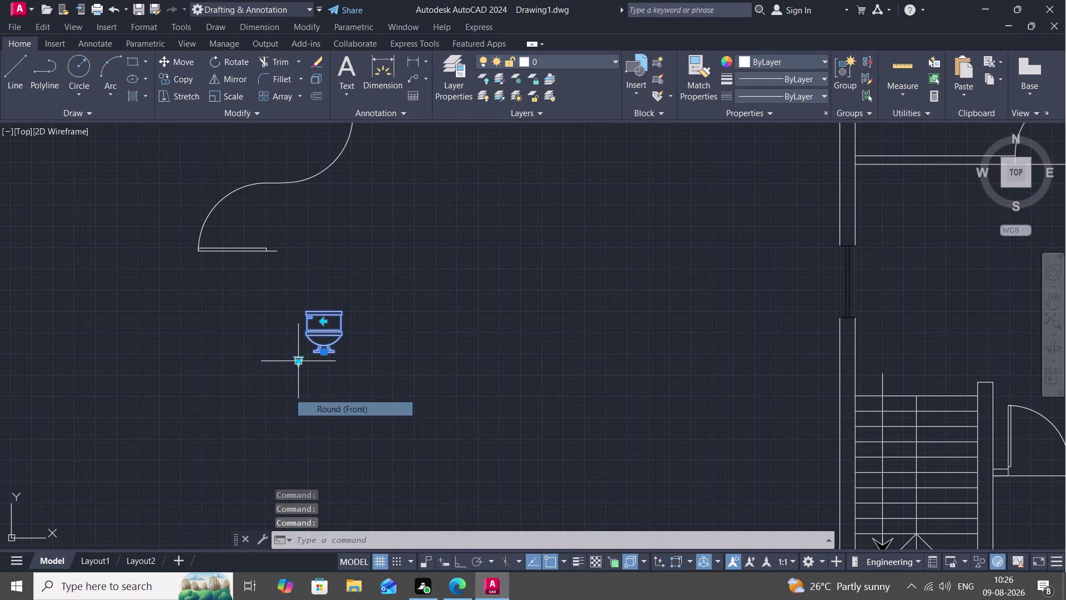
Show the toilet as Round (Plan), try a side view, return to plan, then delete it.
click(296, 362)
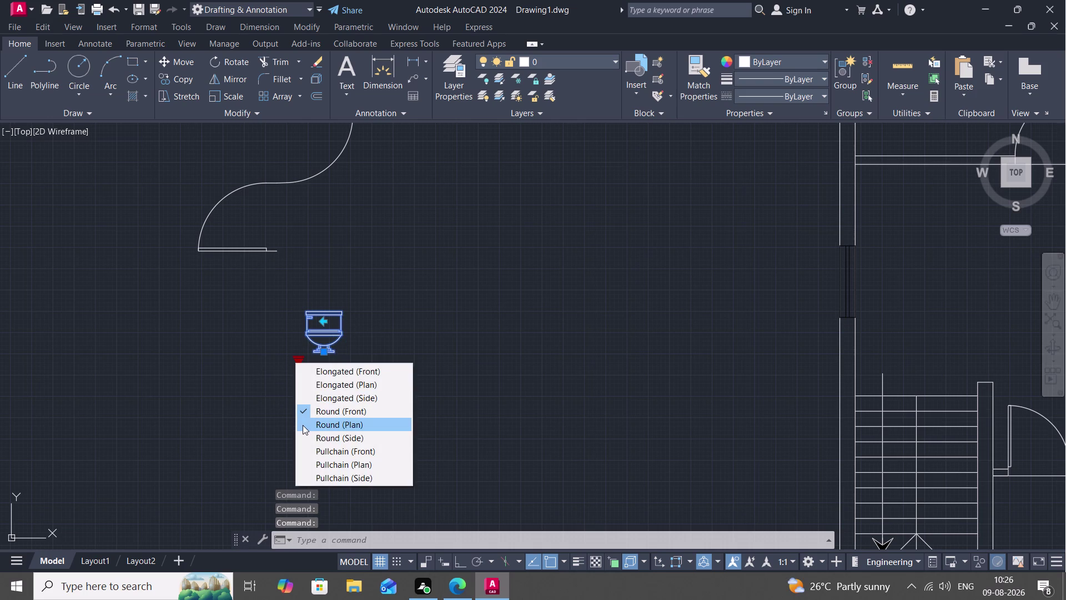
click(302, 424)
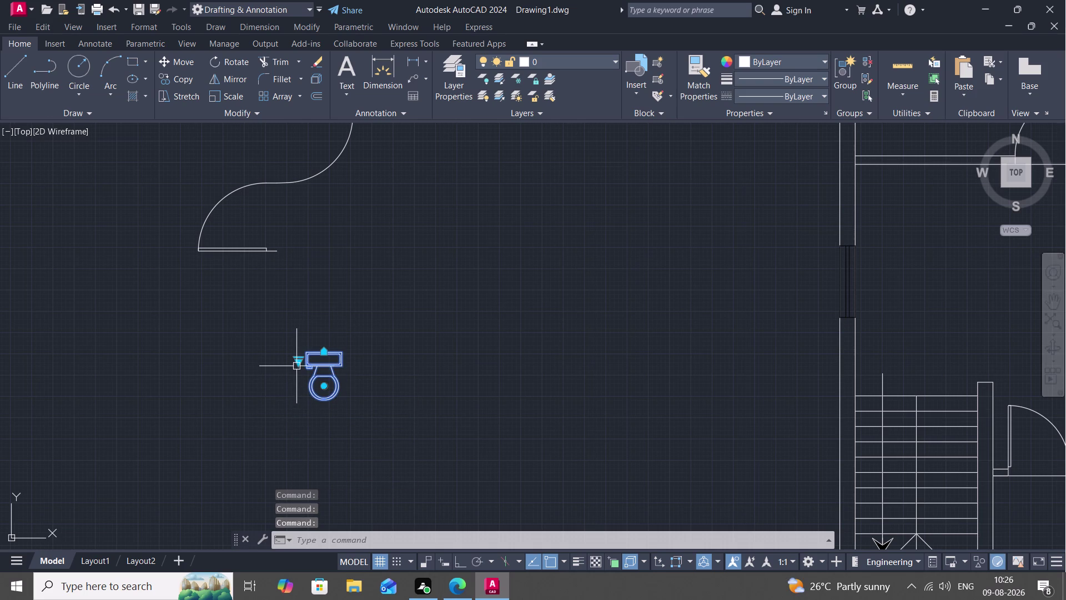
click(296, 365)
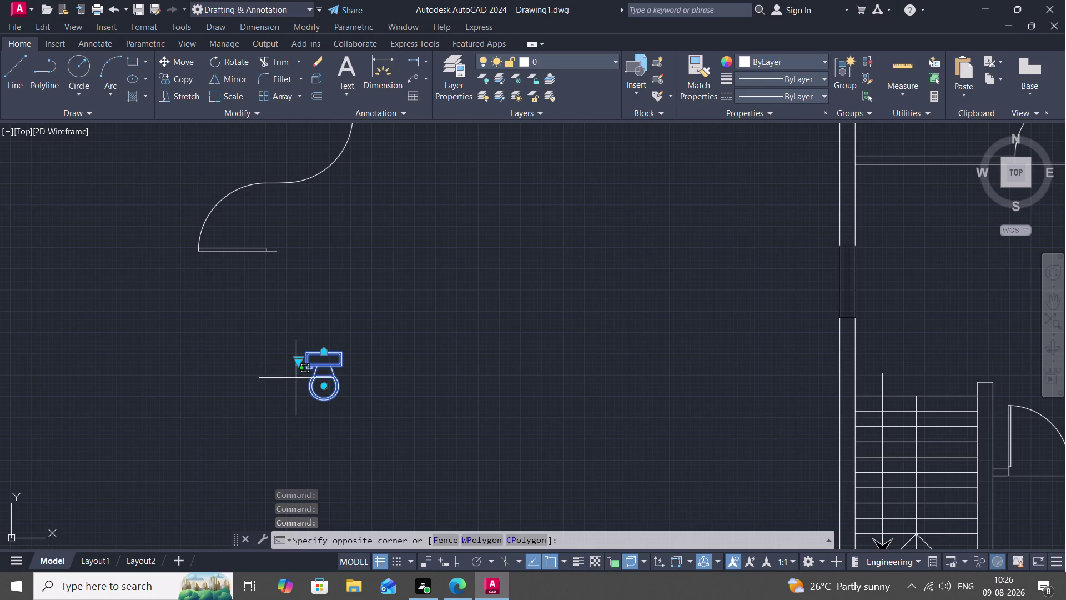
key(Escape)
click(298, 358)
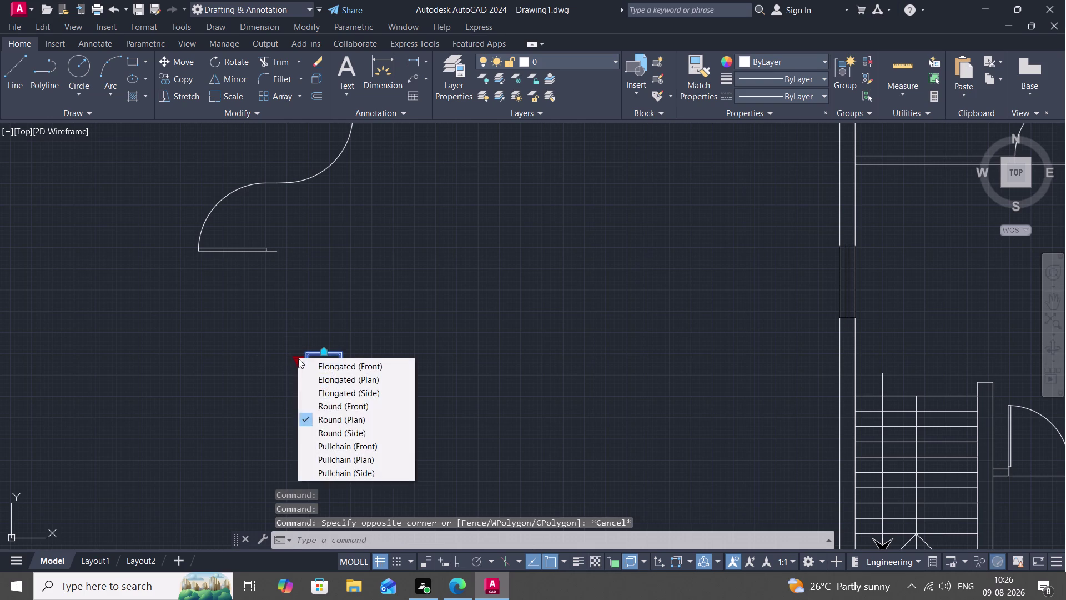
click(314, 440)
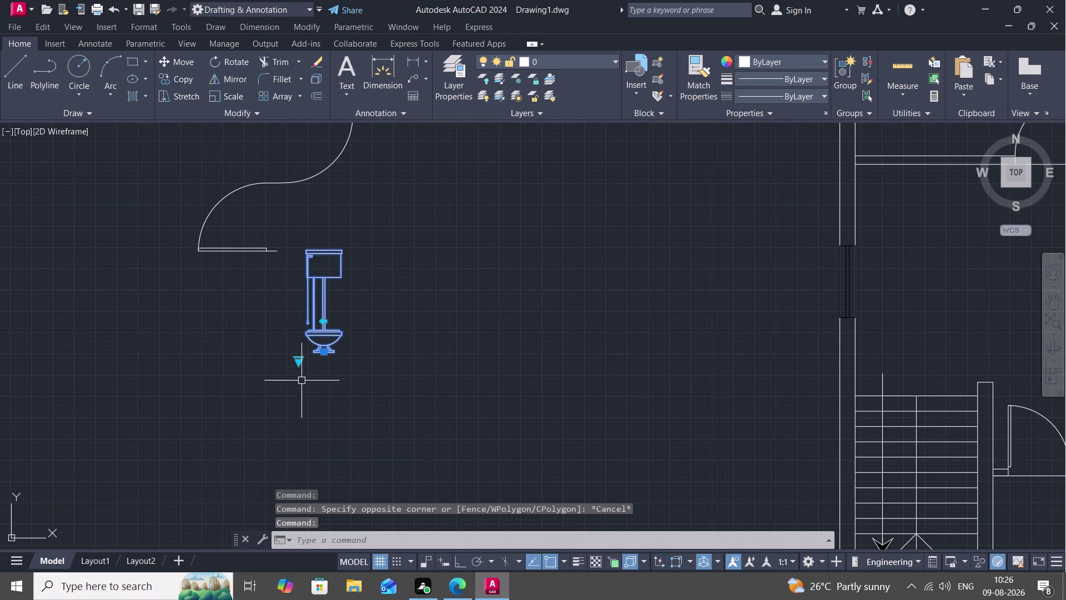
click(297, 363)
click(306, 463)
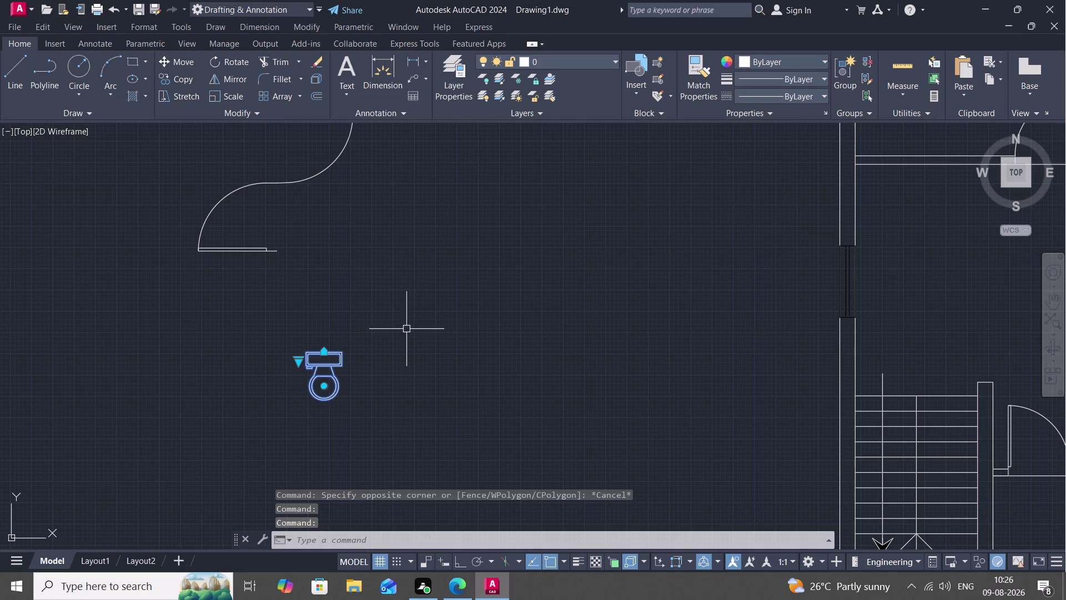
key(space)
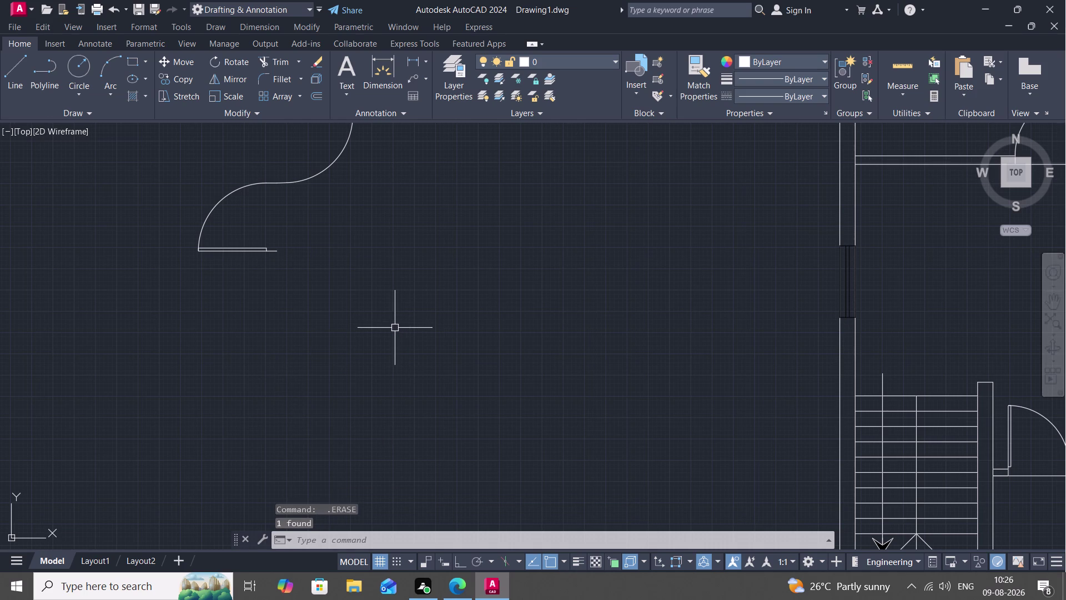
Undo the erase to restore the toilet block, cancelling an accidental cut.
key(ctrl+z)
key(ctrl+x)
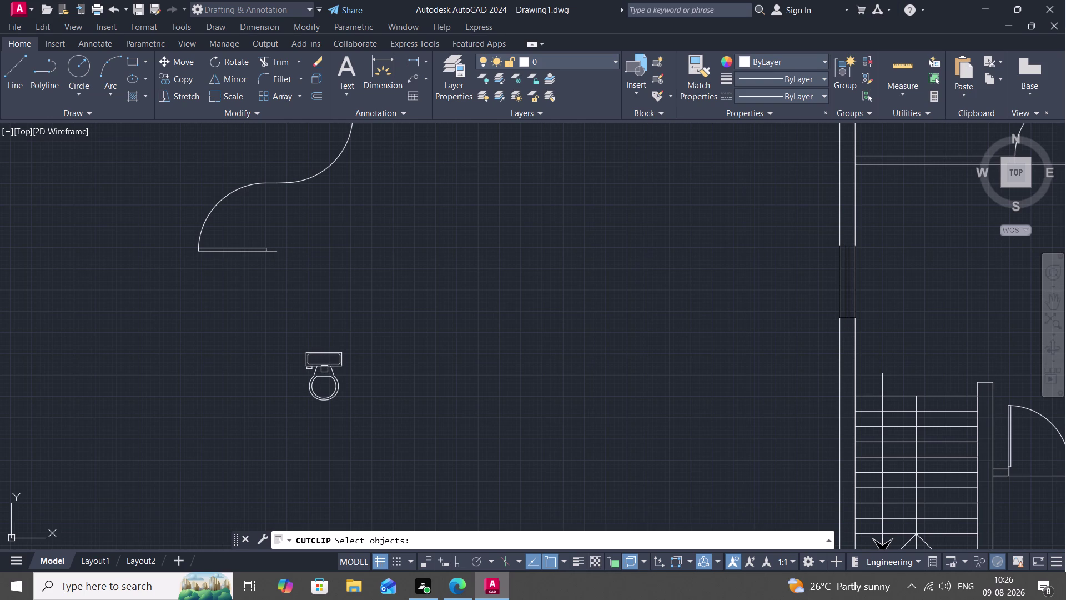
key(r)
key(o)
key(space)
click(326, 354)
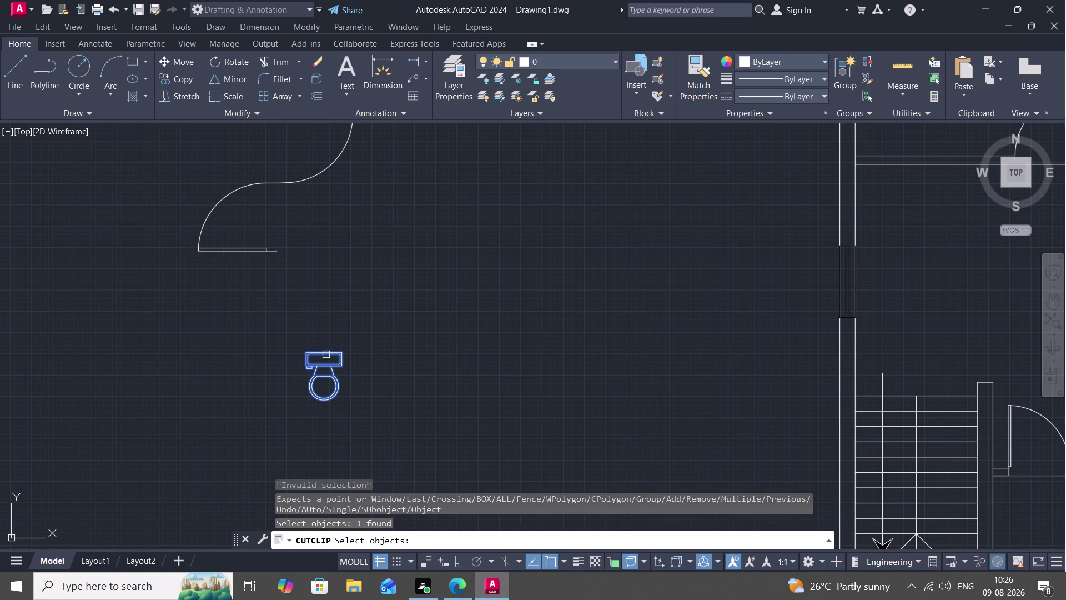
key(Escape)
Rotate the plan-view toilet a quarter turn with RO so its bowl faces left.
key(r)
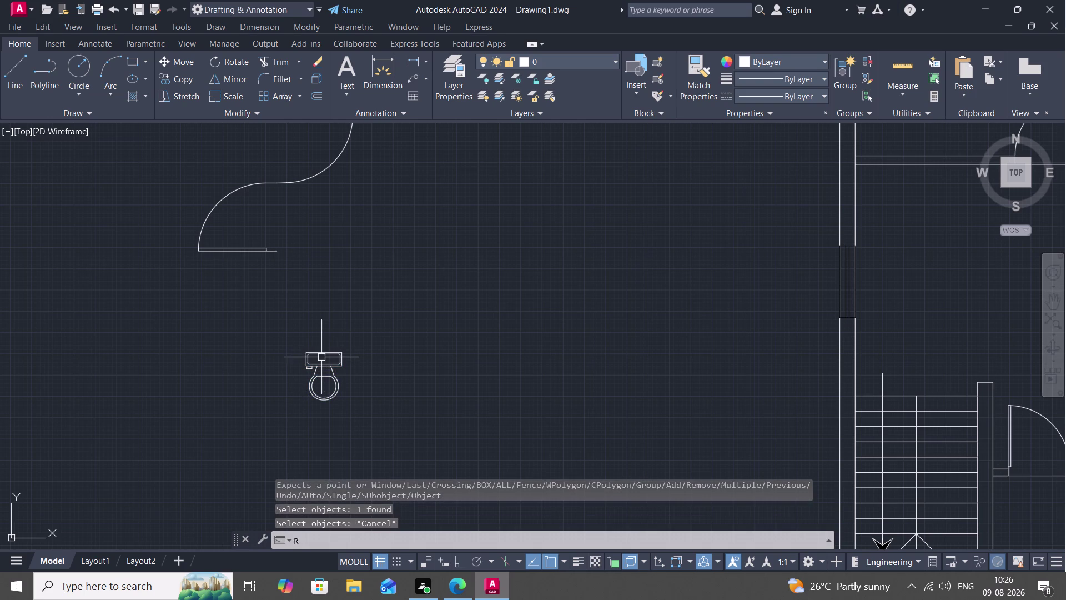
key(o)
key(space)
click(333, 350)
right_click(333, 350)
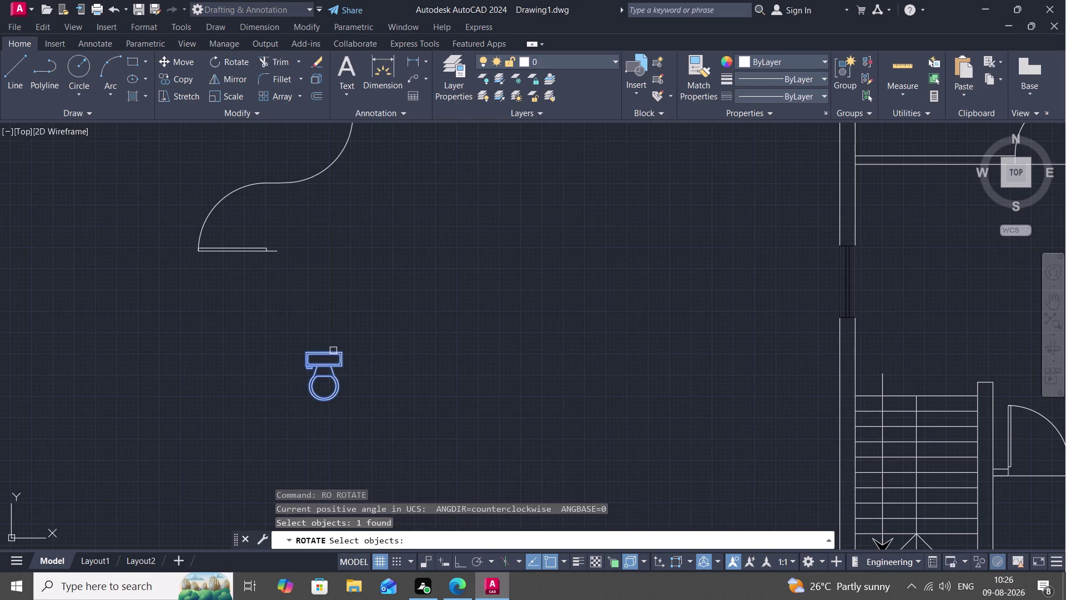
click(339, 352)
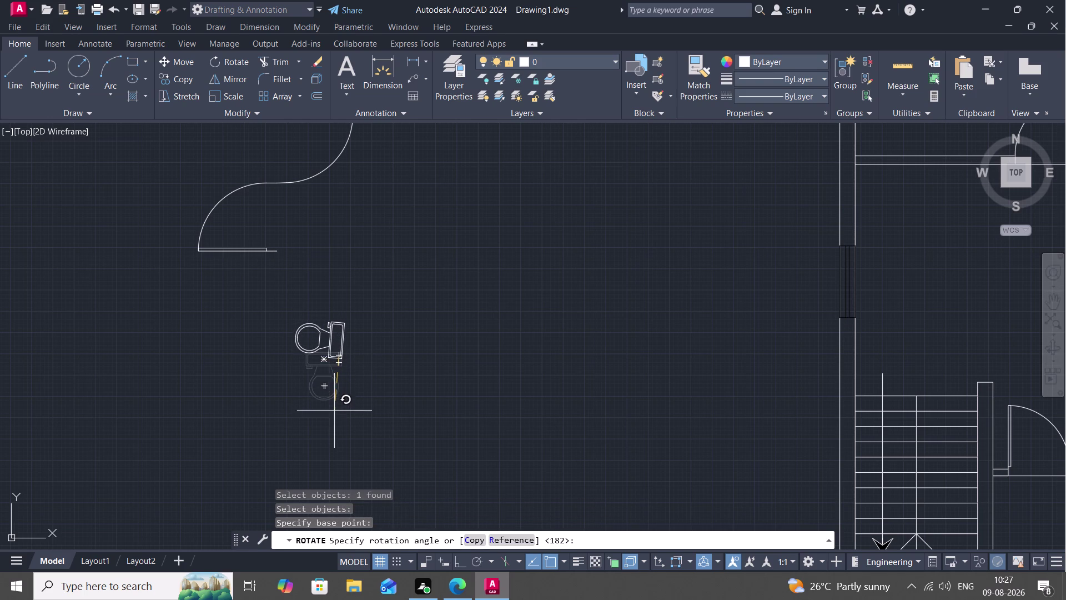
click(334, 436)
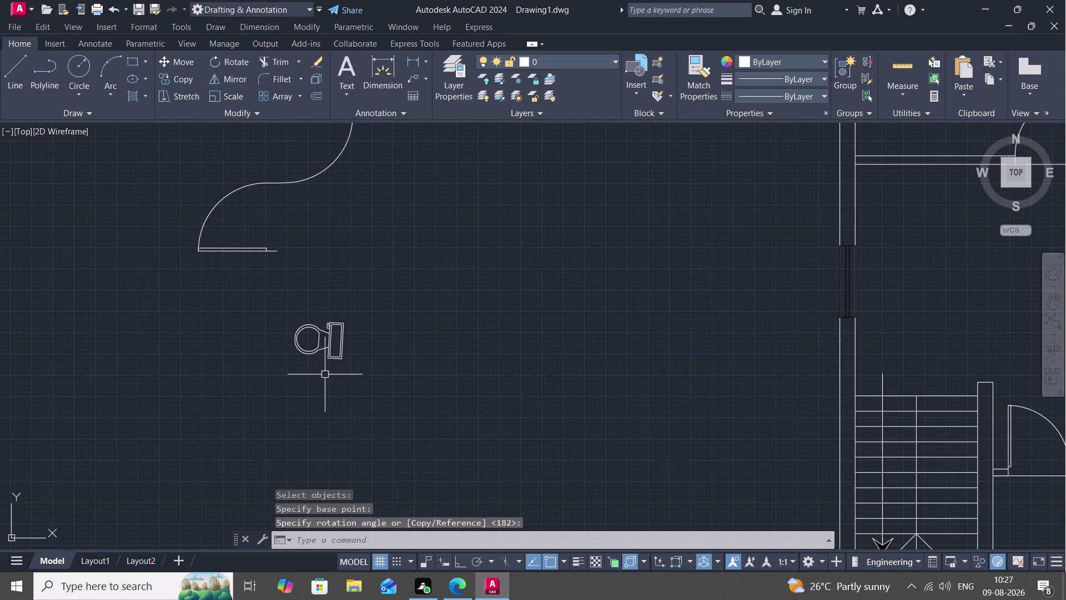
Clear the stray characters typed on the command line.
key(c)
key(c)
key(c)
key(o)
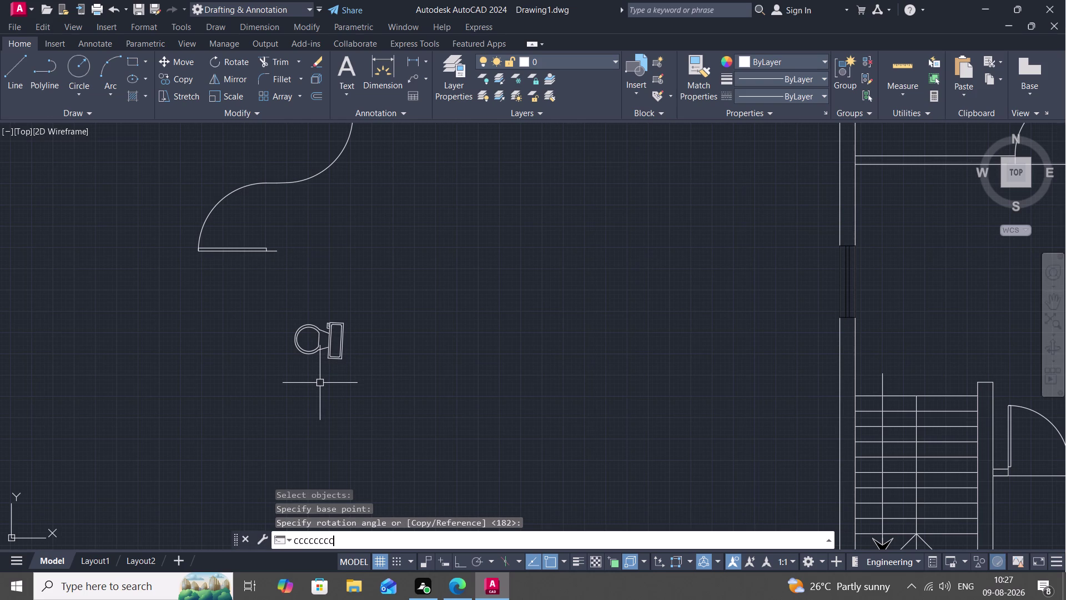
key(BackSpace)
key(BackSpace)
key(BackSpace)
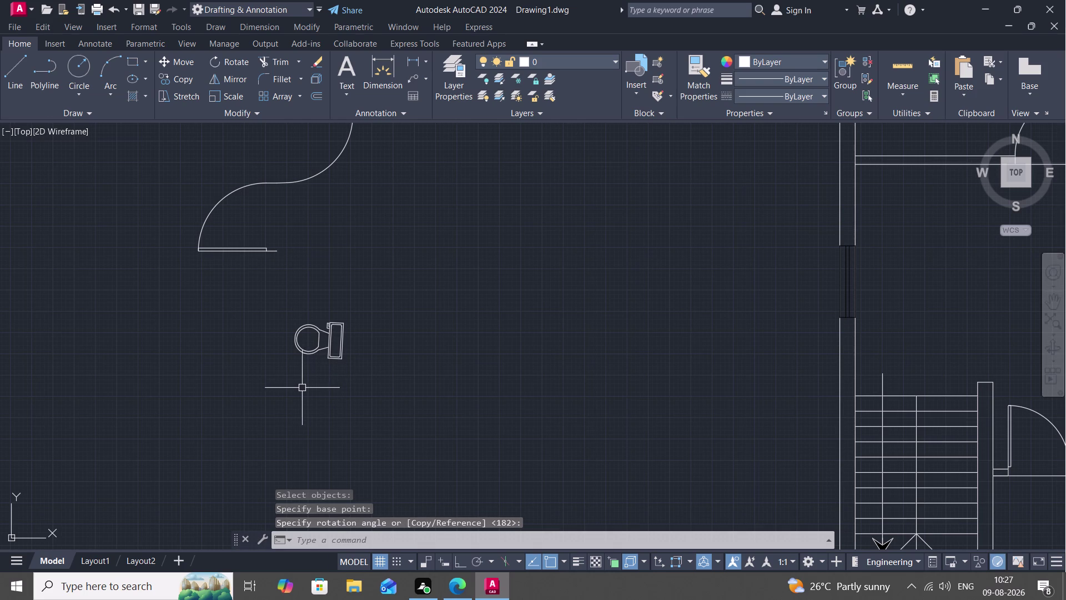